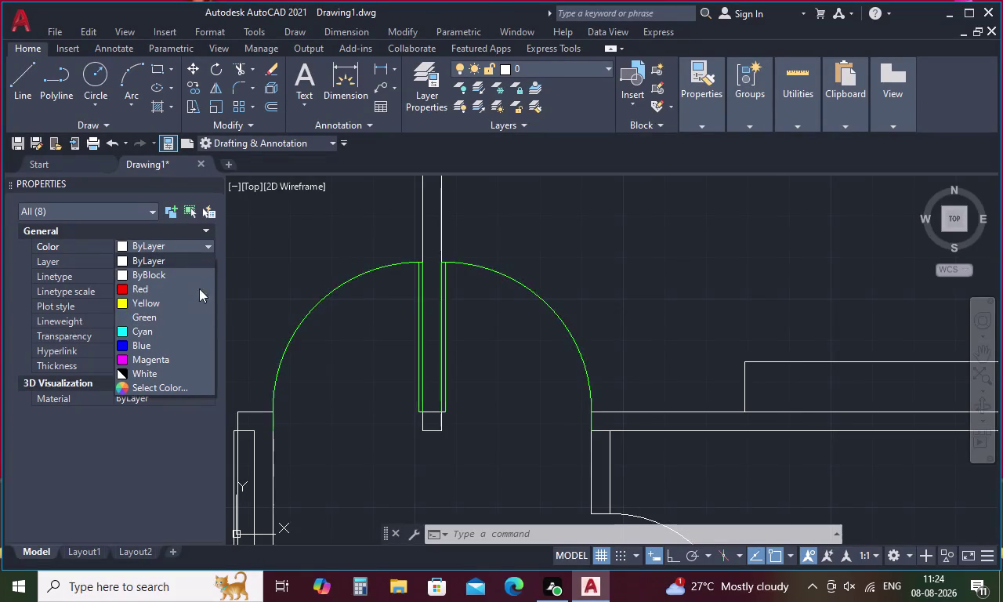
Move the double door's arc and leaves onto the WINDOWS layer via the Properties palette.
click(319, 237)
click(202, 261)
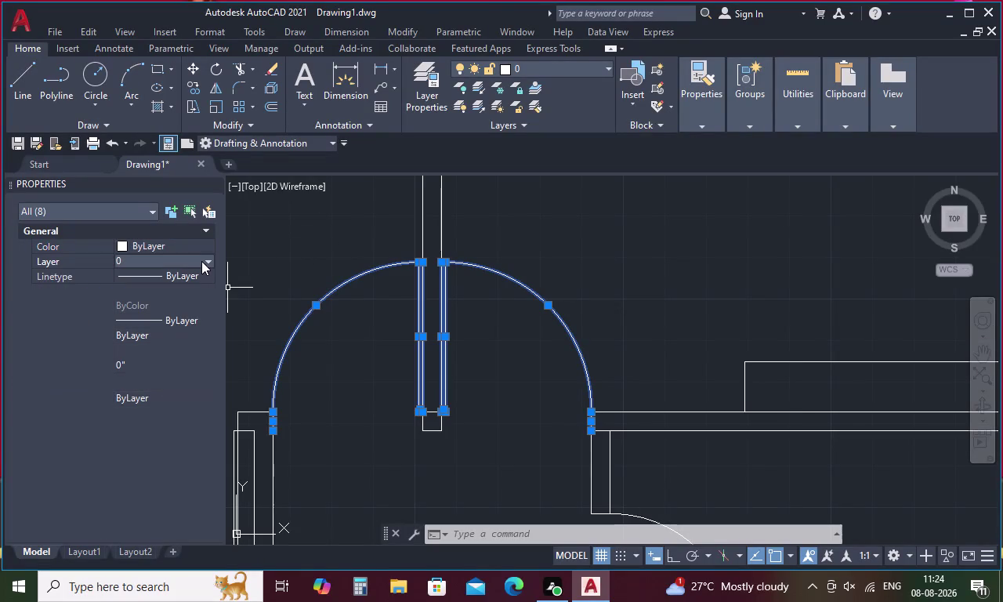
click(209, 260)
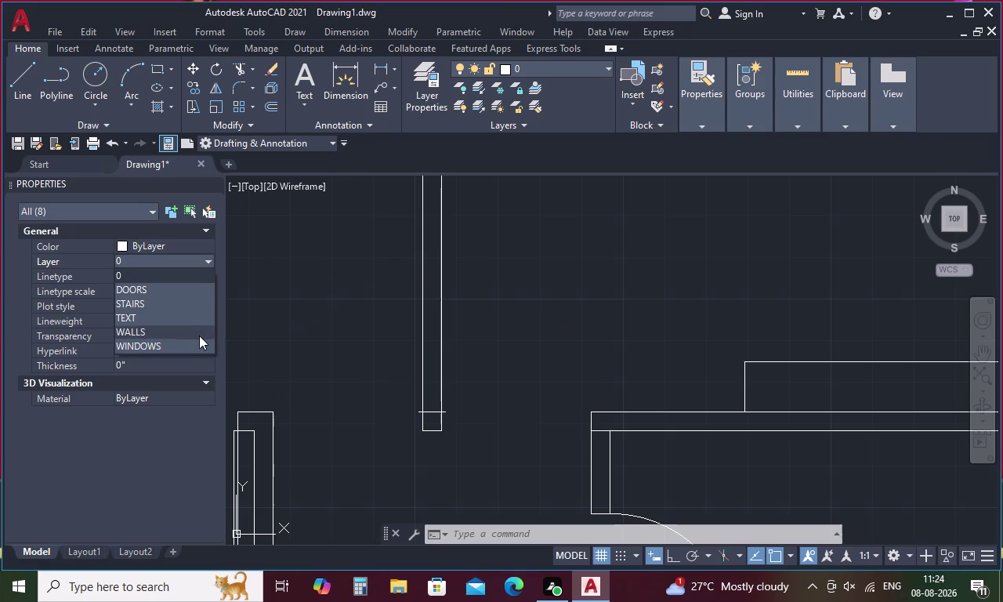
scroll(down, 3)
scroll(down, 3)
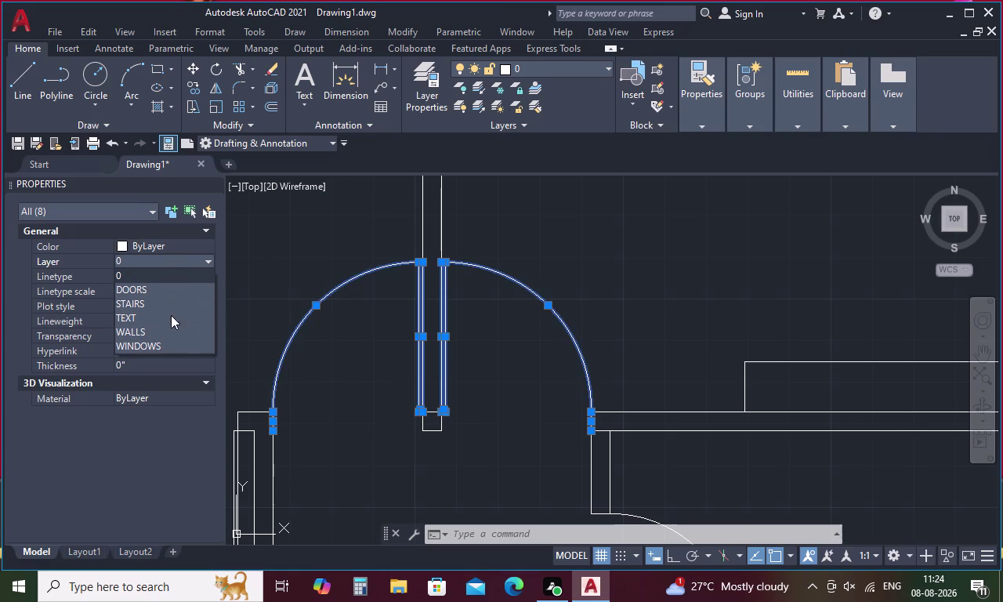
scroll(down, 3)
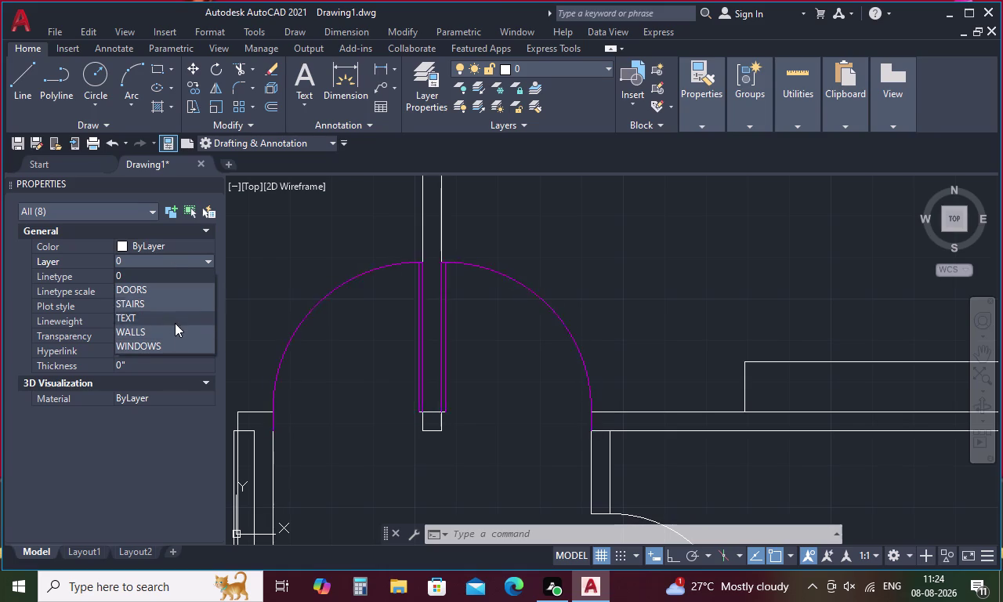
click(174, 342)
click(283, 264)
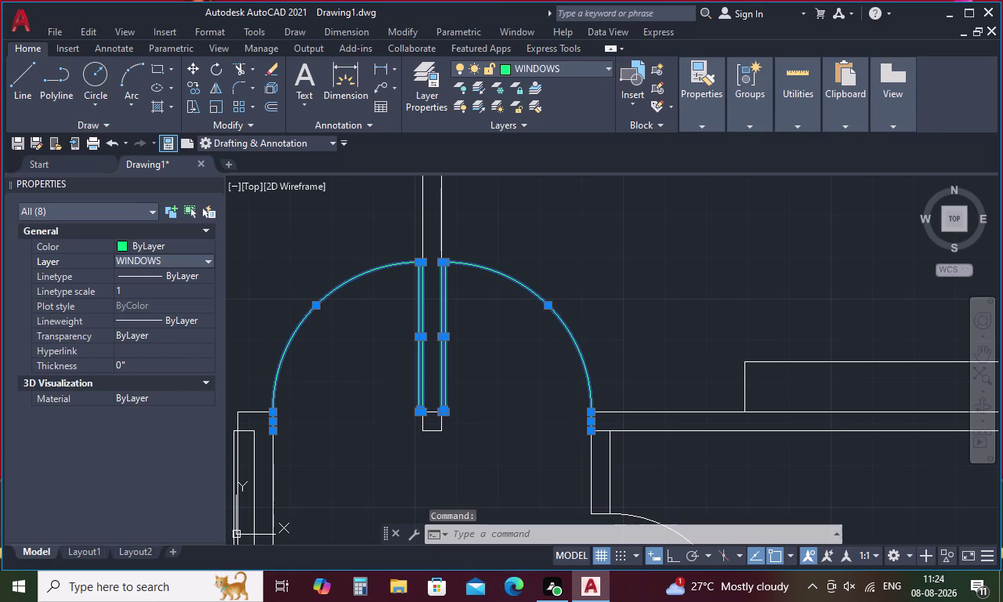
key(Escape)
key(Escape)
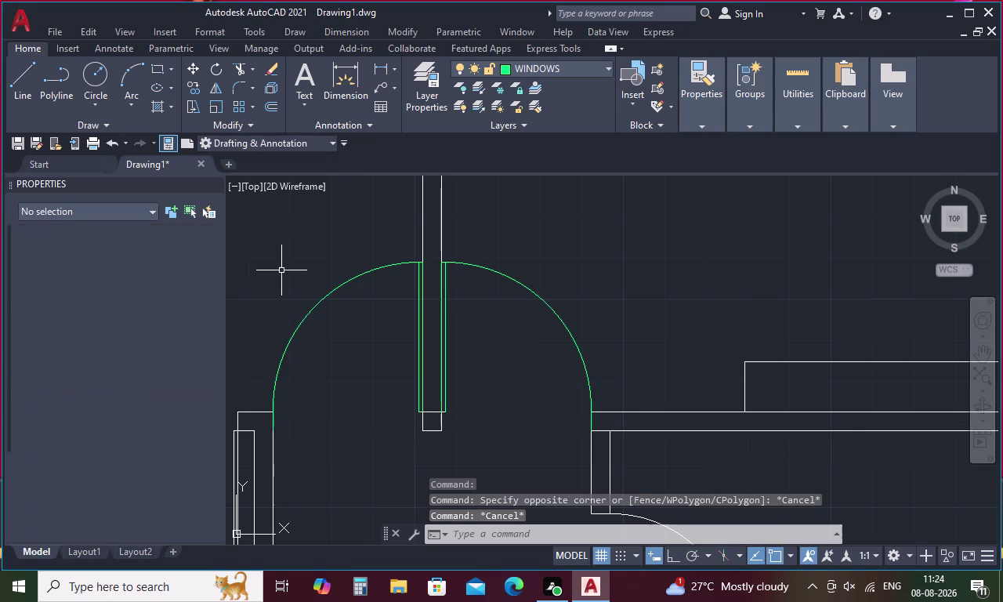
Match Properties from the green door onto the small door's arc, leaf and outline lines.
key(m)
text(A)
key(space)
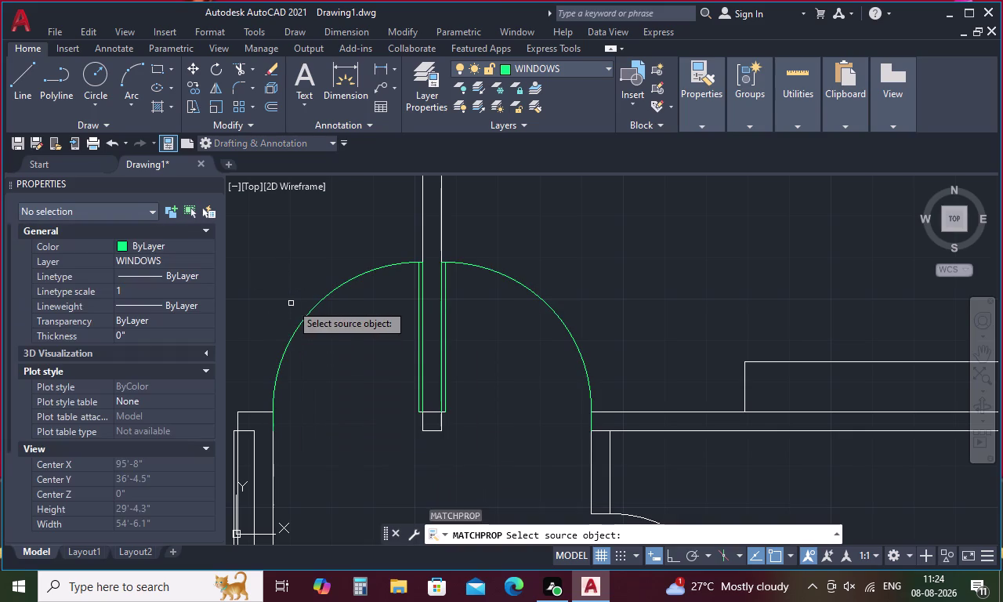
click(317, 306)
scroll(down, 3)
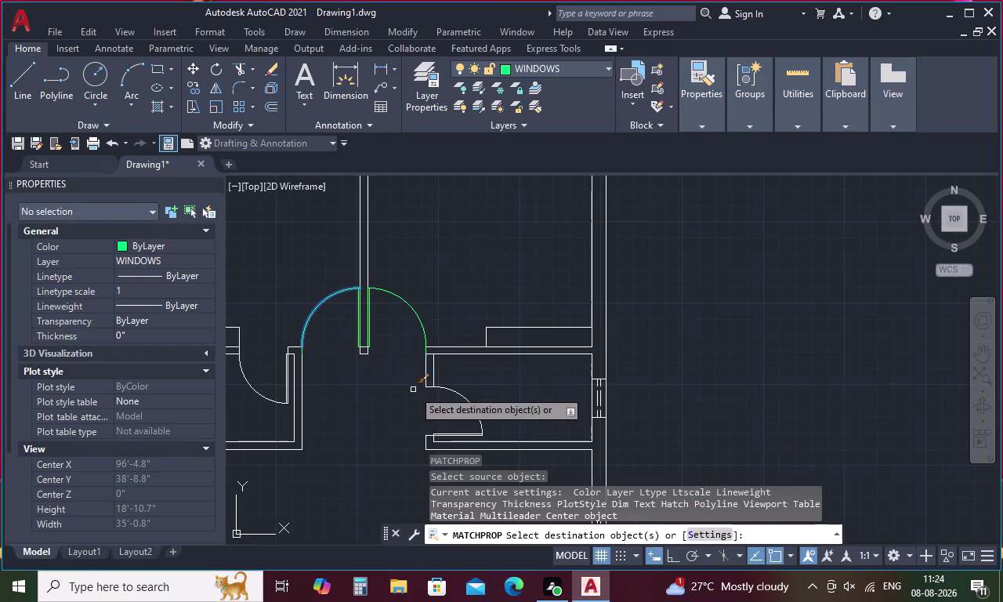
click(458, 394)
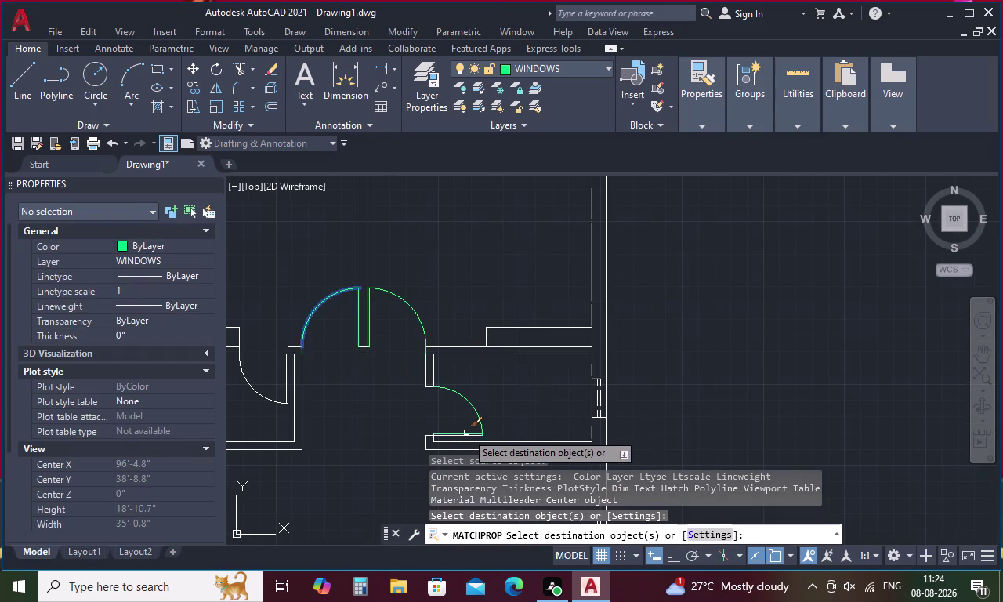
click(466, 432)
scroll(up, 3)
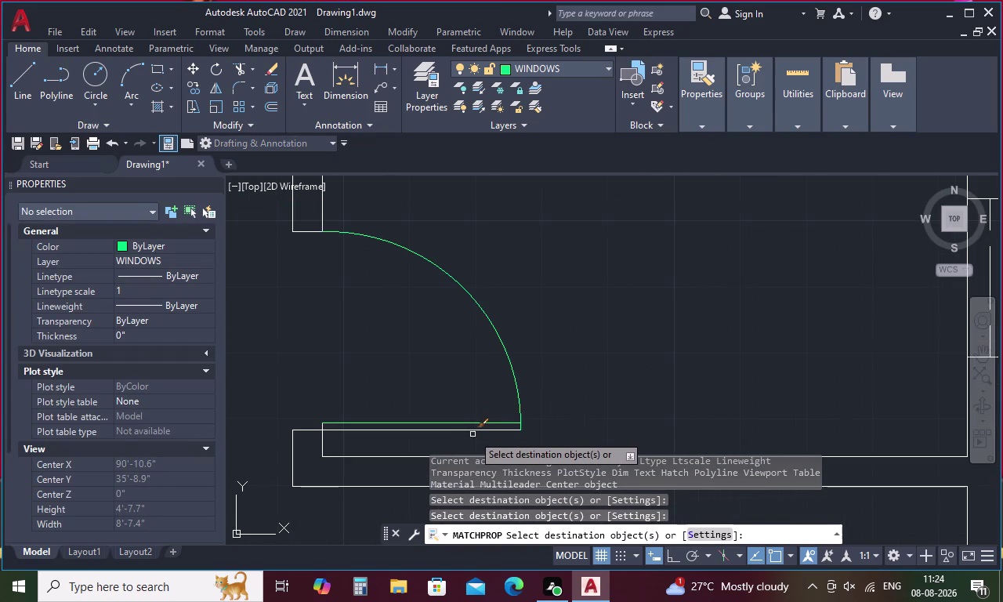
click(475, 429)
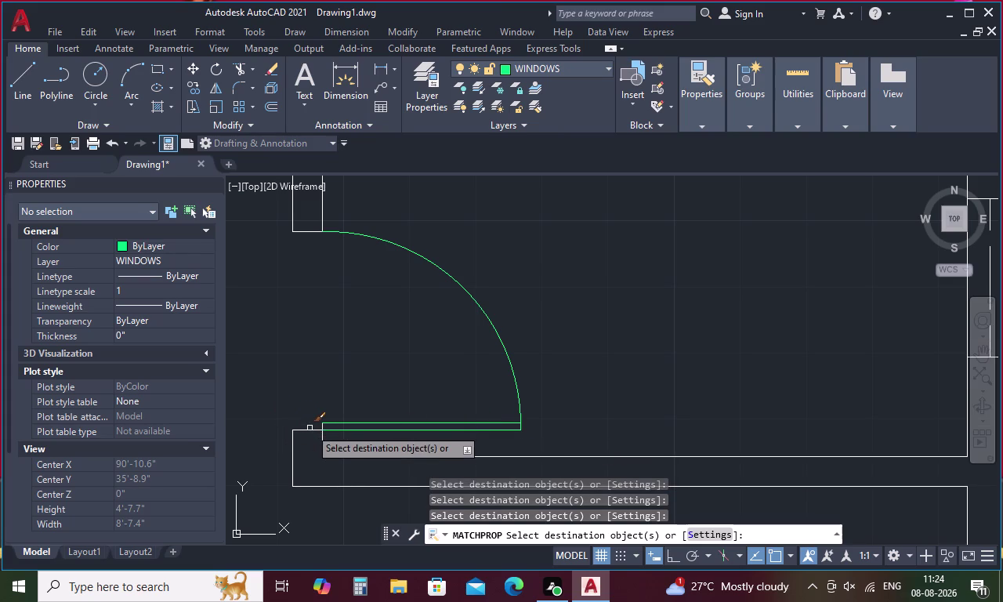
click(312, 429)
click(323, 427)
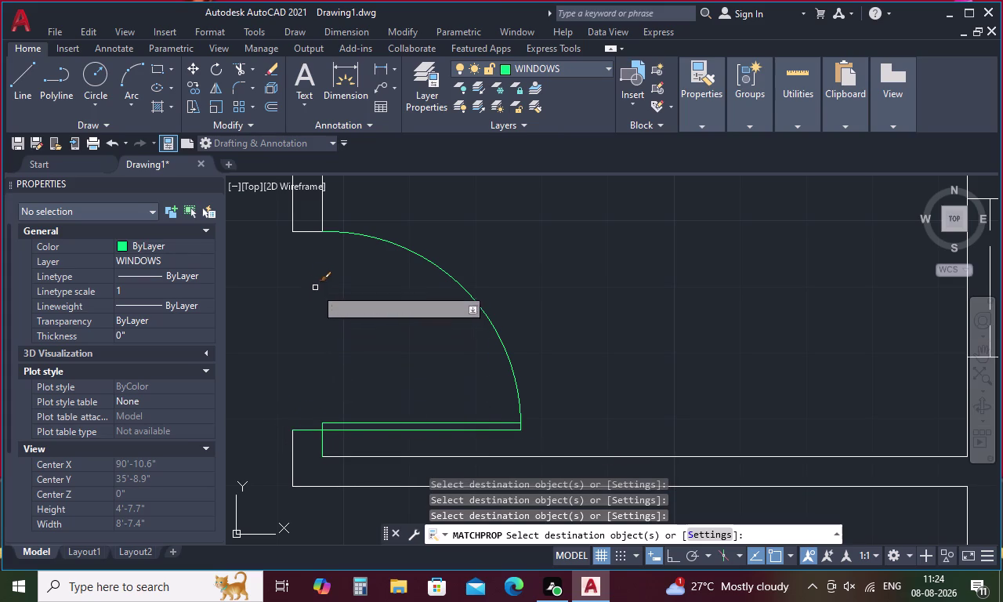
click(309, 231)
scroll(down, 3)
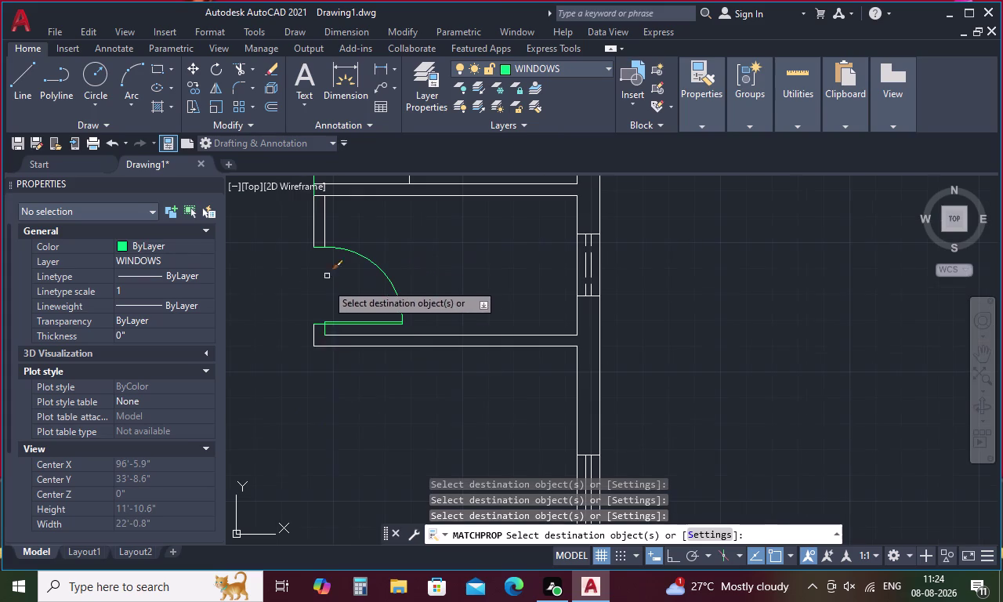
Give the lower door's leaf, arc and remaining line WINDOWS properties, undoing the last change.
middle_drag(326, 398, 338, 312)
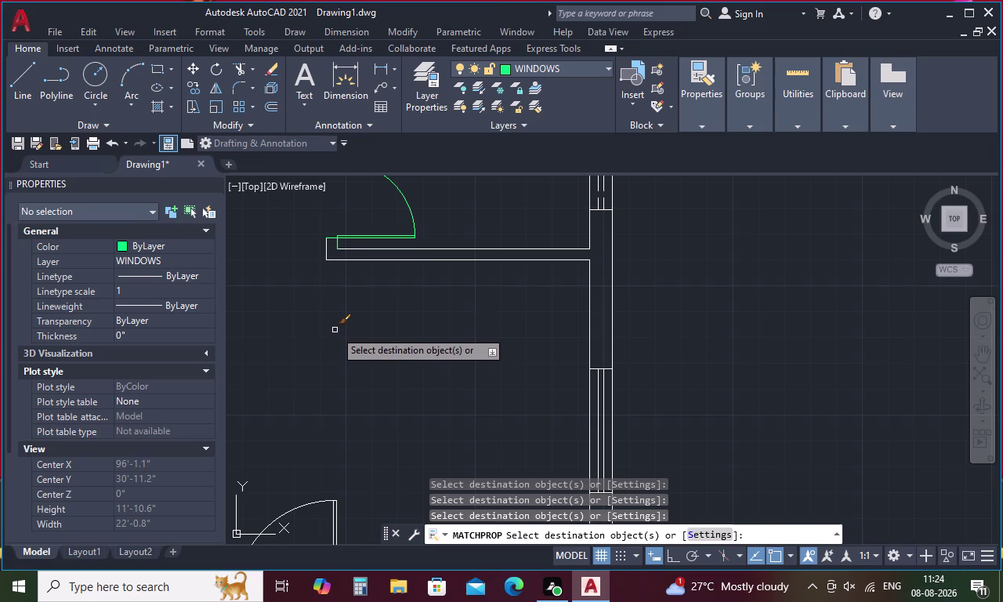
scroll(down, 3)
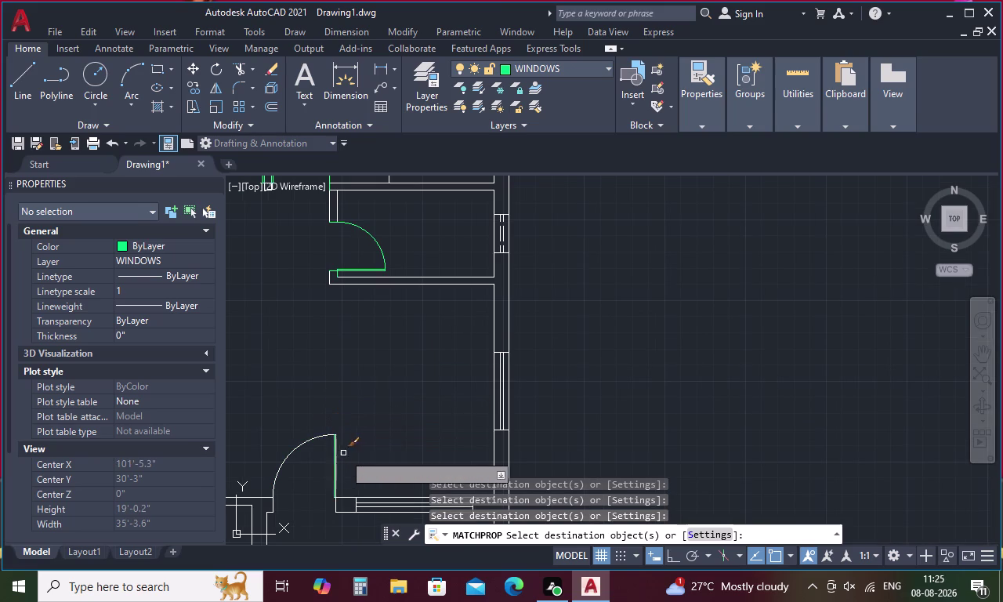
drag(347, 453, 273, 428)
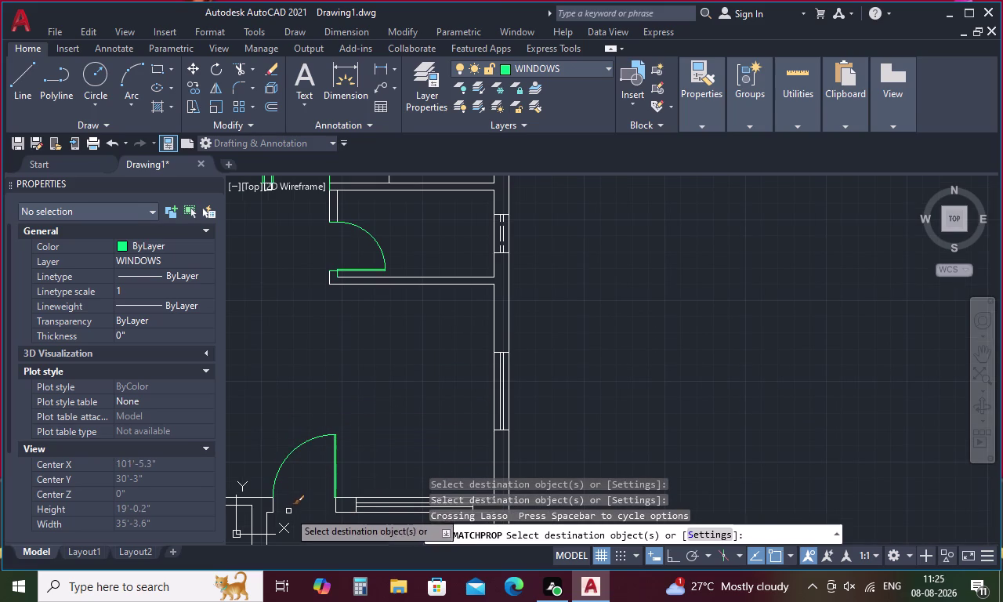
click(274, 504)
click(337, 507)
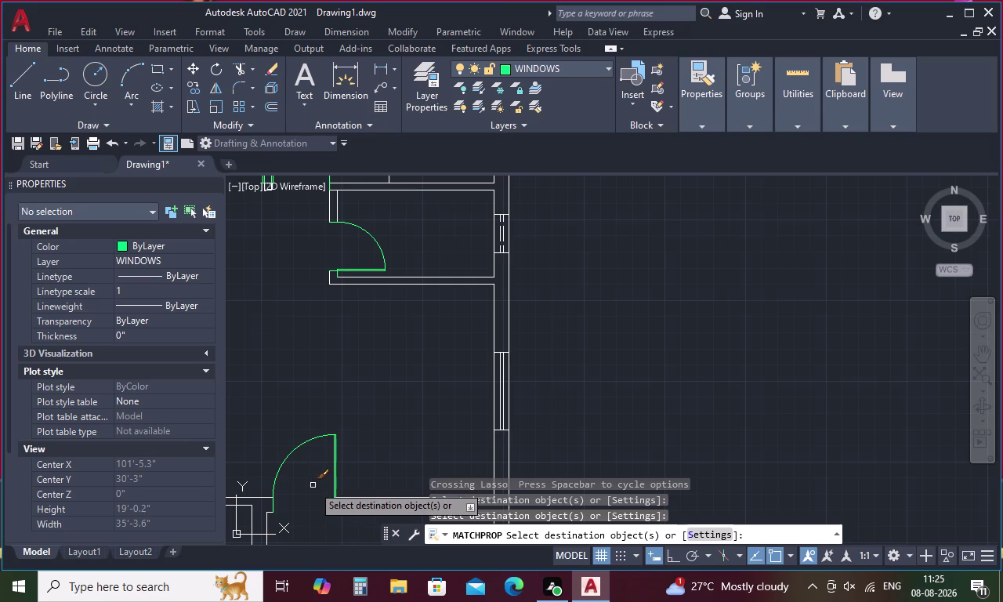
scroll(up, 3)
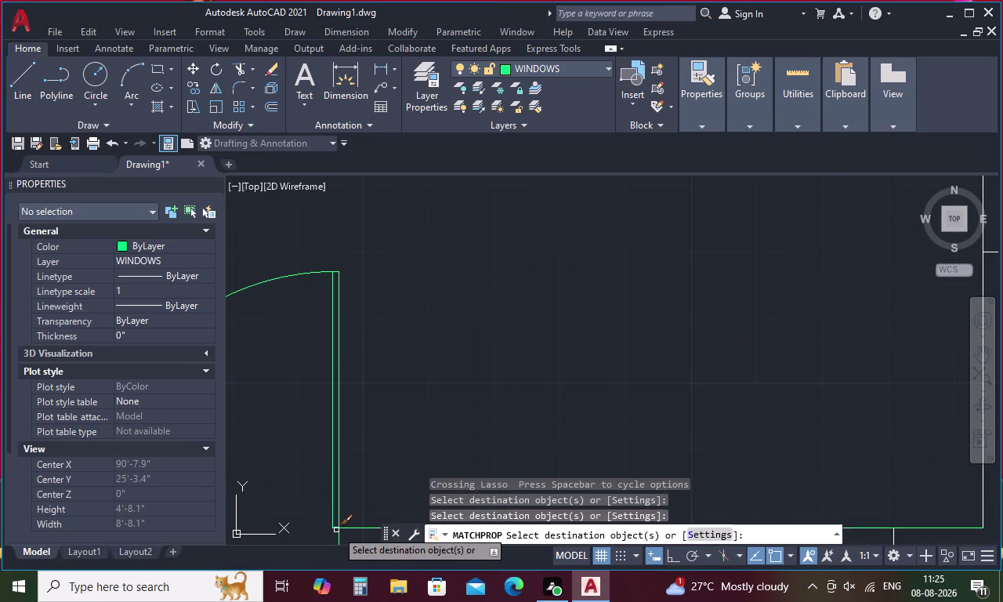
click(336, 529)
scroll(down, 3)
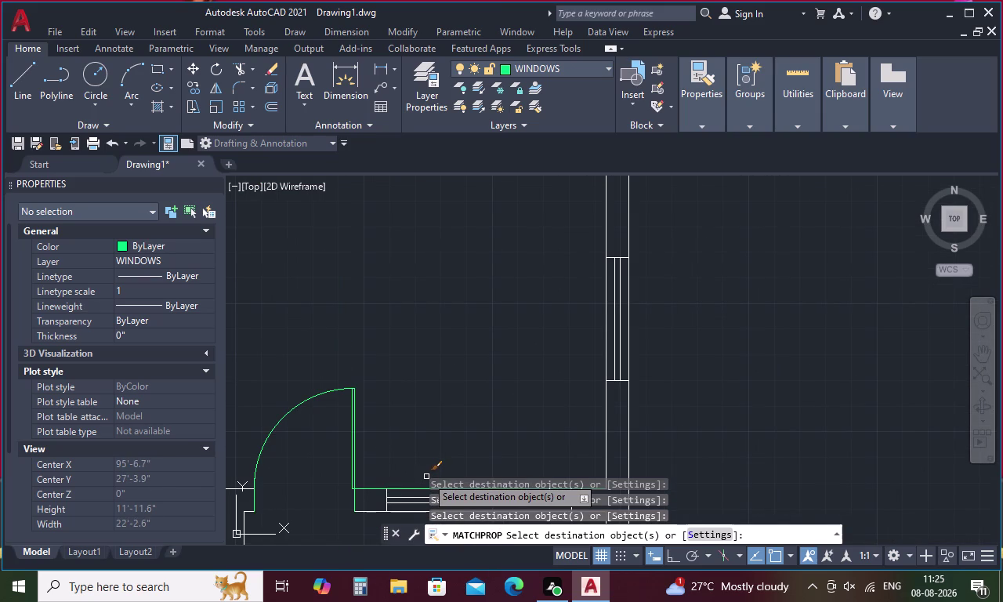
key(ctrl+z)
key(ctrl+z)
scroll(down, 3)
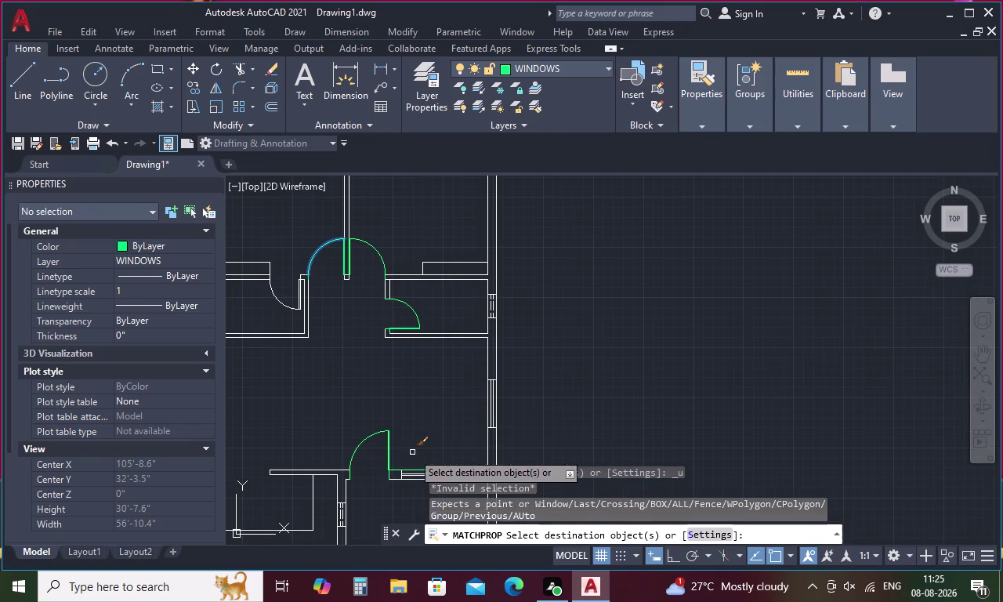
Find the left door and match its arc and leaf lines to WINDOWS.
middle_drag(423, 417, 512, 353)
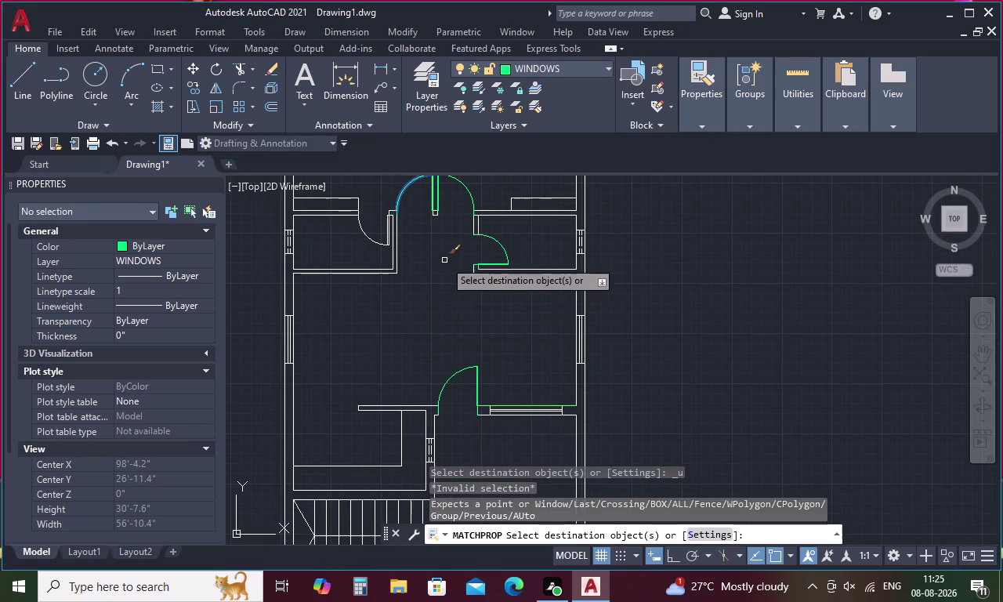
scroll(up, 3)
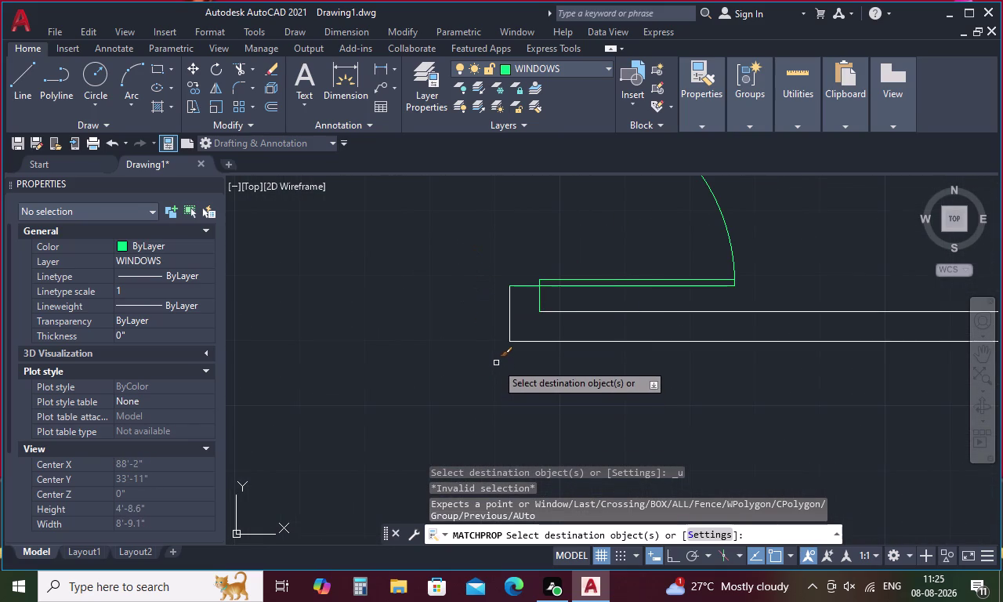
scroll(down, 3)
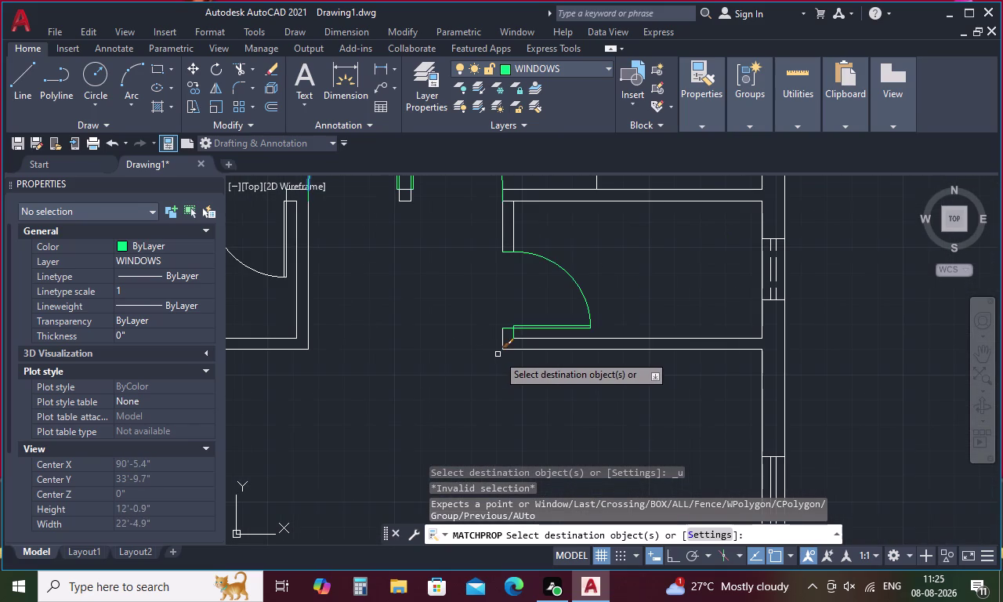
scroll(down, 3)
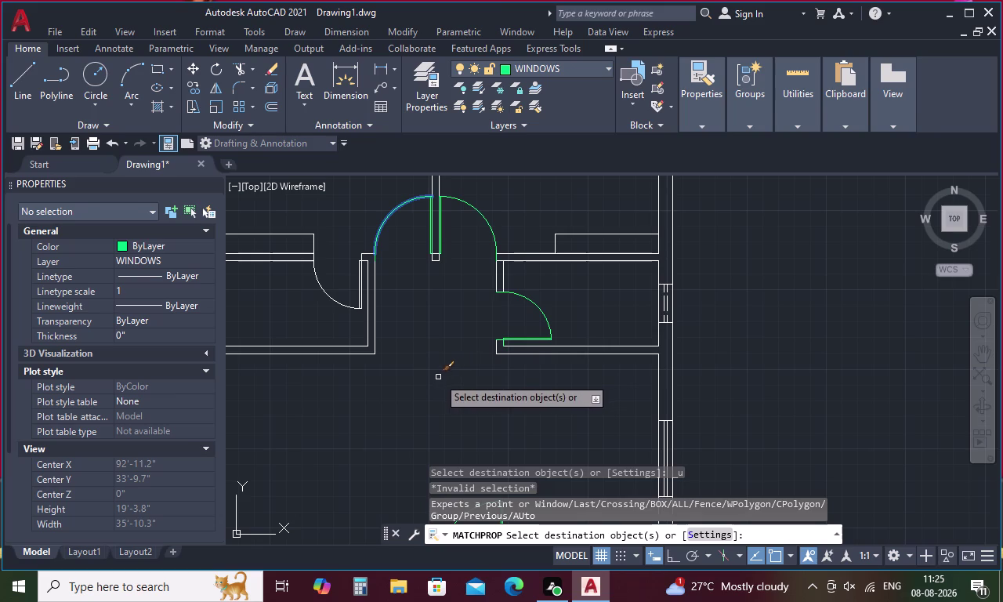
middle_drag(437, 377, 439, 296)
middle_drag(381, 458, 380, 310)
middle_drag(369, 360, 394, 441)
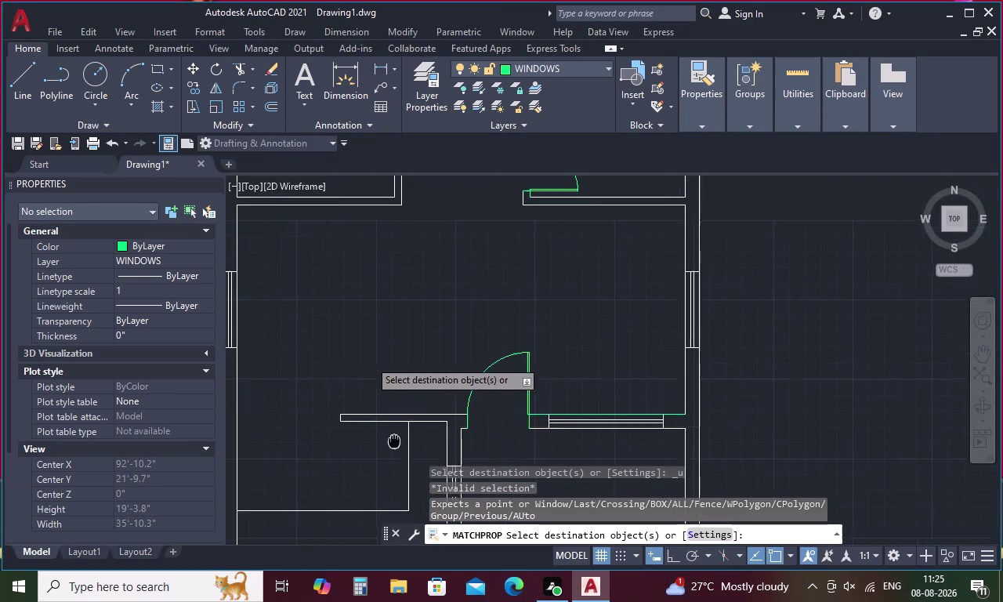
middle_drag(394, 442, 396, 447)
scroll(down, 3)
scroll(up, 3)
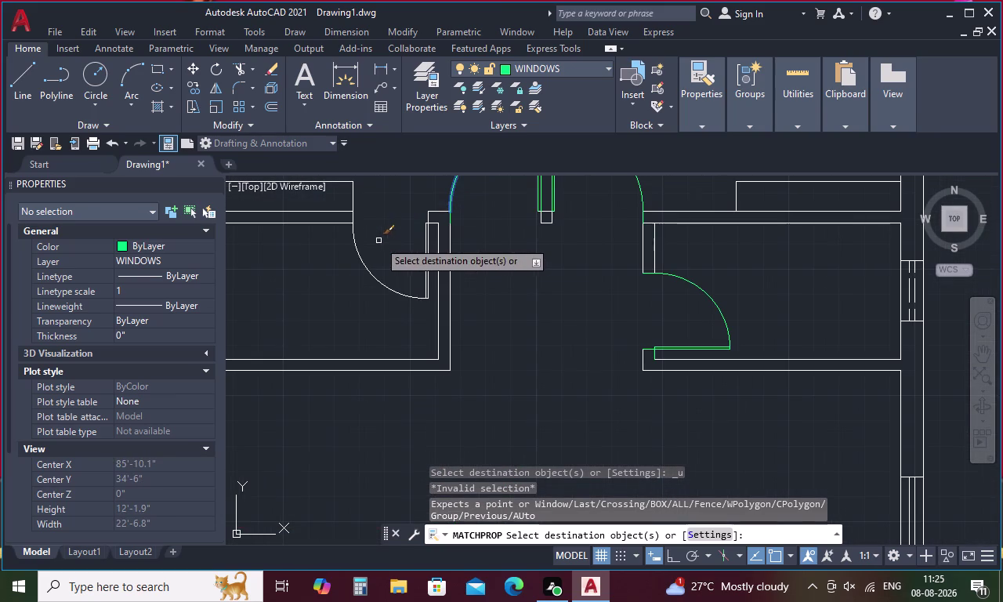
drag(392, 306, 384, 250)
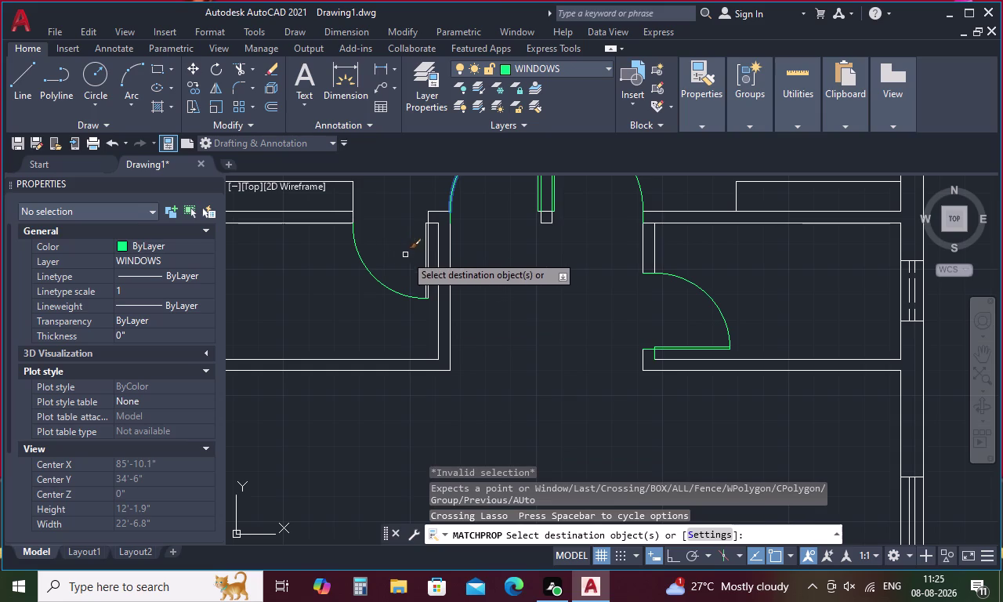
scroll(up, 3)
drag(454, 241, 437, 265)
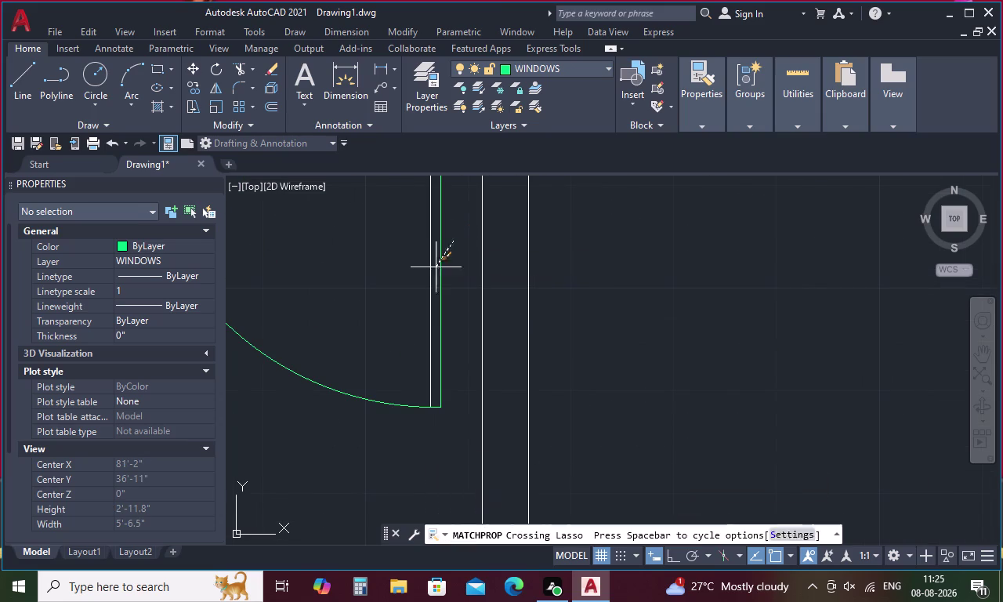
drag(437, 265, 420, 295)
Match the door frame line and one more object, then end Match Properties.
scroll(down, 3)
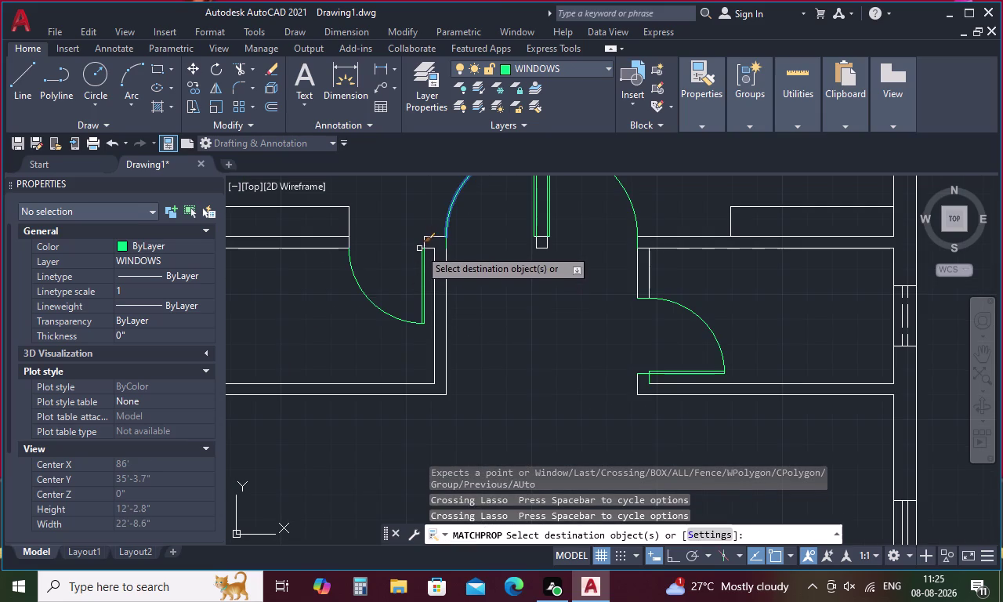
scroll(up, 3)
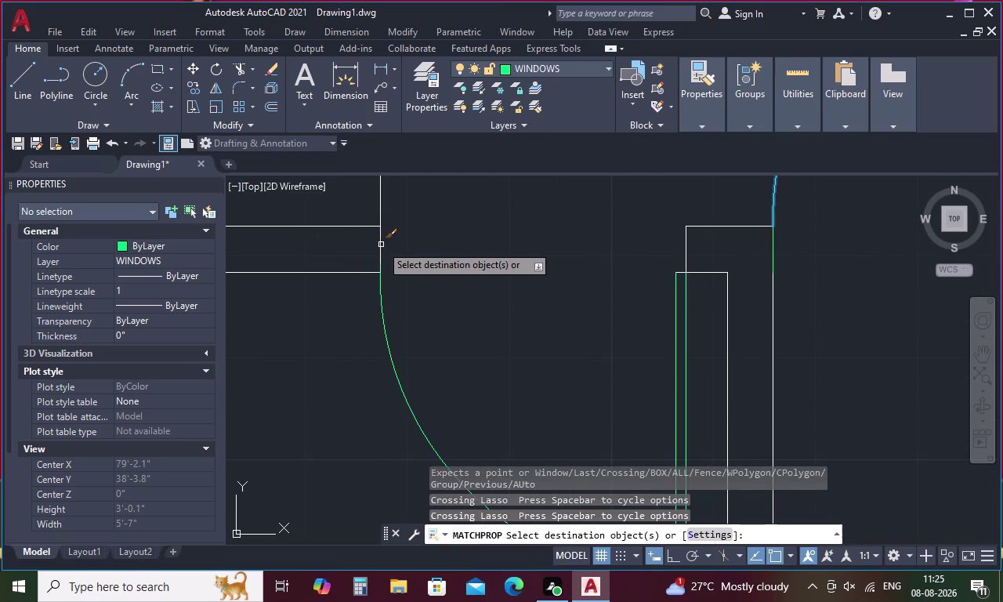
click(381, 244)
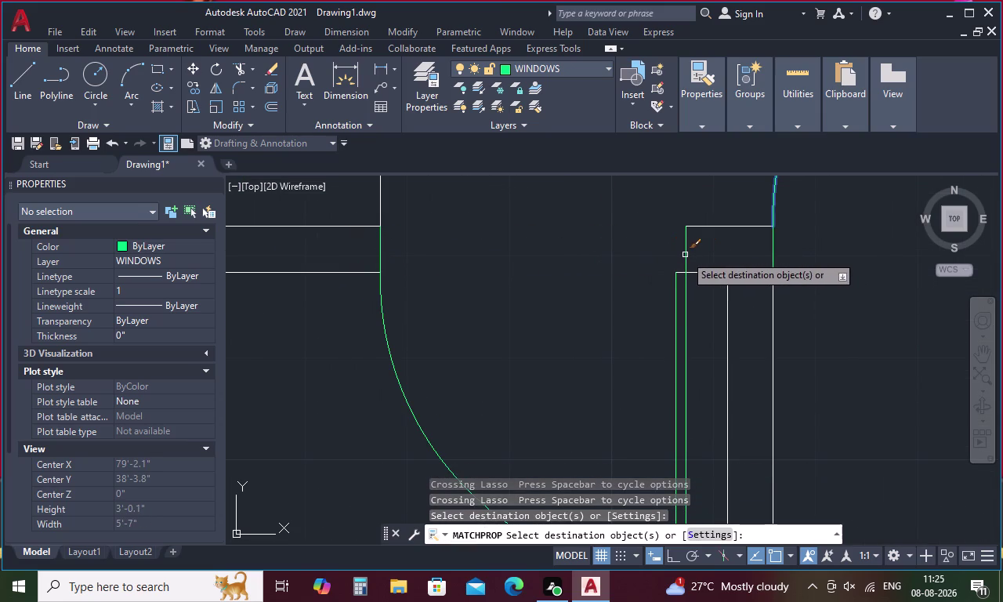
click(685, 255)
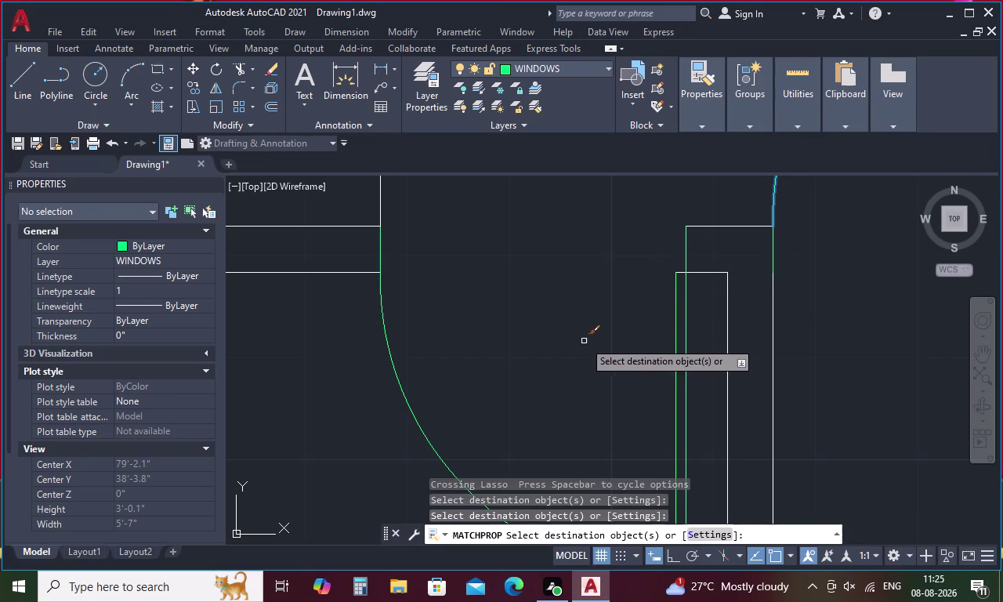
key(Escape)
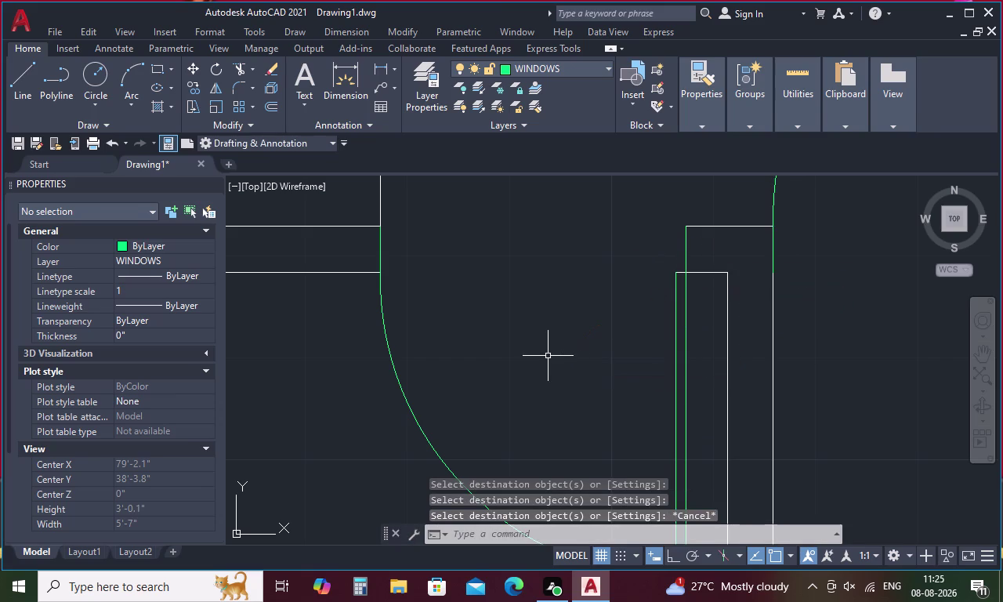
Rerun MA from a window line and apply WINDOWS properties to a door swing.
key(m)
key(a)
key(space)
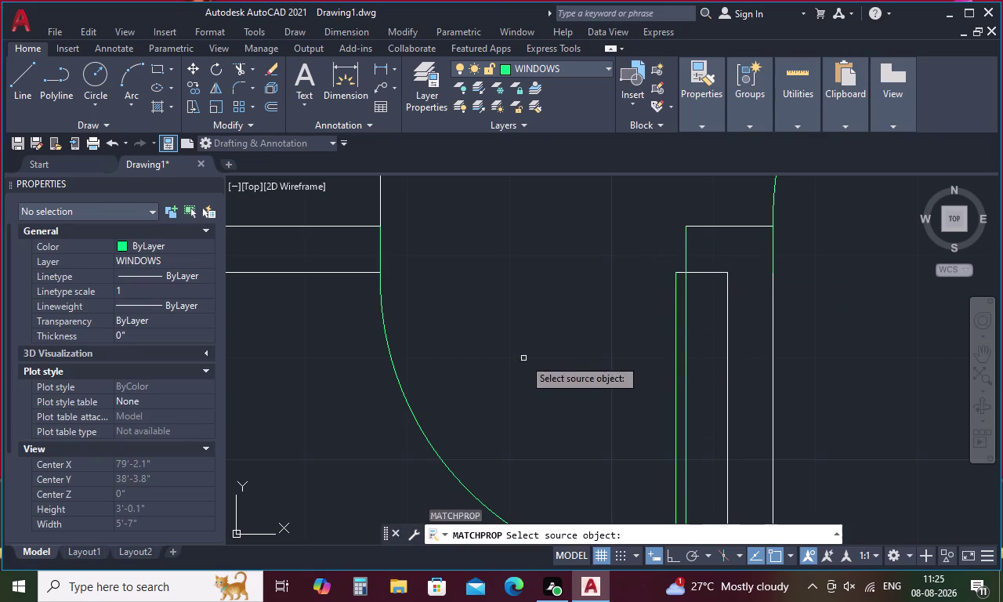
click(739, 226)
scroll(down, 3)
middle_drag(806, 278, 508, 387)
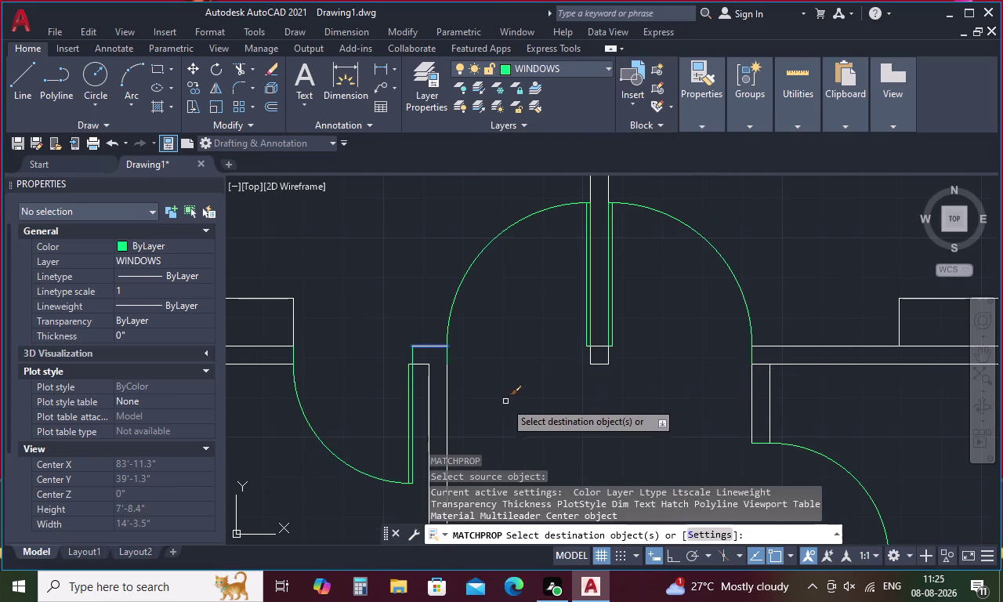
scroll(down, 3)
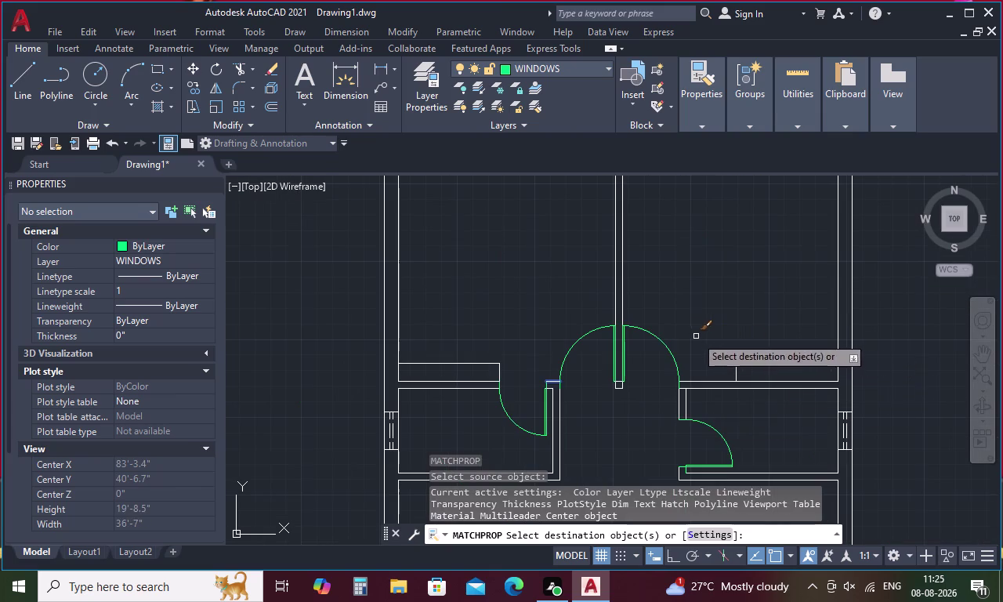
middle_drag(702, 305, 580, 503)
scroll(down, 3)
middle_drag(588, 427, 586, 414)
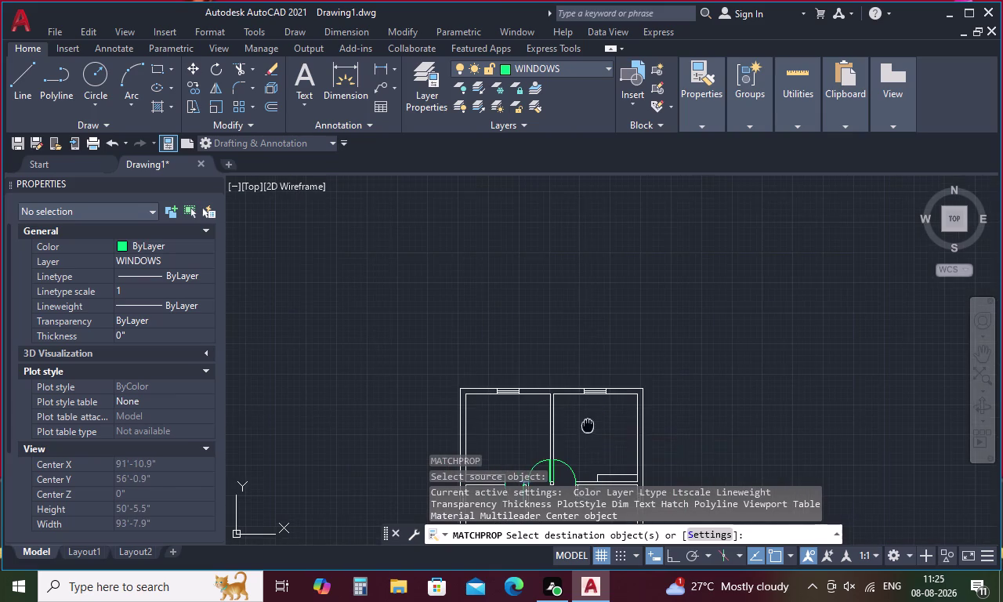
middle_drag(586, 414, 536, 290)
scroll(up, 3)
scroll(up, 3)
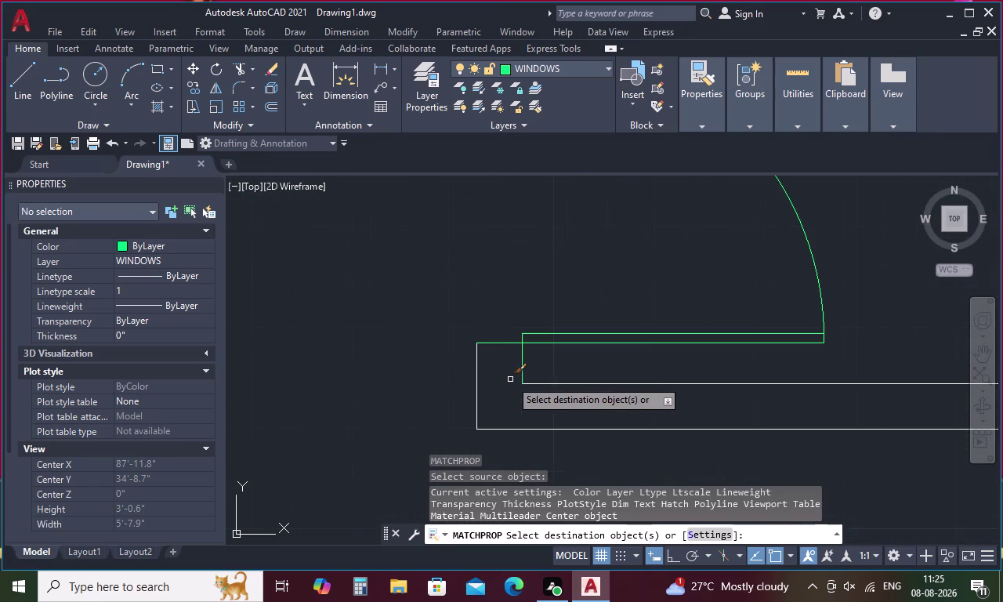
click(520, 367)
Apply the WINDOWS properties to the next door panel and end matching.
scroll(down, 3)
middle_drag(528, 427, 507, 270)
scroll(down, 3)
middle_drag(520, 387, 500, 258)
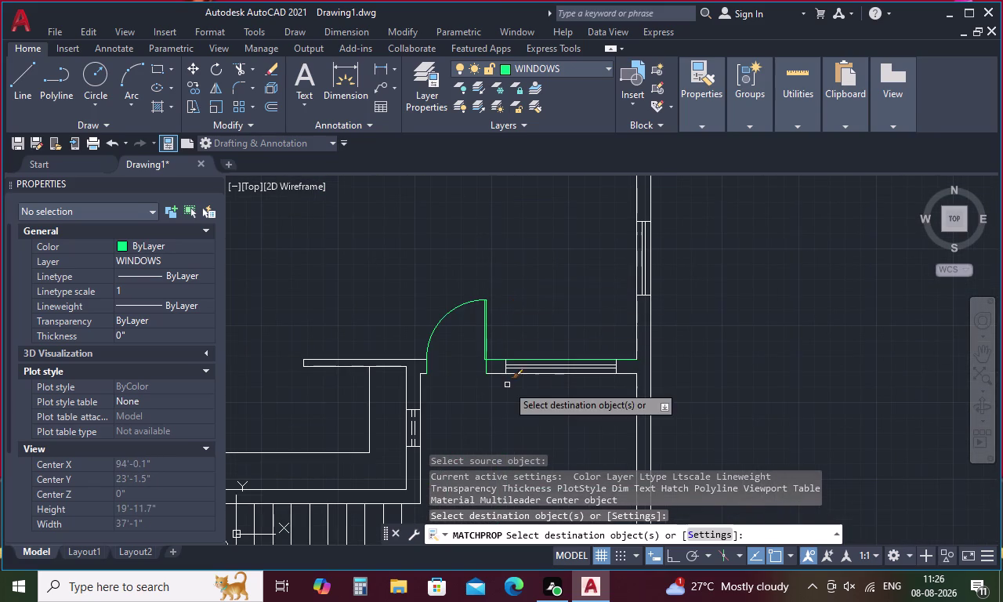
click(499, 358)
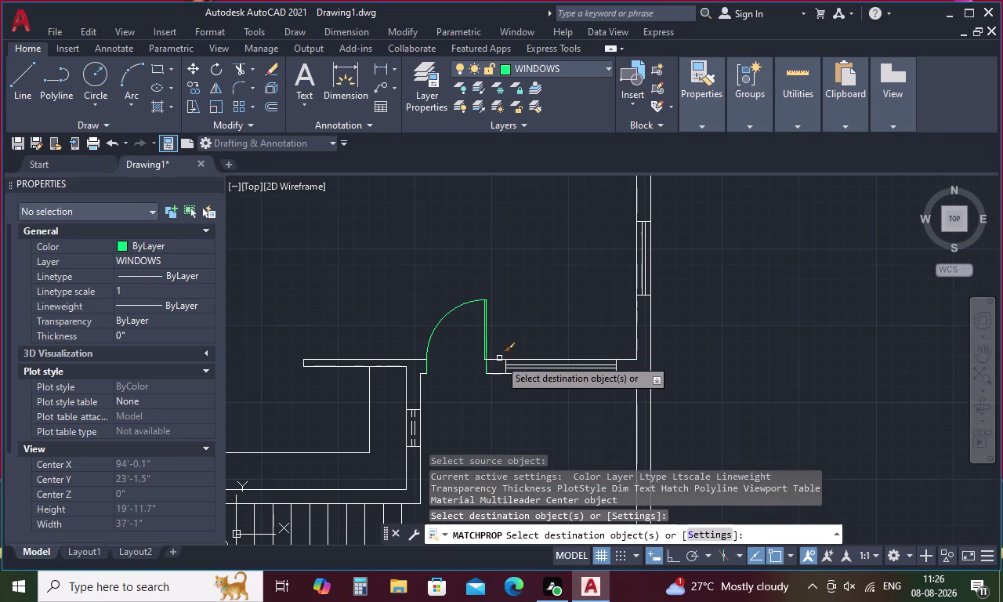
key(Escape)
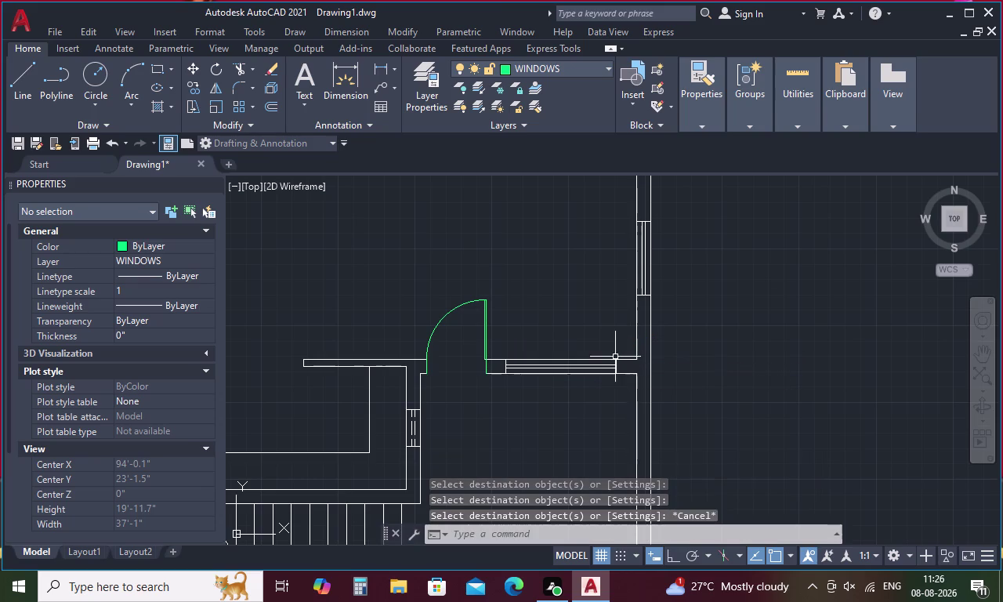
Use LAYOFF on a green object to turn off the current WINDOWS layer.
key(l)
key(a)
key(y)
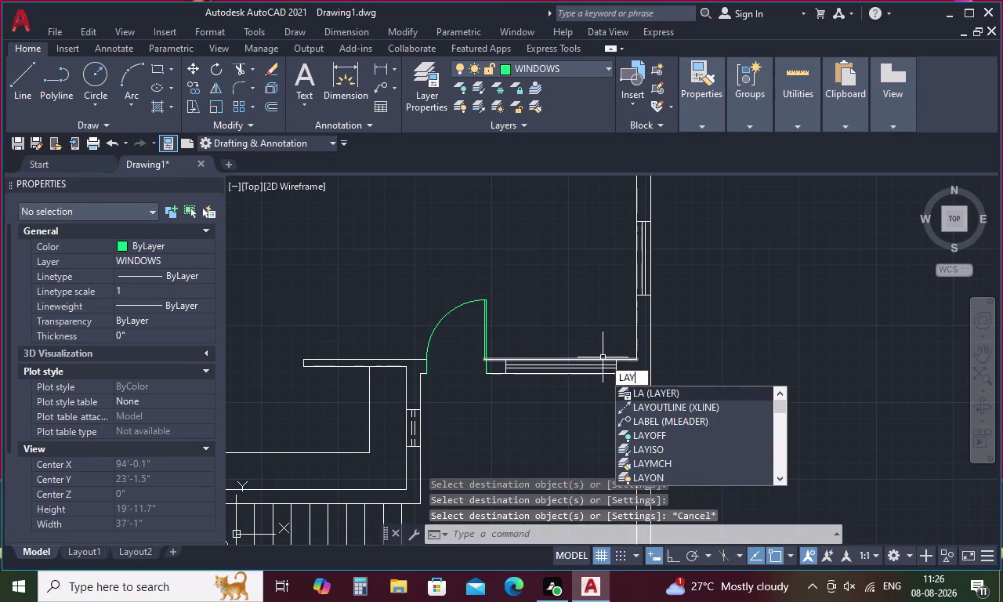
click(668, 422)
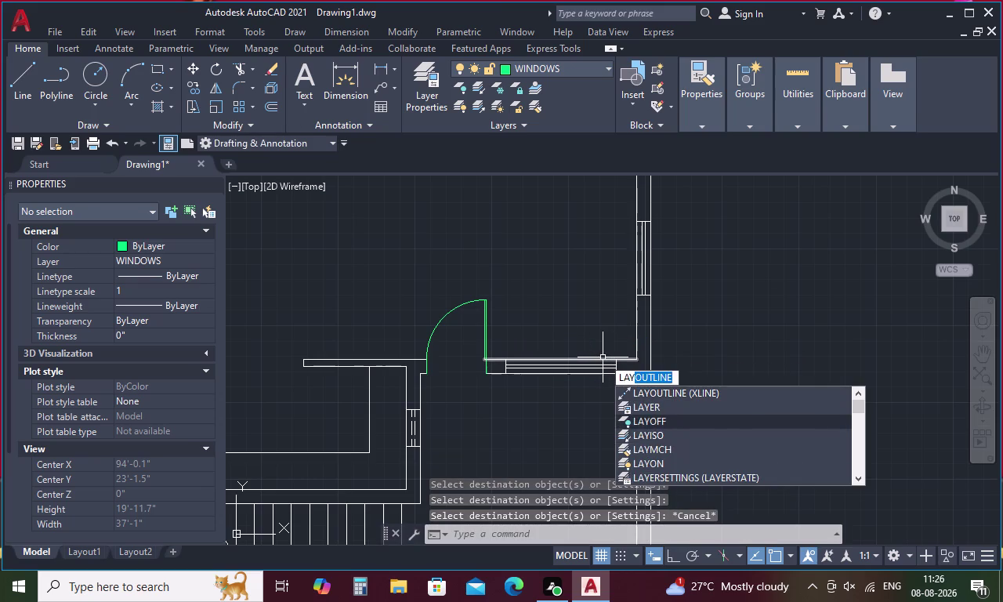
click(483, 343)
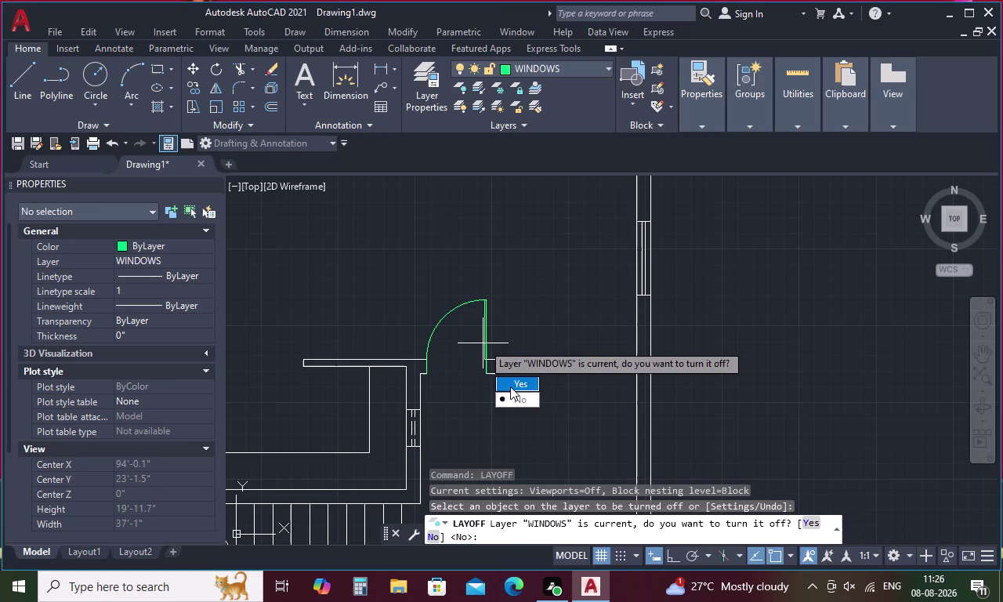
drag(510, 387, 482, 343)
scroll(down, 3)
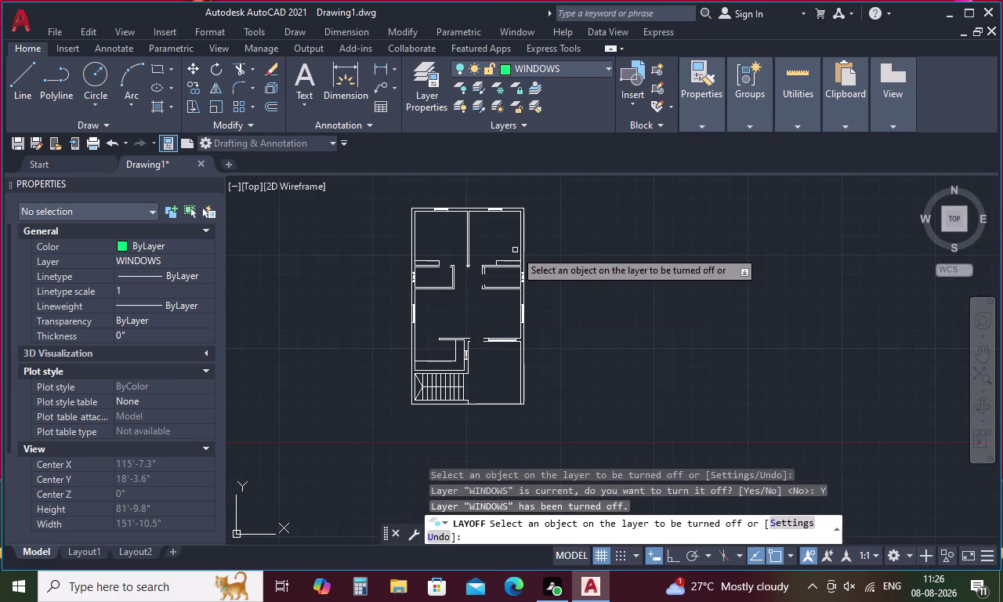
scroll(up, 3)
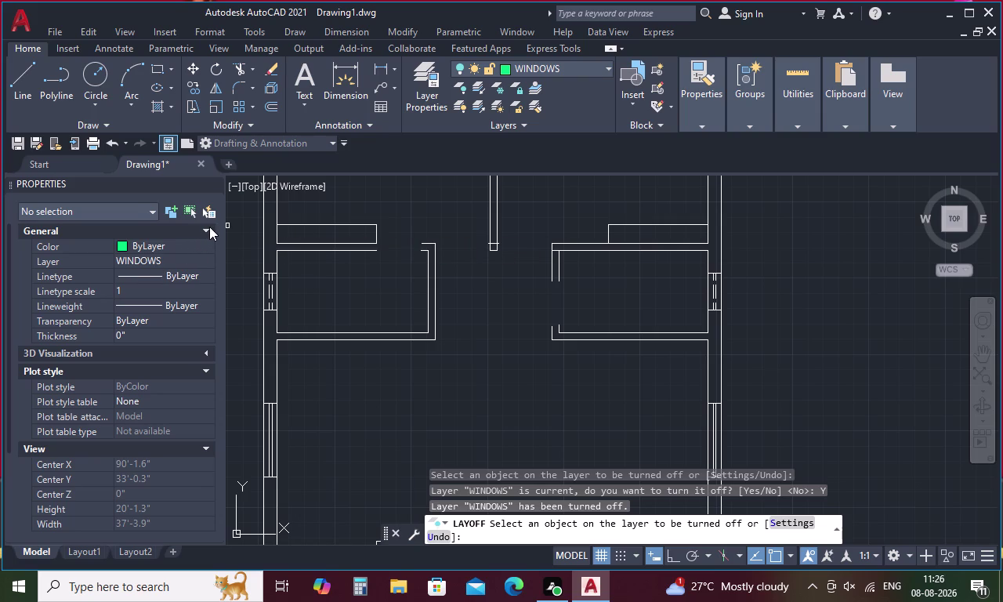
click(201, 276)
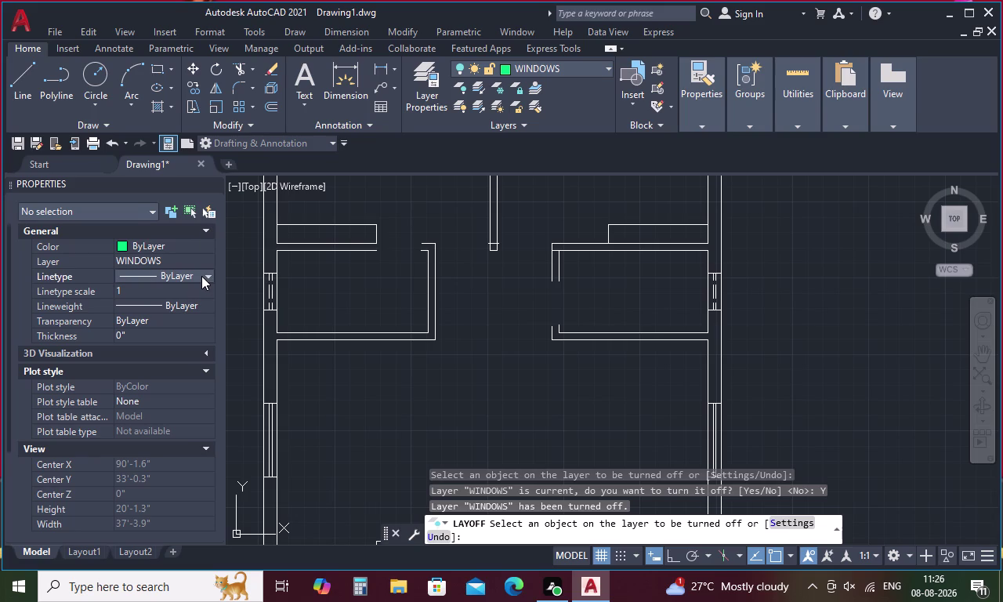
click(206, 273)
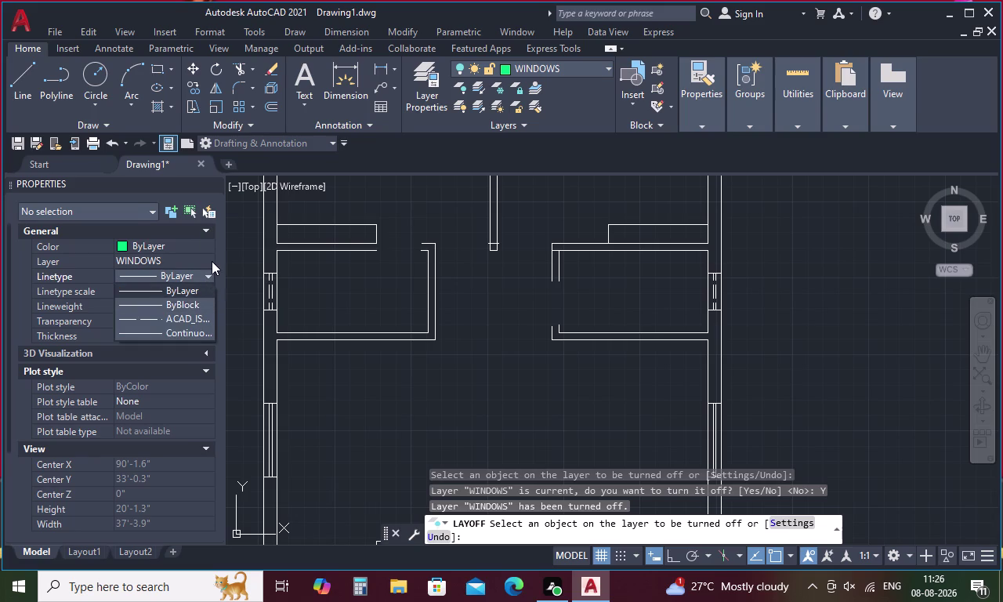
Make STAIRS the current layer from the Properties palette Layer list.
click(209, 260)
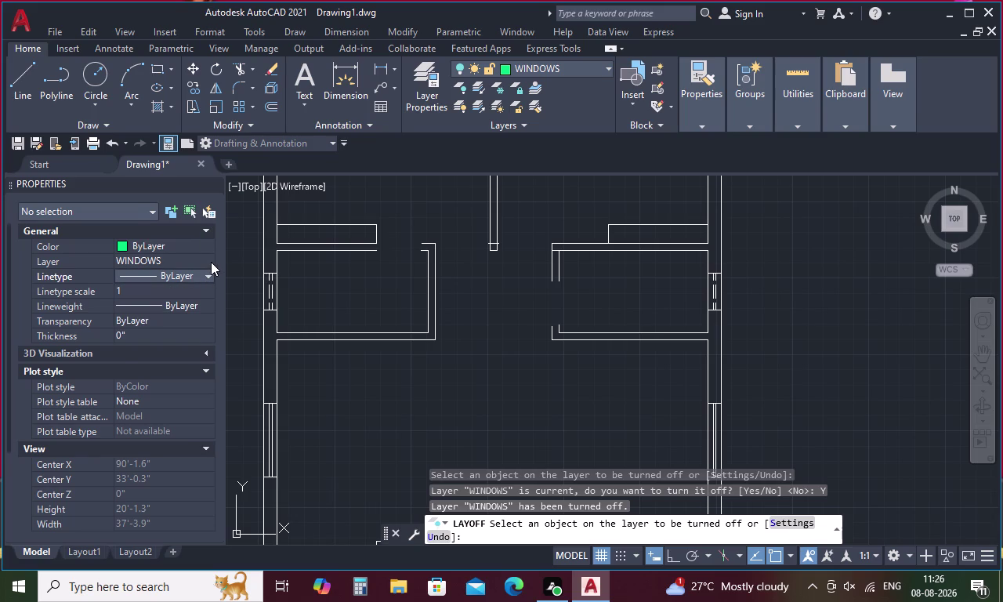
click(211, 257)
click(209, 261)
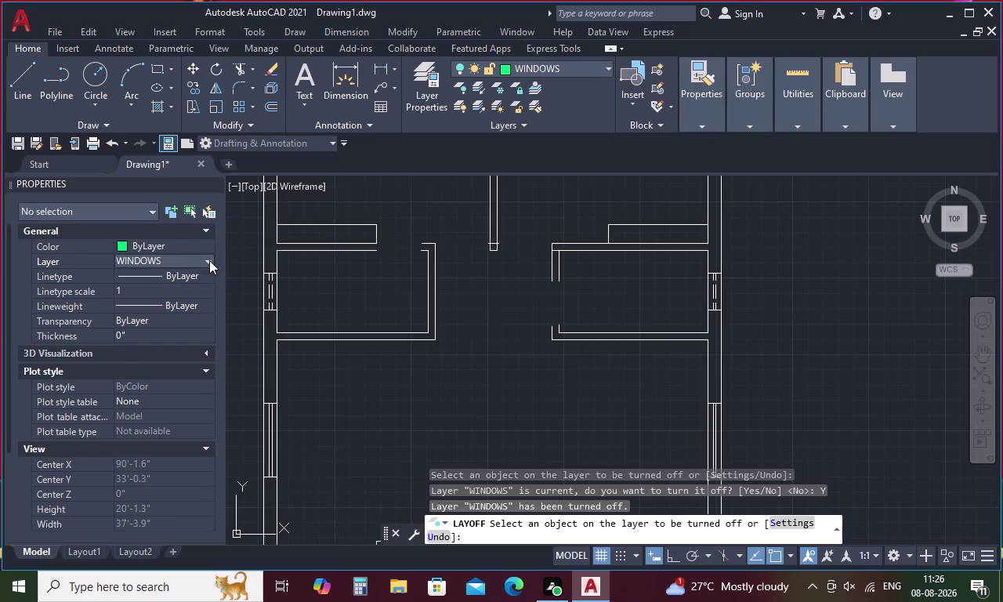
click(188, 303)
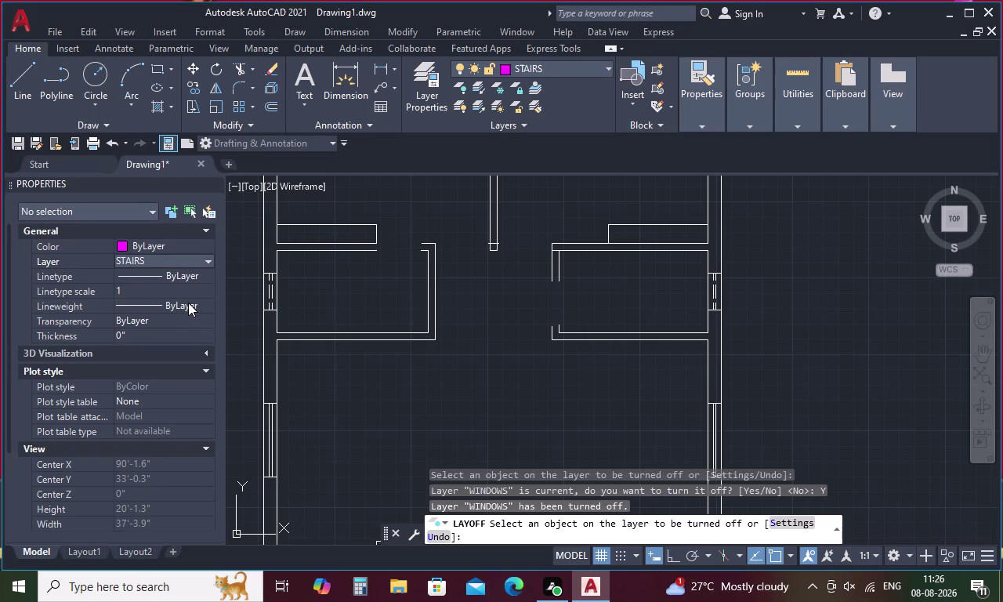
Turn off layer 0 by picking a stair line, then undo and cancel LAYOFF.
scroll(down, 3)
middle_drag(232, 412, 249, 326)
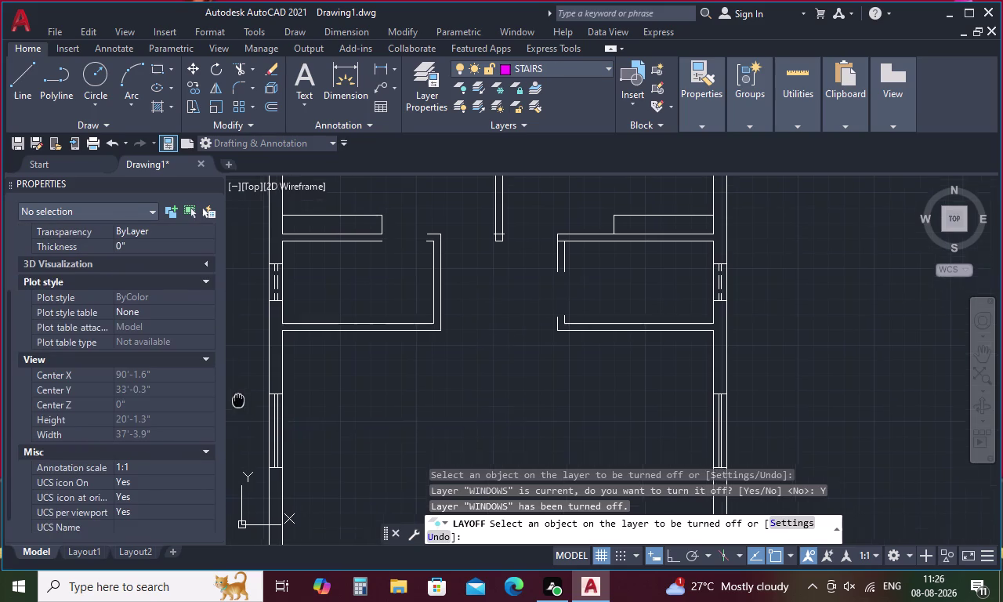
middle_drag(248, 326, 263, 228)
scroll(down, 3)
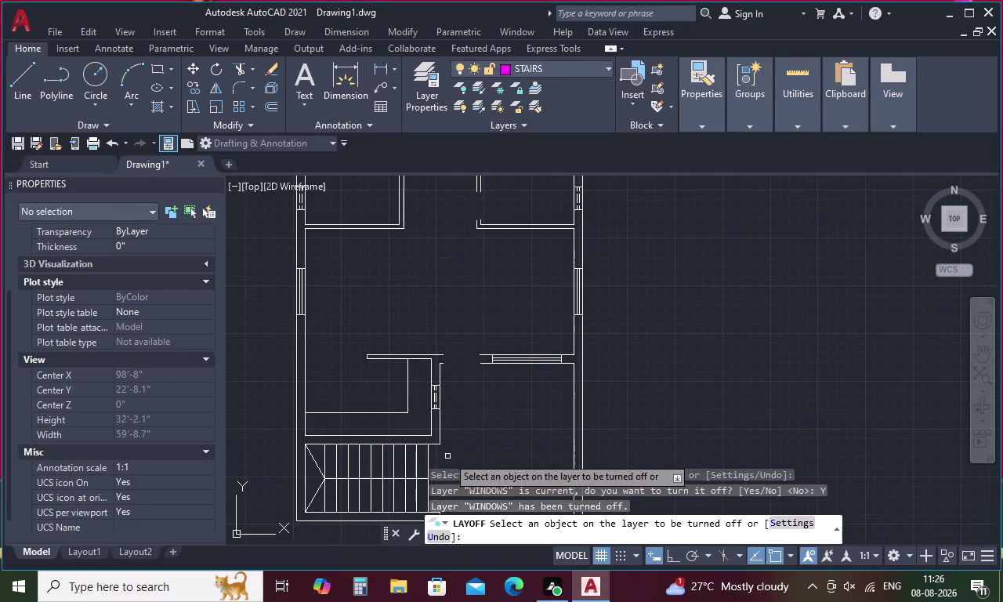
drag(449, 454, 389, 466)
middle_drag(390, 460, 366, 295)
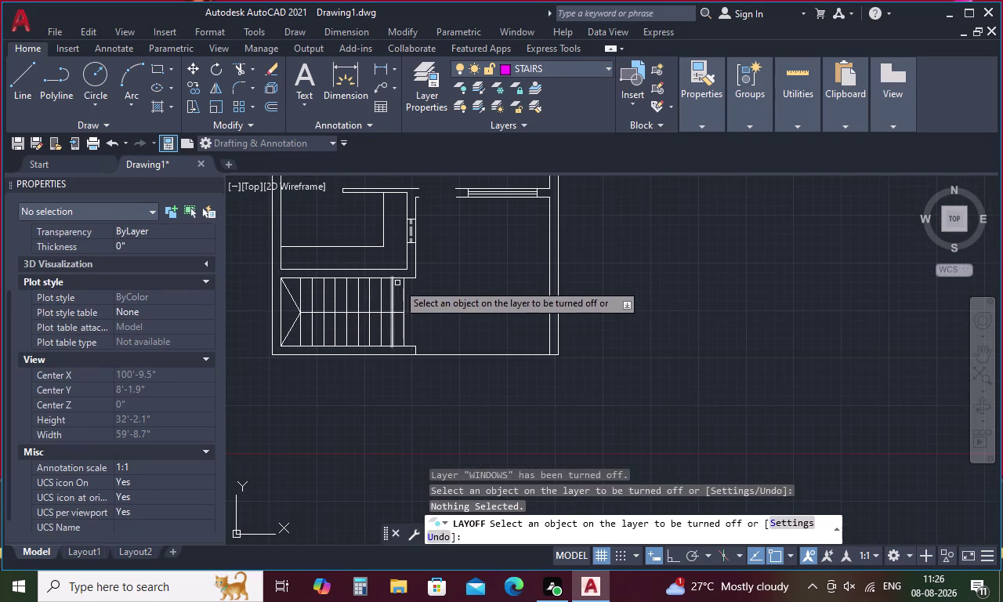
drag(406, 295, 369, 298)
click(367, 298)
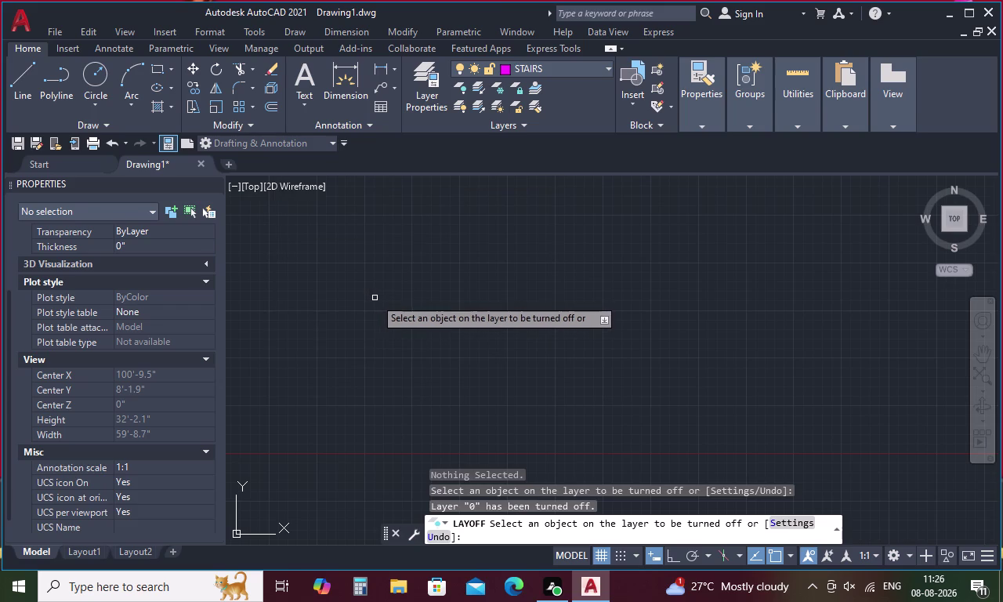
key(ctrl+z)
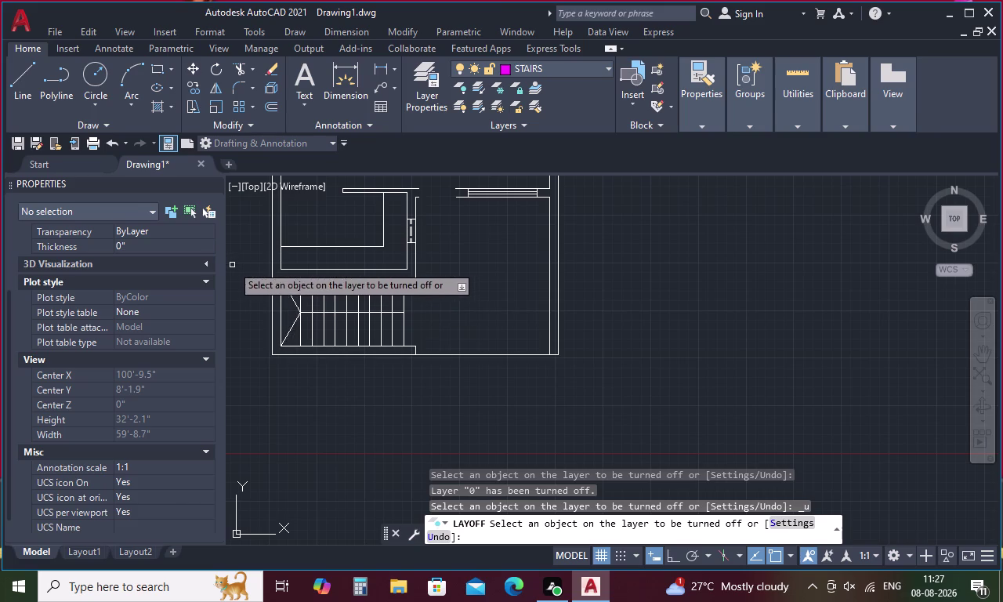
key(Escape)
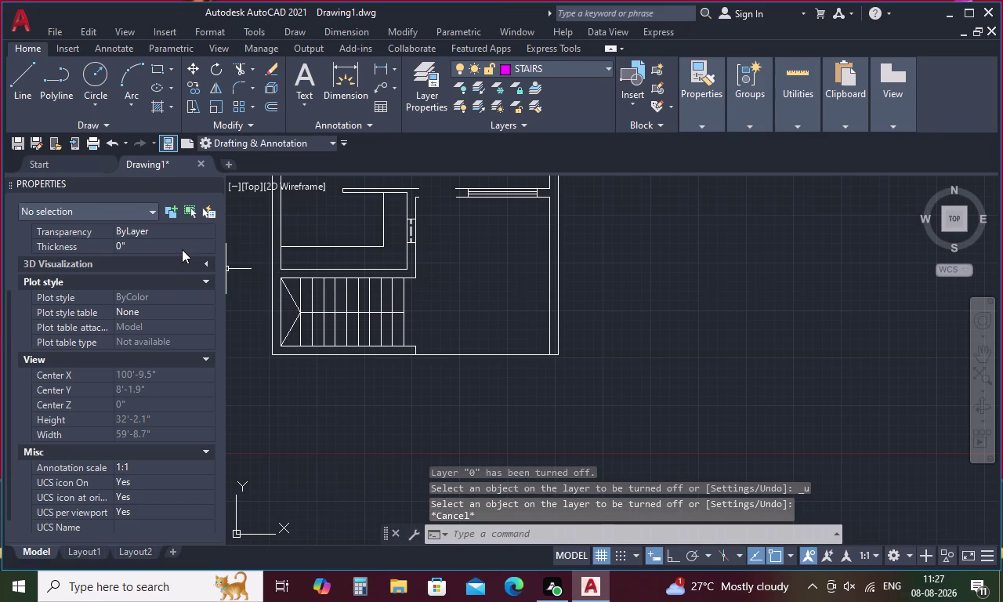
Pick an entry in the Layer list again and window-select the nine stair tread lines.
scroll(down, 3)
scroll(up, 3)
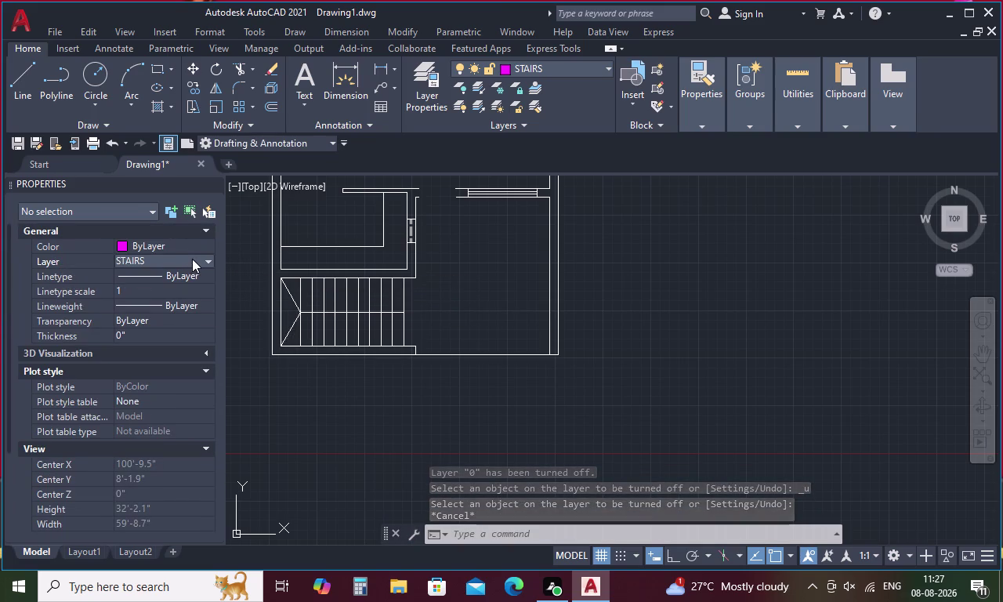
click(205, 259)
click(179, 307)
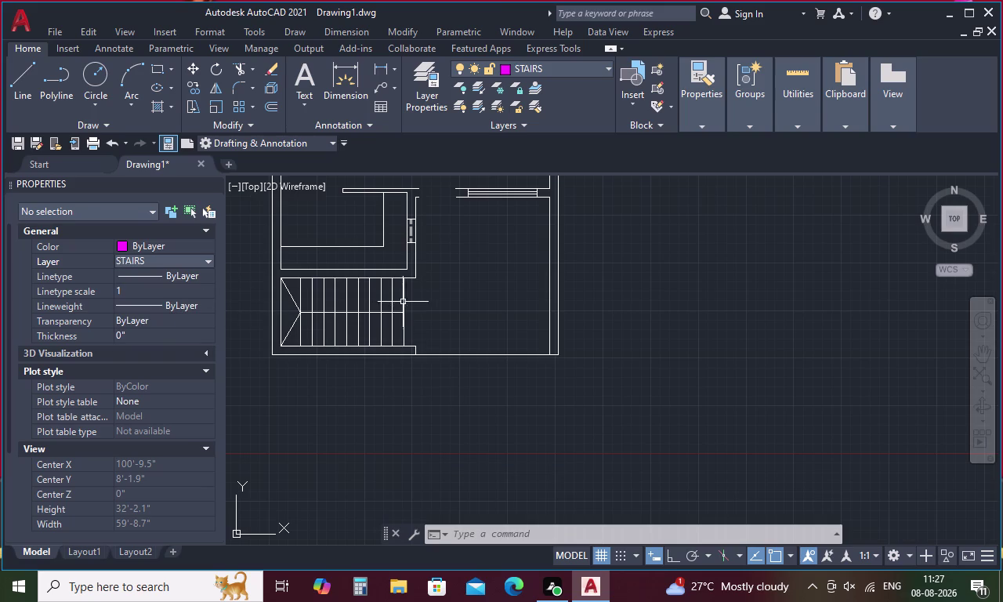
drag(417, 305, 313, 306)
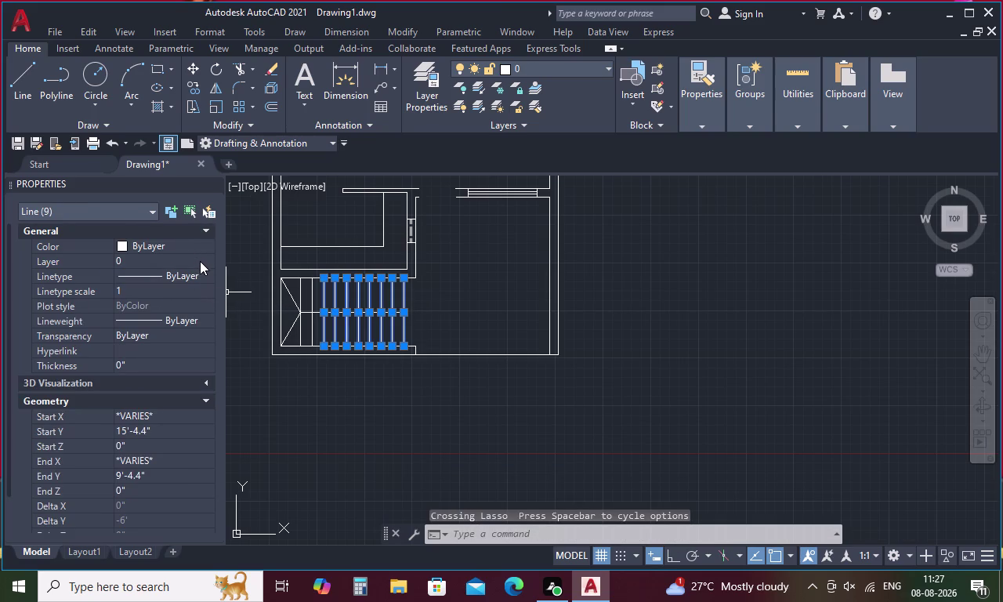
Move the nine selected tread lines onto the STAIRS layer.
click(200, 261)
click(207, 261)
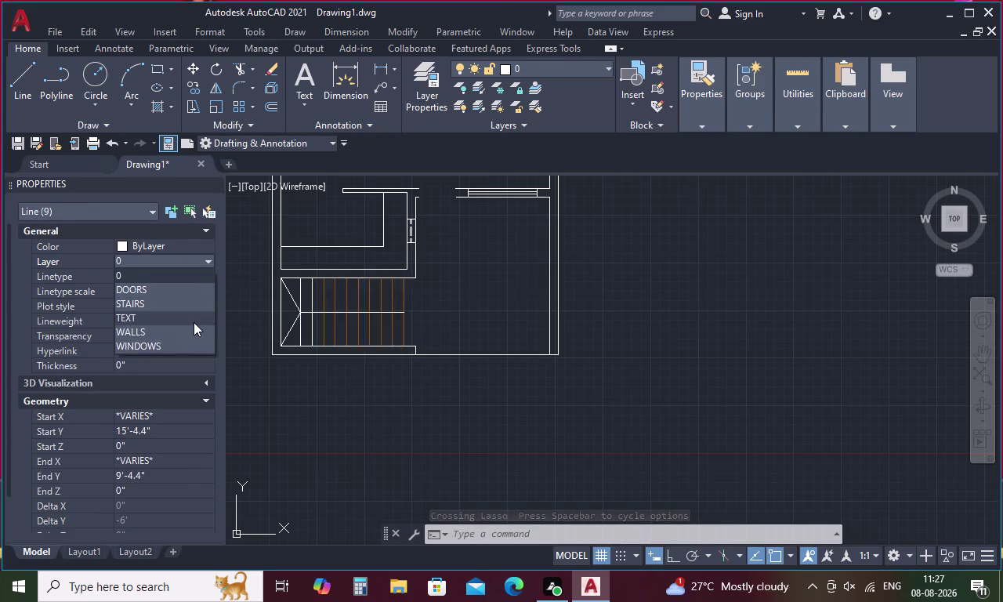
click(196, 300)
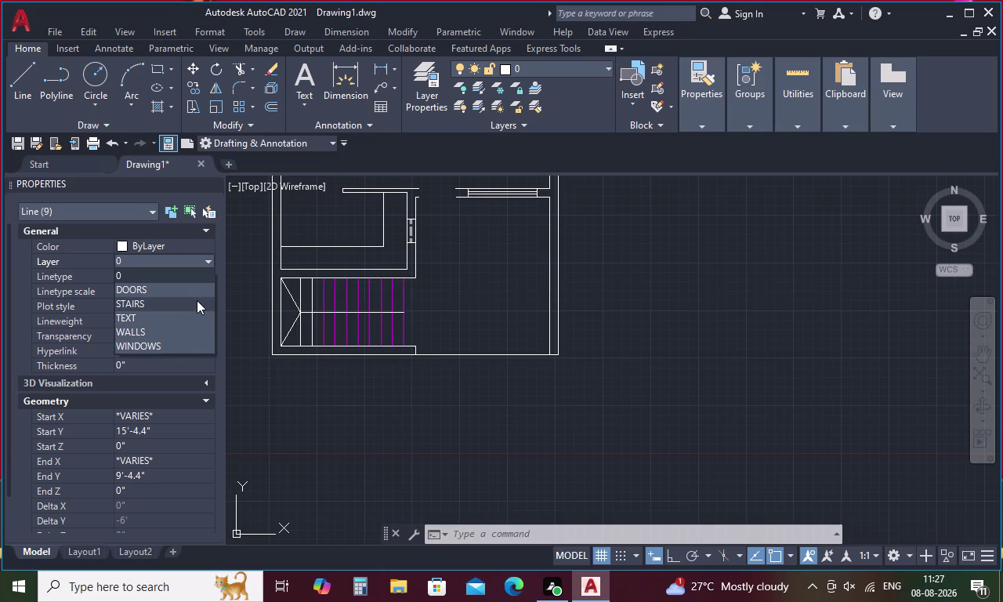
key(Escape)
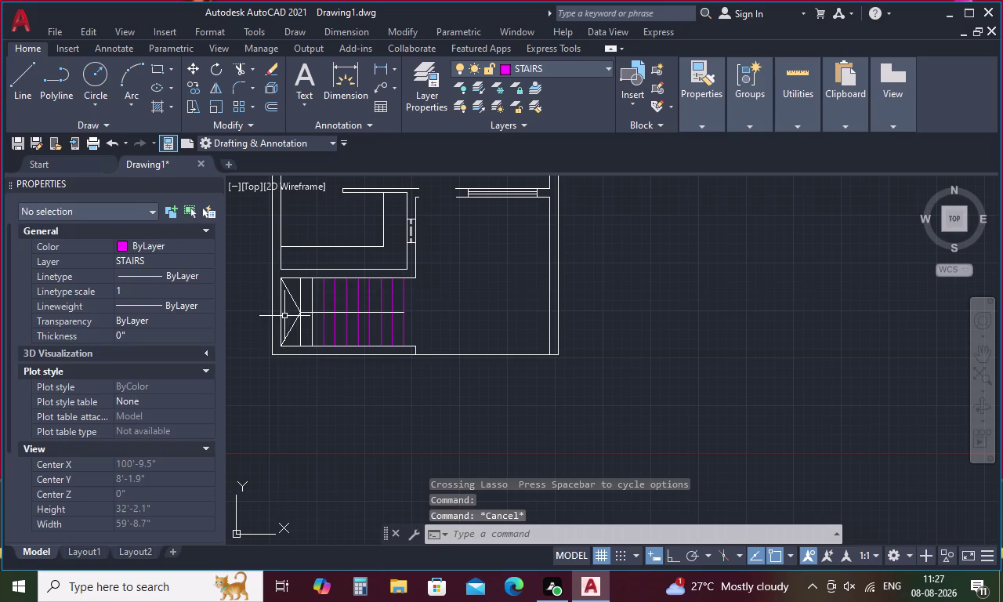
Match Properties from one stair line onto another, then cancel.
key(m)
key(a)
key(space)
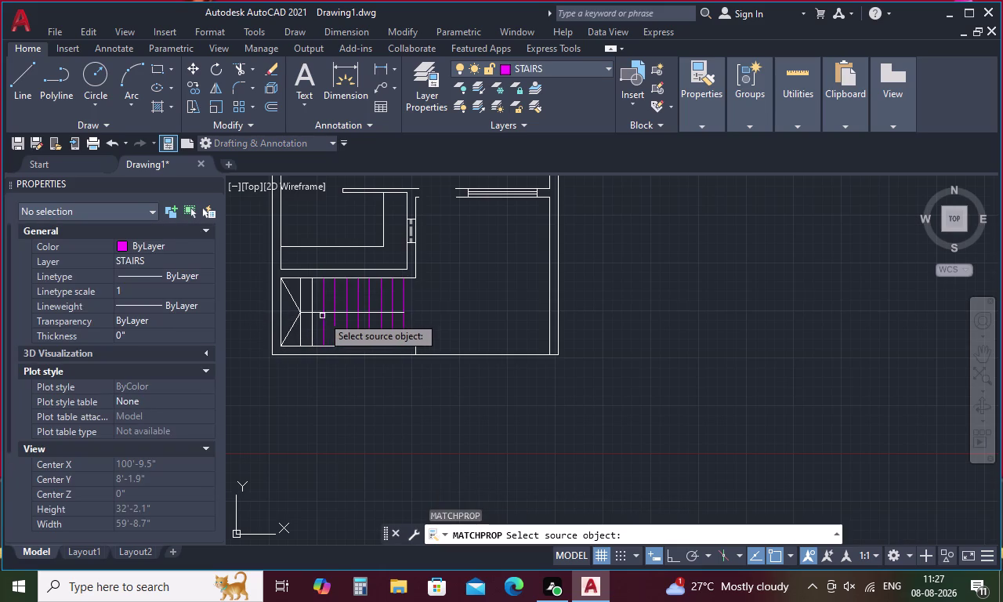
scroll(up, 3)
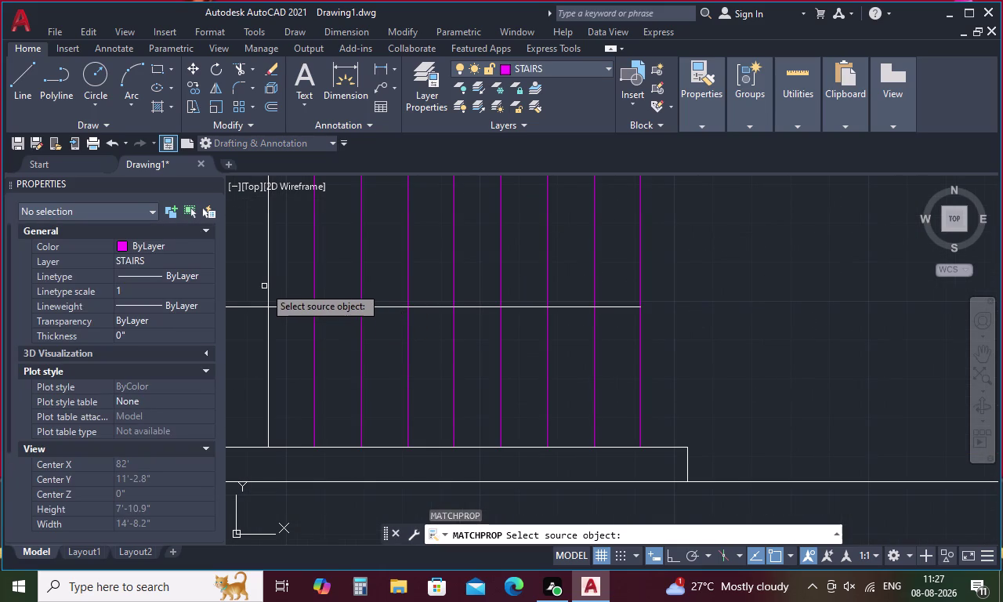
click(267, 275)
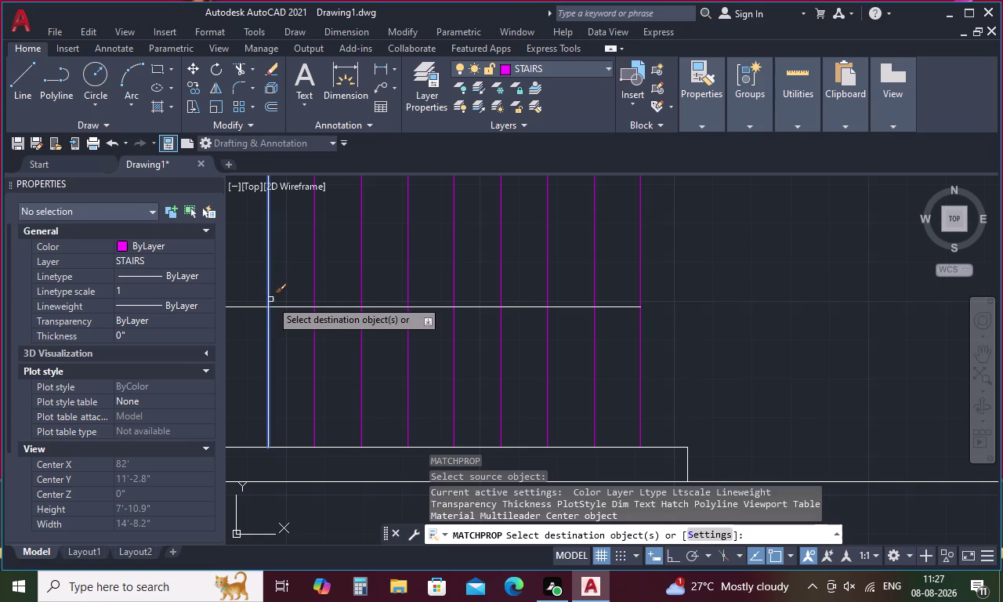
click(278, 306)
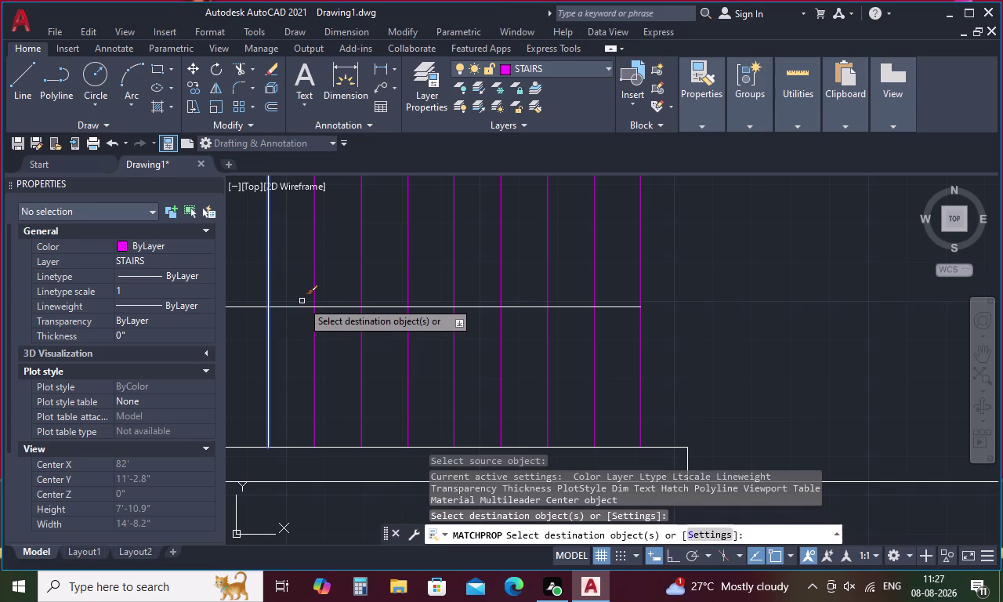
key(Escape)
Make the middle stair line and diagonal winder lines magenta like a tread.
key(m)
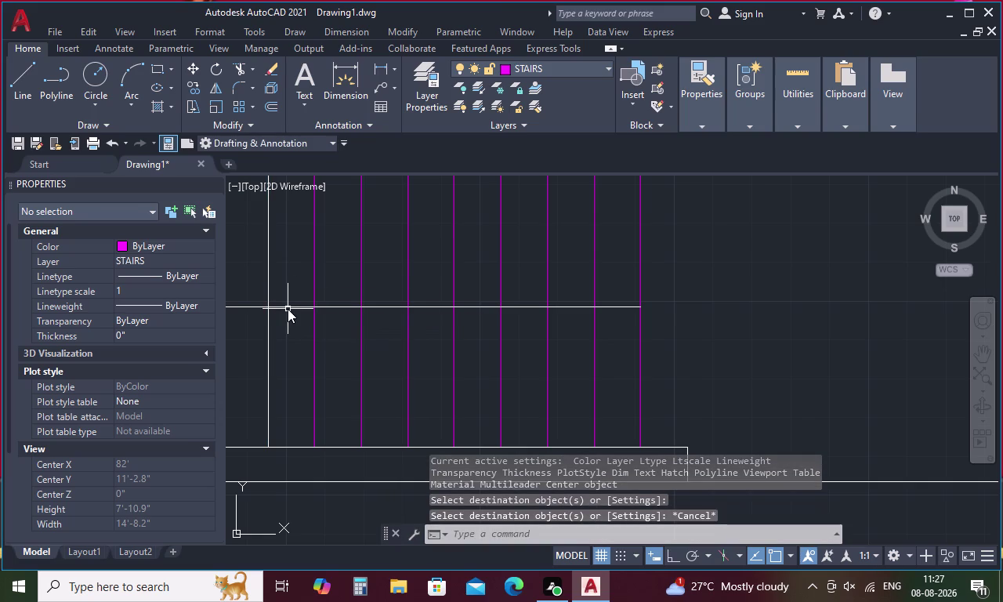
text(A)
key(space)
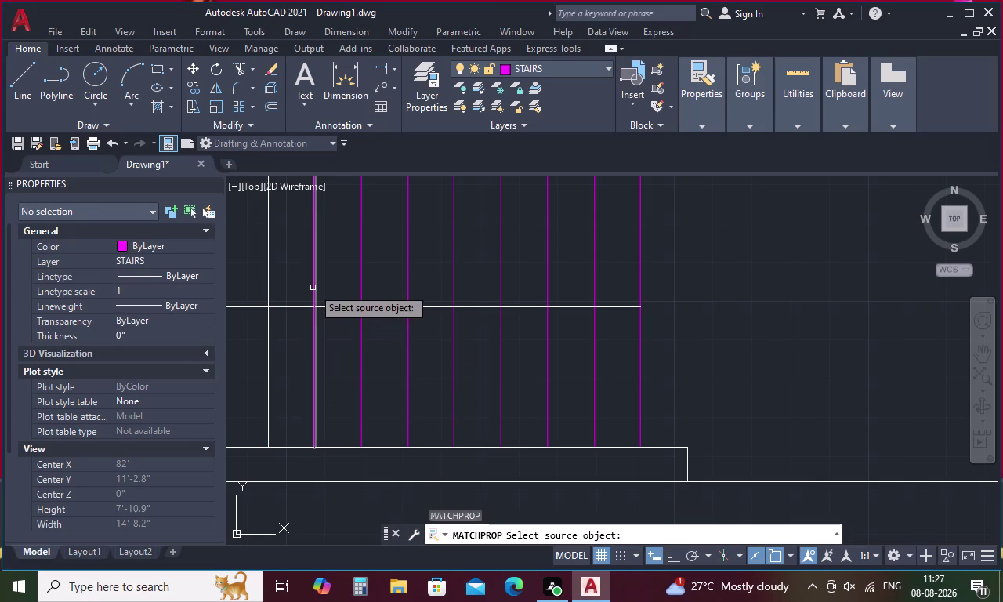
click(313, 286)
click(323, 307)
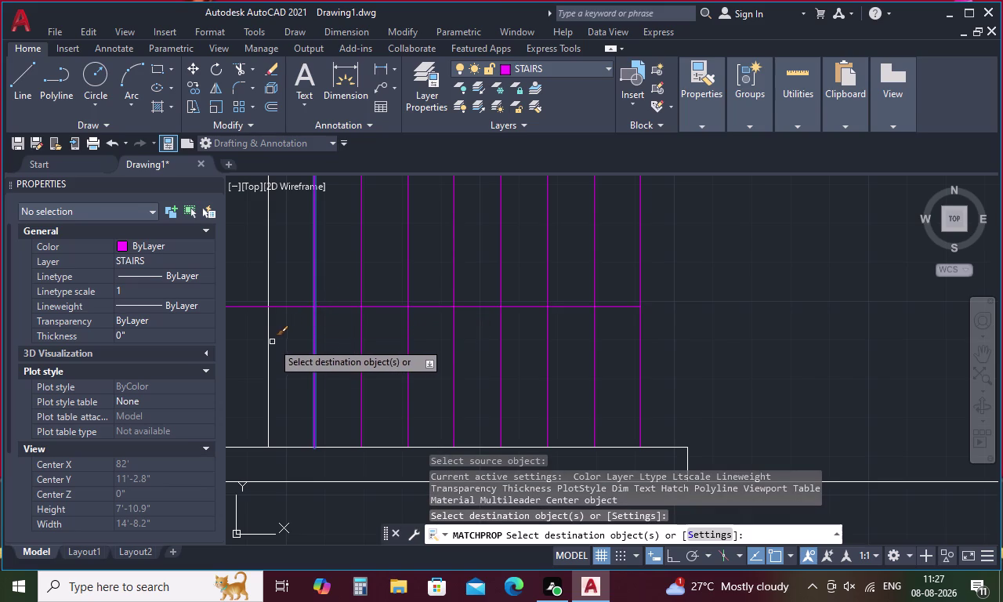
click(268, 347)
scroll(down, 3)
middle_drag(283, 329, 373, 329)
click(336, 343)
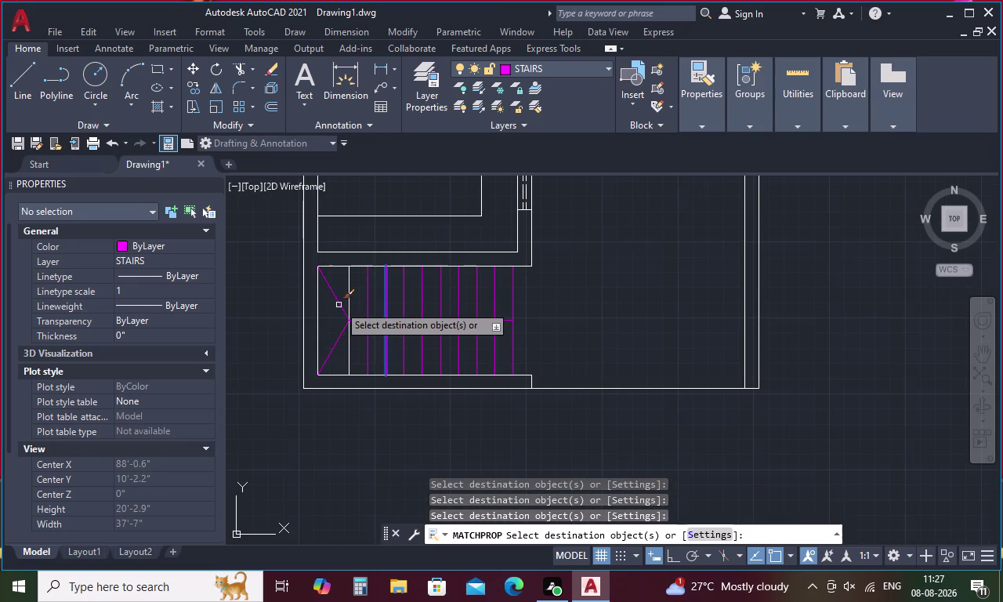
click(339, 305)
key(Escape)
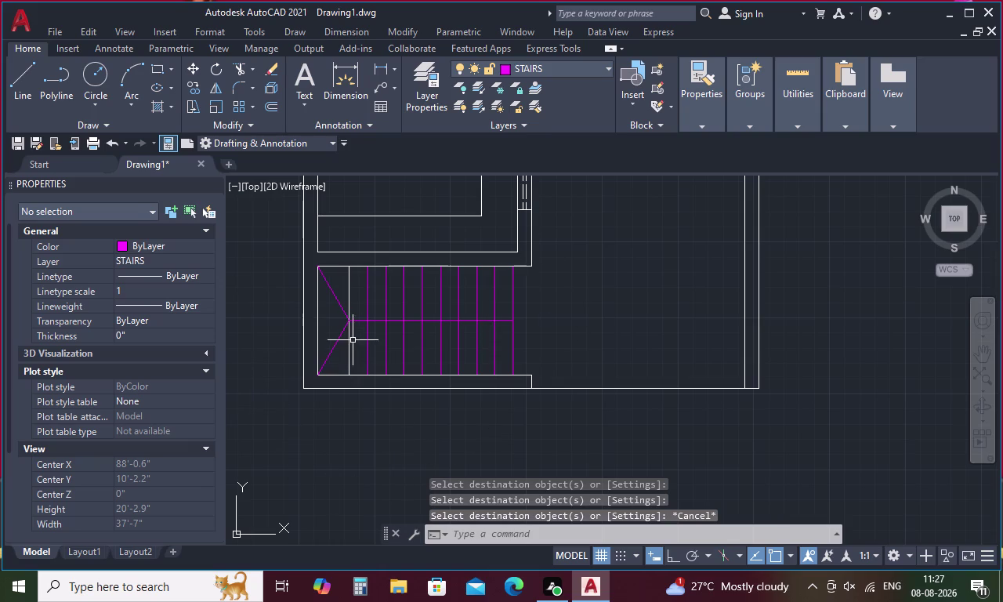
Copy the magenta tread properties onto one more stair line.
key(space)
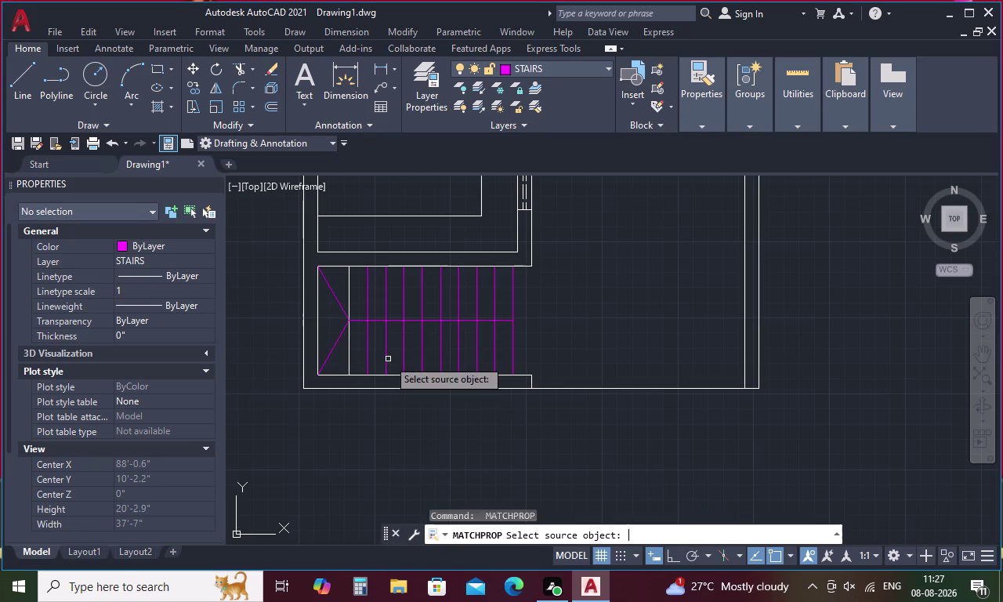
click(386, 354)
click(348, 369)
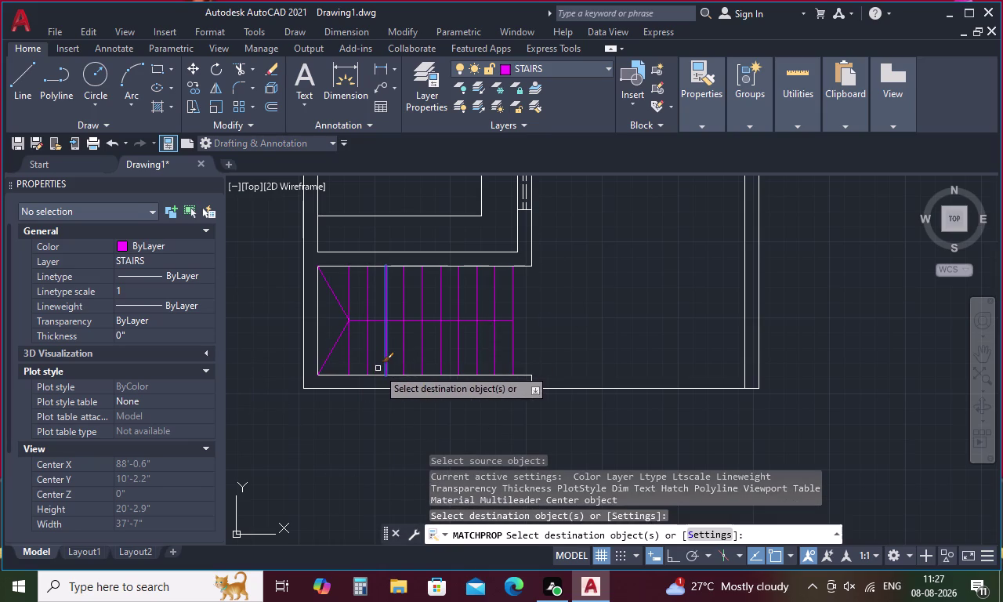
key(Escape)
scroll(down, 3)
Run LAYOFF on a stair line to turn off the current STAIRS layer.
key(l)
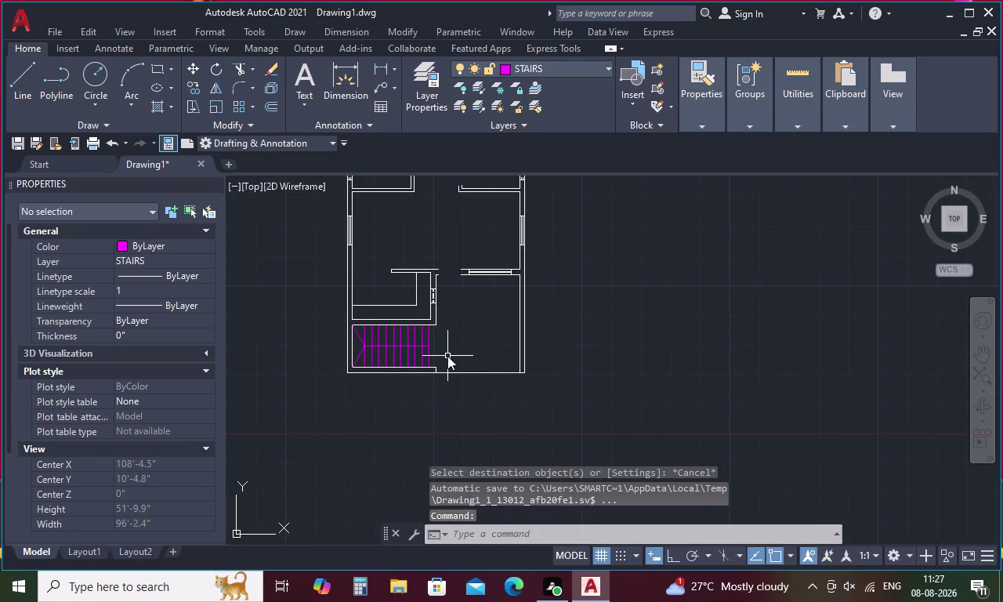
text(AY)
key(o)
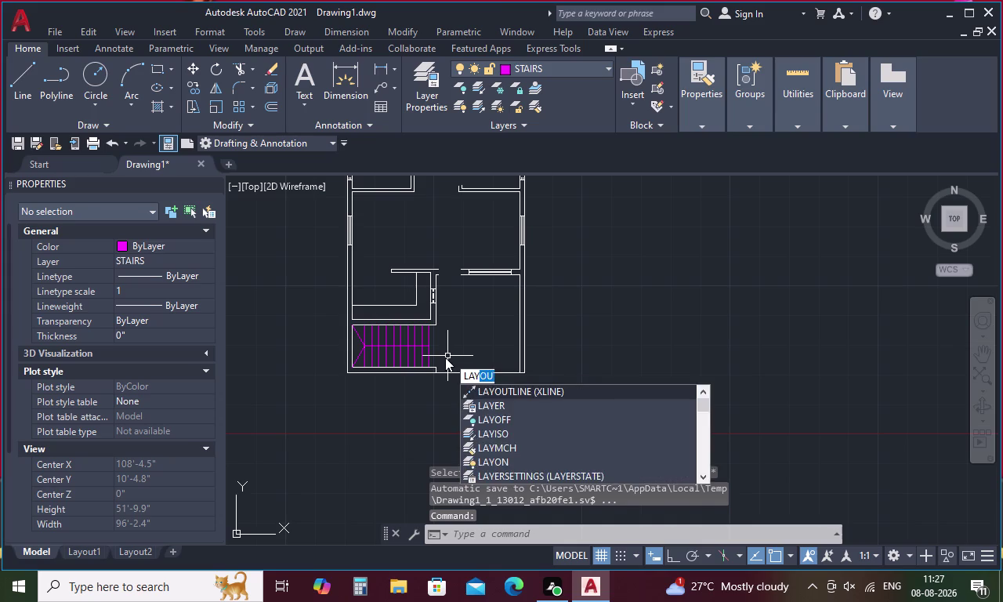
text(FF)
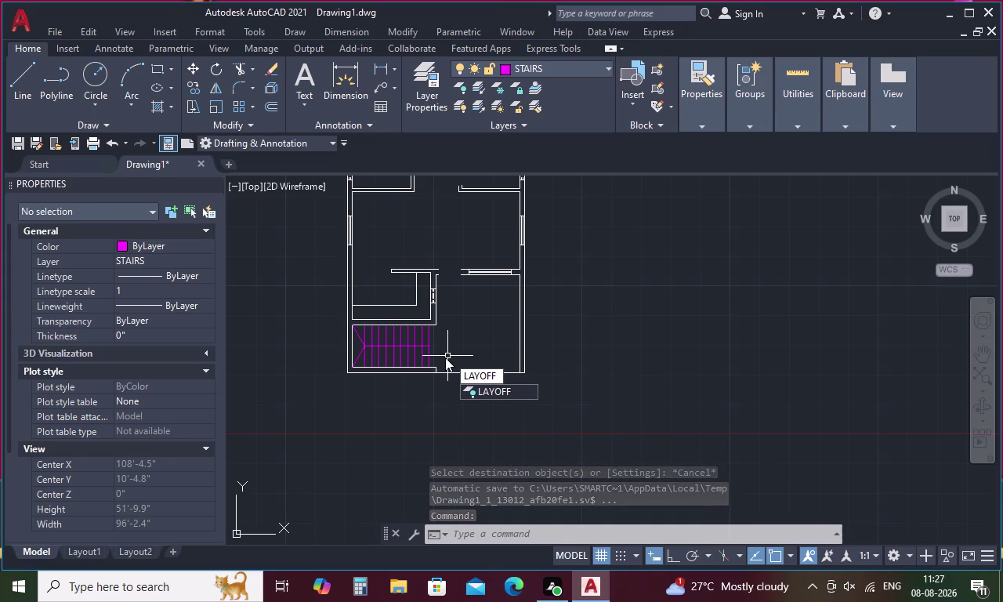
key(space)
click(422, 356)
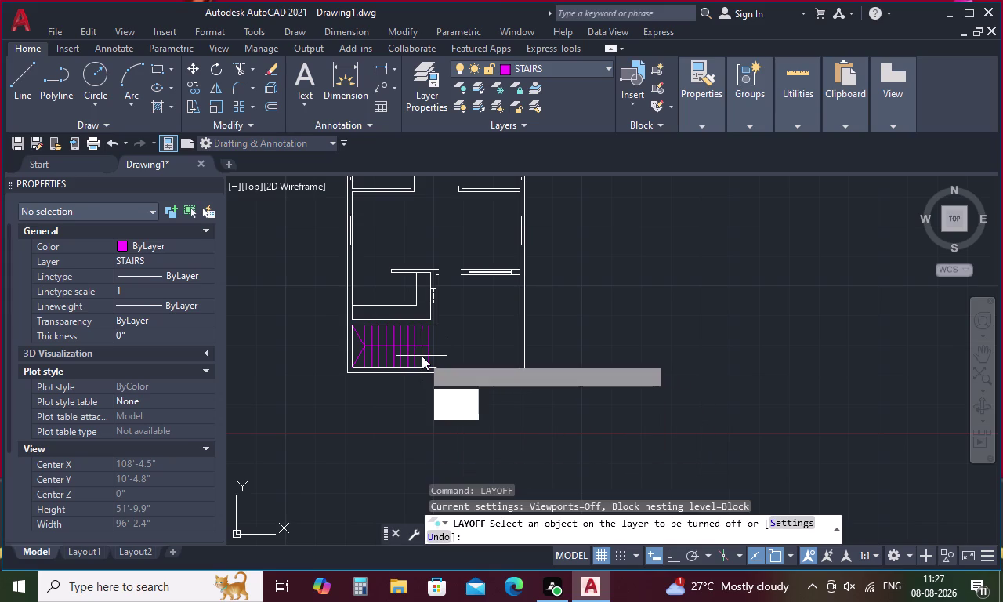
drag(451, 391, 421, 356)
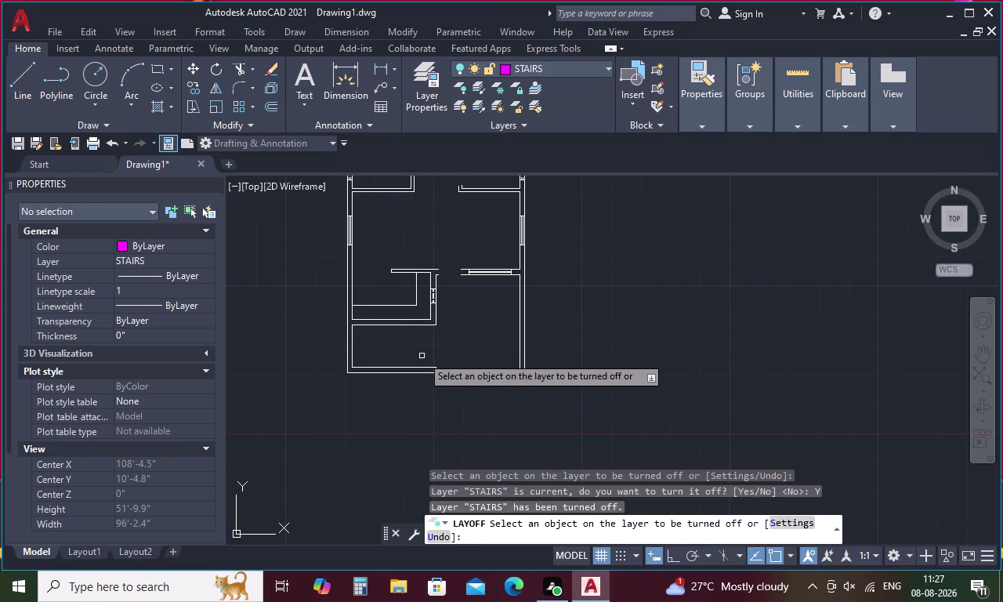
key(Escape)
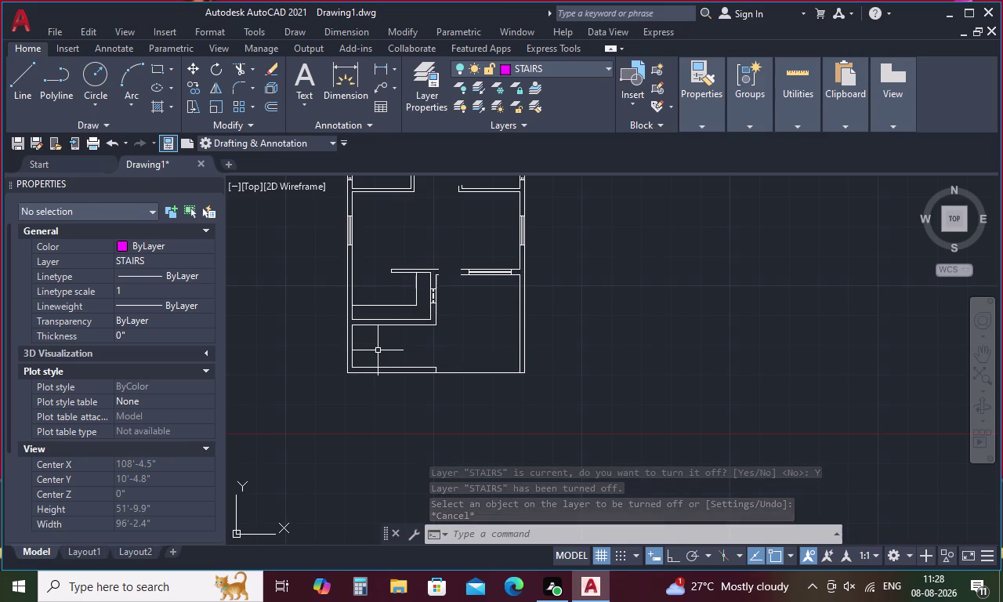
Open the Layer Properties Manager with LA.
key(l)
key(a)
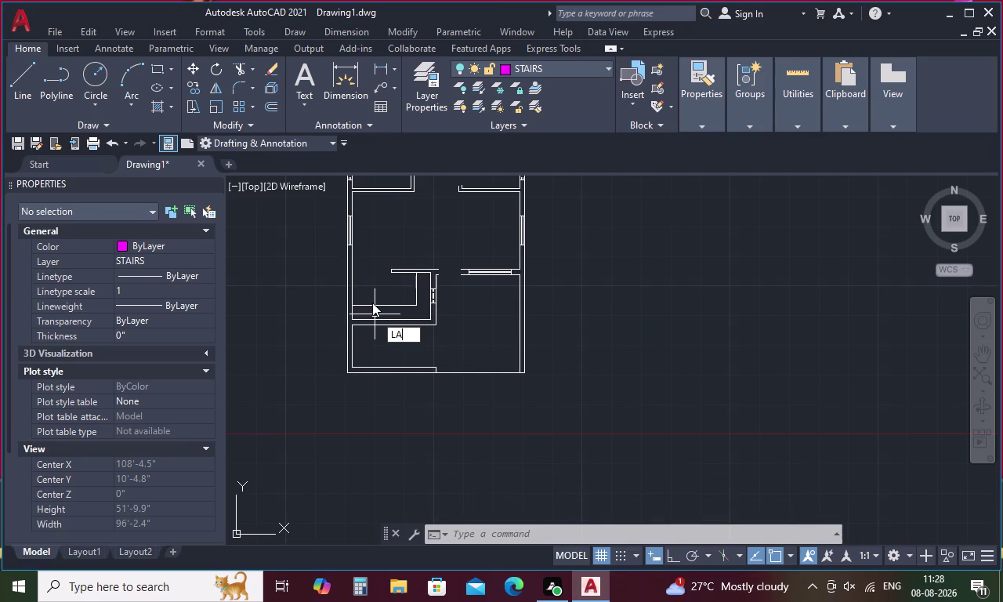
click(433, 350)
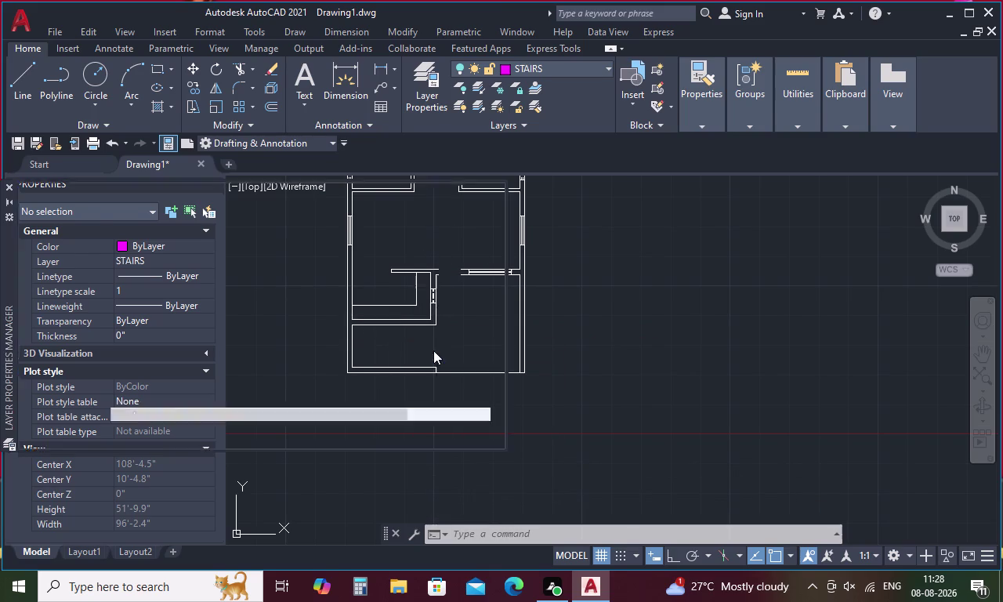
Make layer 0 the current layer instead of WINDOWS.
double_click(149, 315)
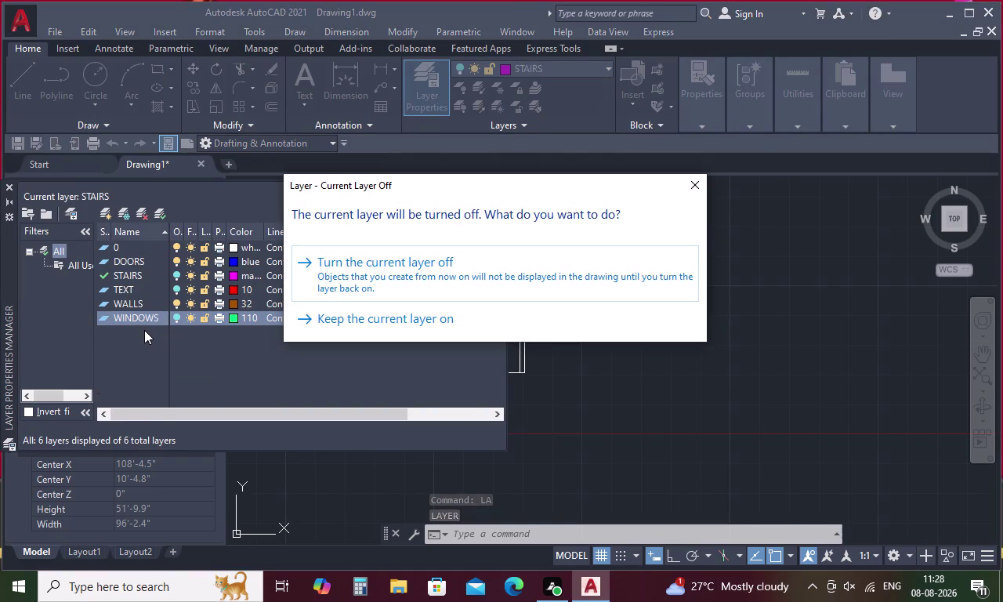
click(142, 318)
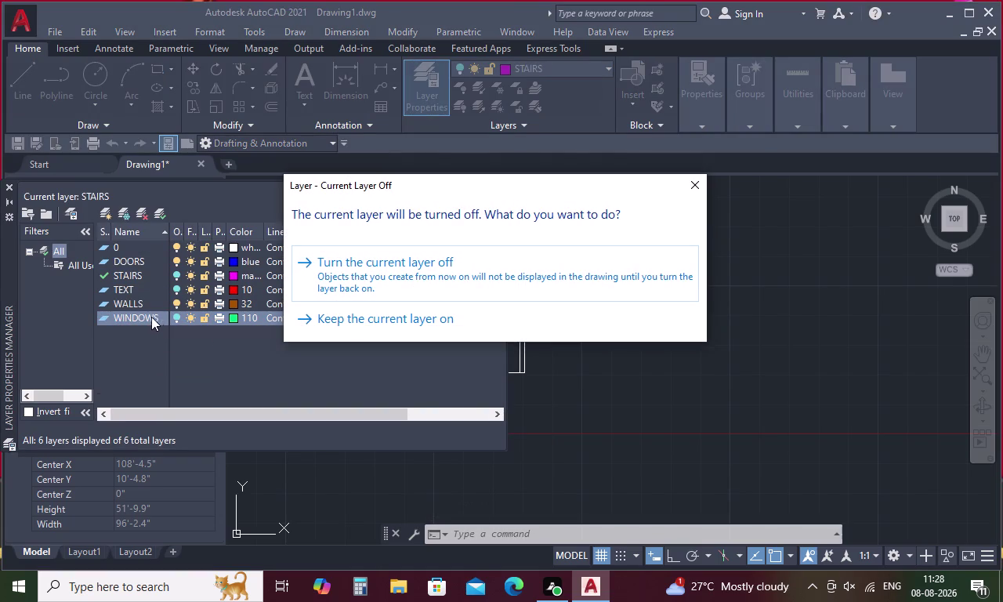
click(699, 188)
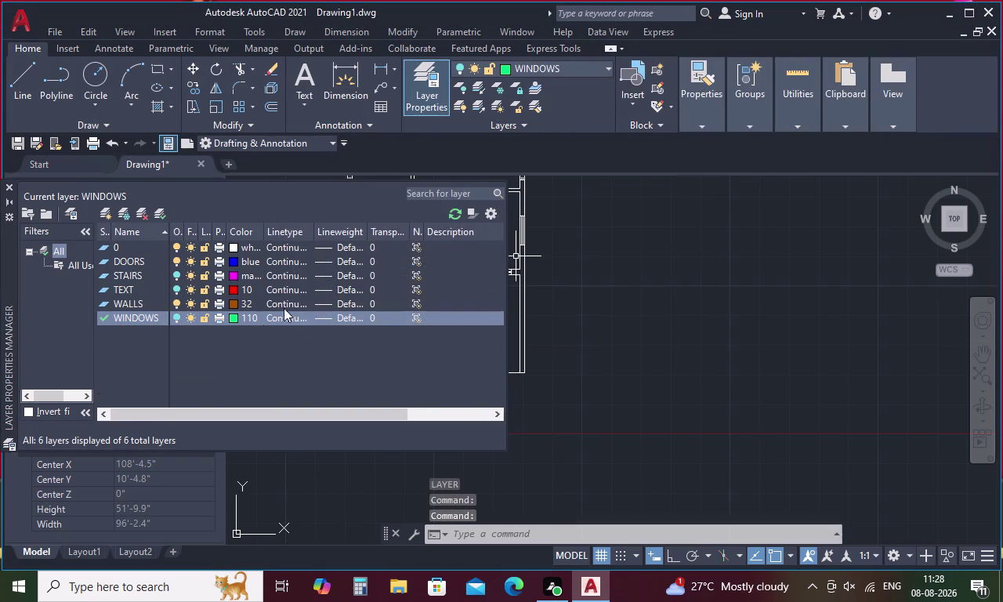
double_click(145, 319)
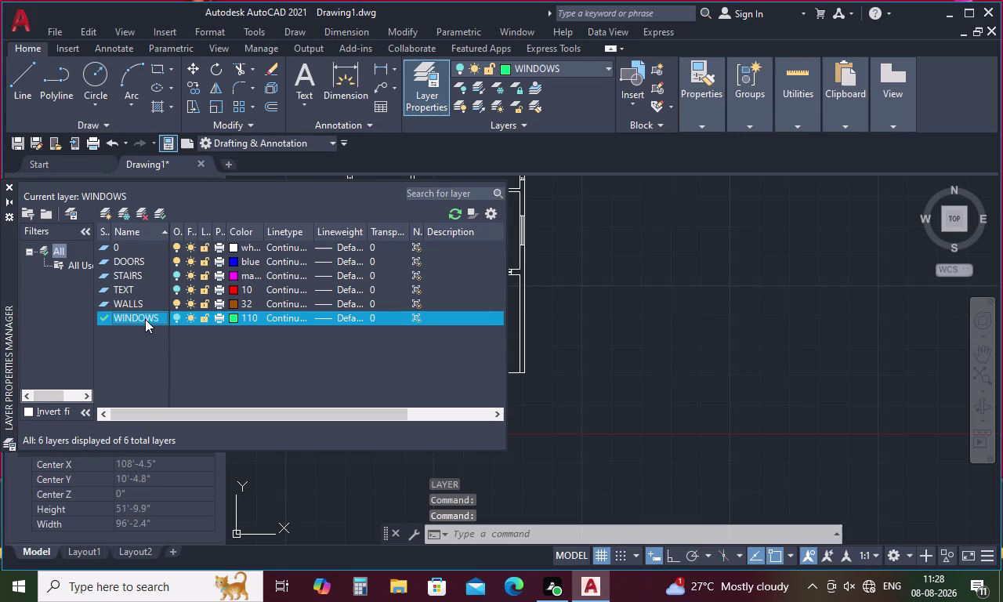
double_click(148, 315)
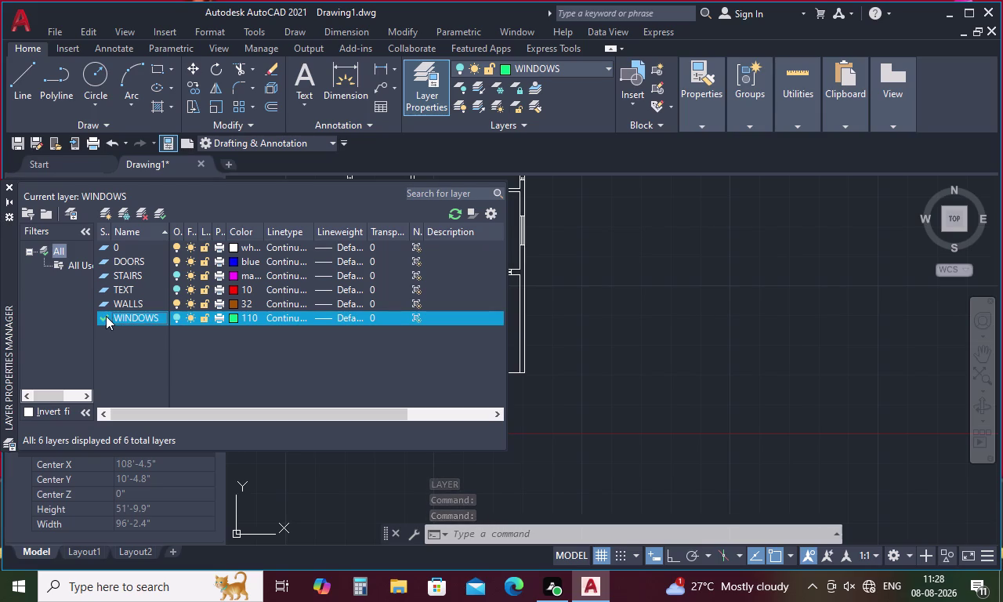
click(106, 315)
click(105, 316)
triple_click(105, 316)
double_click(105, 315)
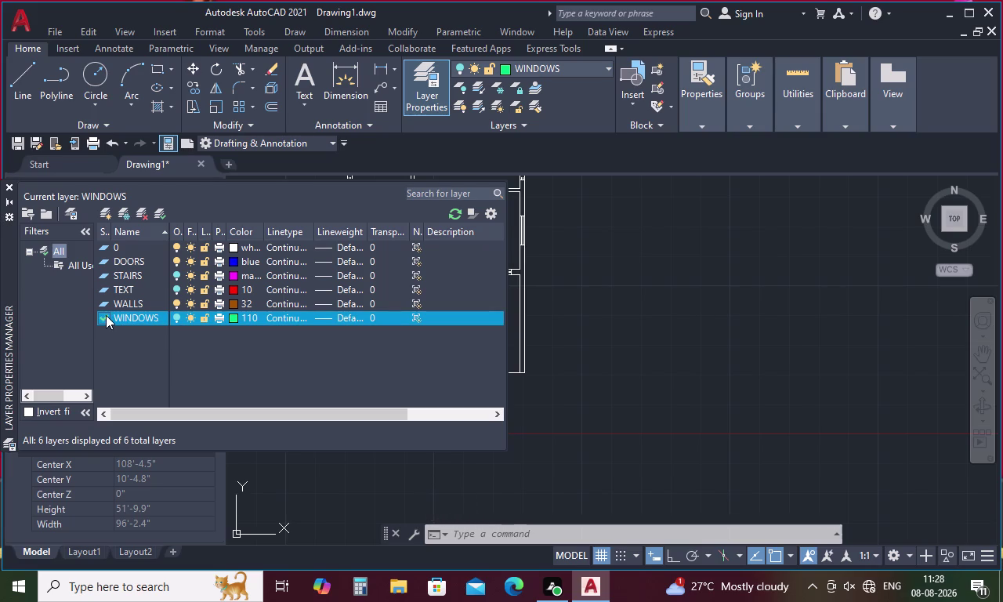
click(103, 248)
click(104, 248)
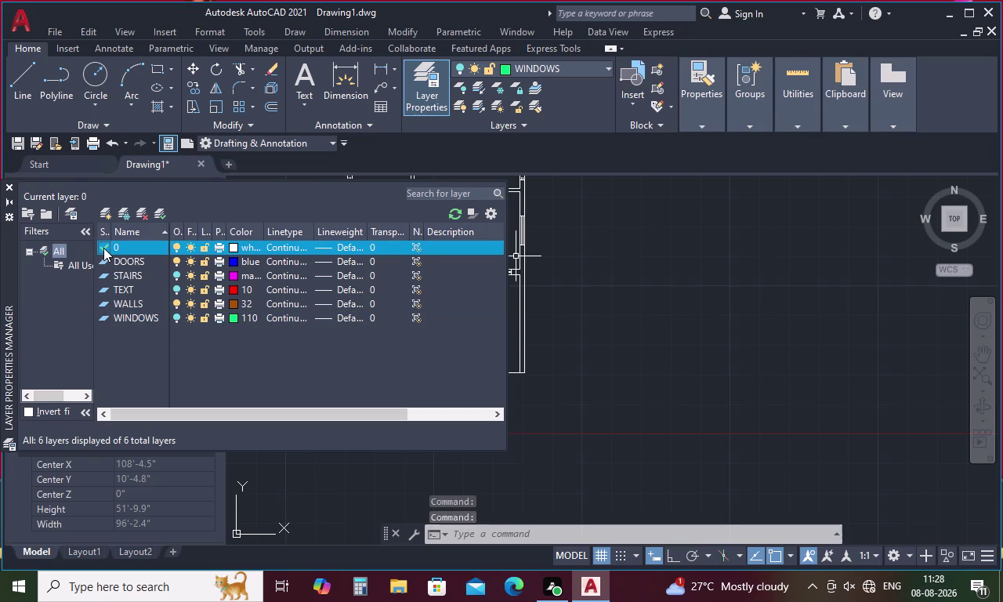
Create a new layer named KITCHEN based on WINDOWS, then begin another new layer.
click(150, 317)
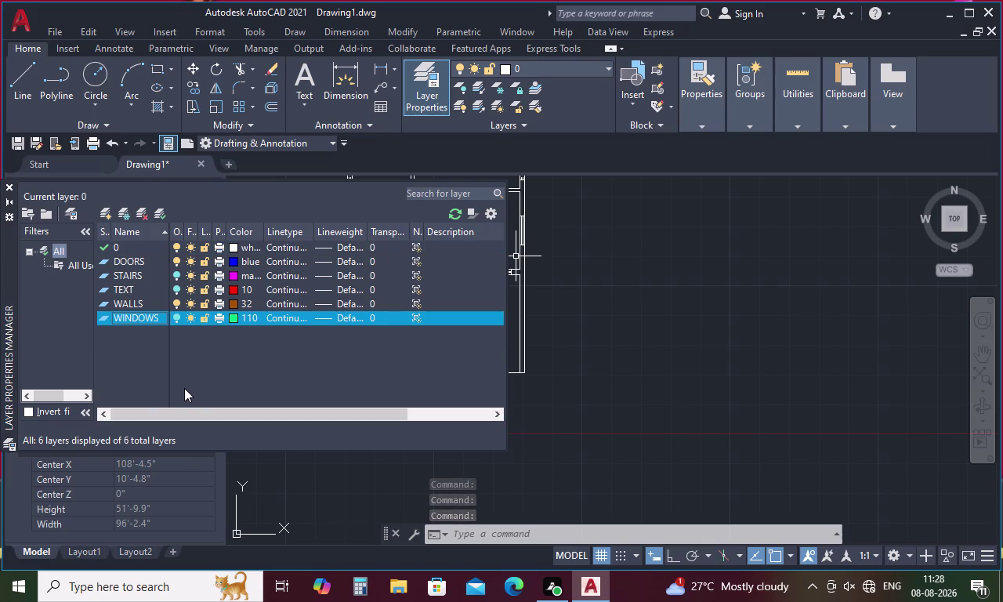
key(alt+n)
key(BackSpace)
key(BackSpace)
key(BackSpace)
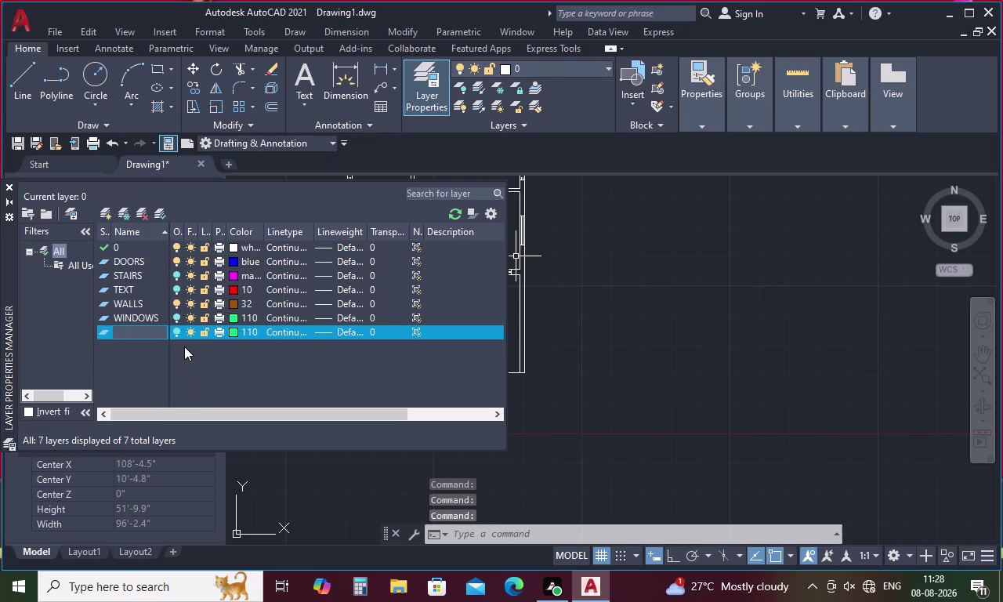
key(k)
key(i)
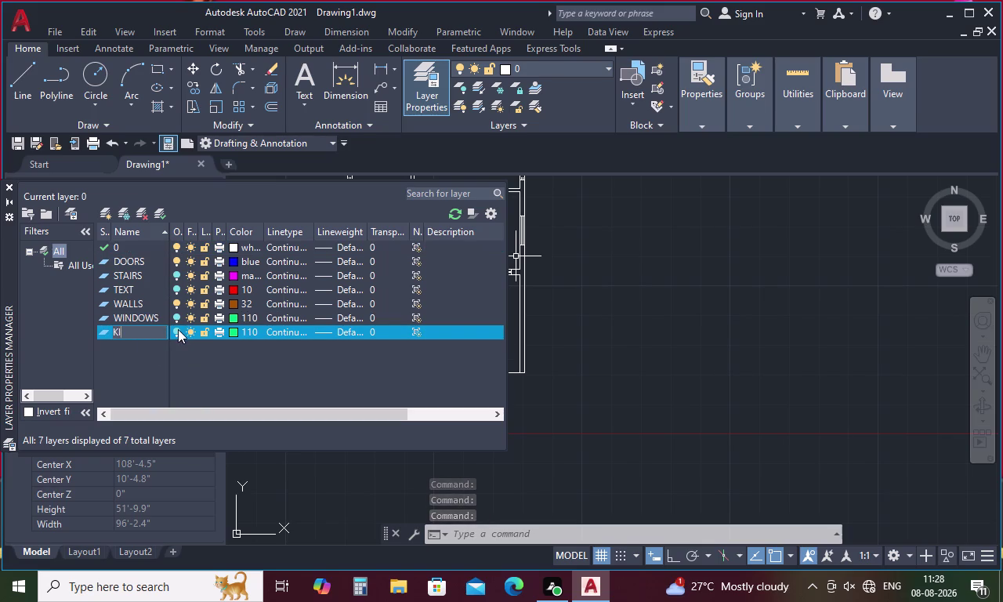
text(TCHEN)
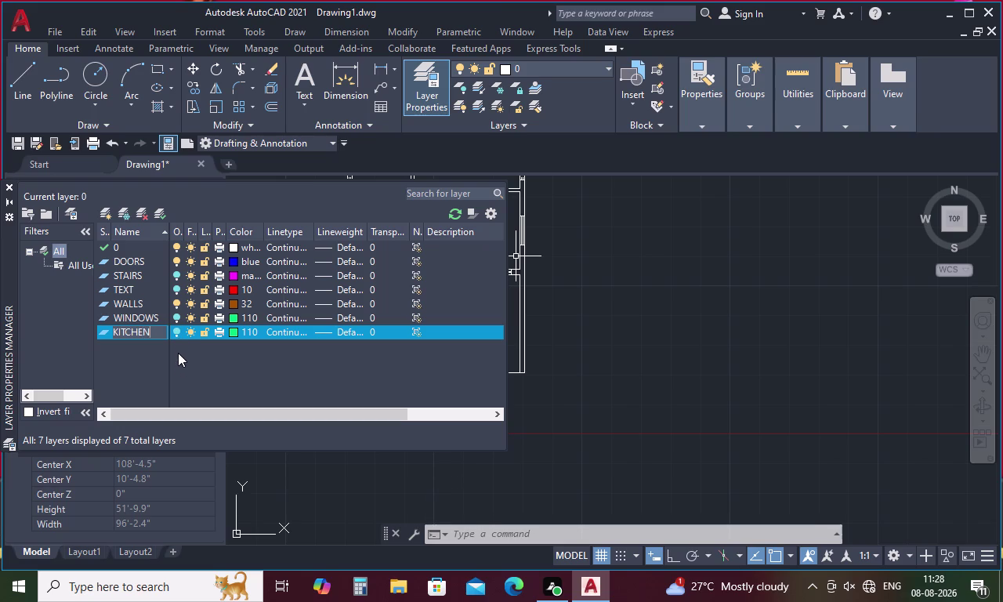
key(Return)
key(alt+n)
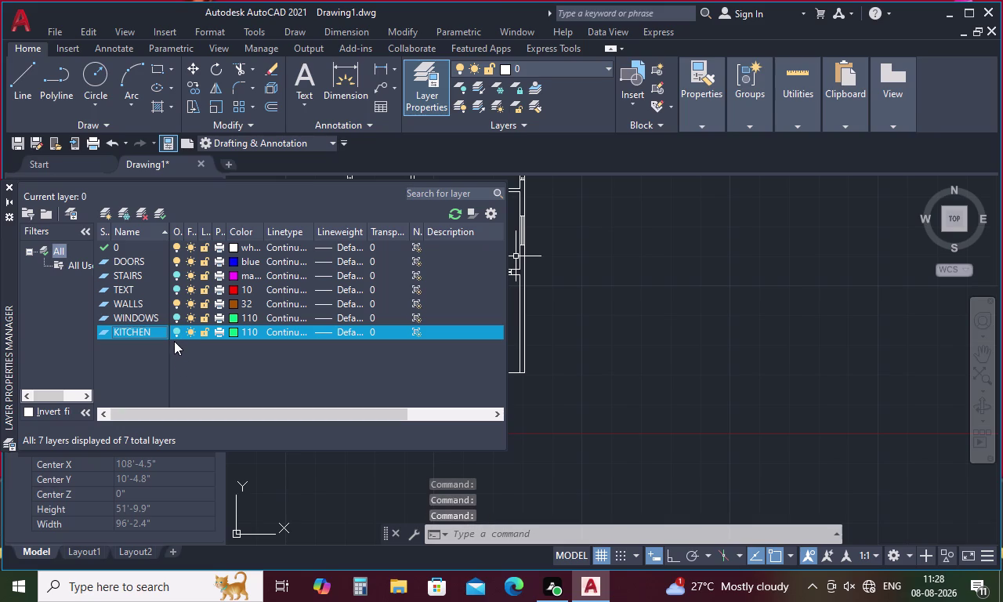
key(BackSpace)
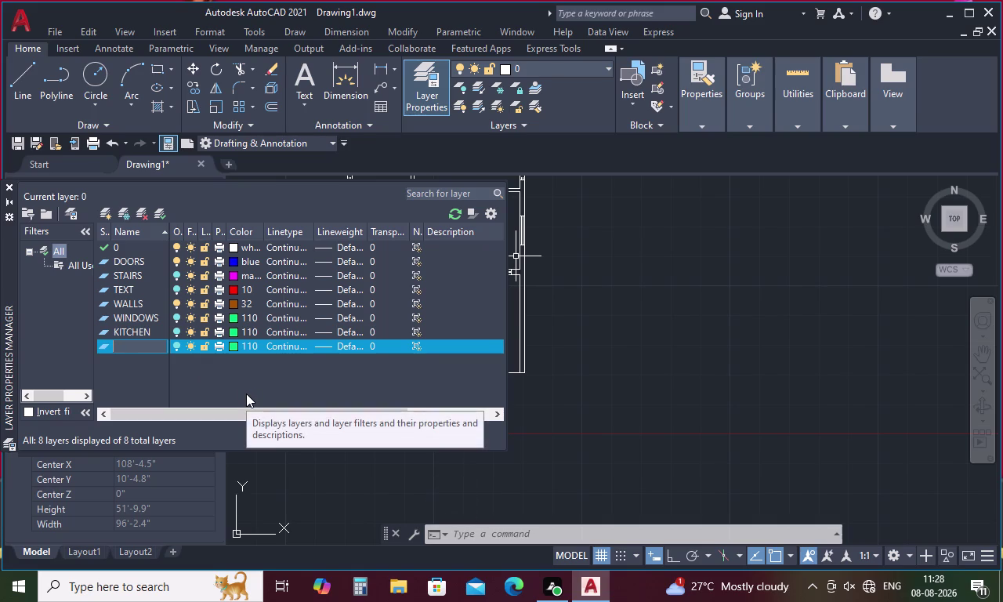
Name the new layer VENTILATOR.
text(VEN)
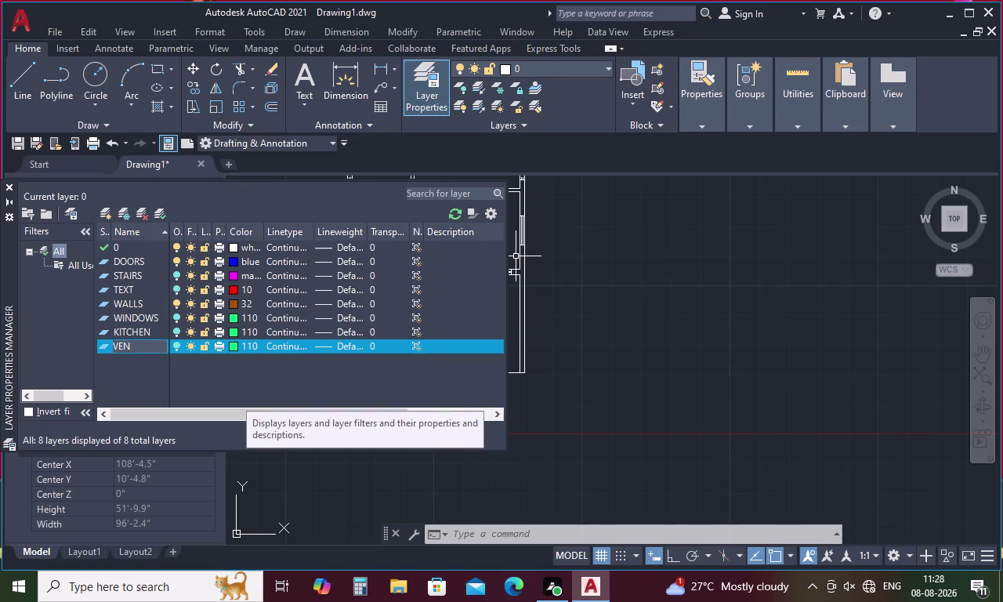
text(TIL)
key(a)
key(t)
key(o)
key(r)
Set the KITCHEN layer colour to yellow, colour 50.
click(233, 332)
click(233, 332)
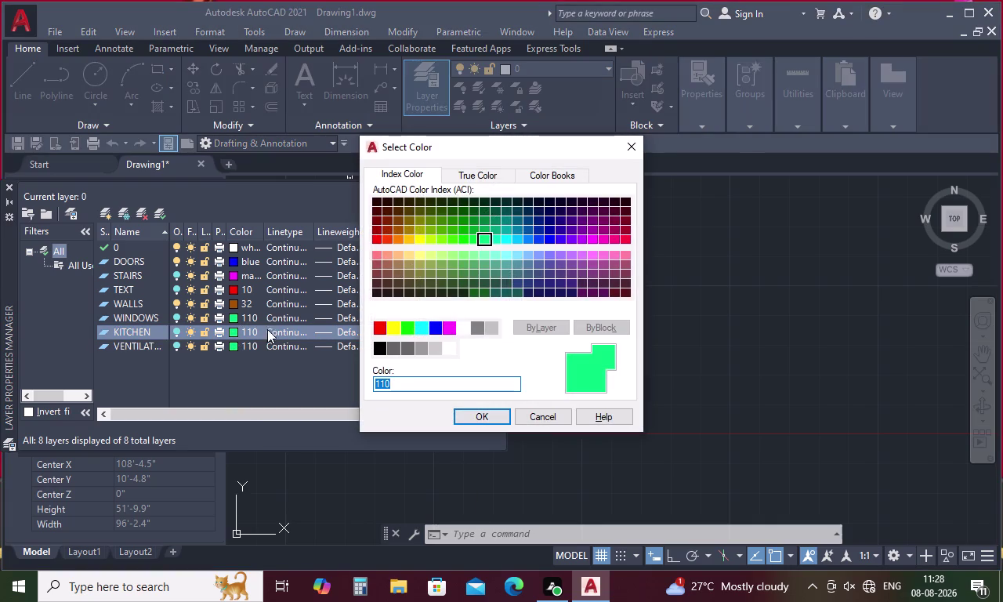
click(471, 291)
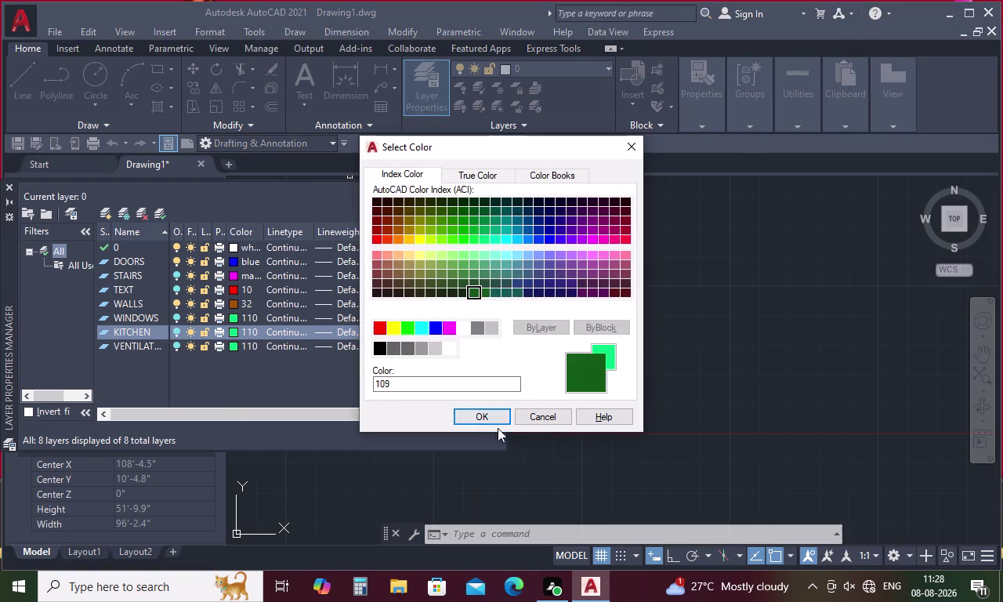
click(494, 414)
click(232, 329)
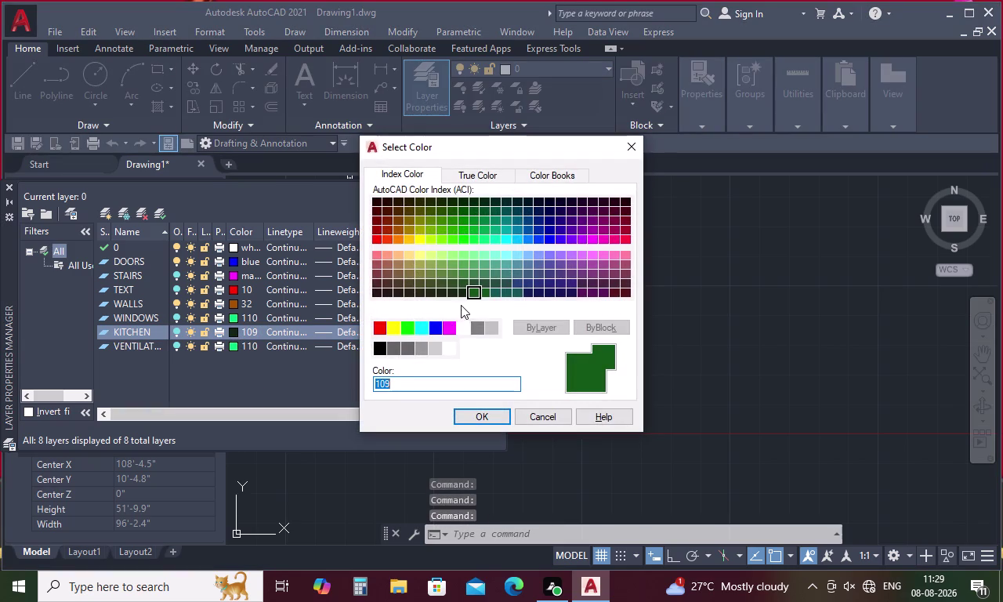
click(422, 241)
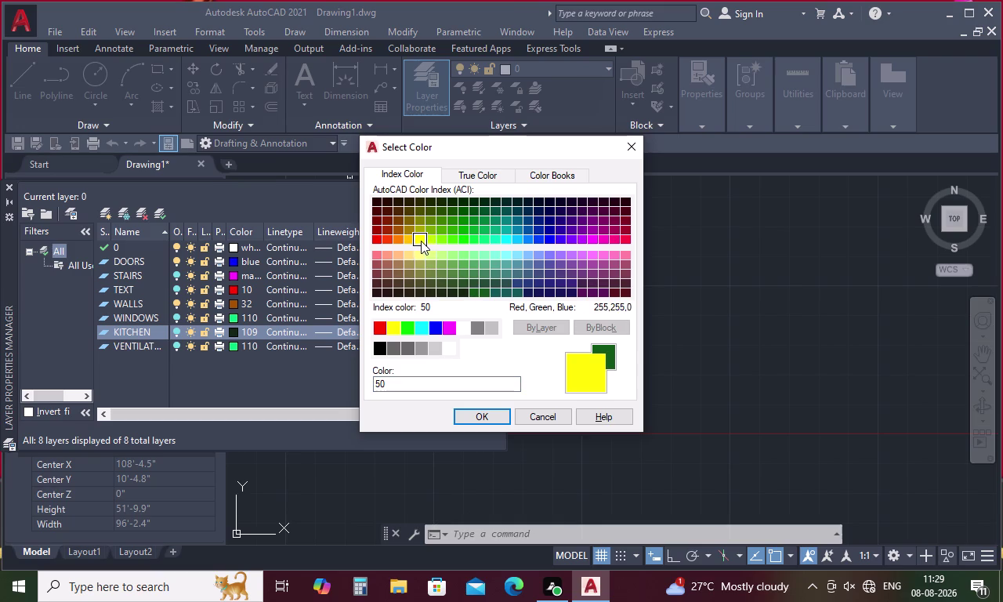
click(467, 409)
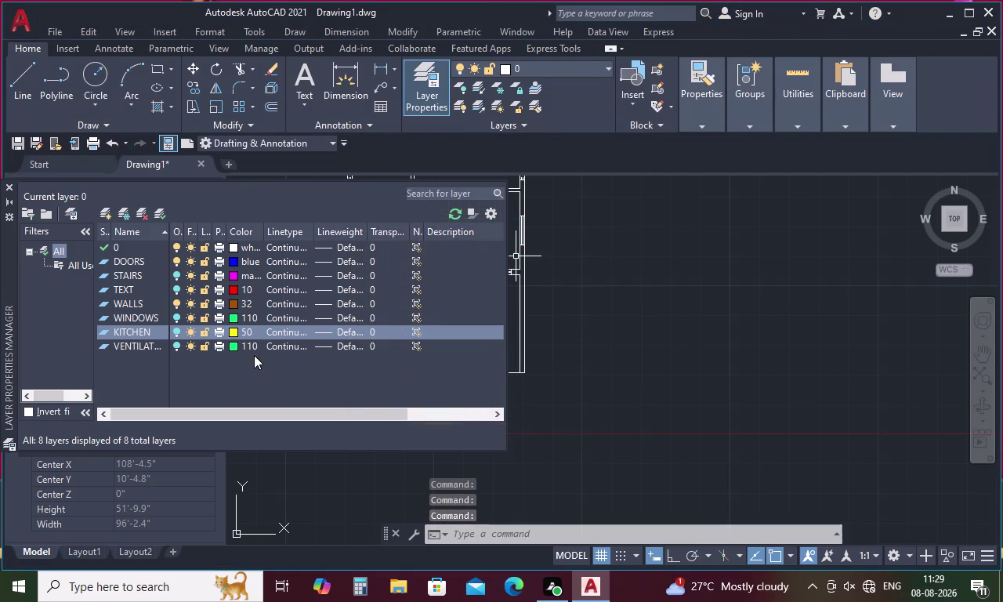
Set the VENTILATOR layer colour to 131 and close the layer list.
click(234, 344)
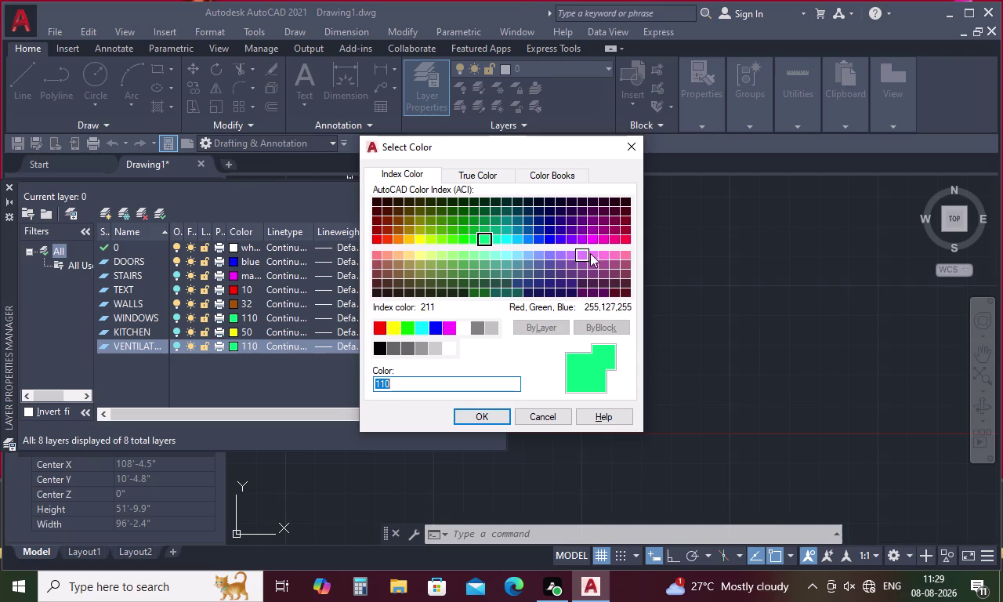
click(502, 255)
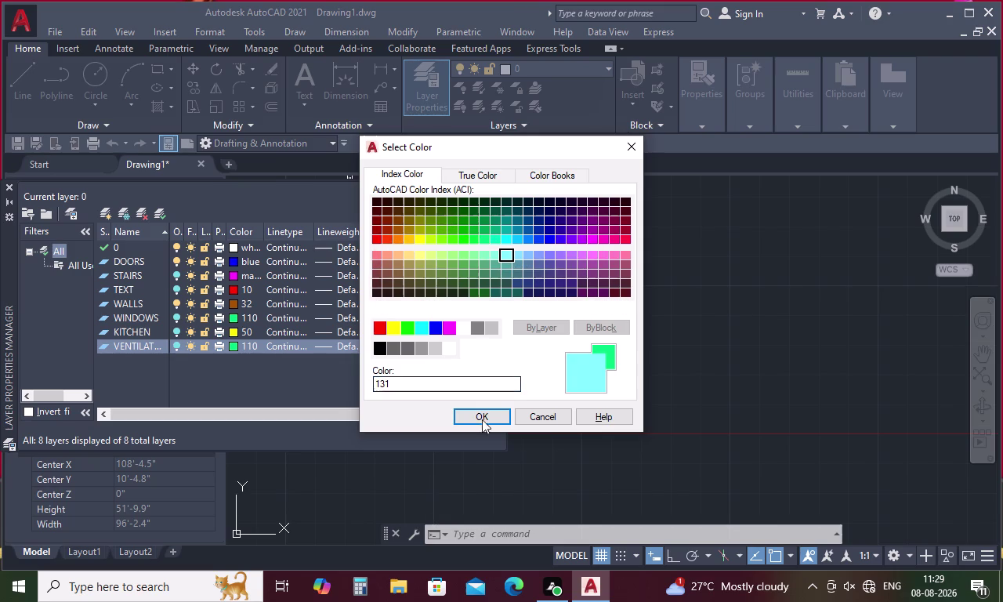
click(480, 414)
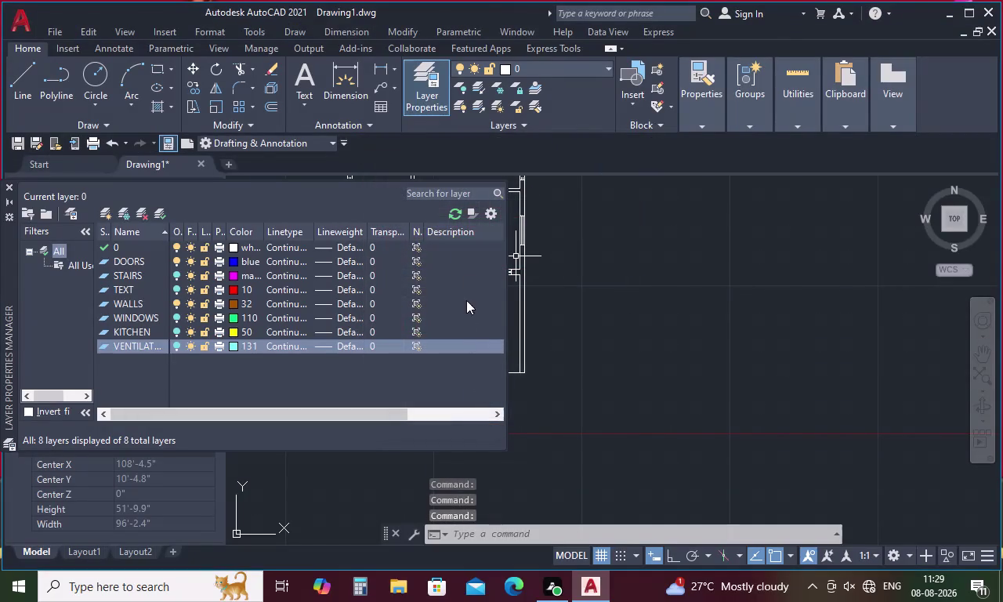
click(6, 187)
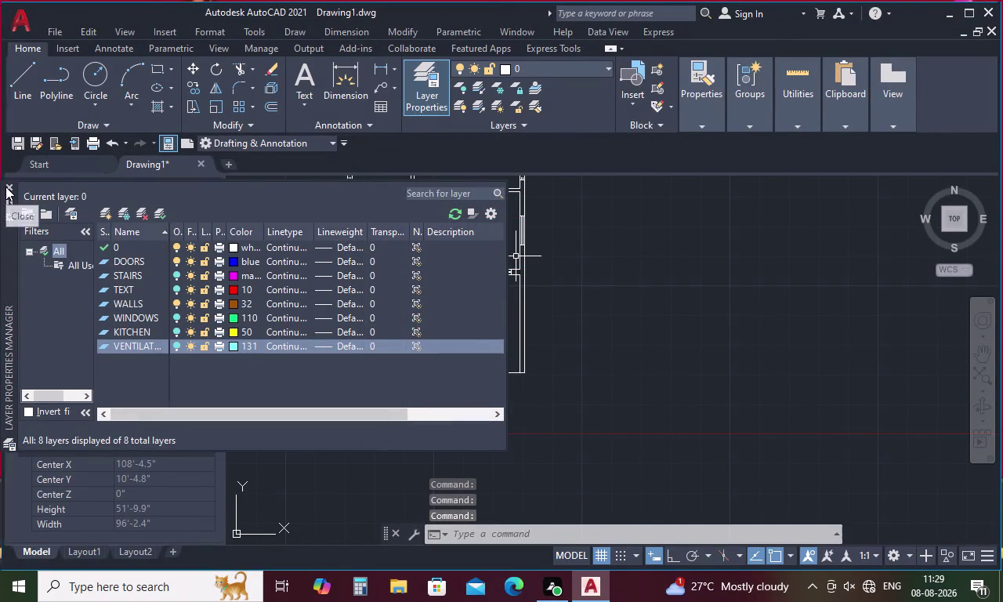
scroll(up, 3)
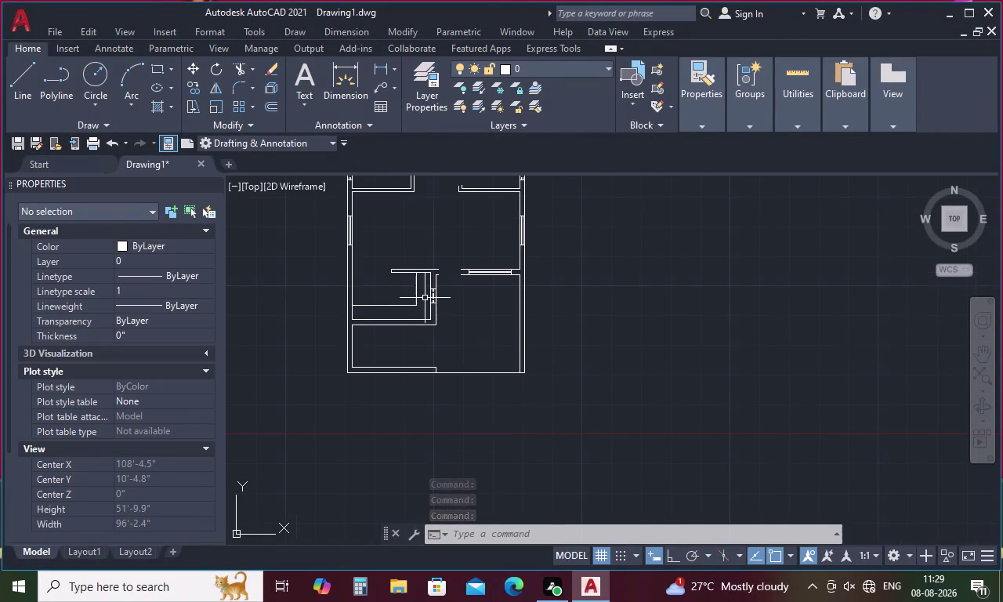
scroll(up, 3)
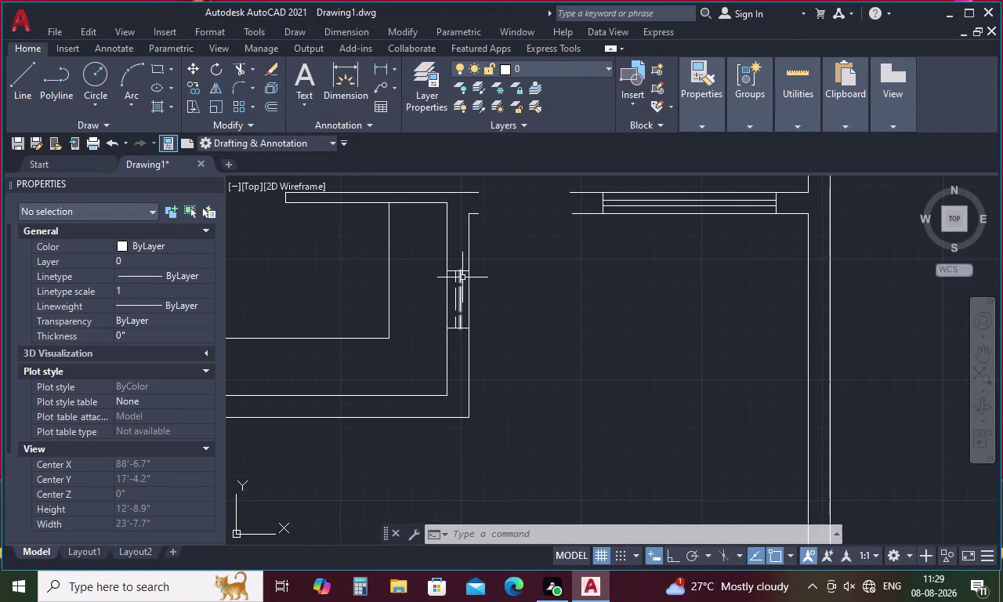
drag(463, 279, 454, 302)
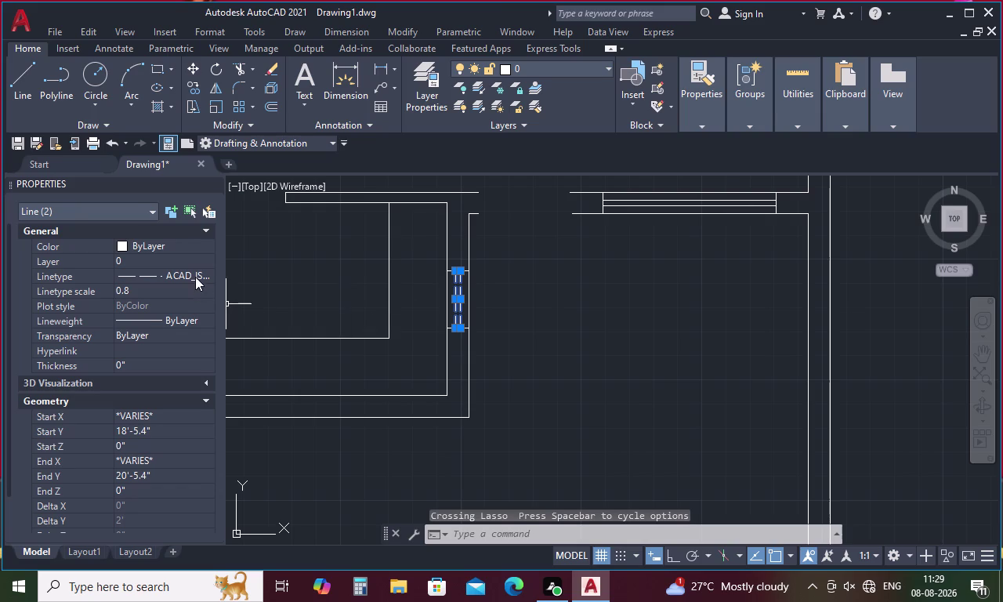
click(197, 261)
click(209, 259)
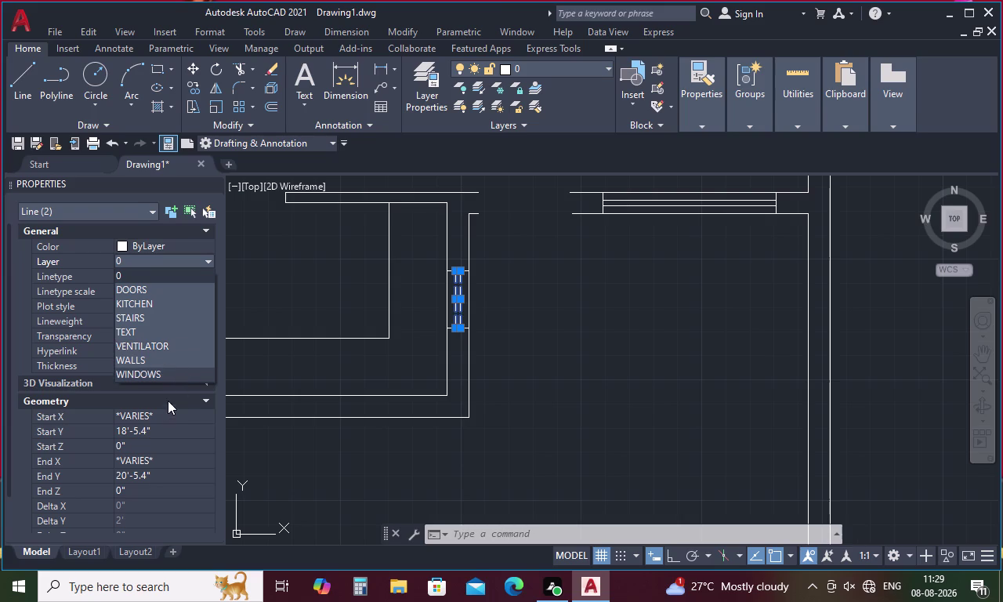
key(Escape)
key(l)
key(a)
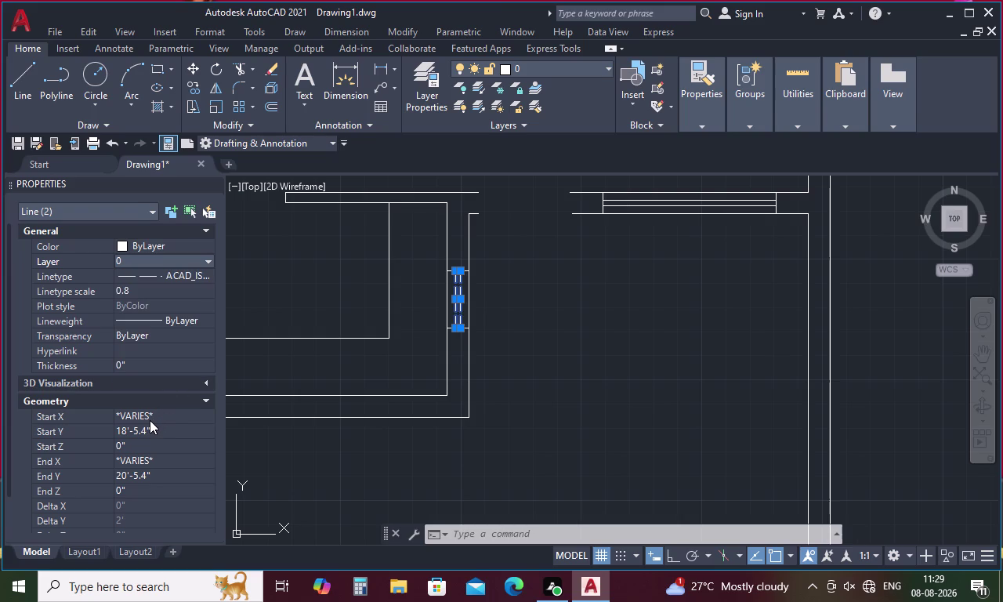
key(Escape)
key(Escape)
key(Escape)
key(Escape)
click(586, 399)
key(Escape)
key(Escape)
key(Escape)
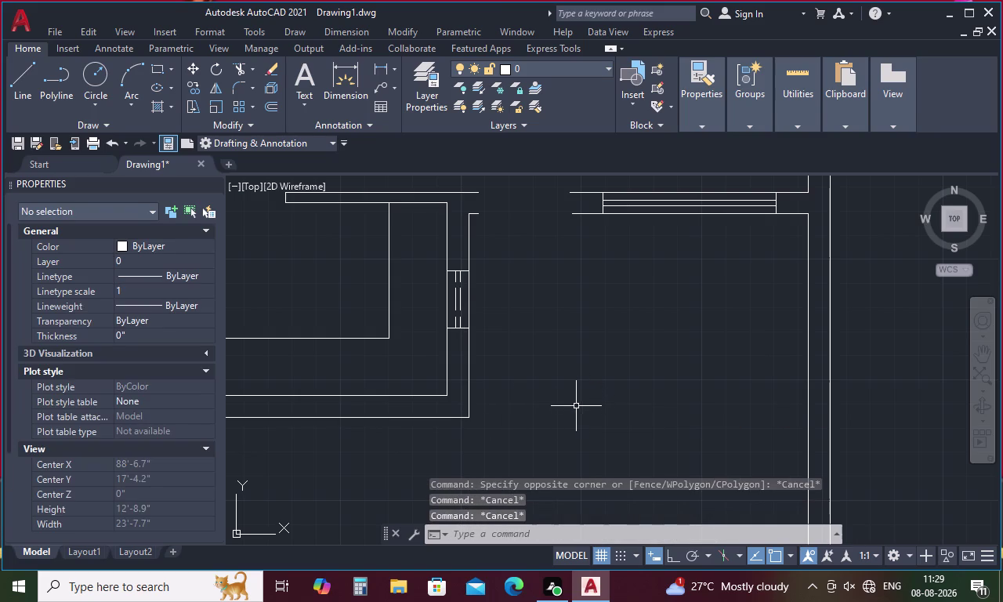
text(LA)
key(space)
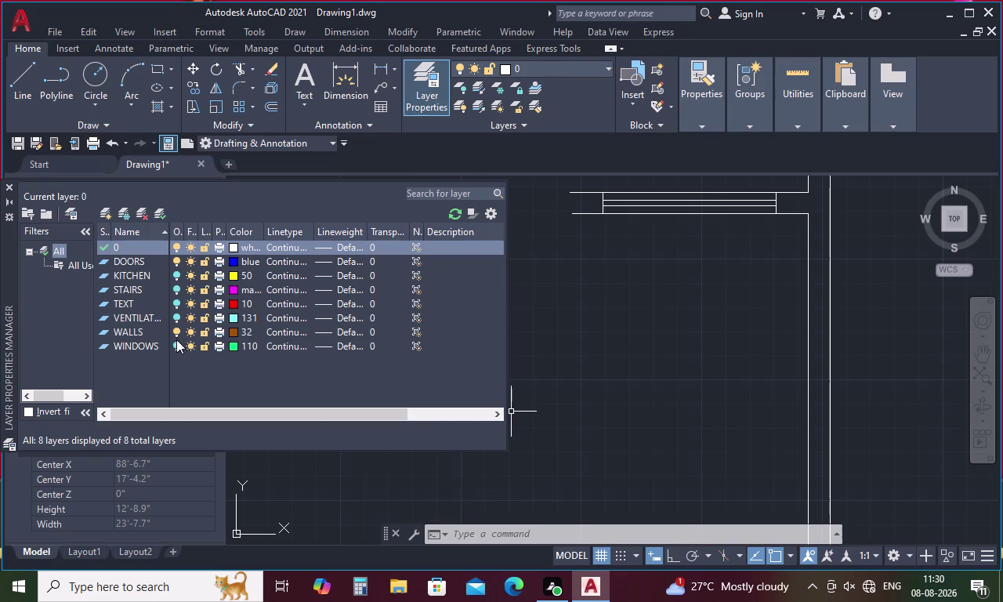
Check the WINDOWS, VENTILATOR and KITCHEN layers, then close Layer Properties Manager.
click(177, 345)
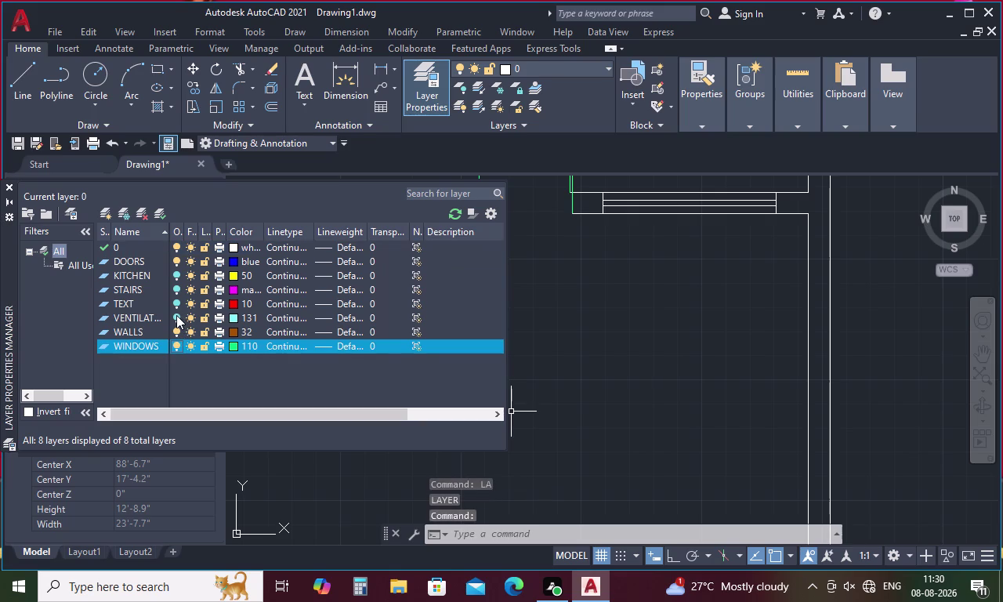
click(177, 315)
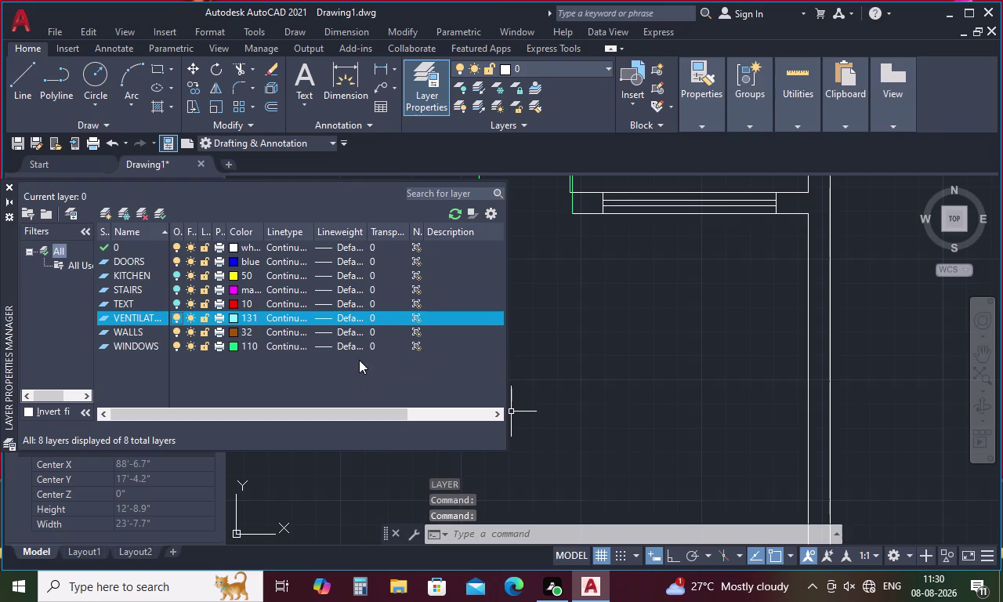
click(176, 344)
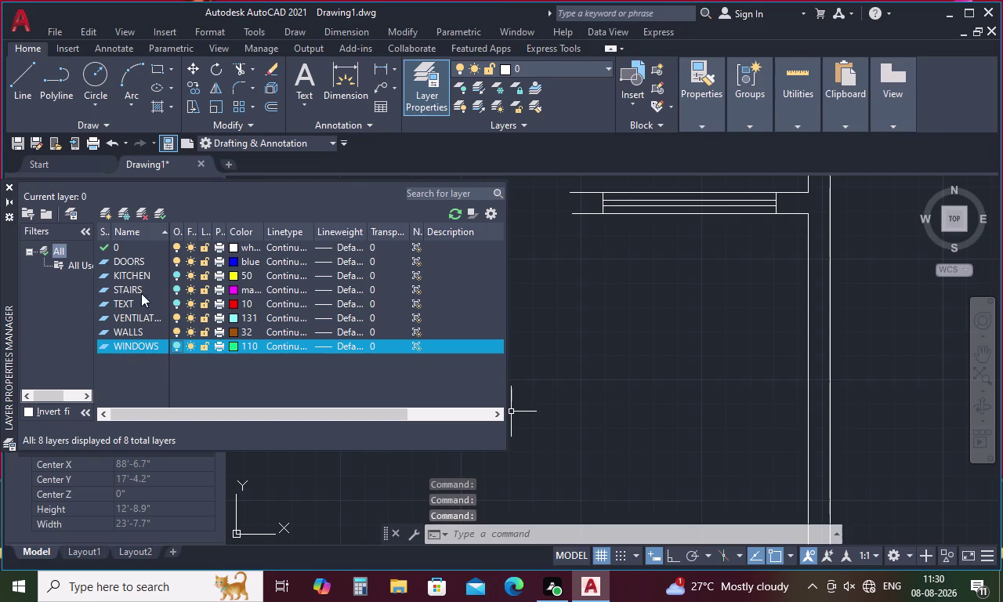
click(177, 271)
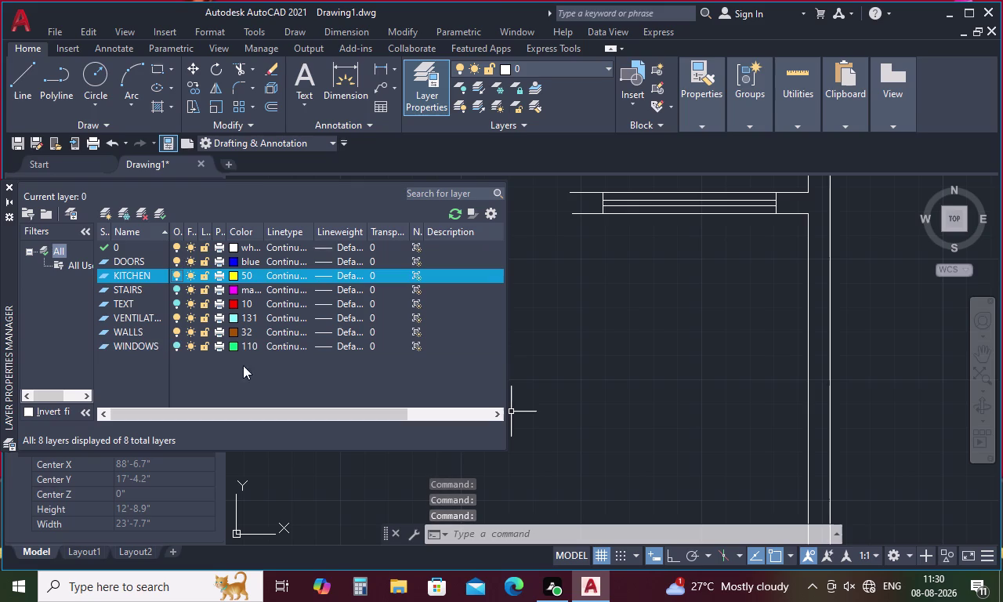
click(7, 184)
middle_drag(375, 365, 460, 352)
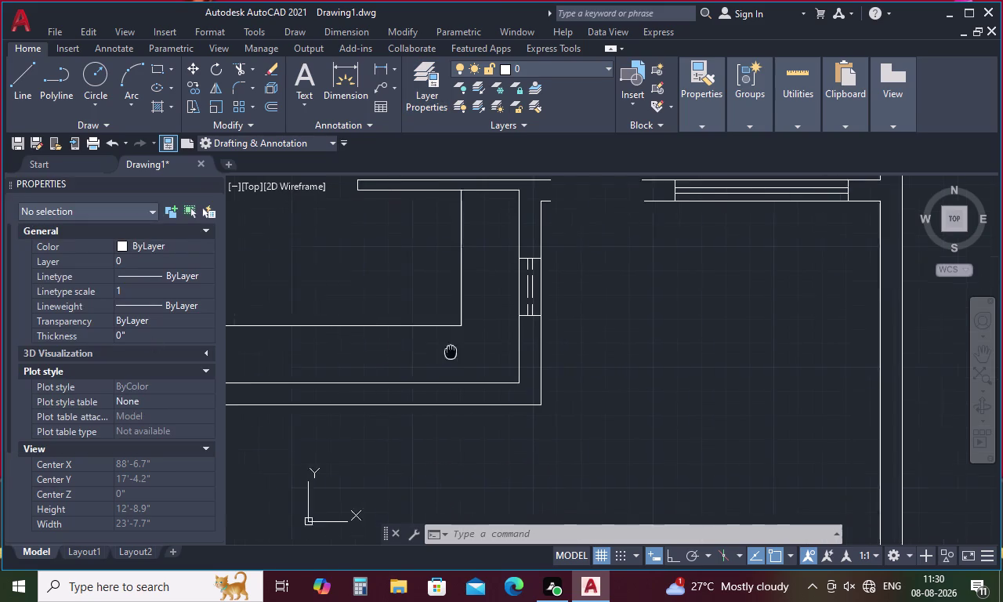
Select the two lines in the wall opening and set their Layer property to VENTILATOR.
middle_drag(460, 352, 474, 349)
scroll(down, 3)
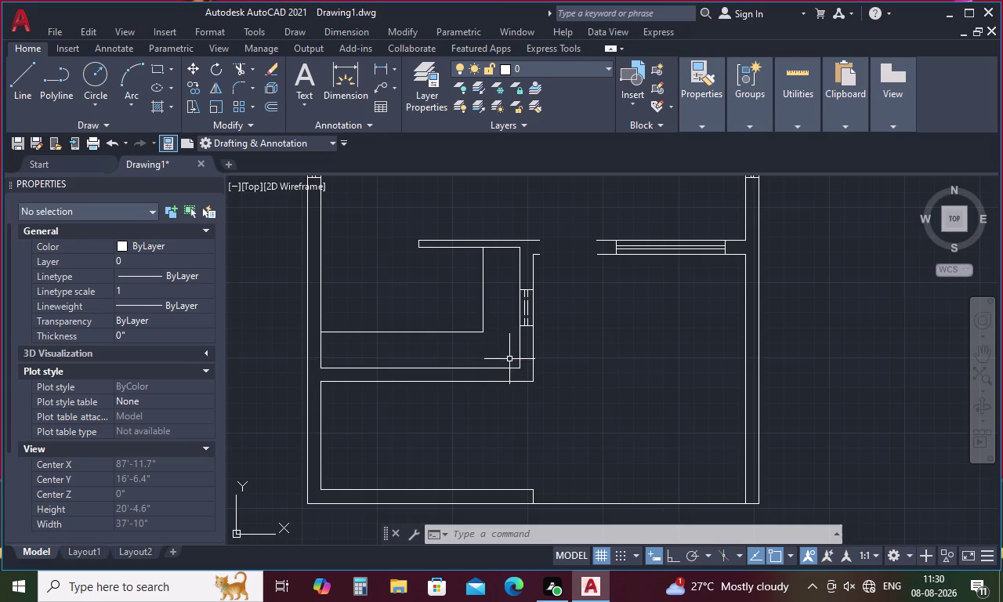
scroll(up, 3)
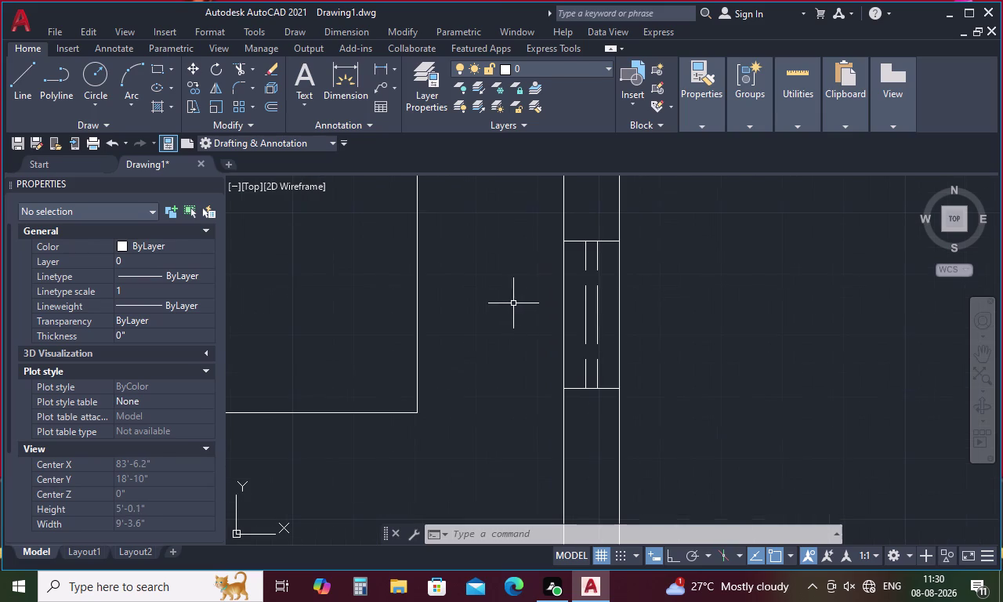
drag(609, 293, 583, 333)
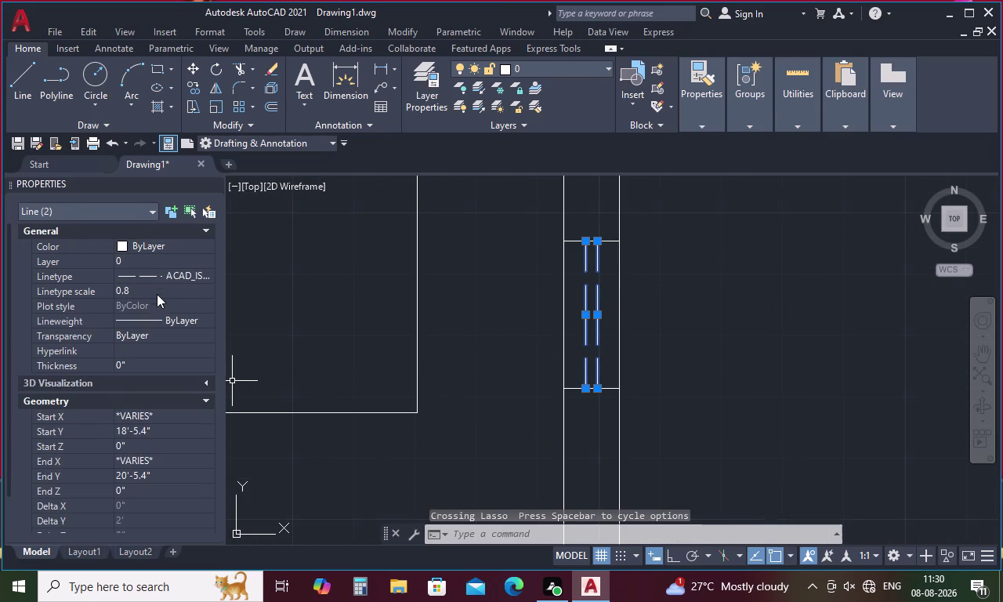
click(194, 261)
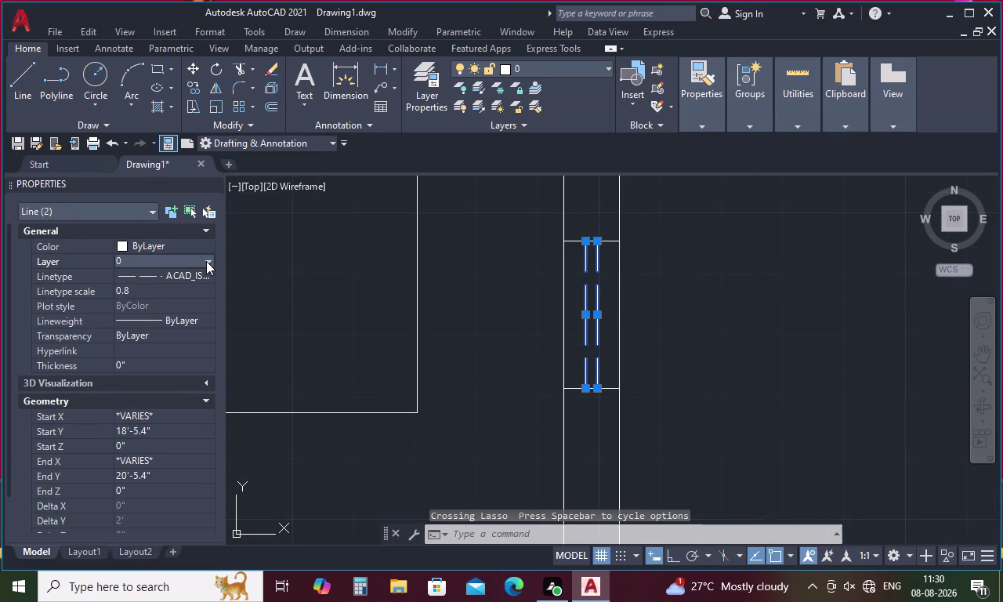
click(206, 261)
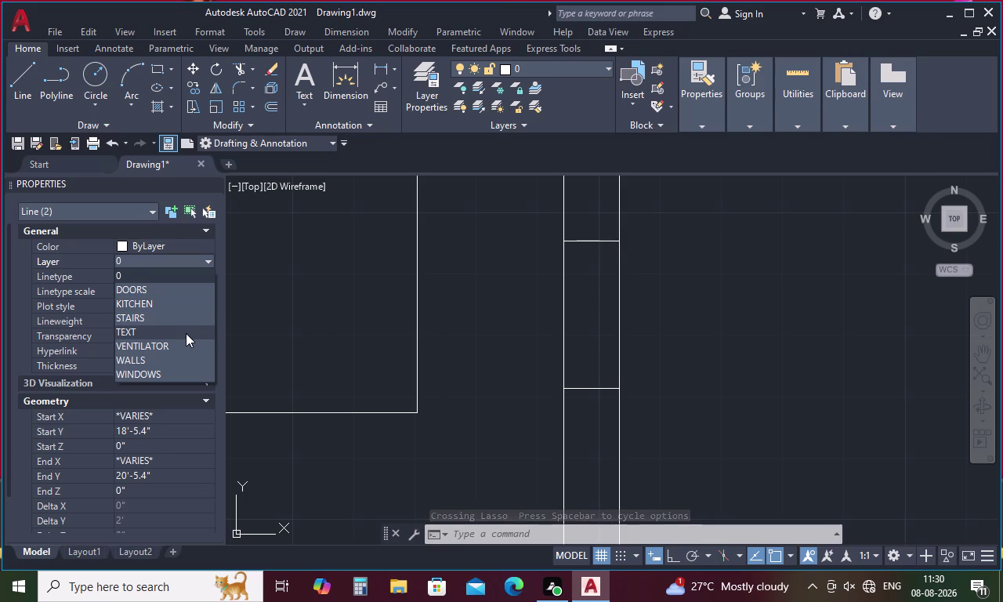
click(177, 349)
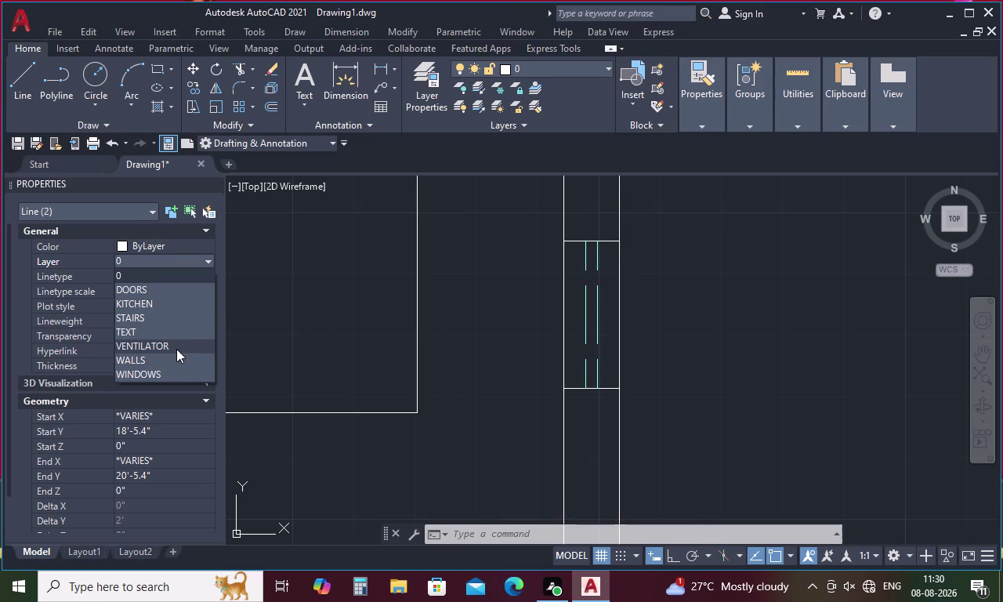
key(Escape)
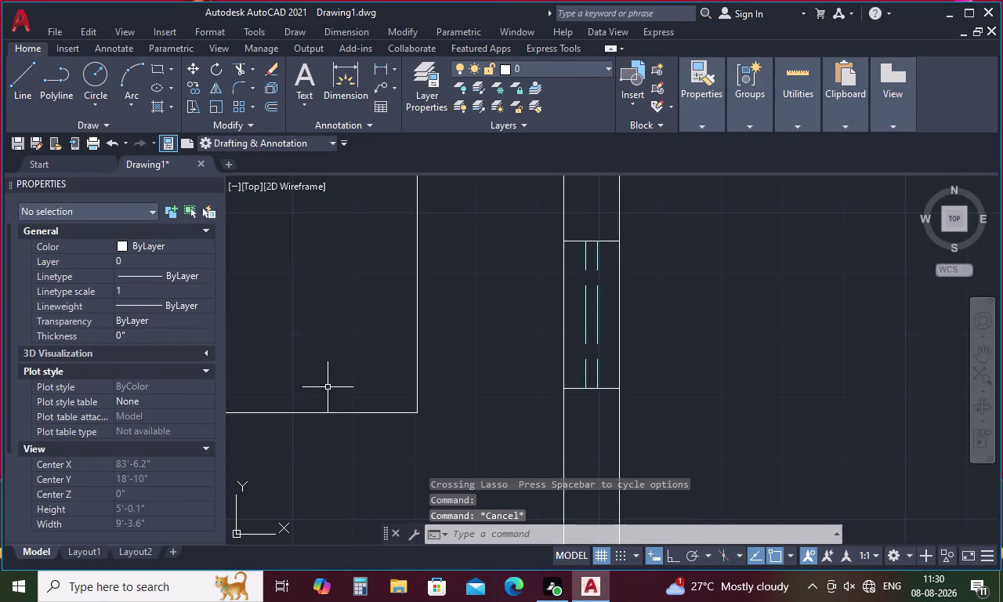
Run Match Properties (MA) from a ventilator line onto two nearby lines.
key(m)
text(A)
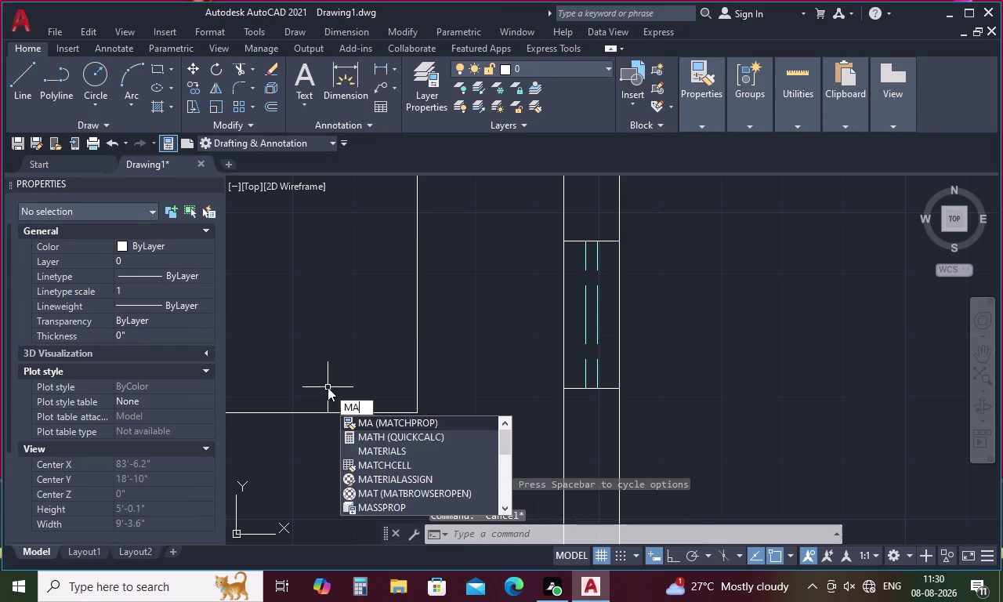
key(space)
click(586, 318)
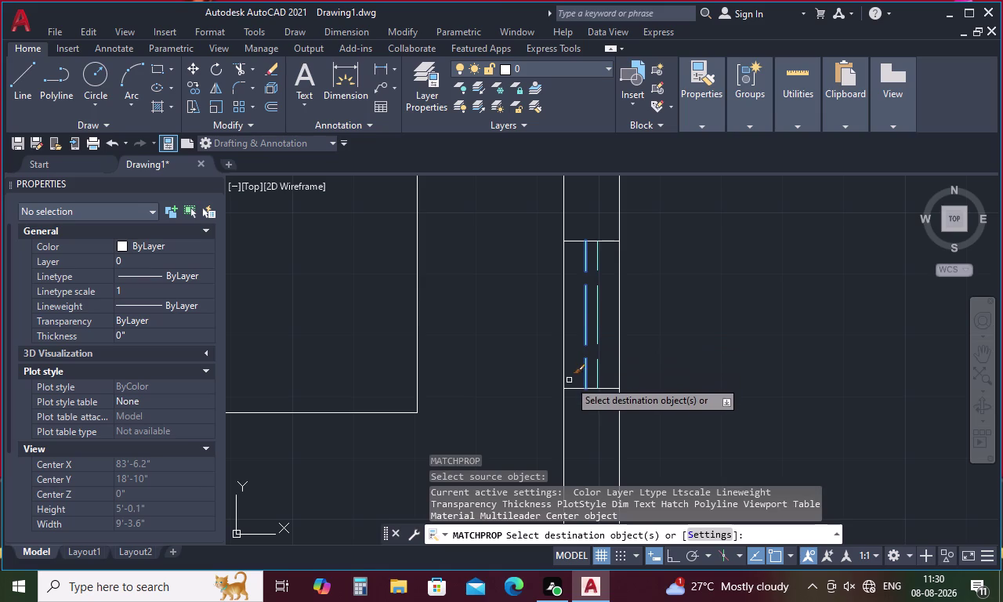
click(573, 386)
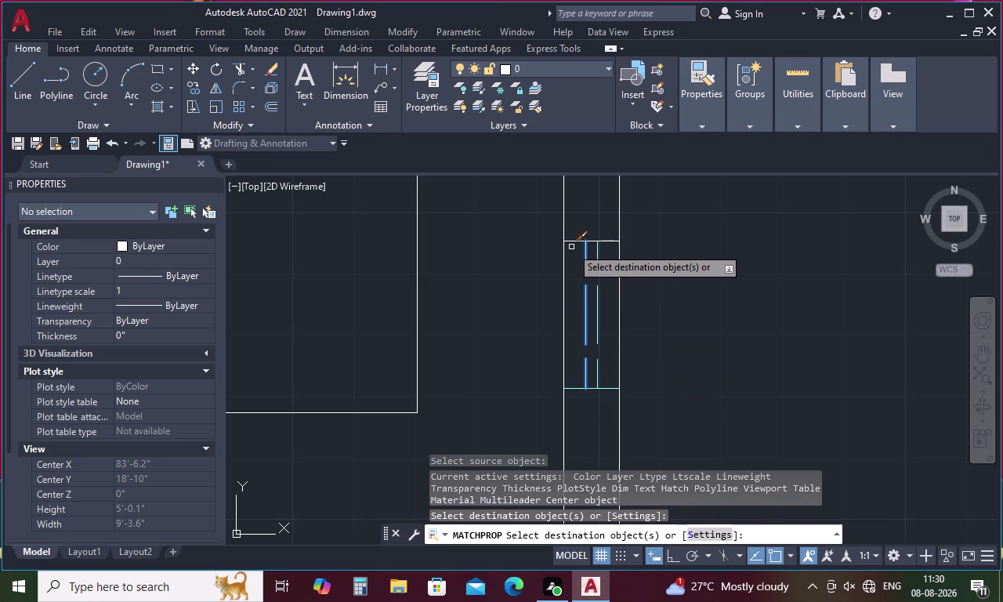
click(575, 243)
Match the ventilator properties onto the left wall window lines.
scroll(down, 3)
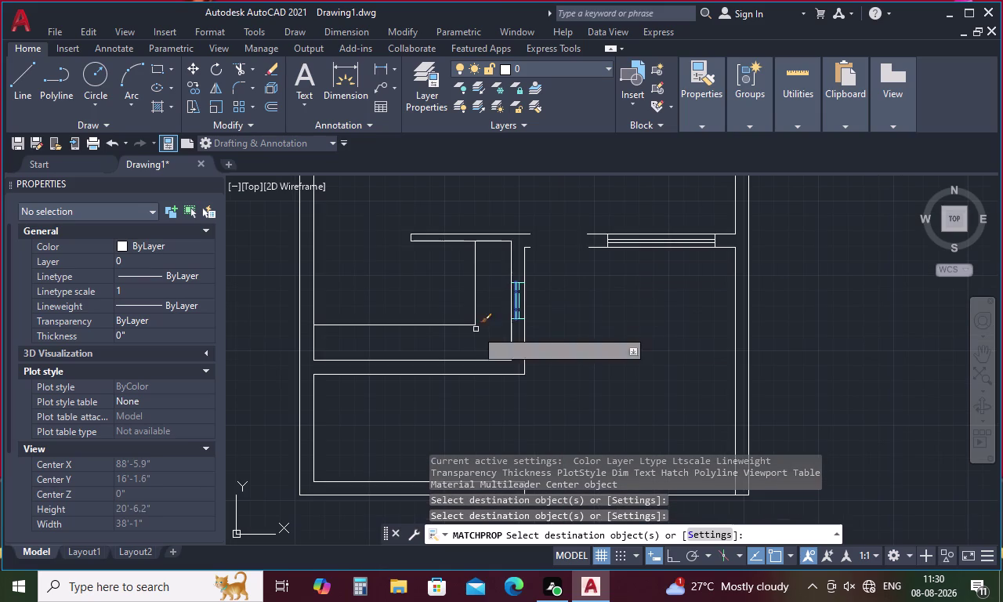
middle_drag(361, 286, 380, 394)
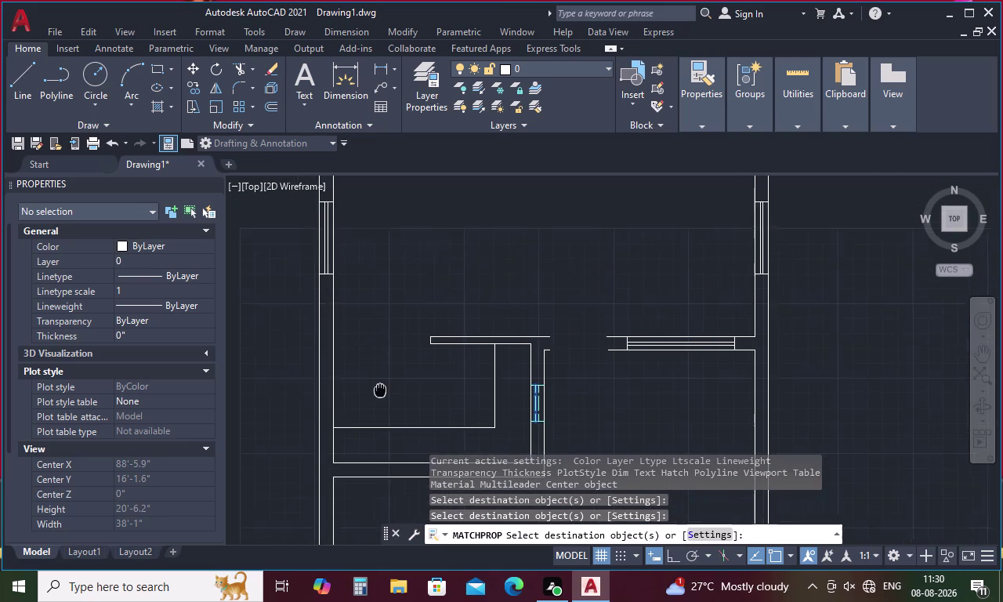
middle_drag(380, 394, 384, 413)
scroll(up, 3)
drag(416, 258, 414, 260)
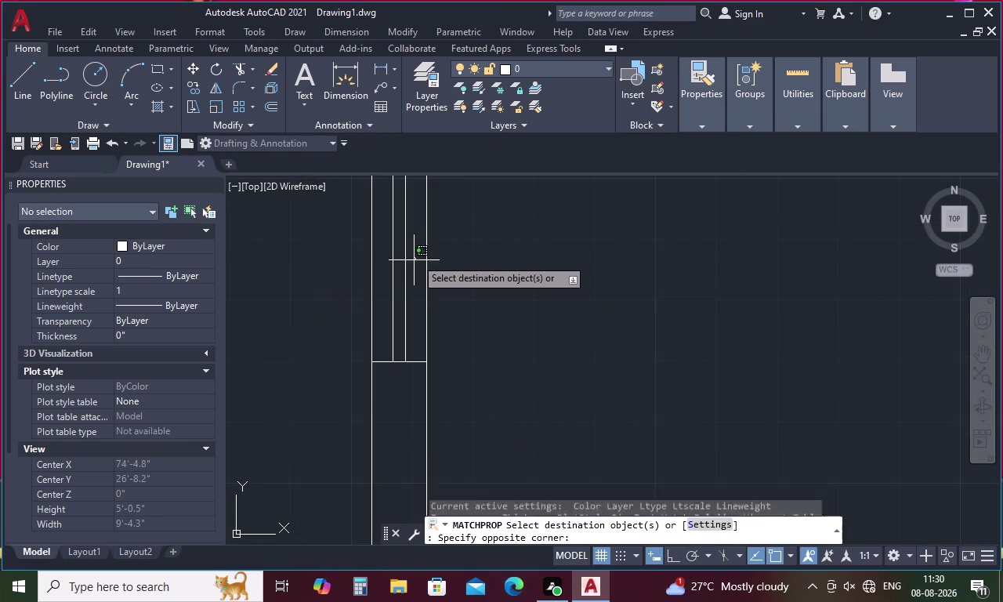
drag(414, 260, 391, 379)
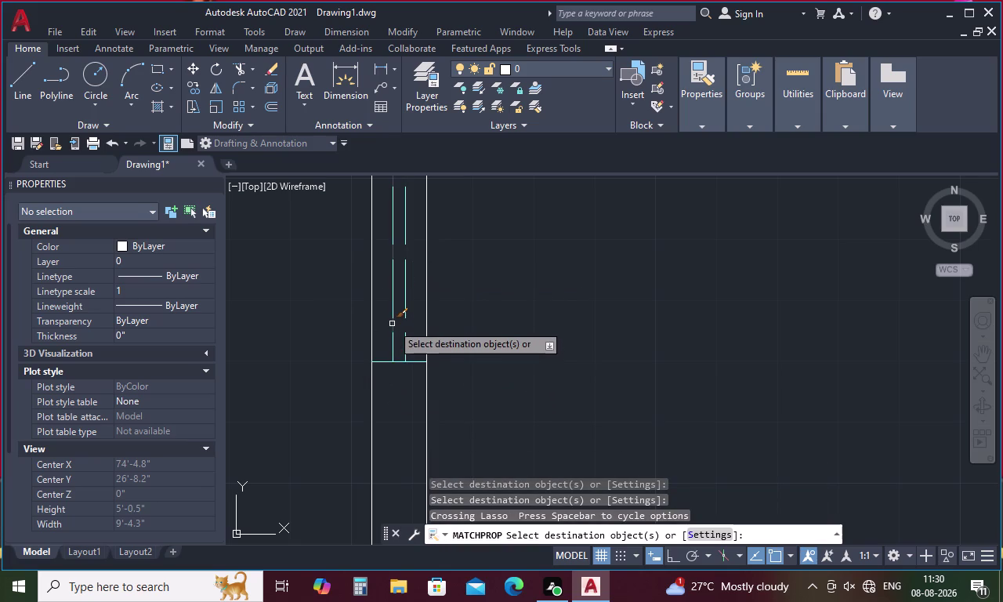
click(392, 319)
scroll(down, 3)
click(391, 207)
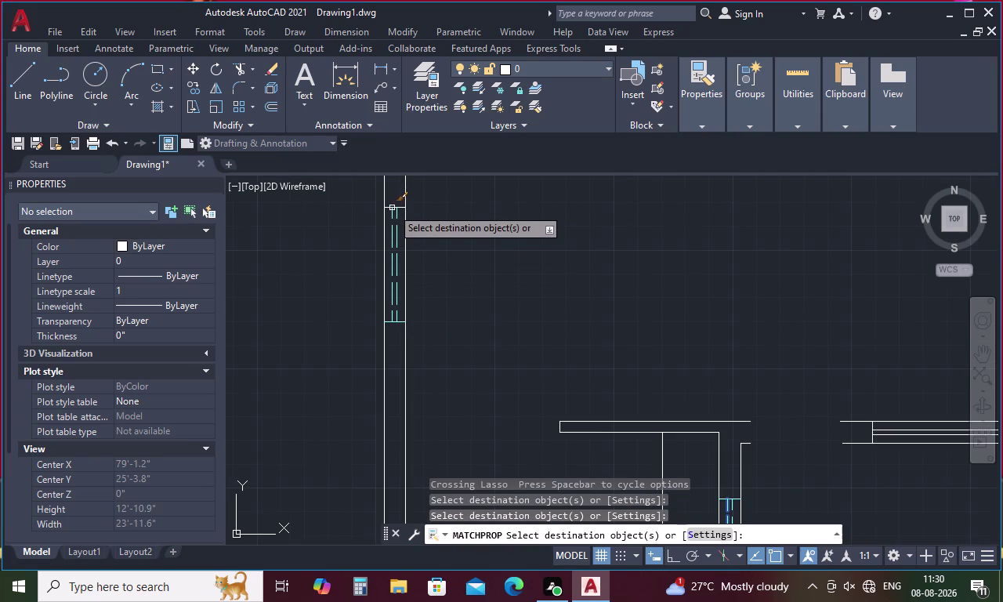
click(400, 207)
Match the properties onto another left-wall window, including its top line.
scroll(down, 3)
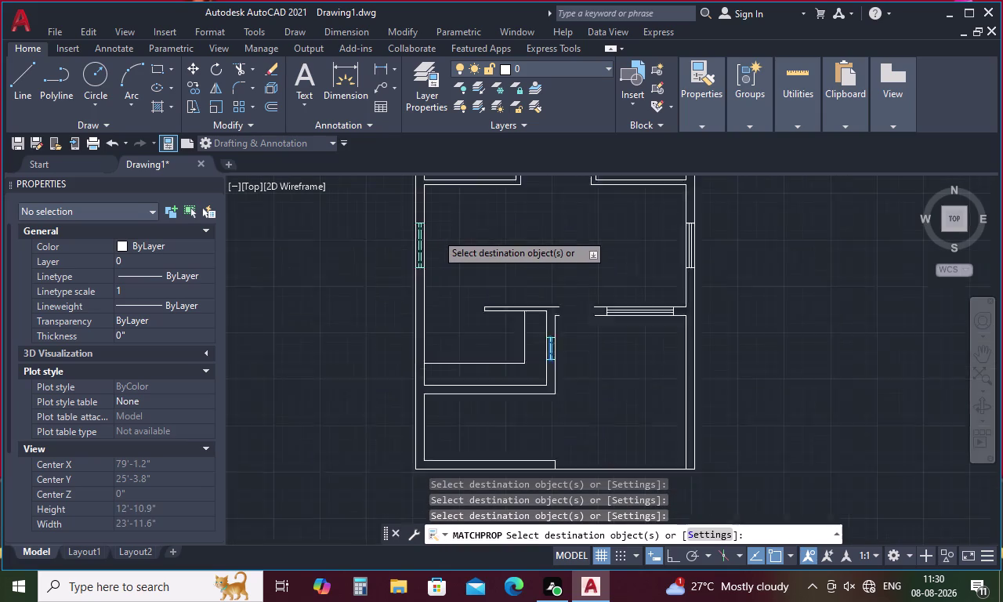
middle_drag(439, 232, 408, 389)
scroll(up, 3)
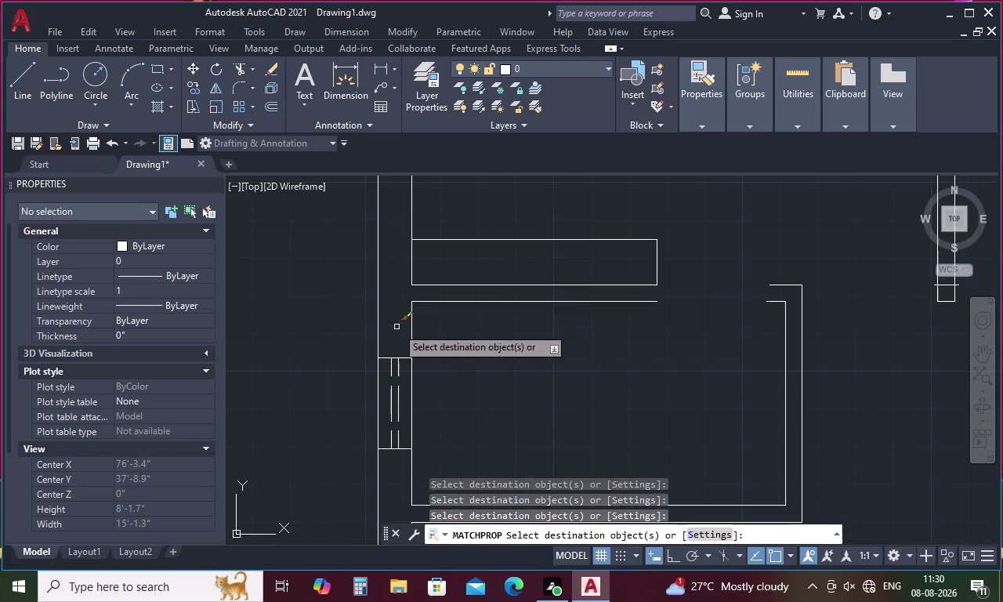
drag(402, 328, 389, 432)
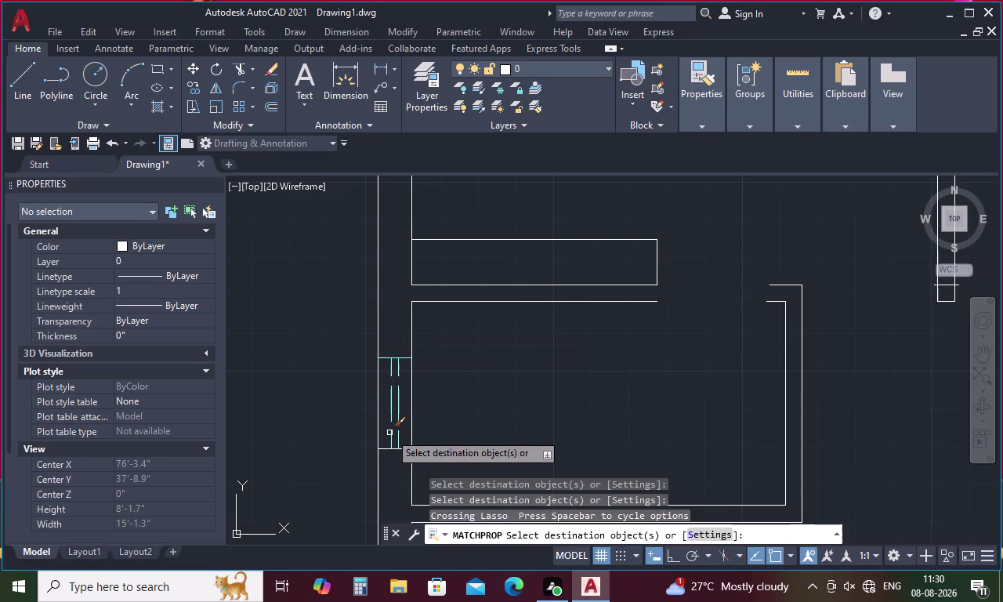
click(388, 449)
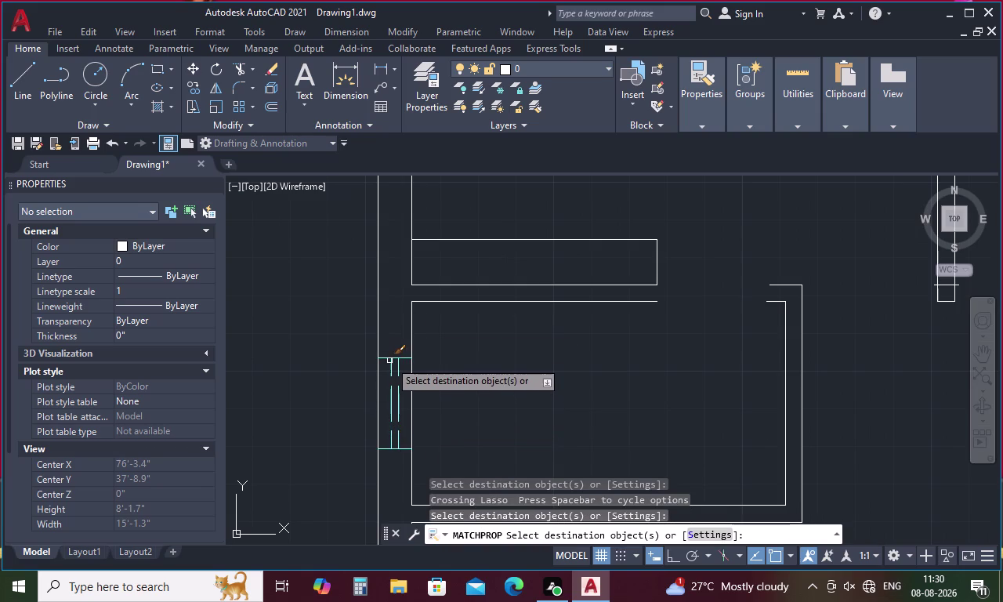
click(389, 358)
Match the properties onto the top wall window line and end the command.
scroll(up, 3)
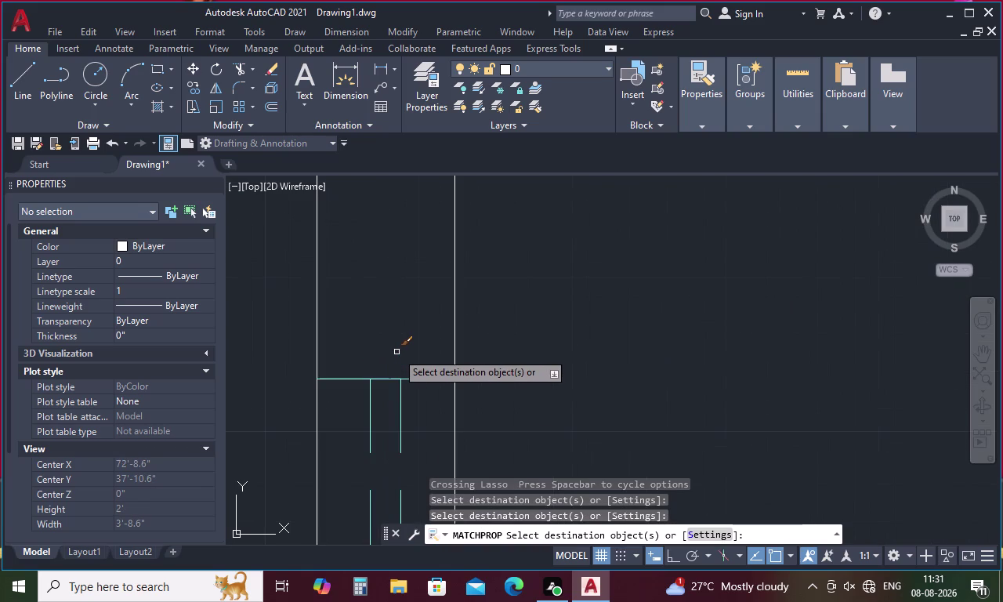
scroll(down, 3)
middle_drag(455, 344, 437, 459)
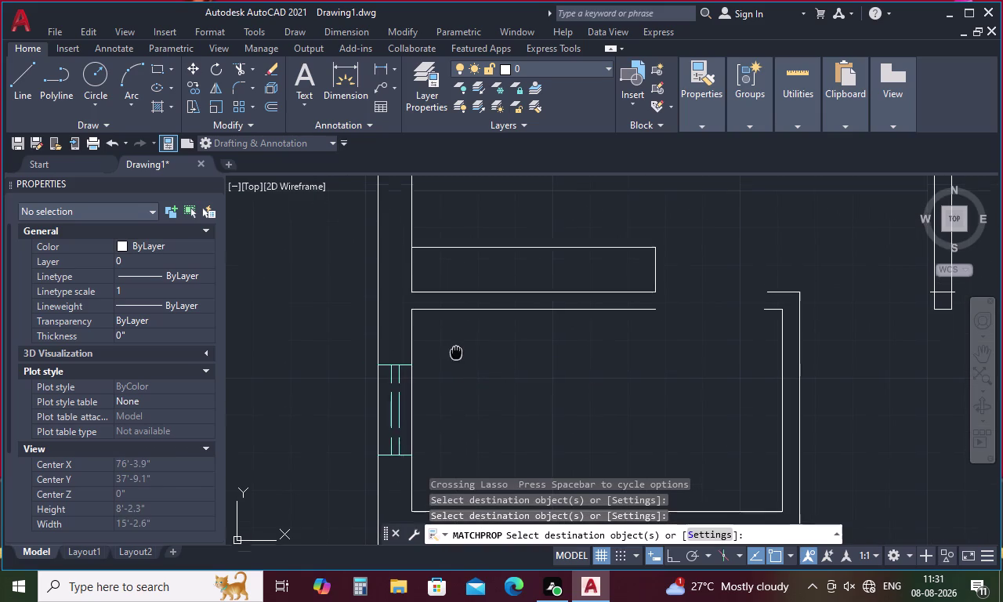
middle_drag(437, 458, 411, 542)
scroll(down, 3)
middle_drag(470, 293, 423, 461)
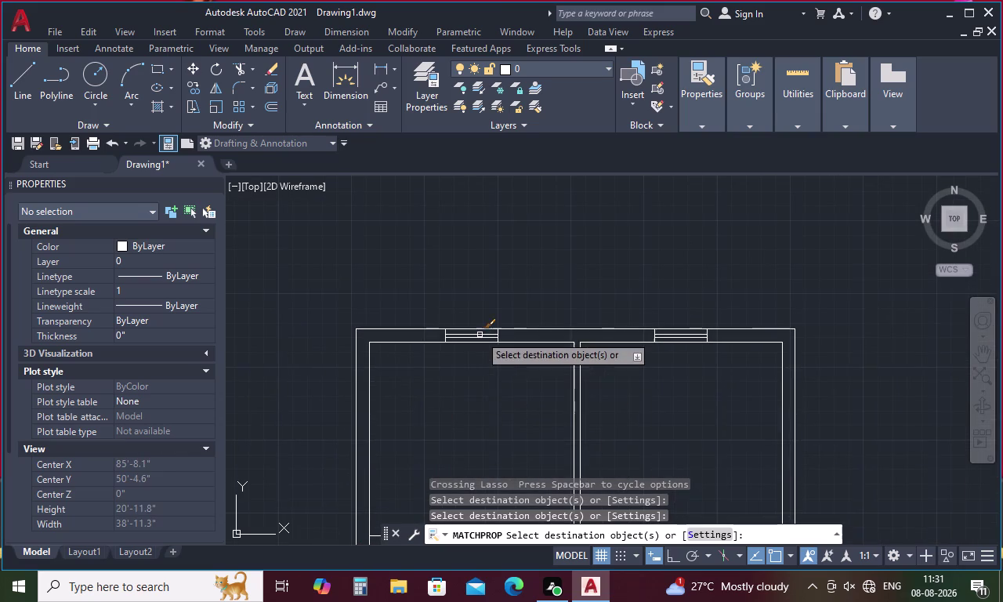
scroll(up, 3)
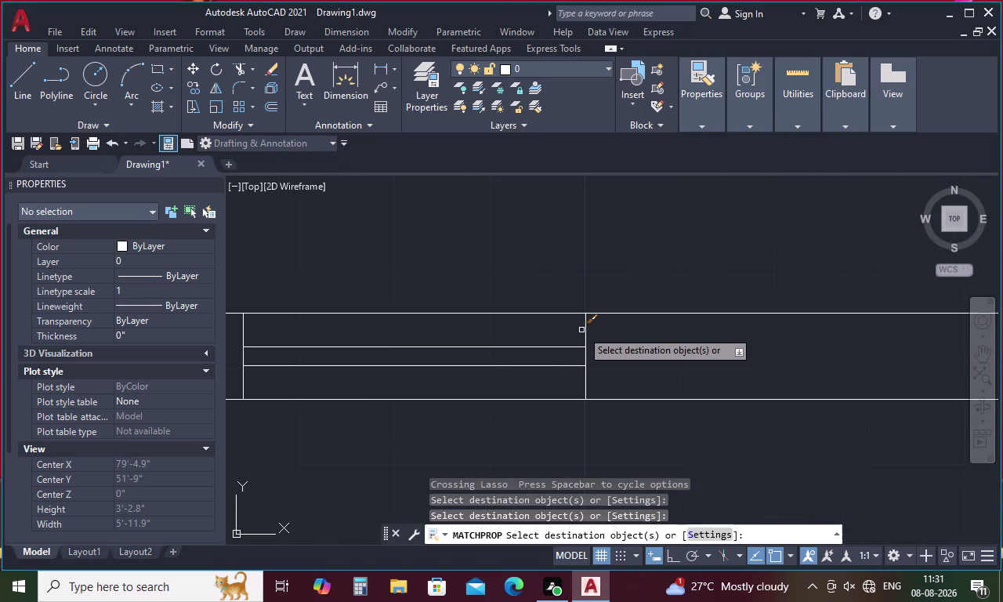
click(585, 327)
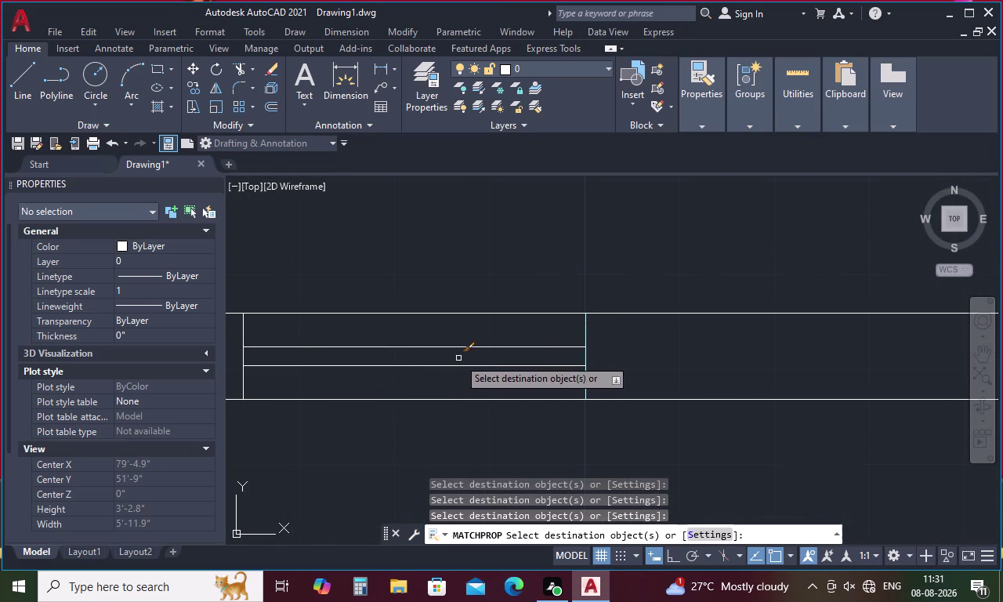
key(Escape)
key(Escape)
key(Escape)
key(Escape)
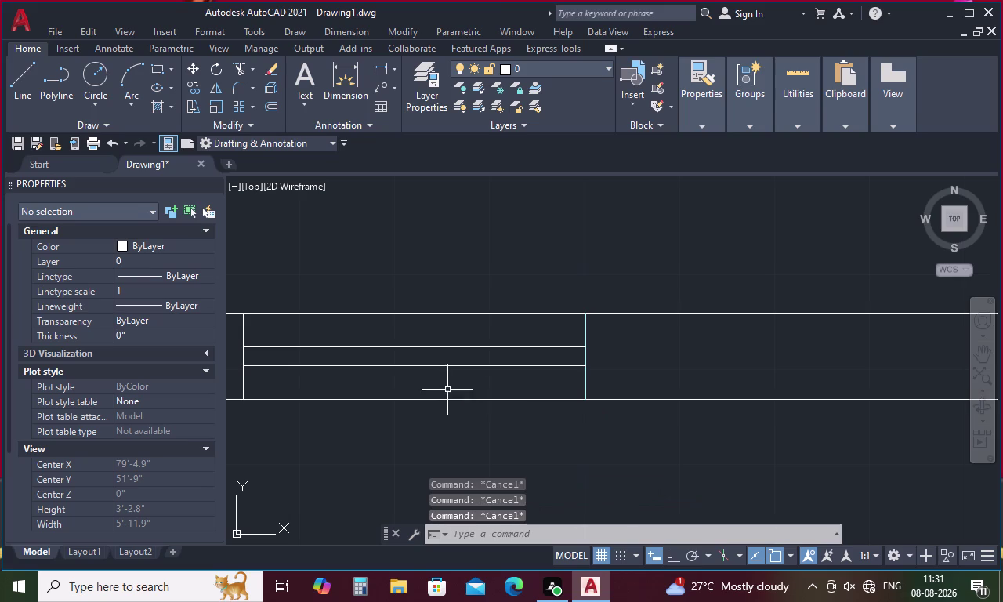
scroll(down, 3)
scroll(down, 3)
middle_drag(483, 419, 457, 257)
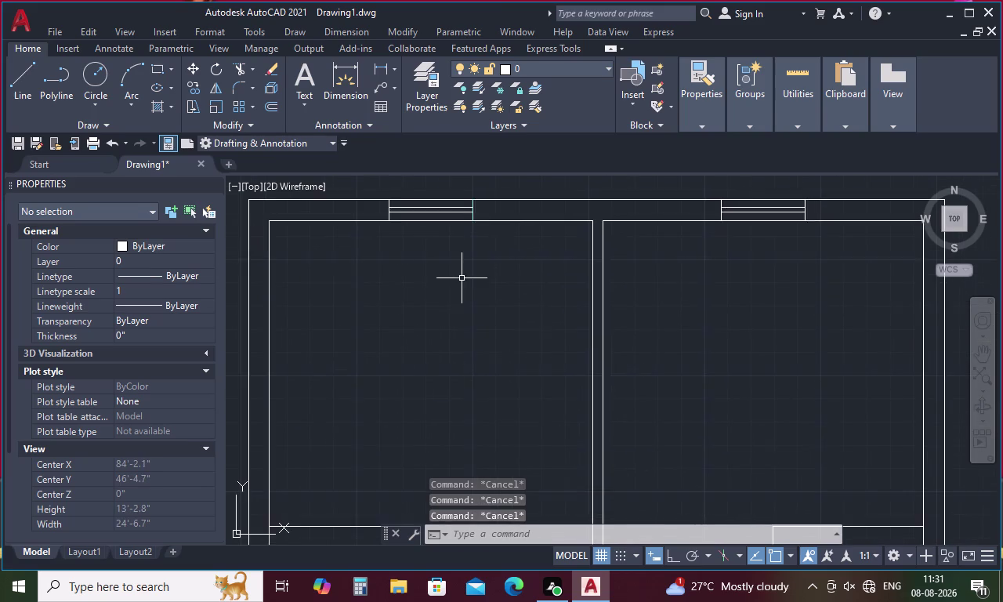
scroll(down, 3)
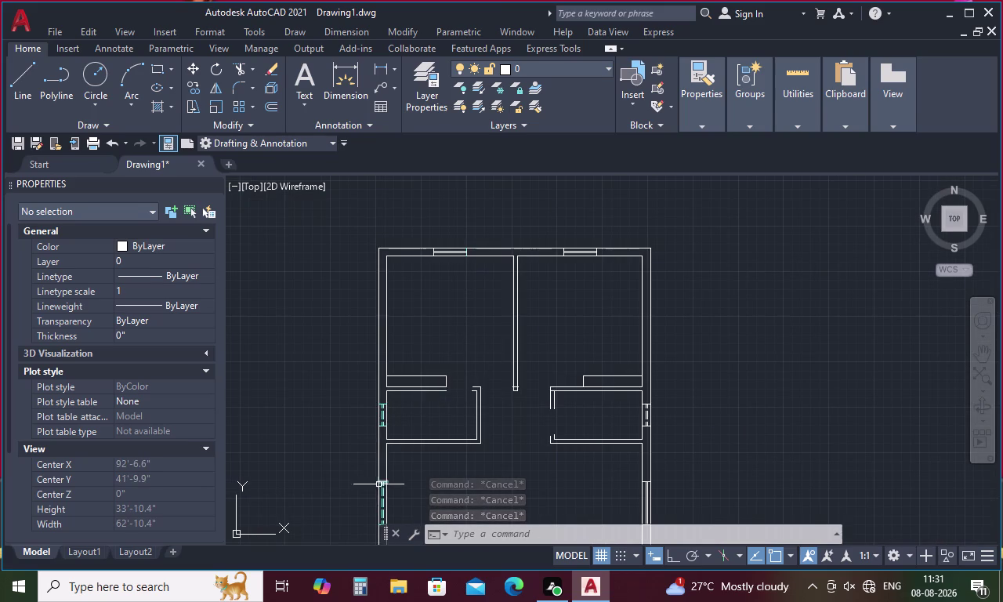
Undo the last five Match Properties, property and layer changes.
middle_drag(422, 463, 404, 286)
middle_drag(449, 313, 452, 358)
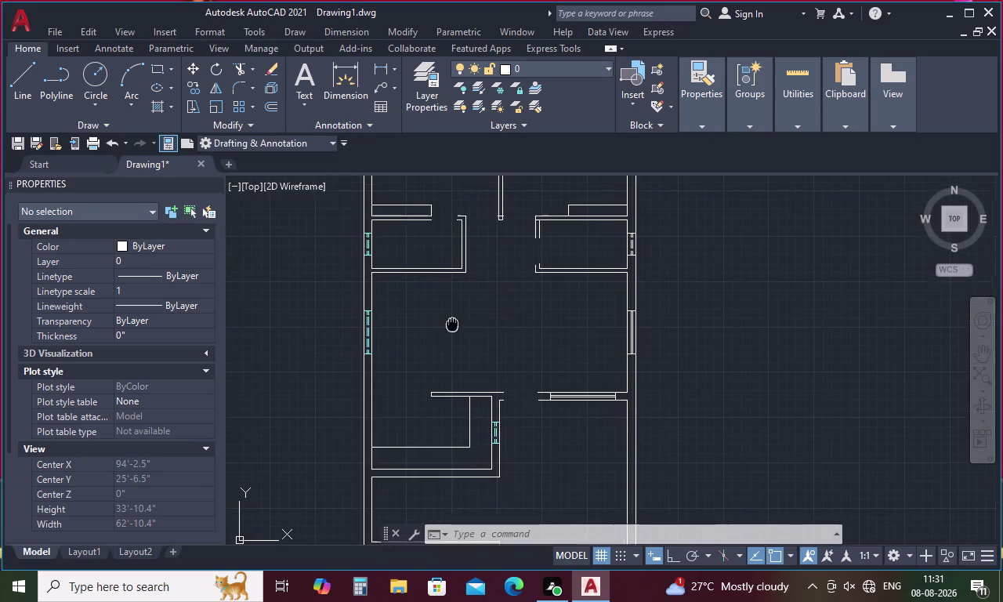
middle_drag(452, 358, 453, 584)
scroll(up, 3)
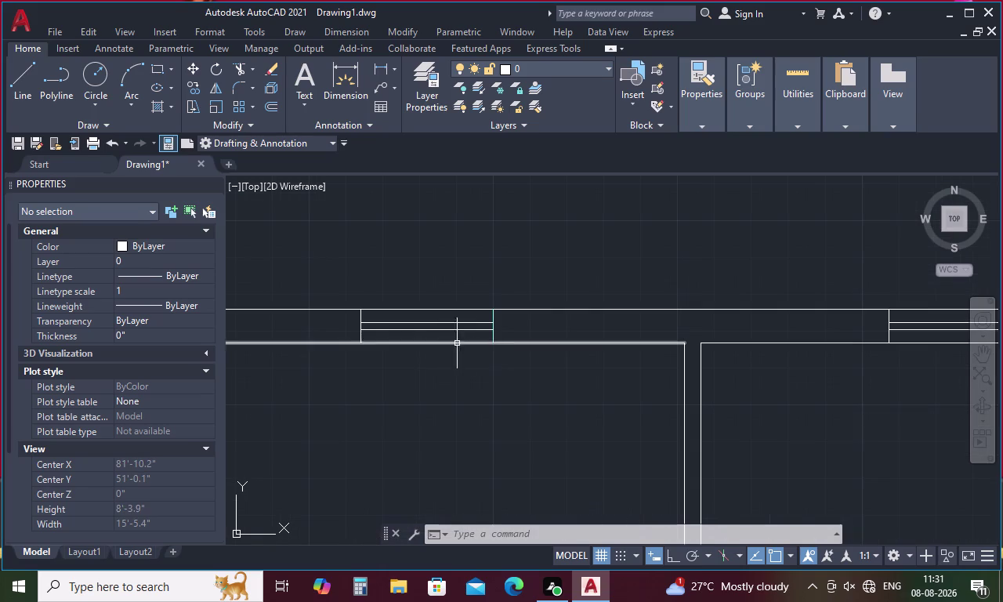
scroll(up, 3)
middle_click(515, 330)
scroll(down, 3)
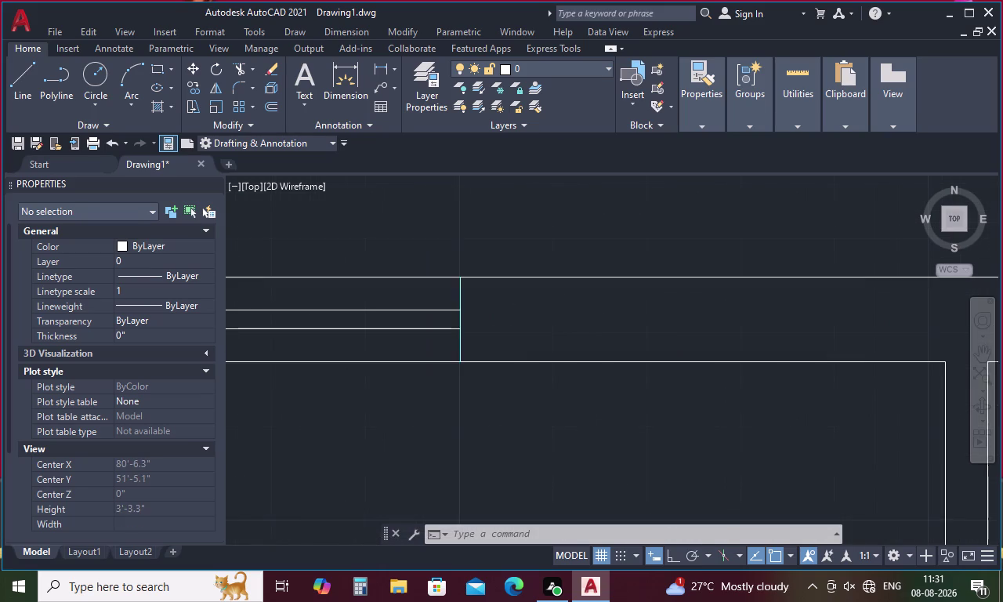
scroll(down, 3)
scroll(down, 3)
middle_drag(515, 419, 491, 346)
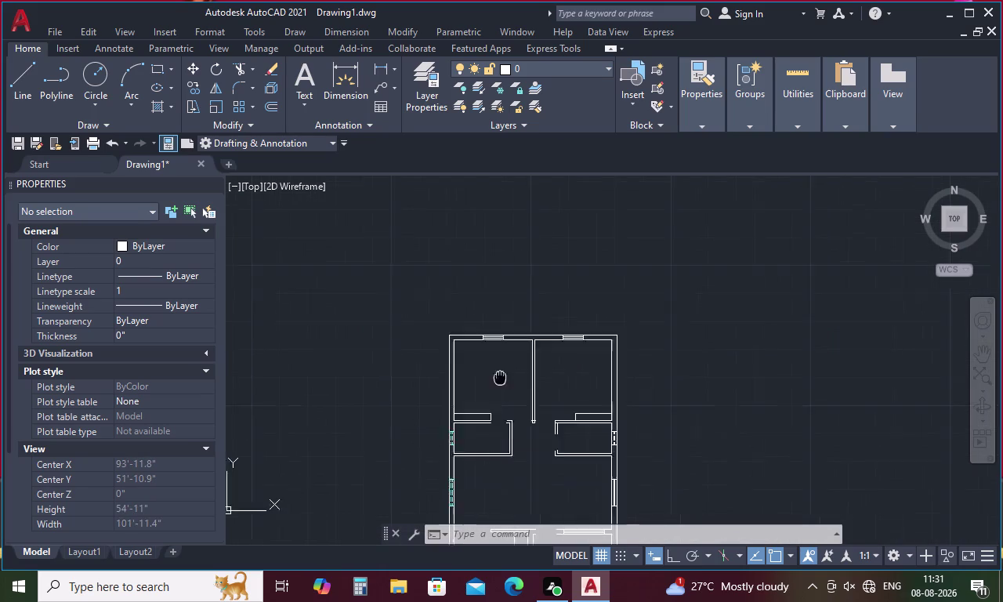
middle_drag(490, 345, 467, 272)
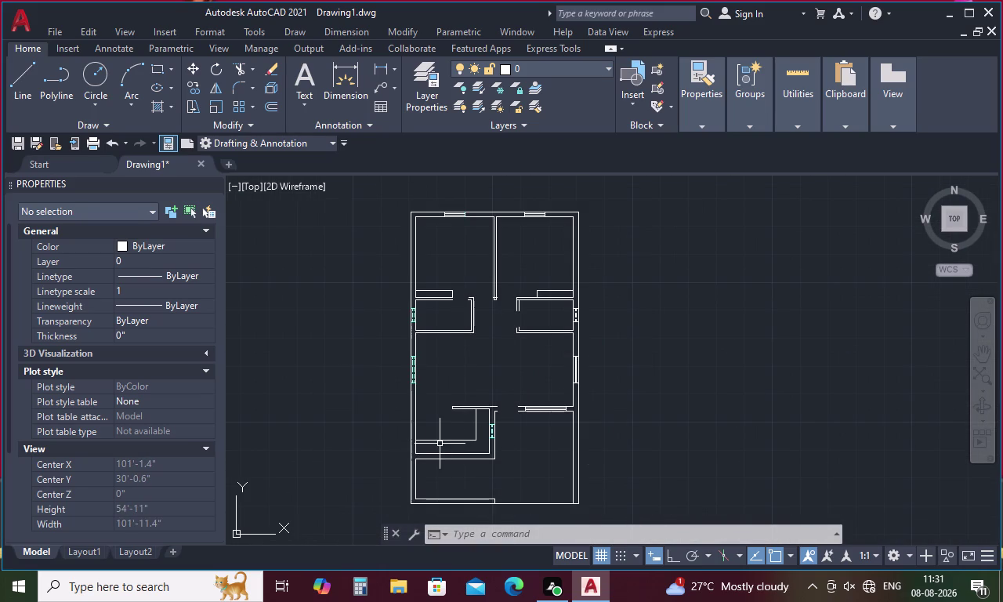
key(ctrl+z)
key(ctrl+z)
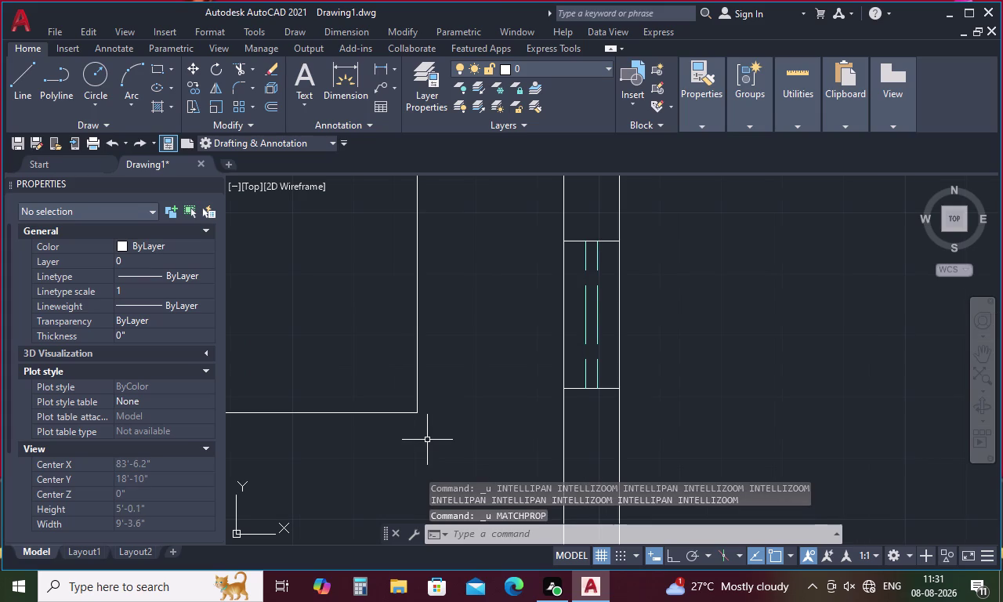
key(ctrl+z)
key(ctrl+z)
key(ctrl+z)
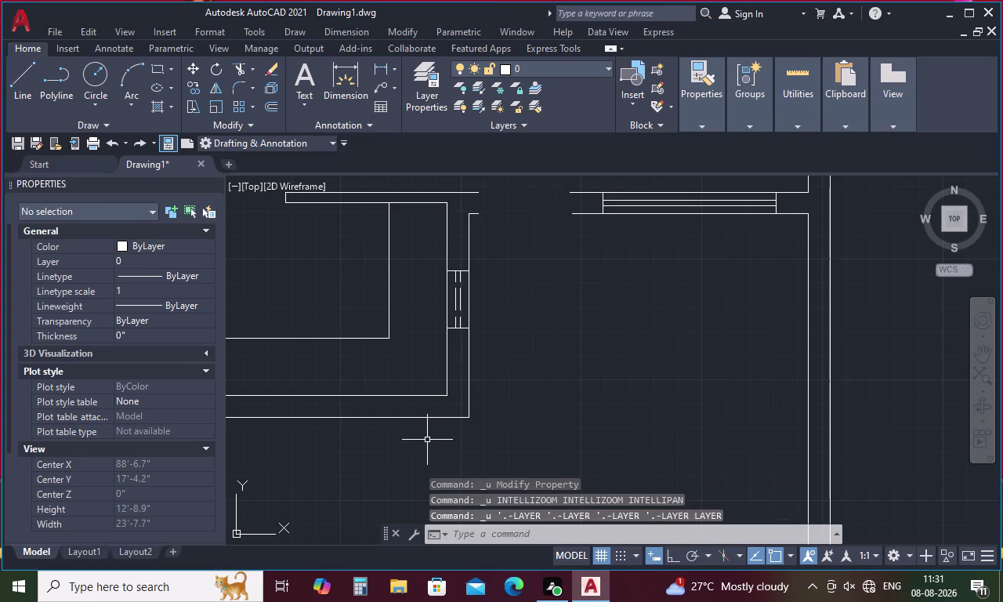
Lasso-select the left wall window's lines.
scroll(down, 3)
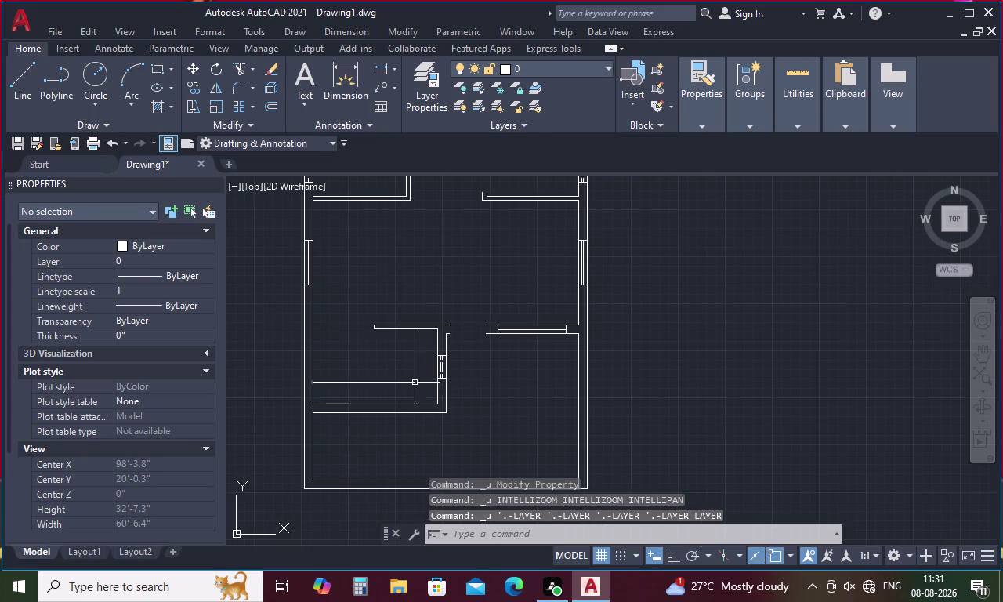
scroll(up, 3)
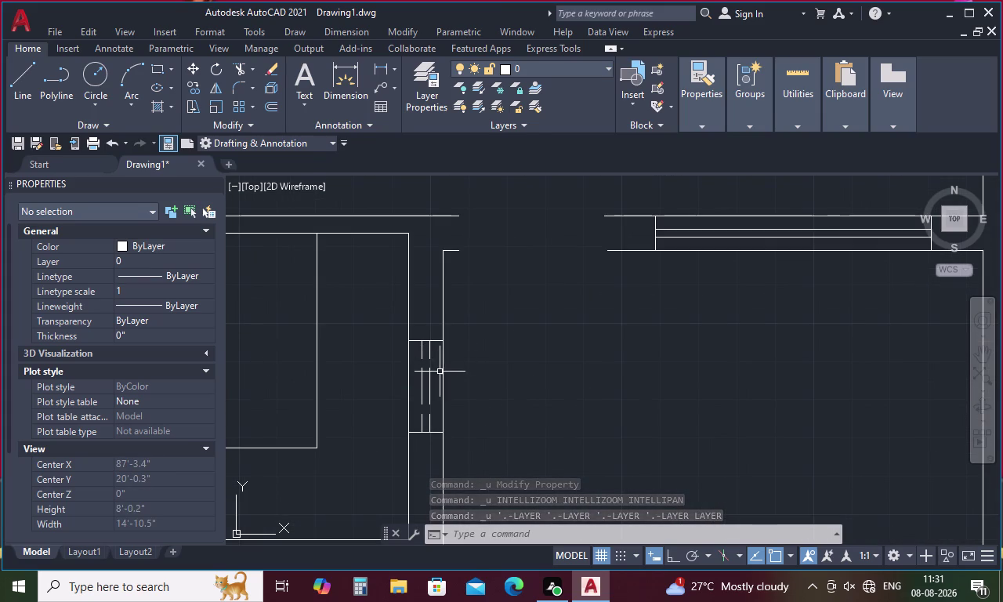
drag(440, 371, 415, 406)
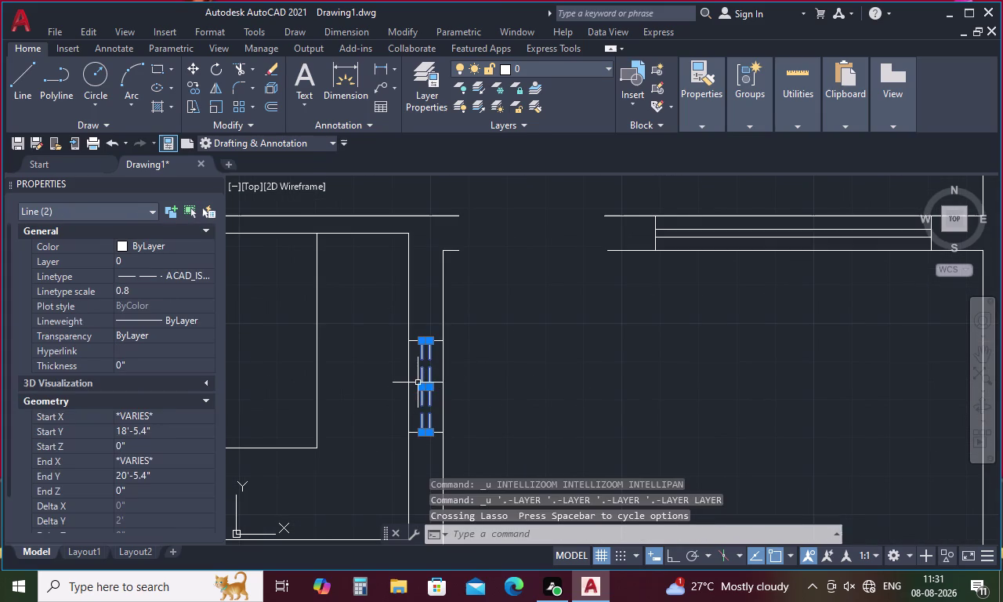
Add the window's end line and another window line to the selection.
scroll(up, 3)
click(441, 345)
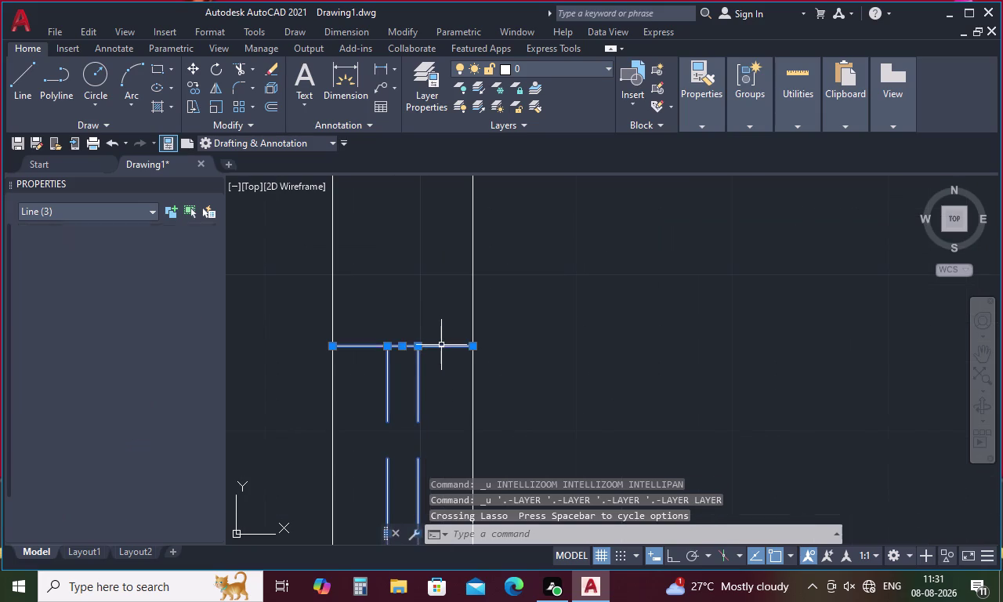
scroll(down, 3)
scroll(up, 3)
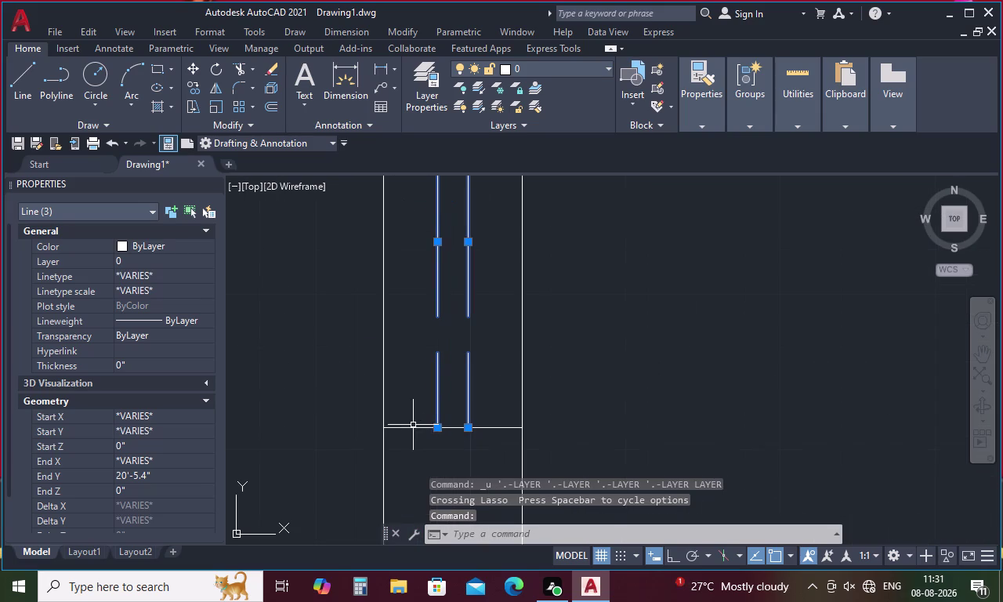
click(415, 428)
scroll(down, 3)
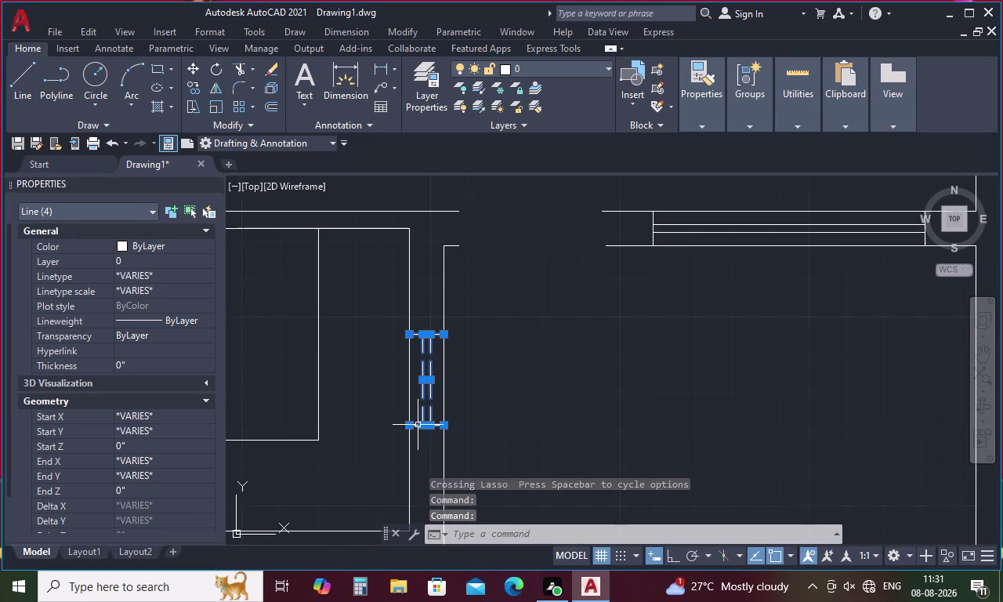
scroll(down, 3)
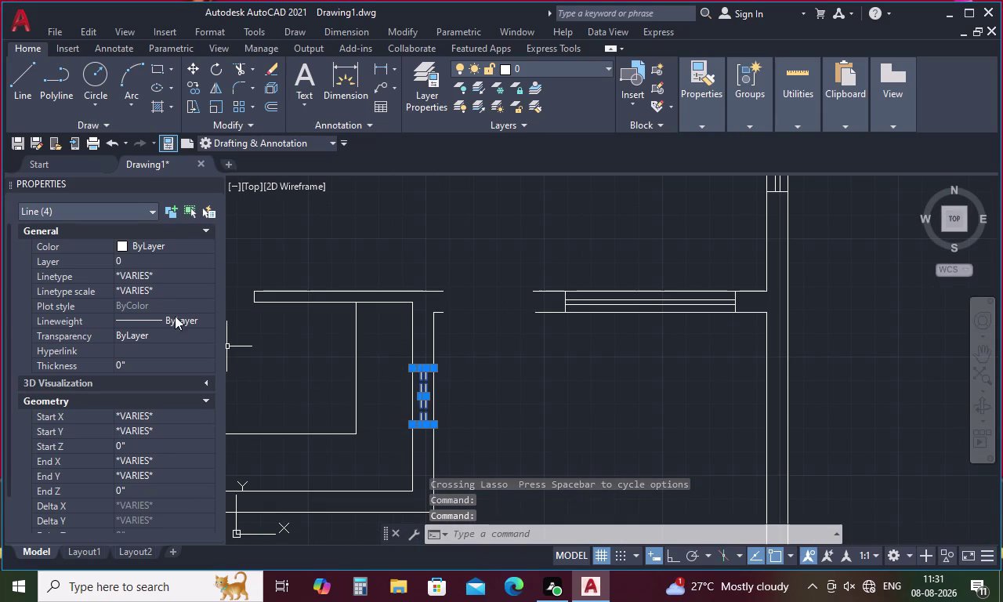
Assign the four window lines to the WINDOWS layer and dismiss the hidden-objects warning.
click(195, 255)
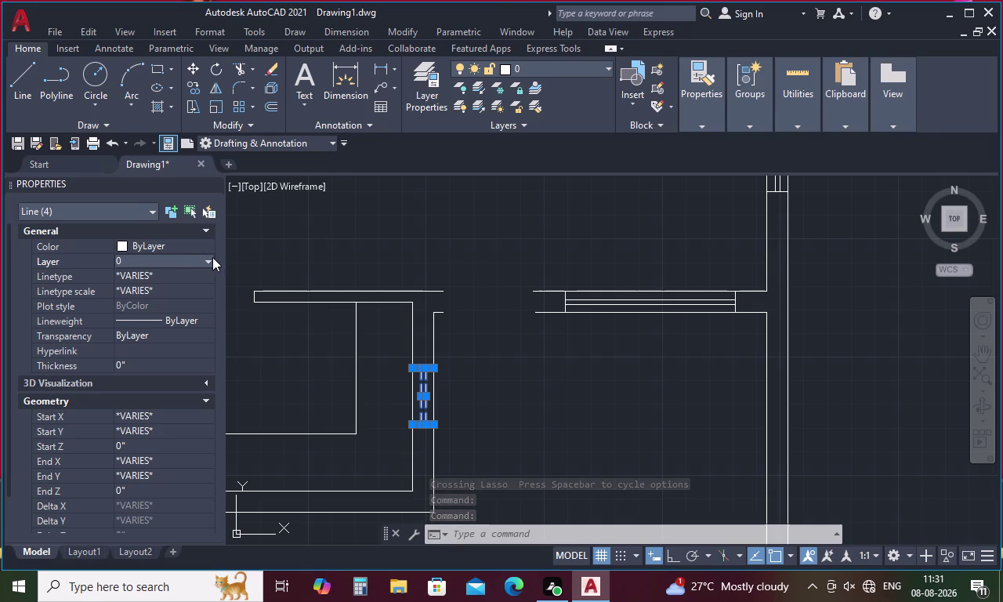
click(211, 259)
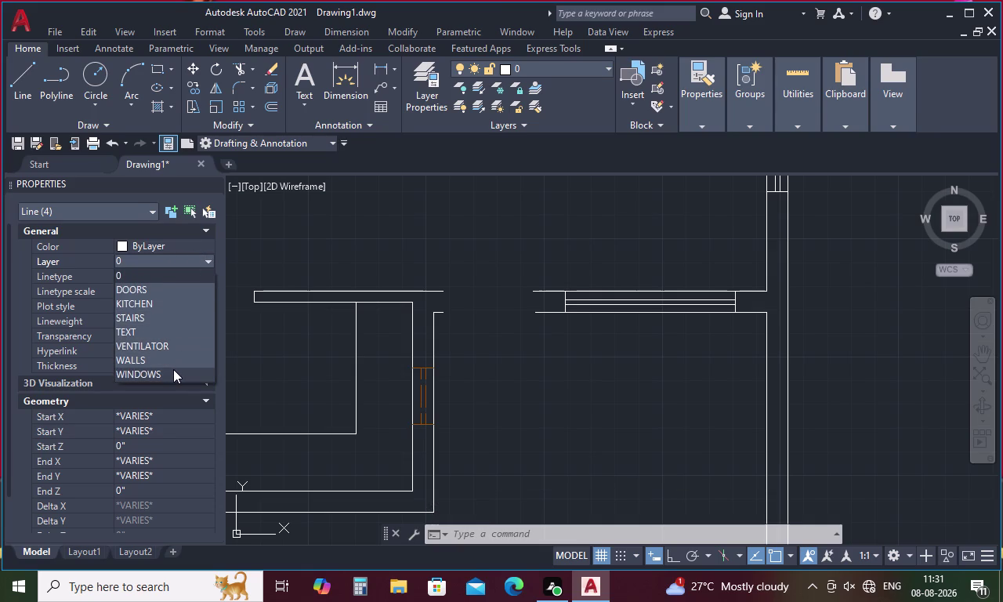
click(172, 345)
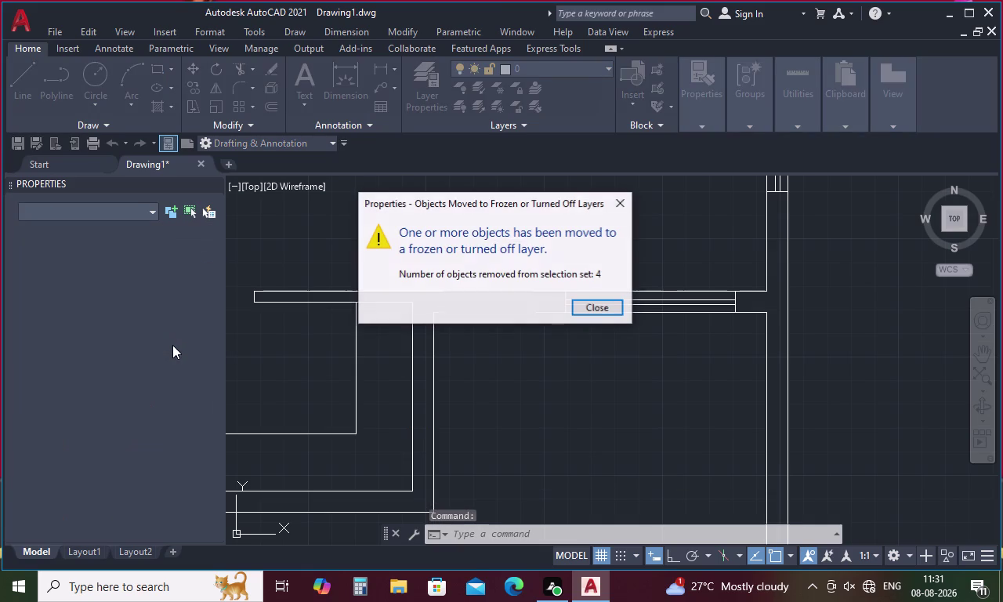
click(599, 309)
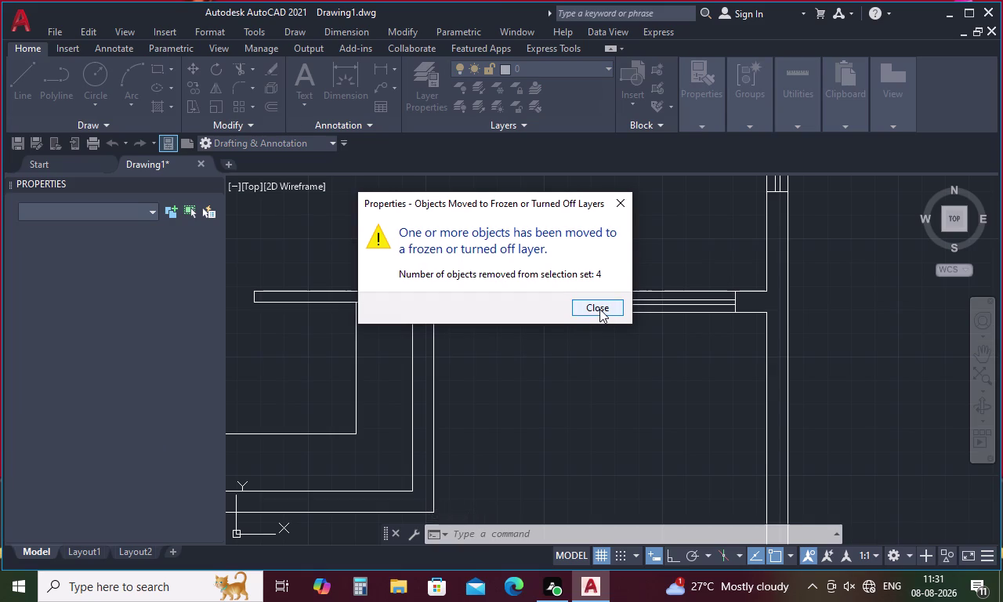
Turn the WINDOWS layer back on in the layer manager (LA), then close it.
key(l)
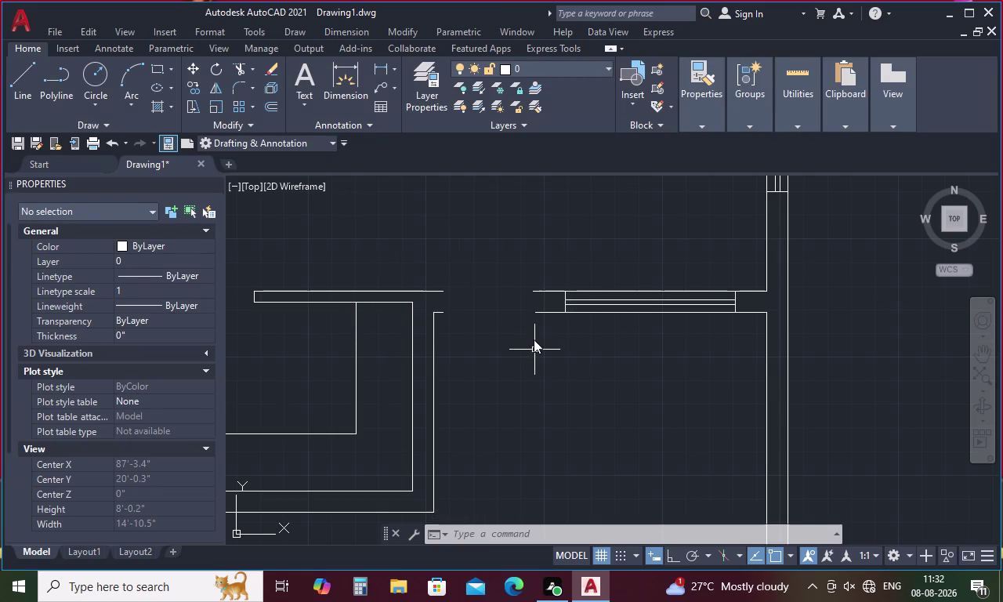
key(a)
key(space)
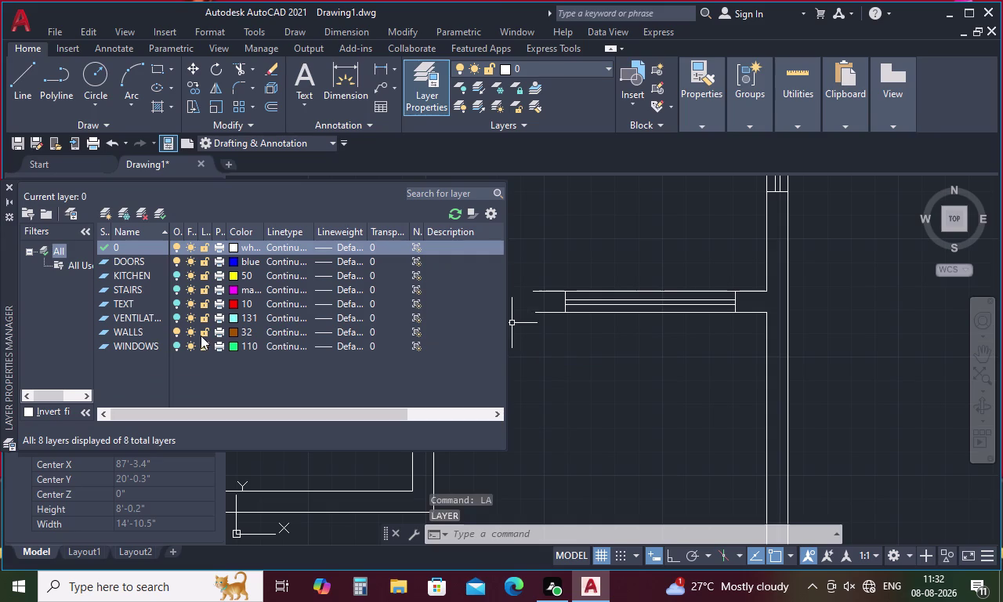
click(174, 344)
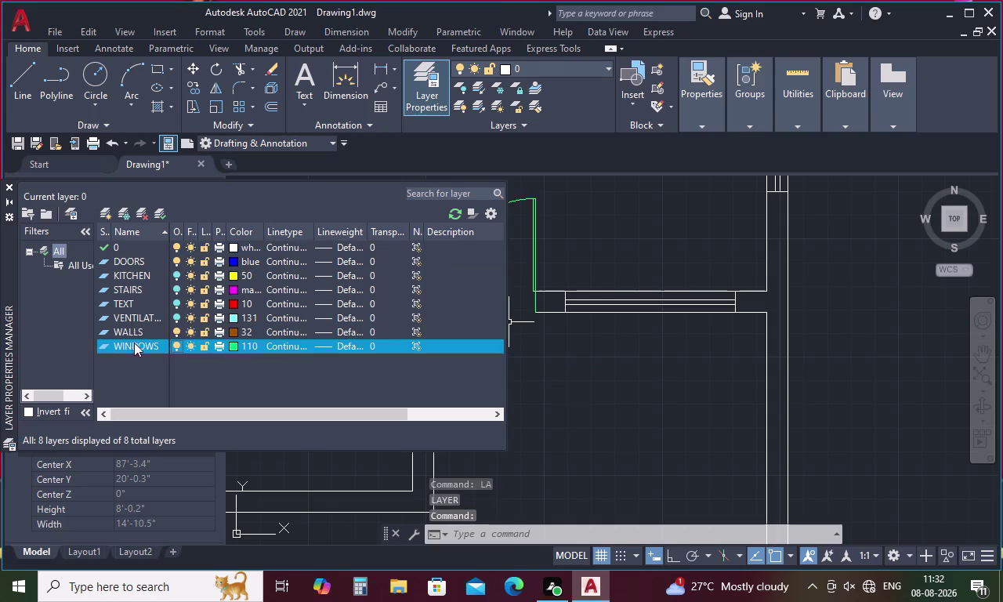
click(178, 316)
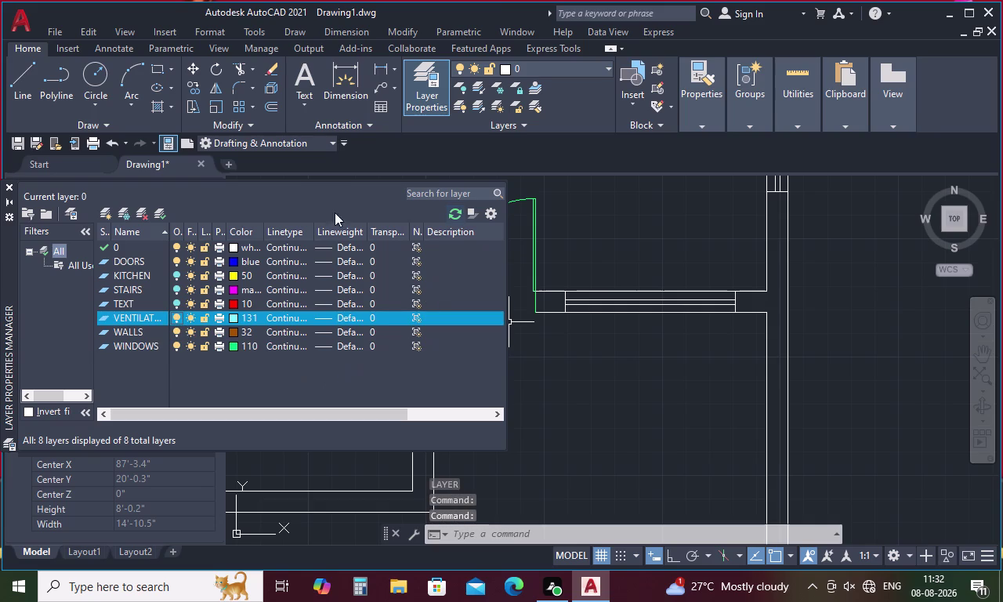
click(4, 187)
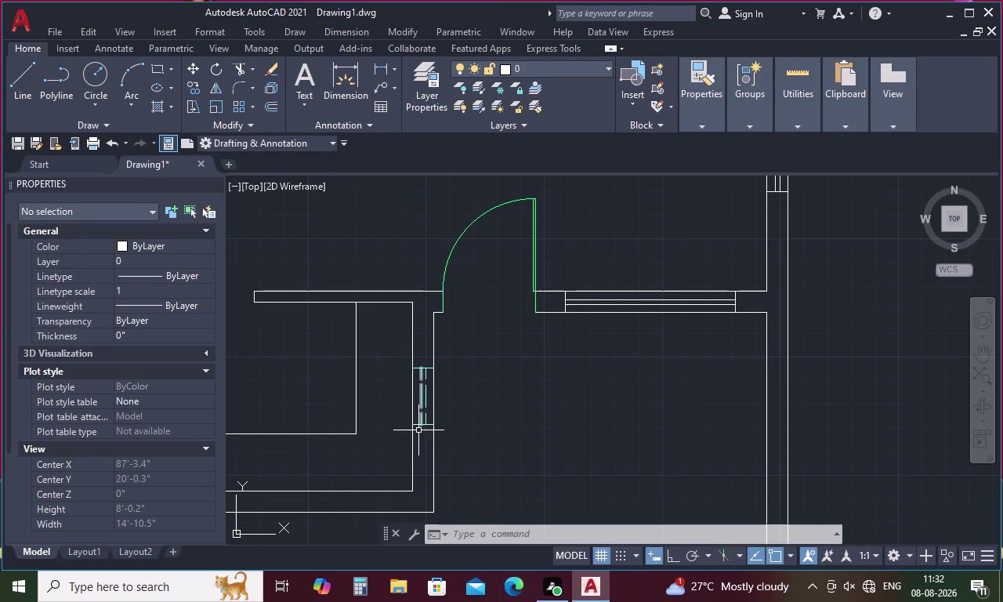
Use MATCHPROP to copy the cyan window's properties onto the left wall window lines.
key(m)
key(a)
key(space)
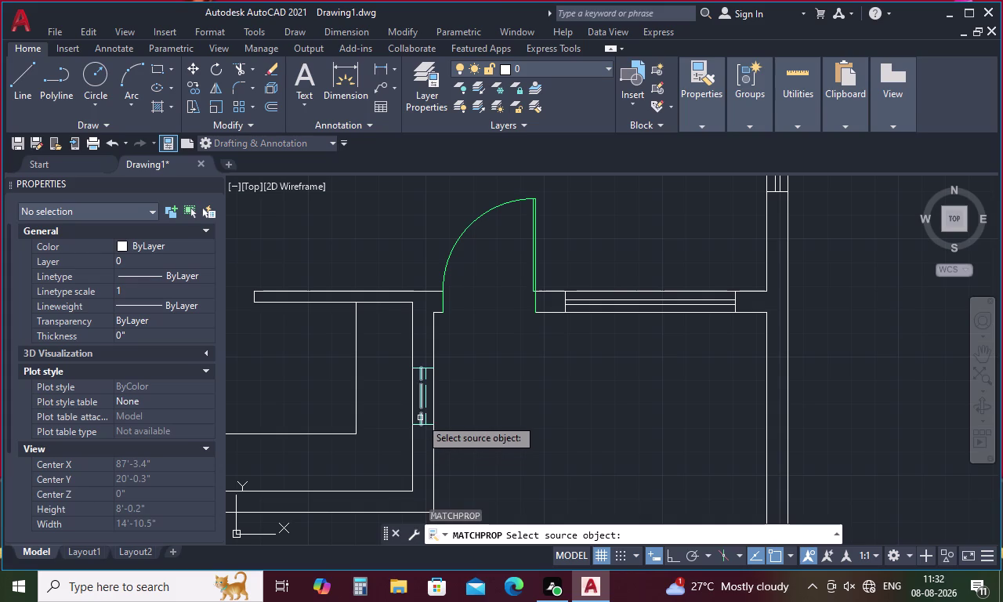
click(420, 417)
scroll(down, 3)
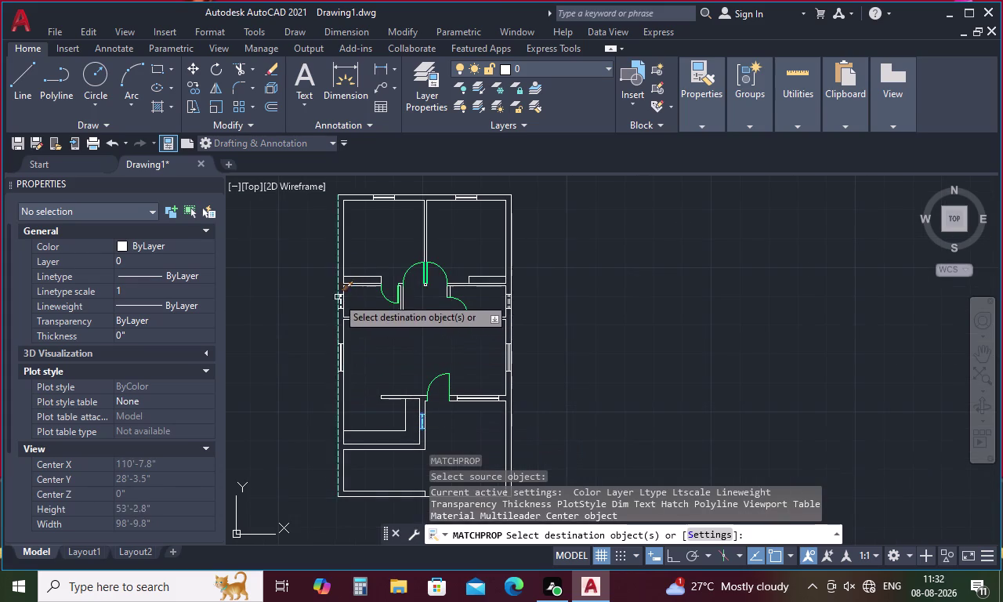
scroll(up, 3)
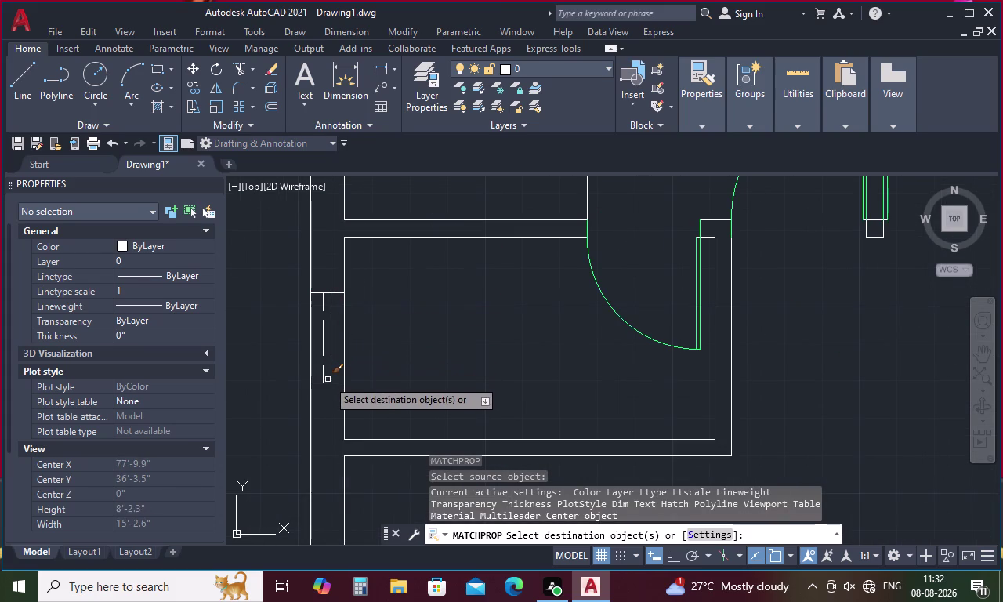
click(326, 384)
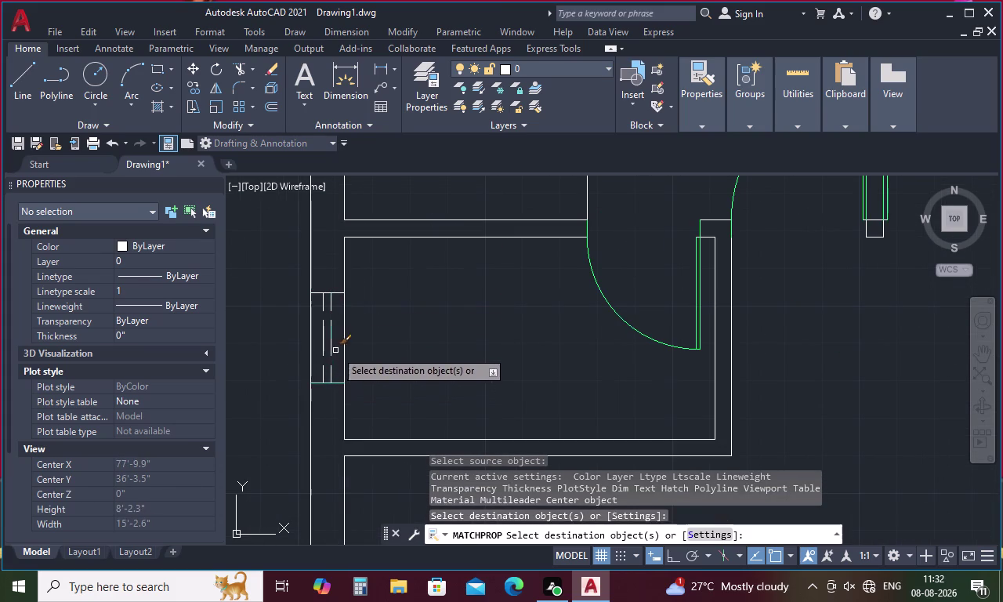
drag(337, 340, 320, 354)
click(320, 294)
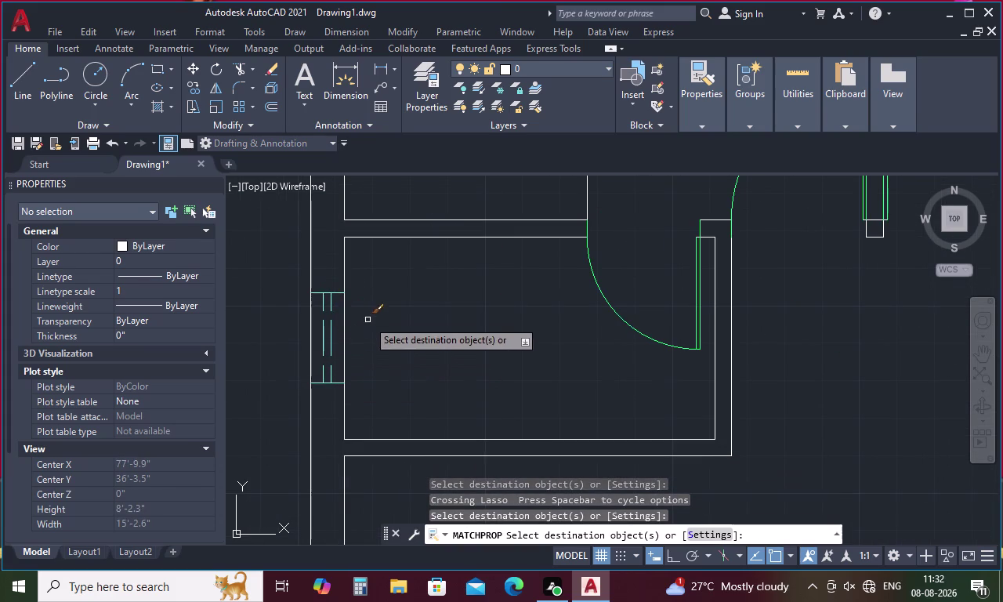
Apply the same properties to the right wall window and the remaining window line.
scroll(down, 3)
scroll(up, 3)
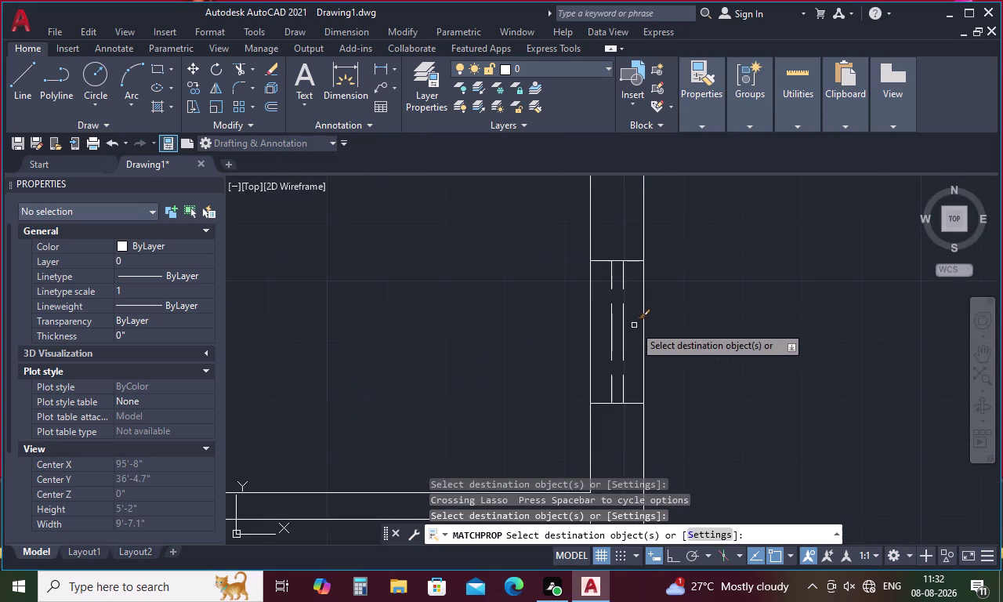
drag(634, 326, 605, 374)
click(601, 402)
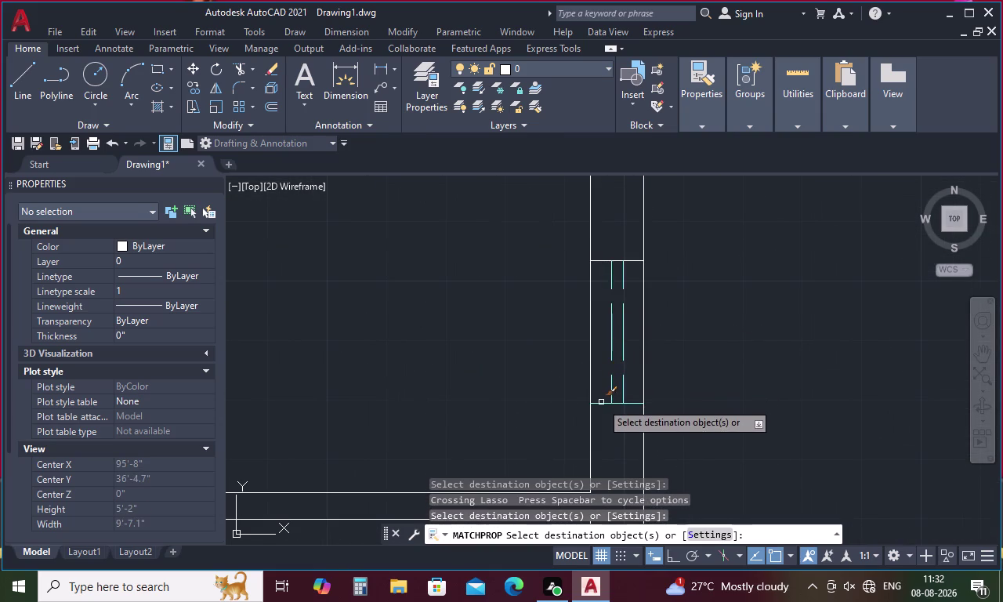
click(597, 261)
scroll(down, 3)
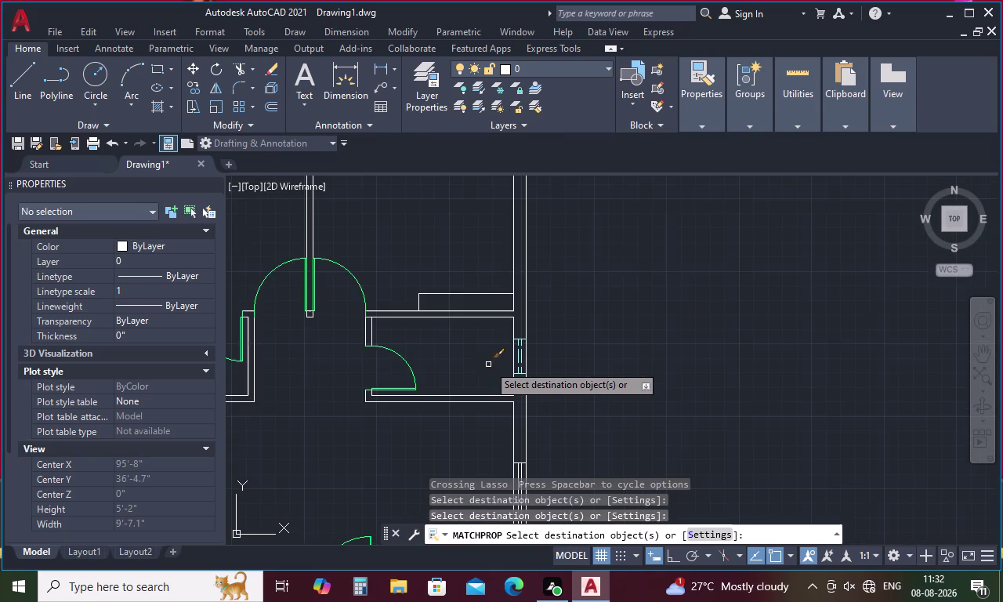
scroll(down, 3)
middle_drag(559, 444, 552, 320)
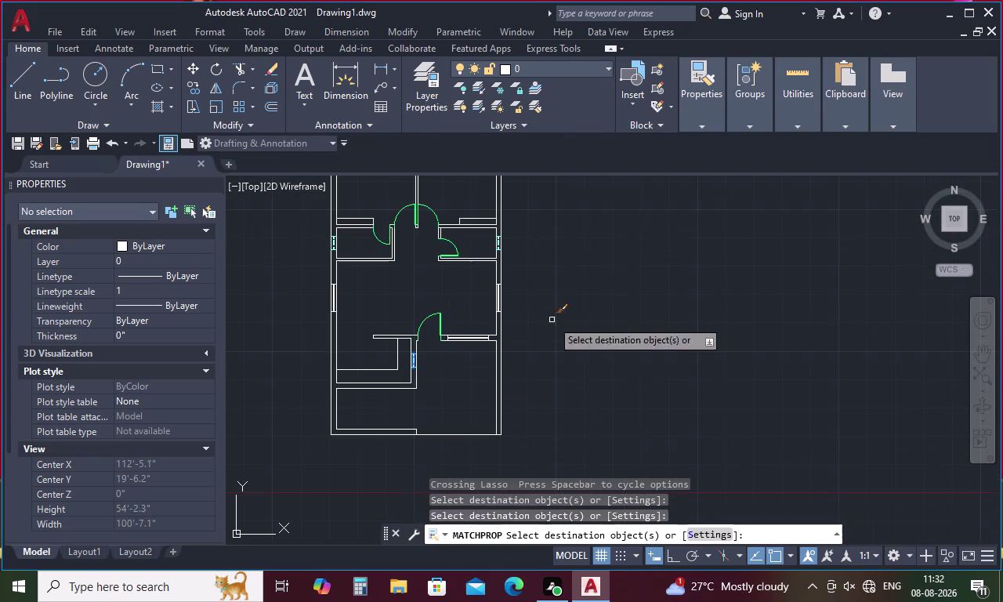
key(Escape)
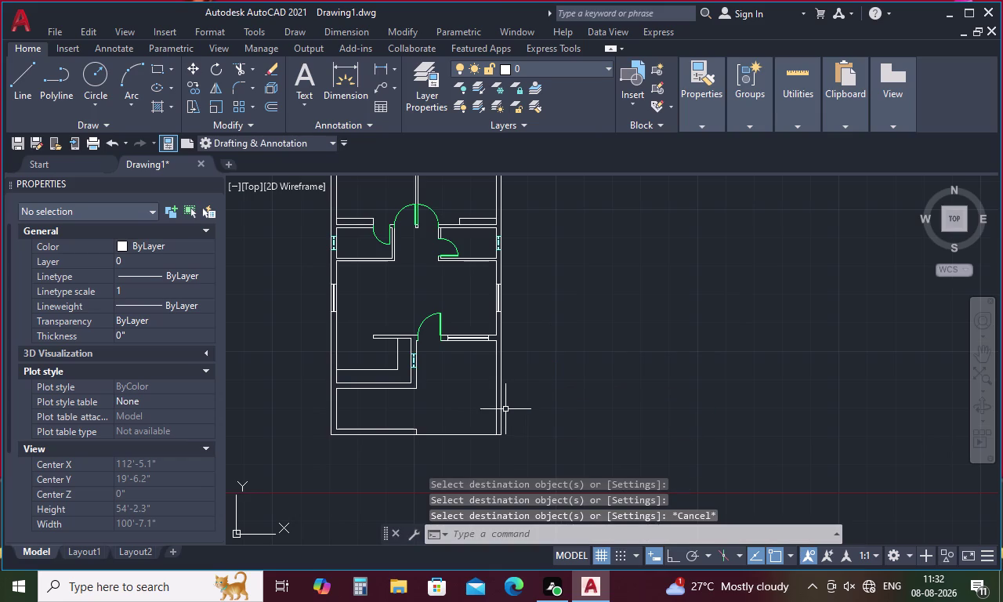
Switch off the WINDOWS and VENTILATOR layers with LAYOFF by picking a window and a ventilator.
key(l)
key(a)
text(YO)
key(f)
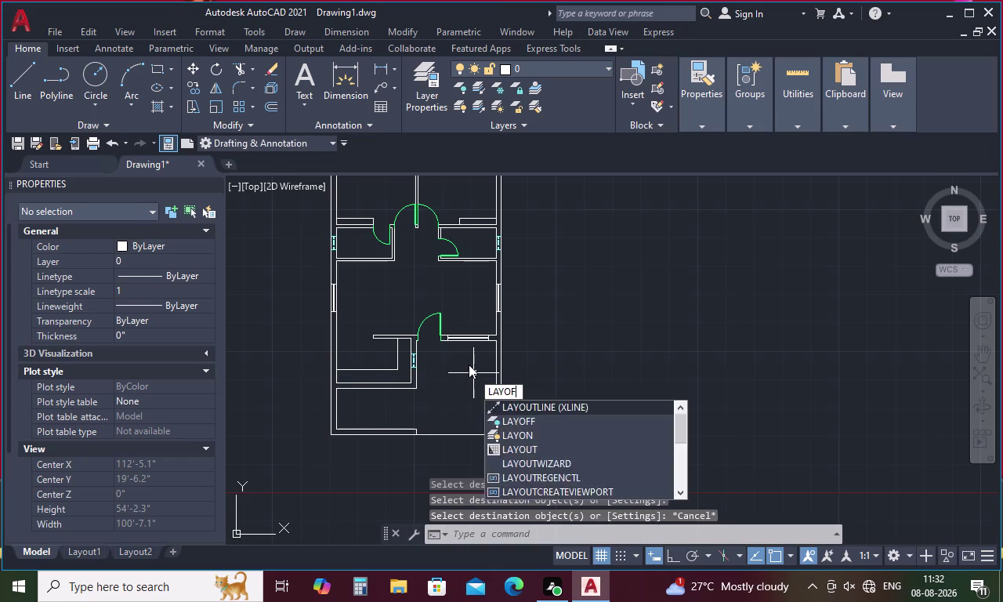
key(f)
key(space)
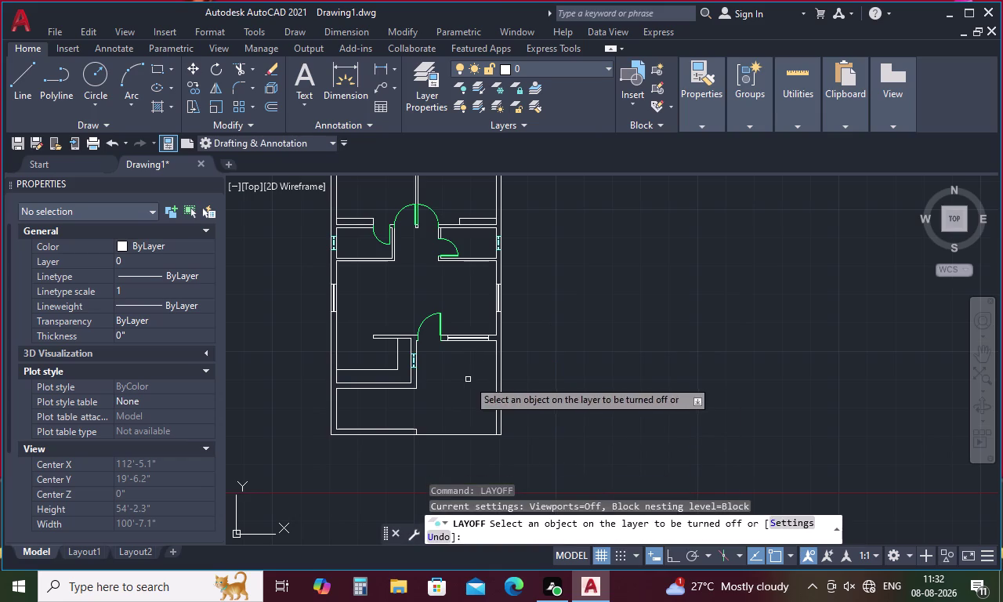
click(430, 314)
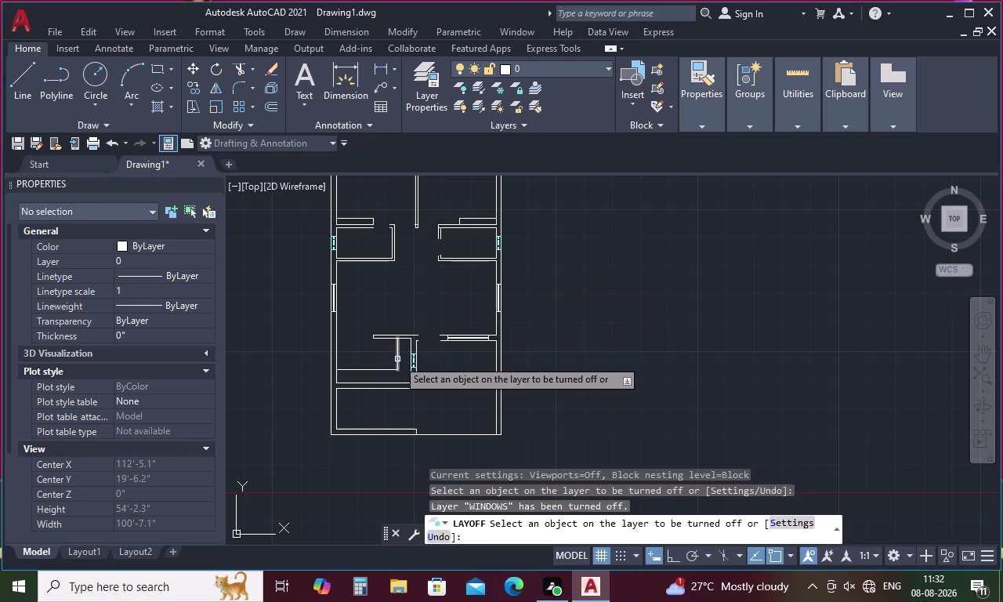
scroll(up, 3)
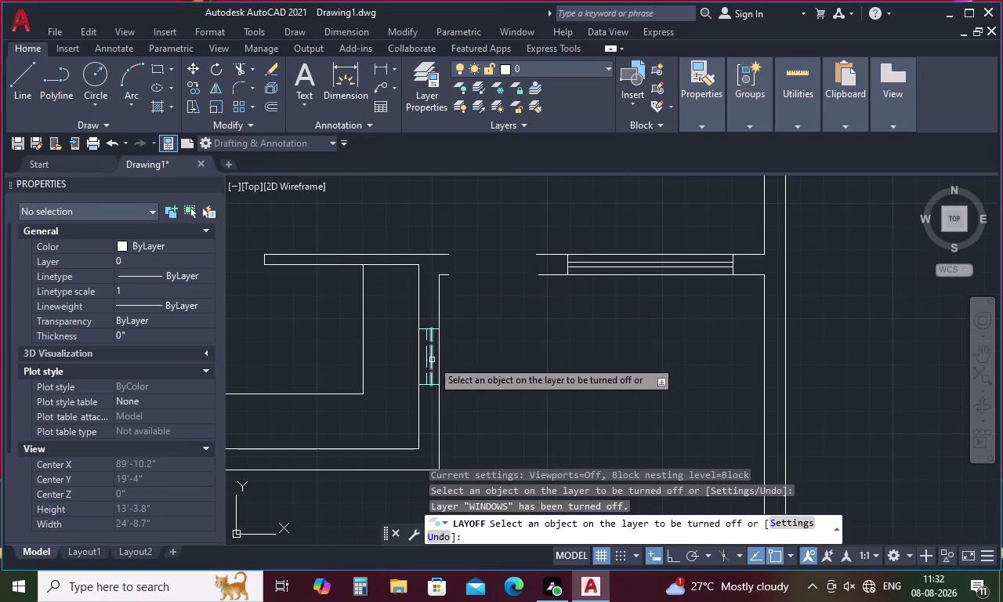
click(431, 359)
Pan around the floor plan to confirm windows and ventilators are hidden.
scroll(down, 3)
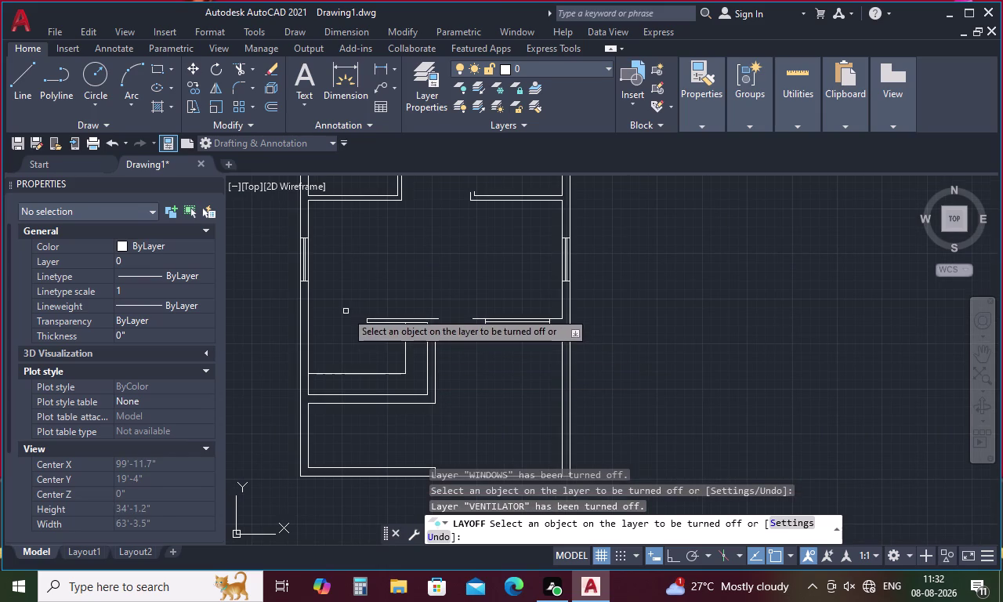
scroll(down, 3)
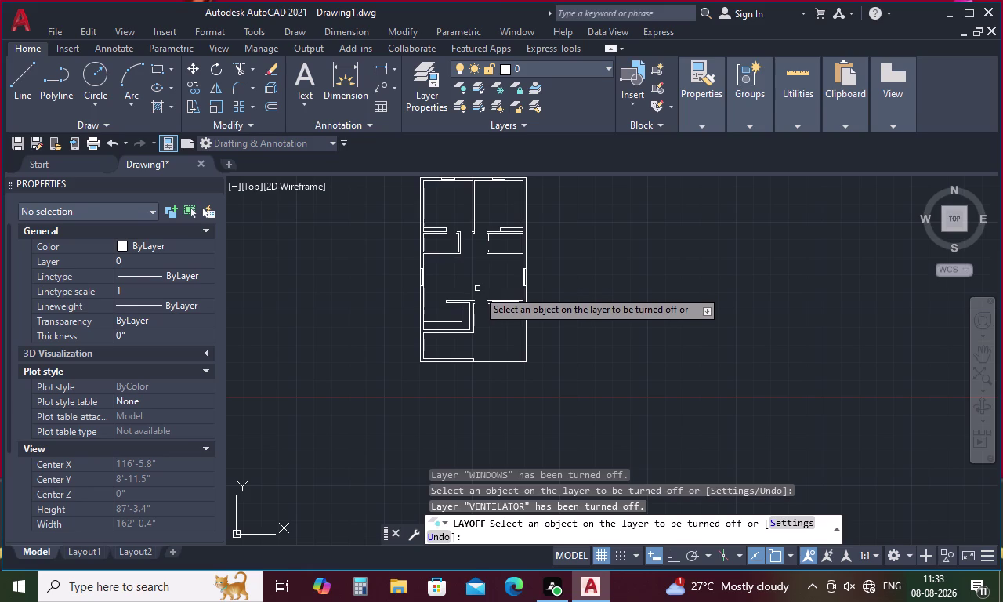
scroll(up, 3)
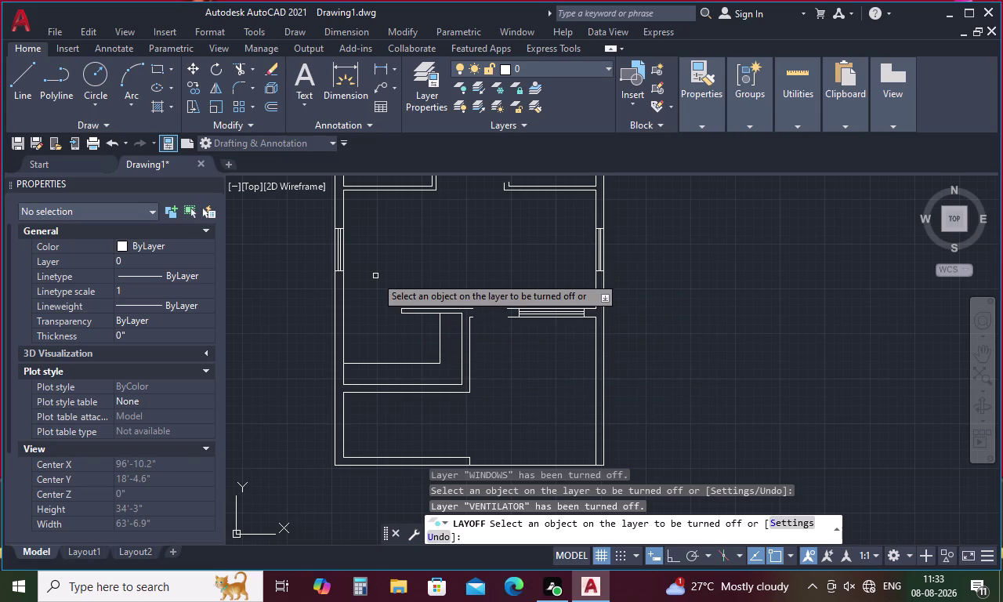
scroll(down, 3)
middle_drag(377, 275, 382, 319)
middle_drag(393, 296, 394, 318)
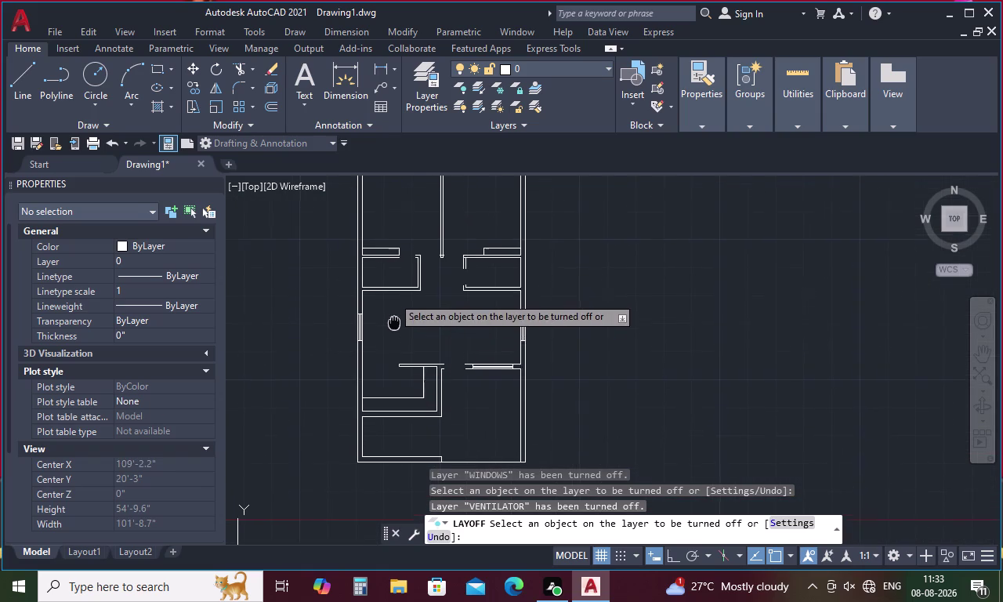
middle_drag(395, 318, 390, 379)
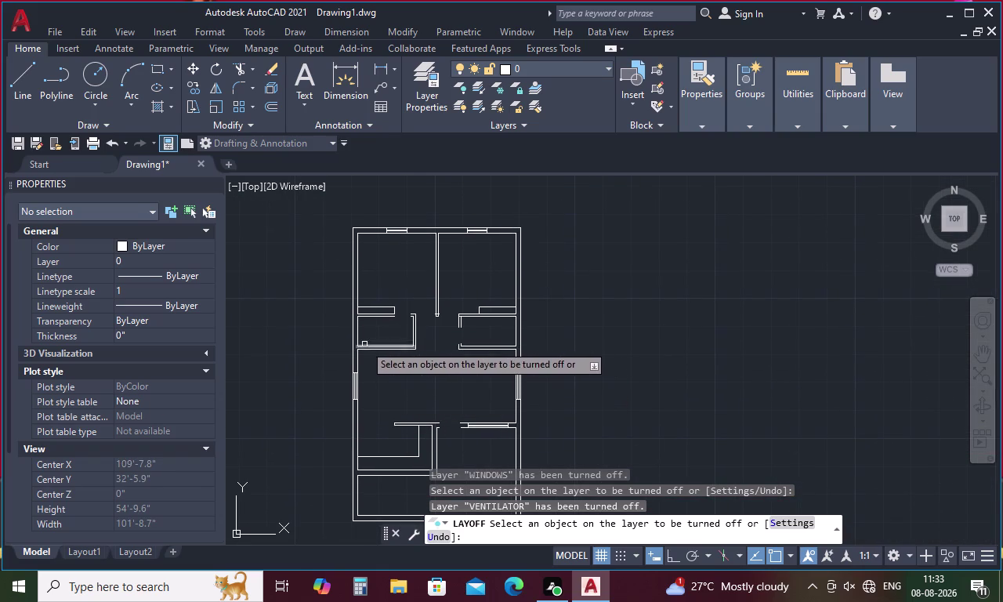
scroll(up, 3)
scroll(down, 3)
middle_drag(418, 376, 402, 348)
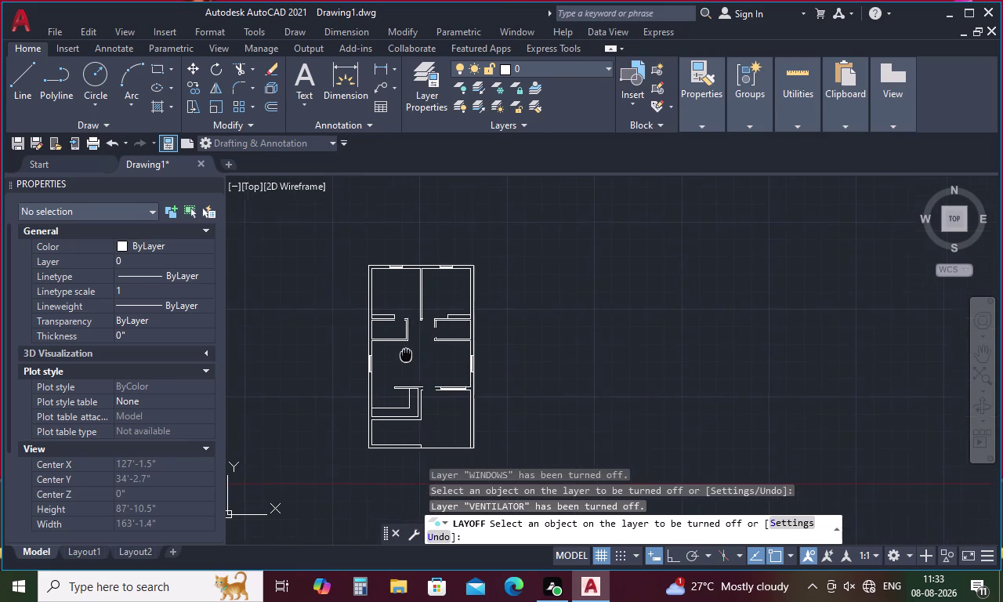
middle_drag(403, 348, 395, 333)
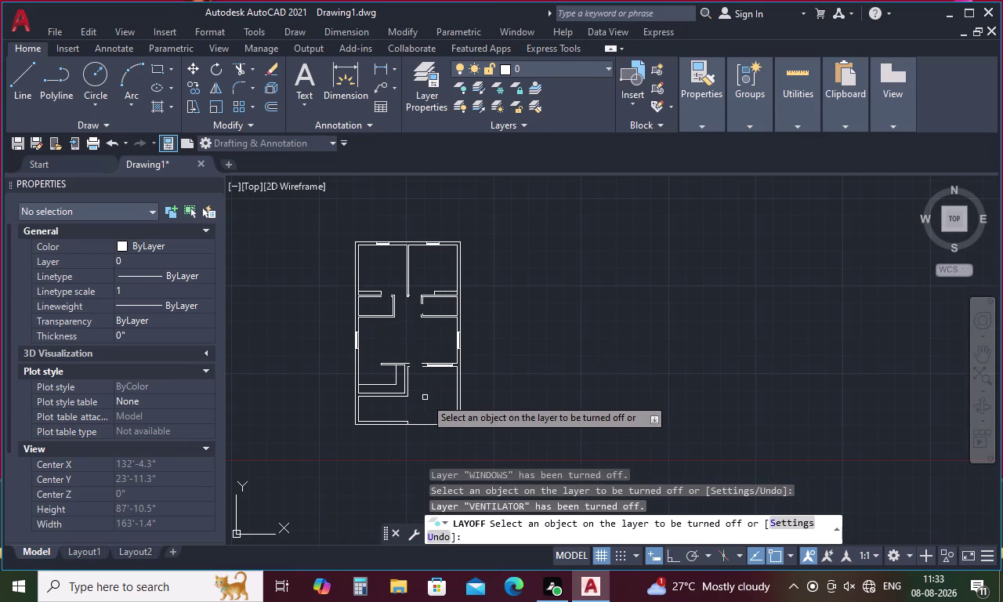
scroll(up, 3)
middle_drag(414, 386, 418, 395)
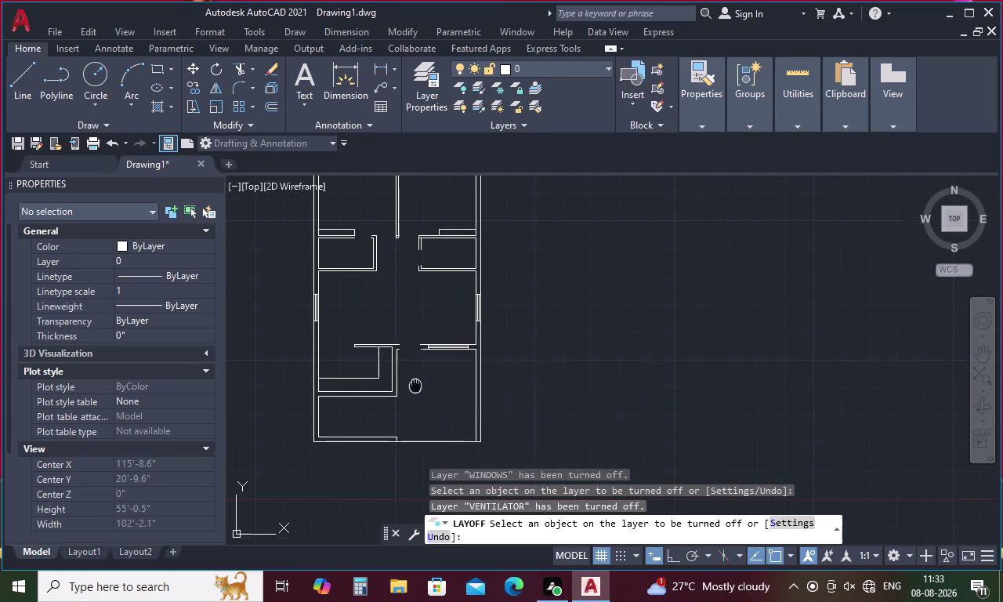
middle_drag(417, 394, 421, 413)
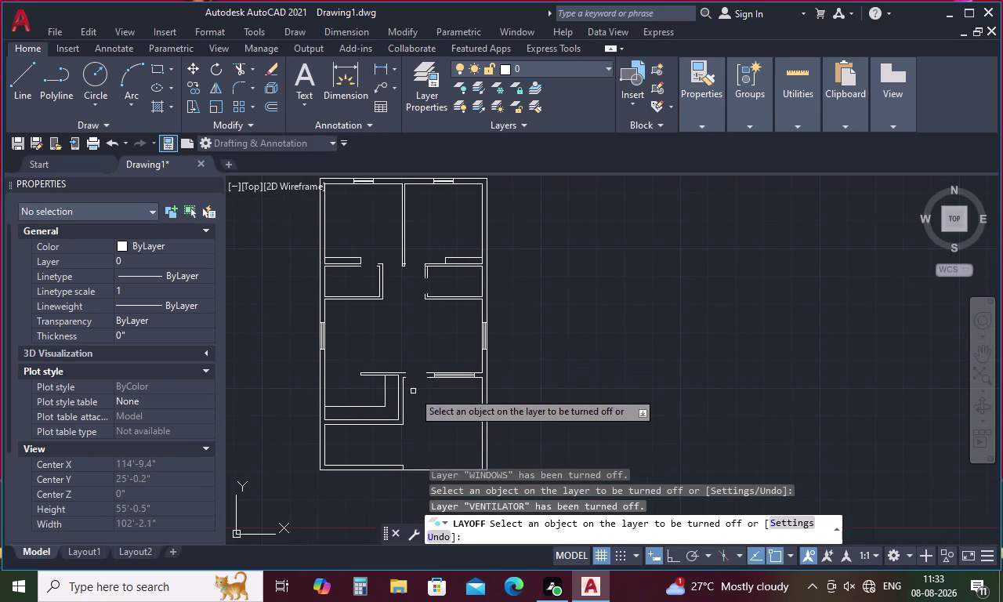
key(Escape)
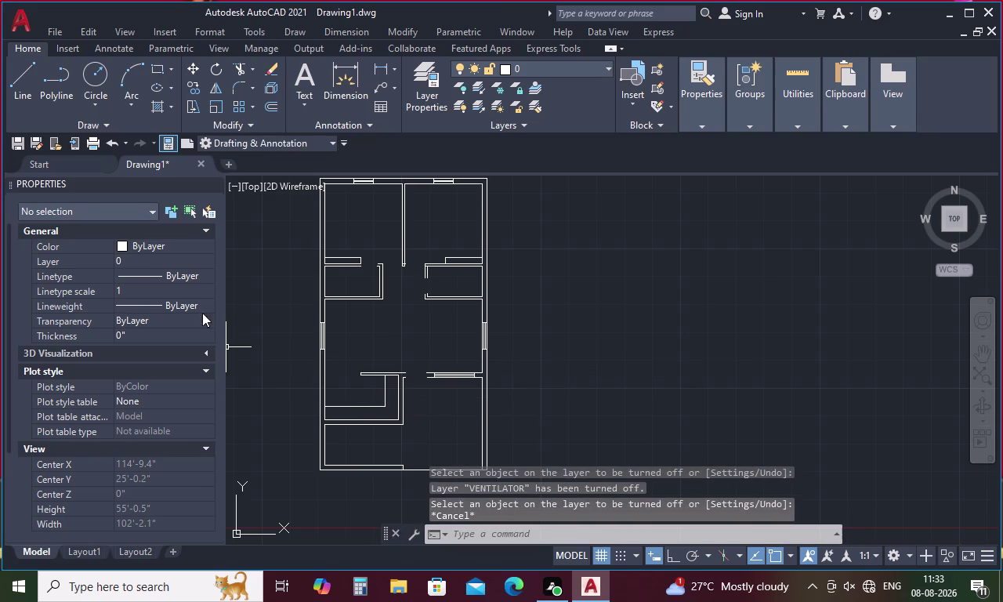
click(198, 260)
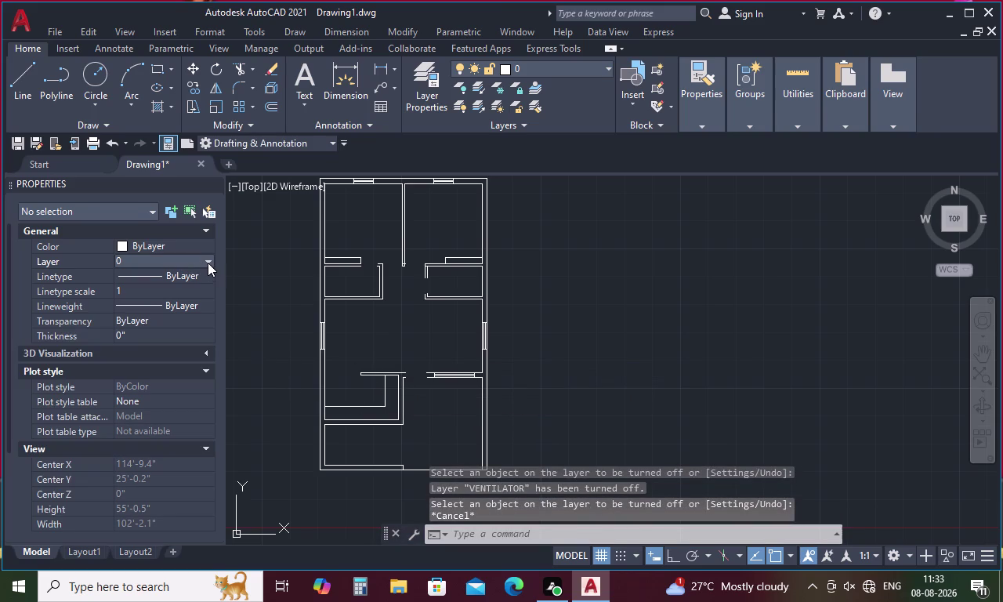
Move the two lower-left room opening lines onto the VENTILATOR layer, closing the hidden-layer warning.
click(207, 262)
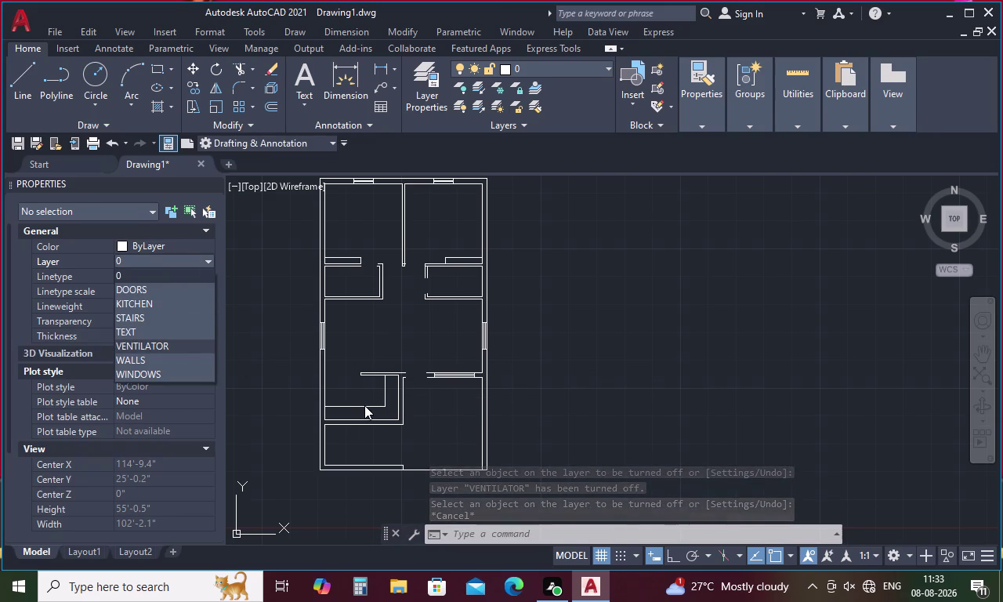
key(Escape)
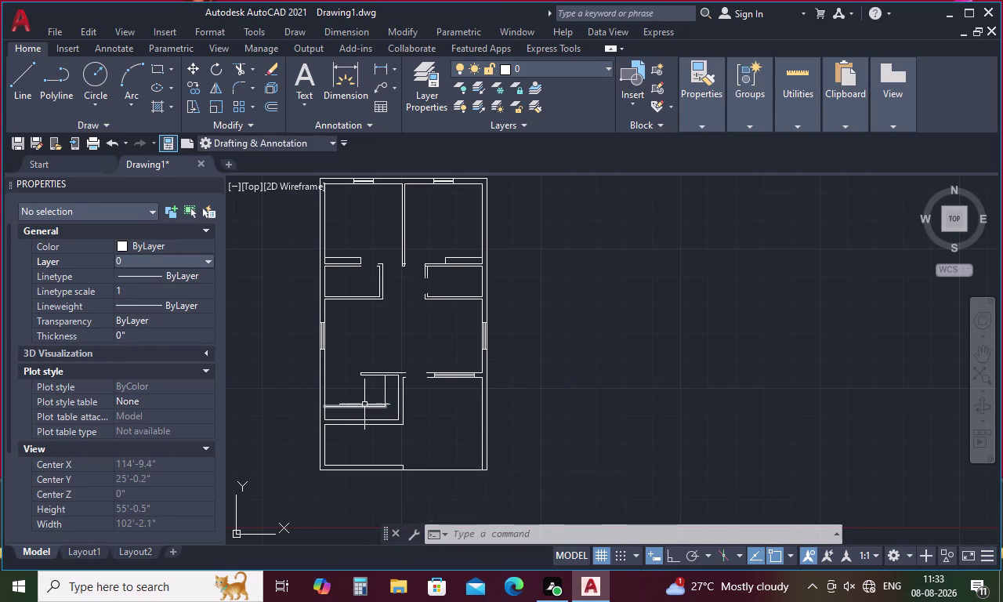
click(365, 406)
click(385, 387)
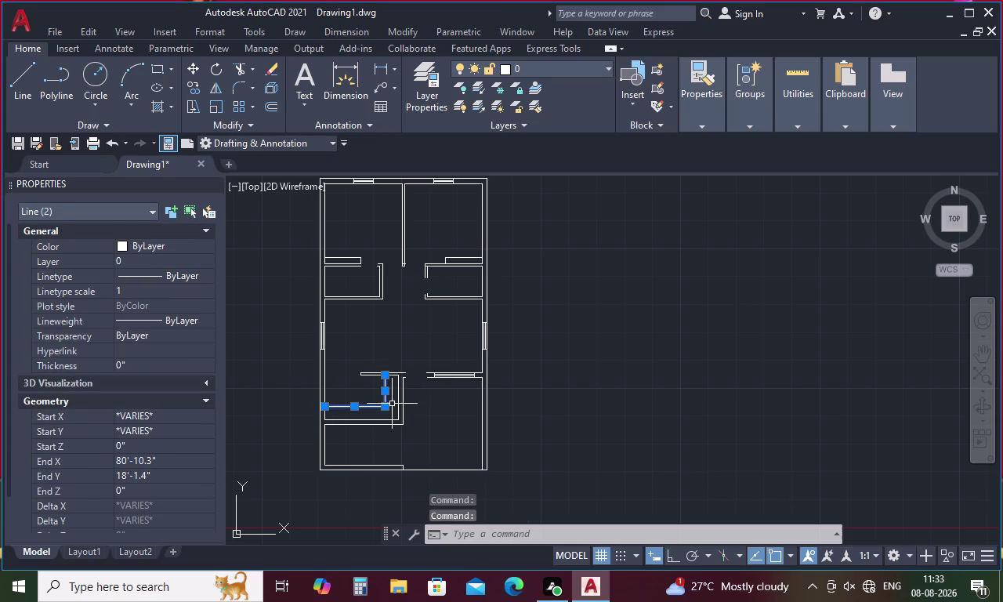
click(203, 261)
click(205, 260)
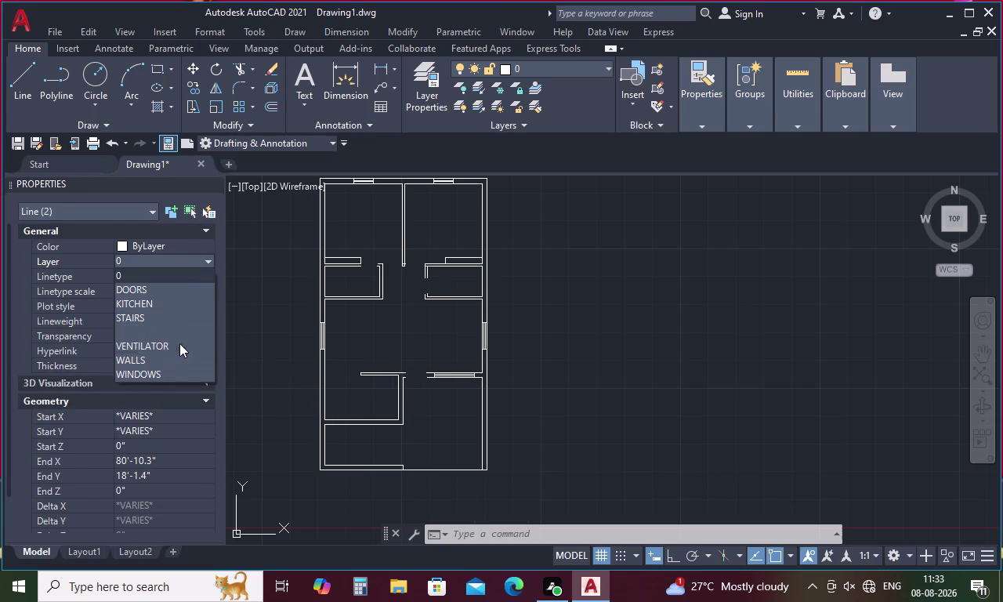
click(187, 307)
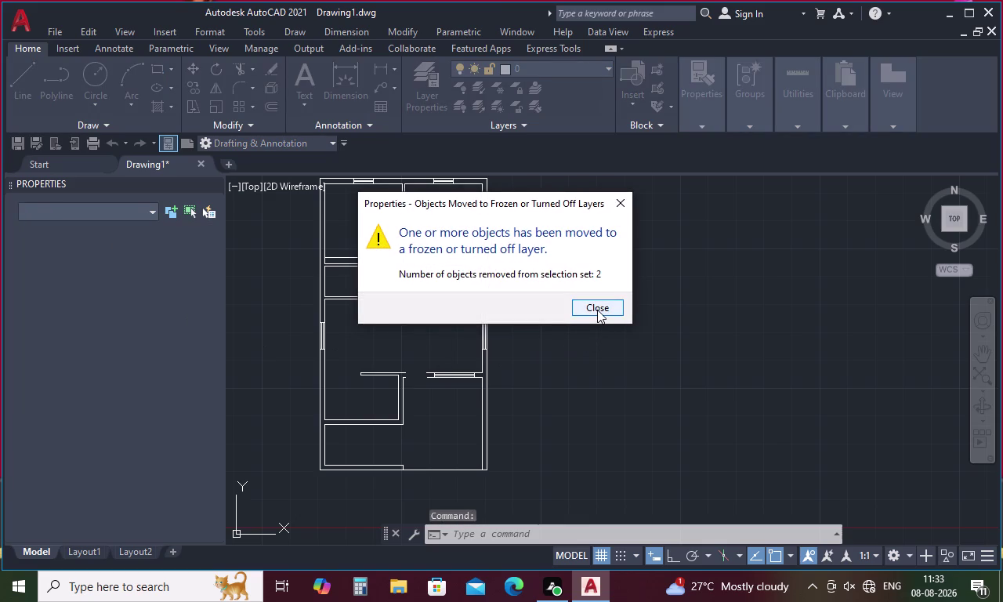
click(597, 309)
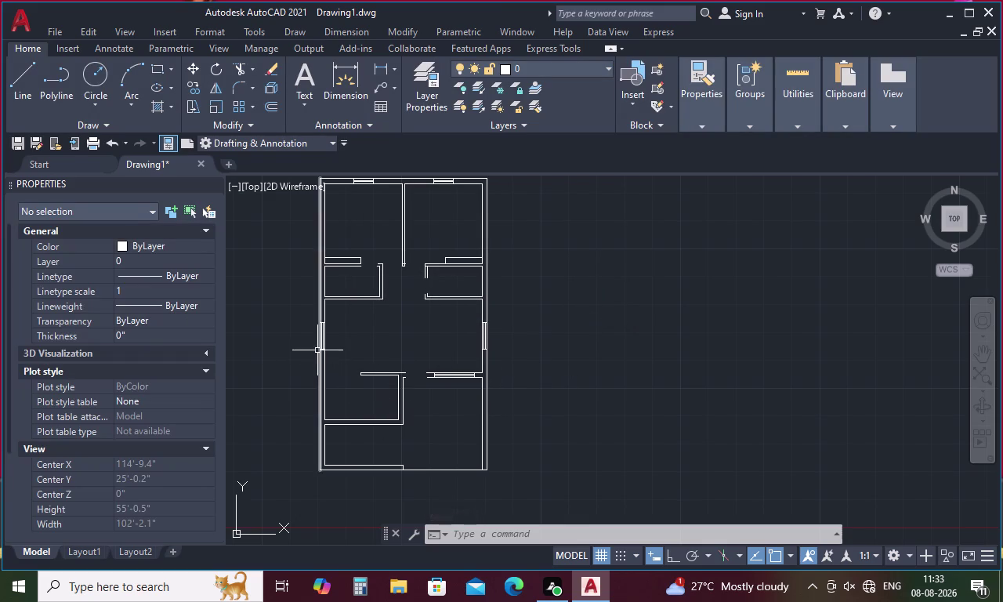
Move the four left-wall opening lines onto the VENTILATOR layer, closing the warning.
scroll(up, 3)
scroll(up, 3)
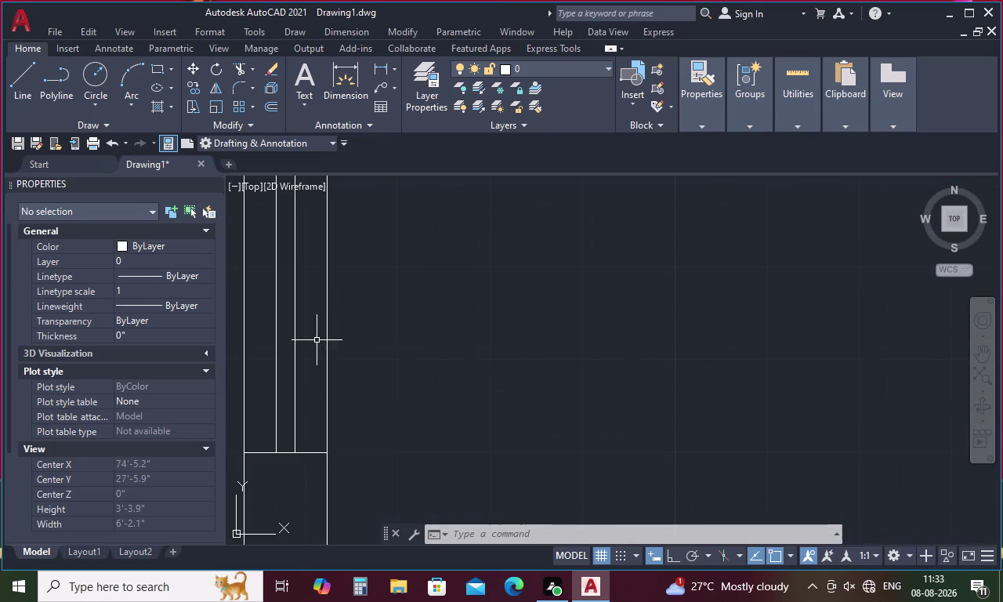
drag(315, 339, 269, 371)
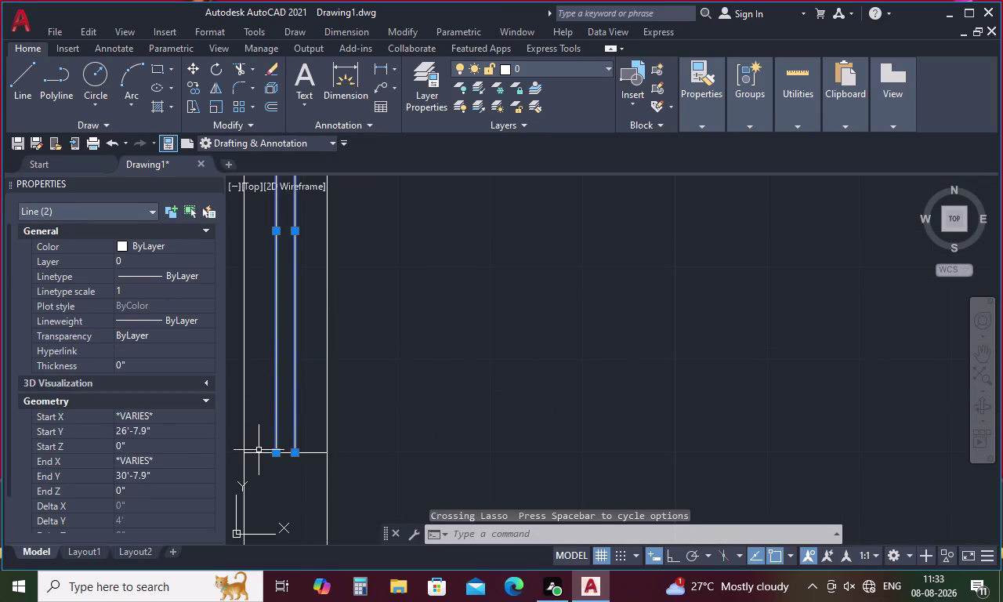
click(258, 454)
scroll(down, 3)
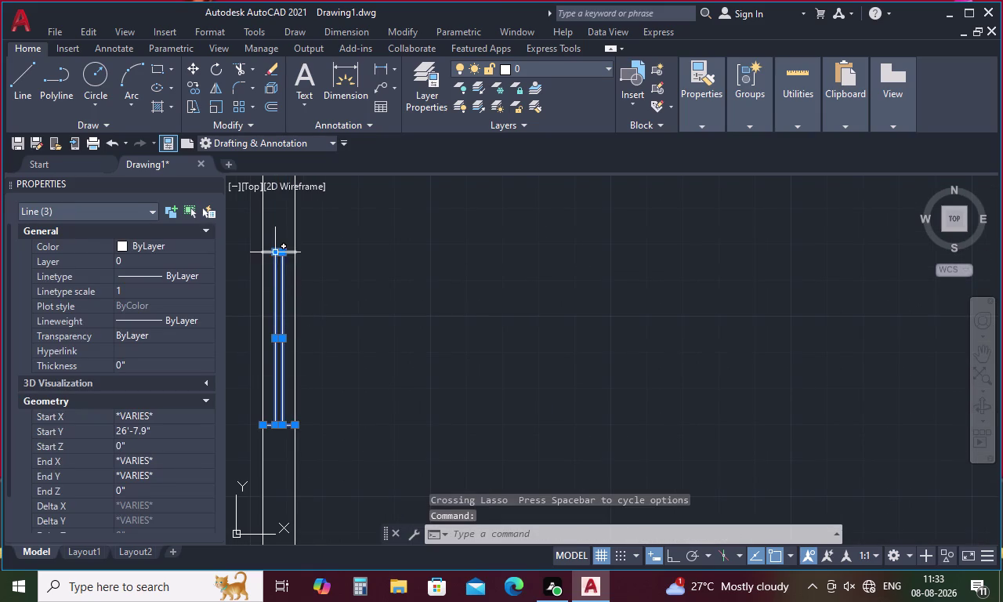
scroll(up, 3)
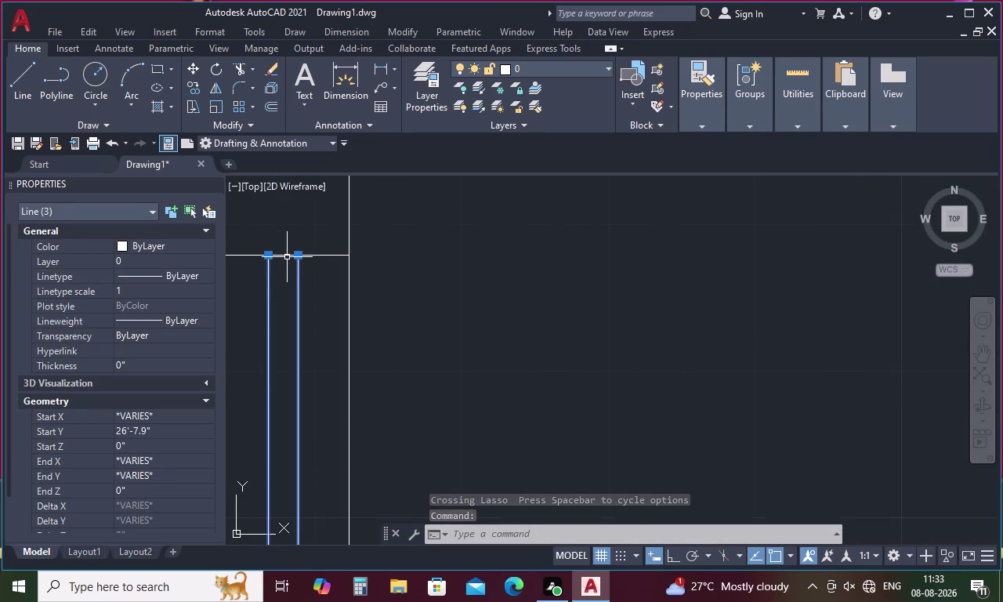
click(289, 255)
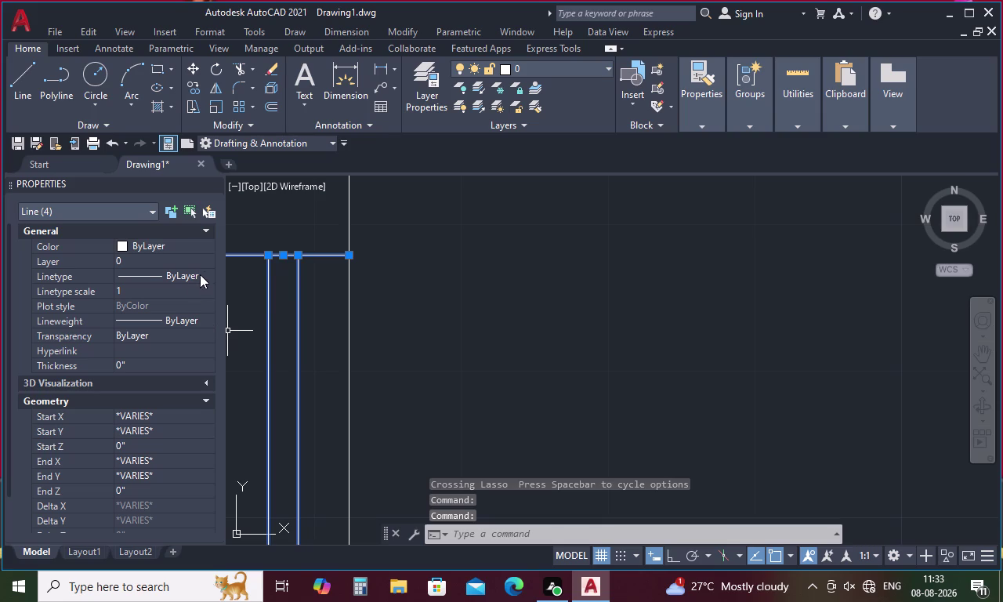
click(202, 257)
click(209, 261)
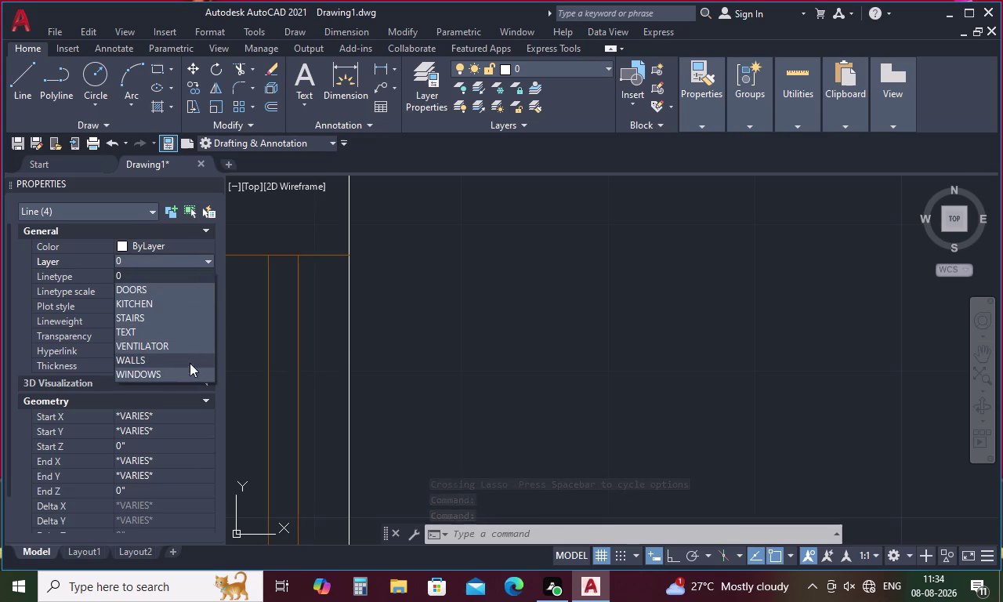
click(190, 372)
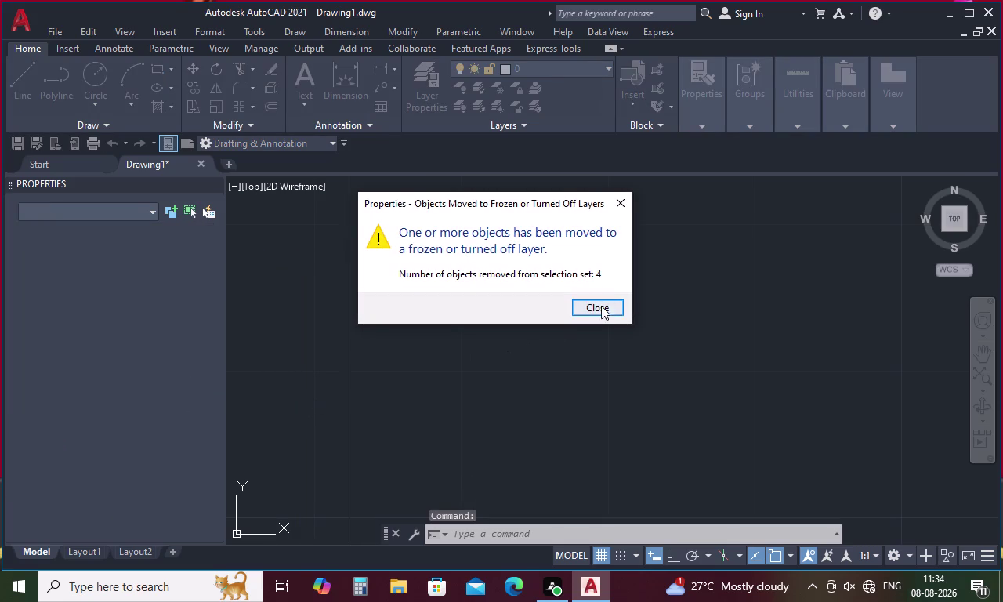
click(601, 306)
scroll(down, 3)
scroll(down, 3)
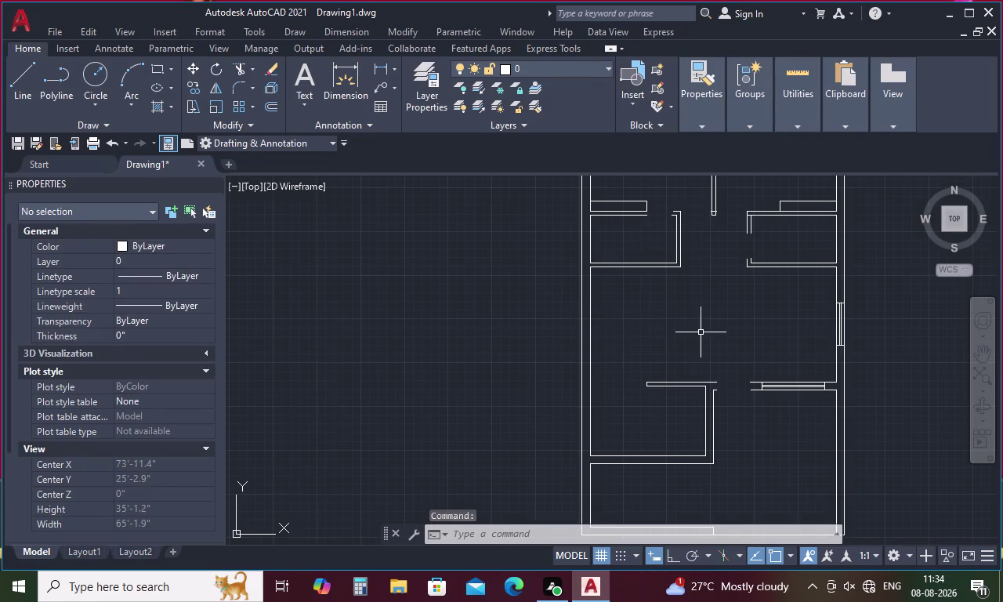
Select the first group of opening lines, including horizontal, end and vertical wall lines.
middle_drag(759, 340, 514, 373)
scroll(up, 3)
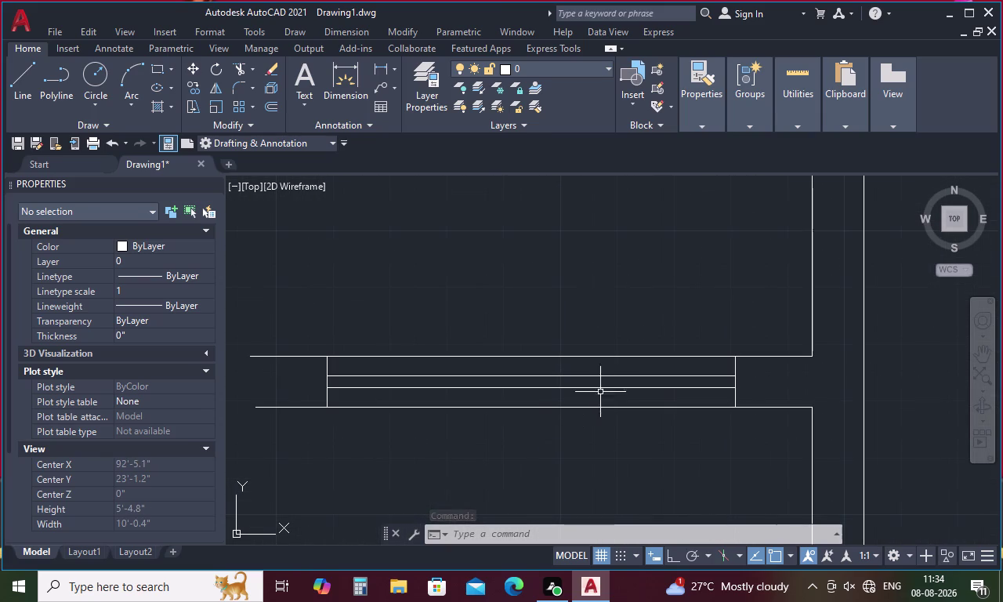
drag(620, 368, 598, 399)
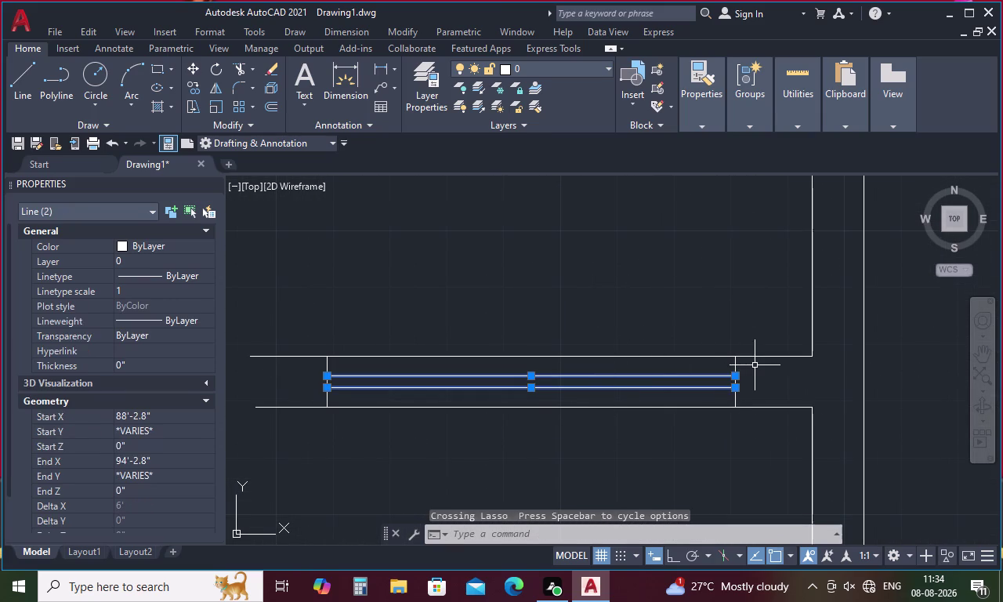
drag(755, 365, 715, 370)
drag(336, 397, 331, 397)
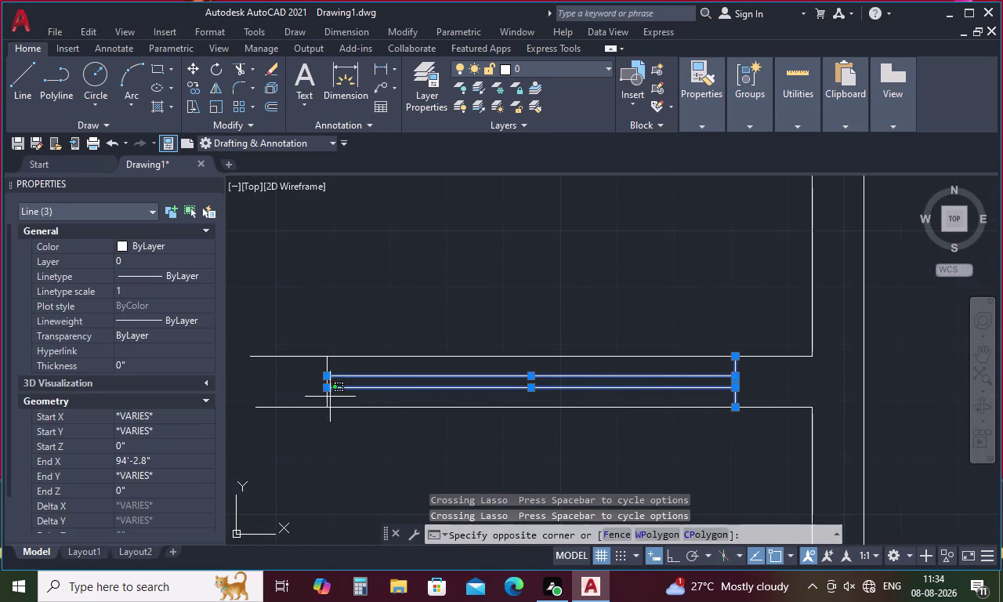
drag(332, 397, 312, 395)
scroll(down, 3)
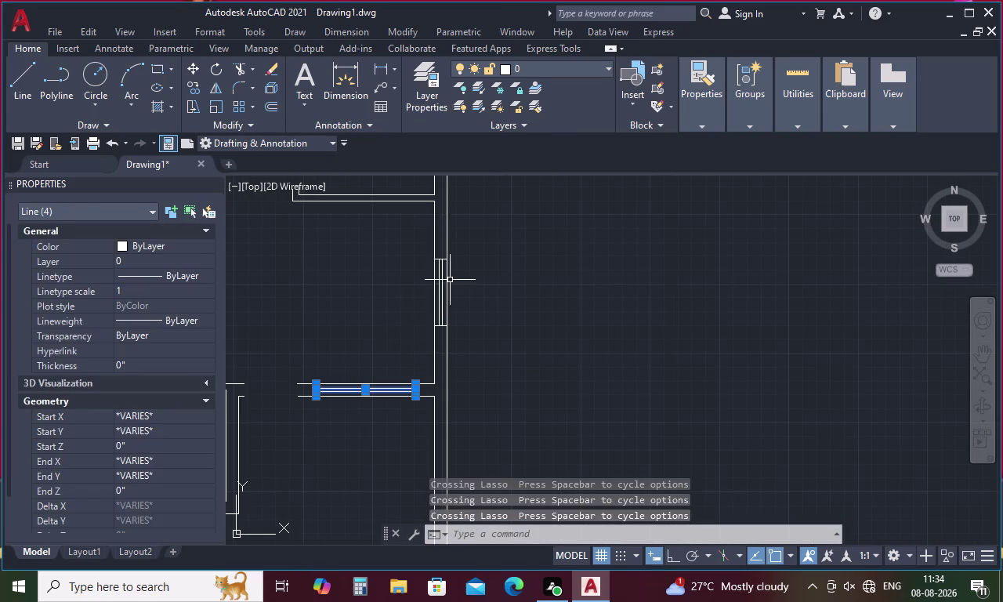
scroll(up, 3)
drag(408, 296, 367, 353)
scroll(down, 3)
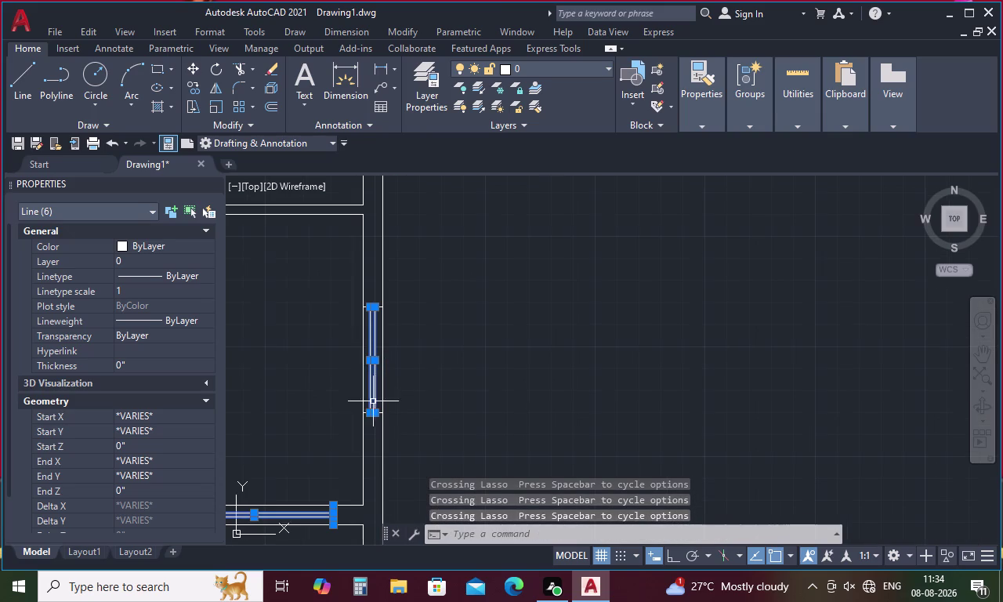
scroll(up, 3)
drag(395, 402, 396, 484)
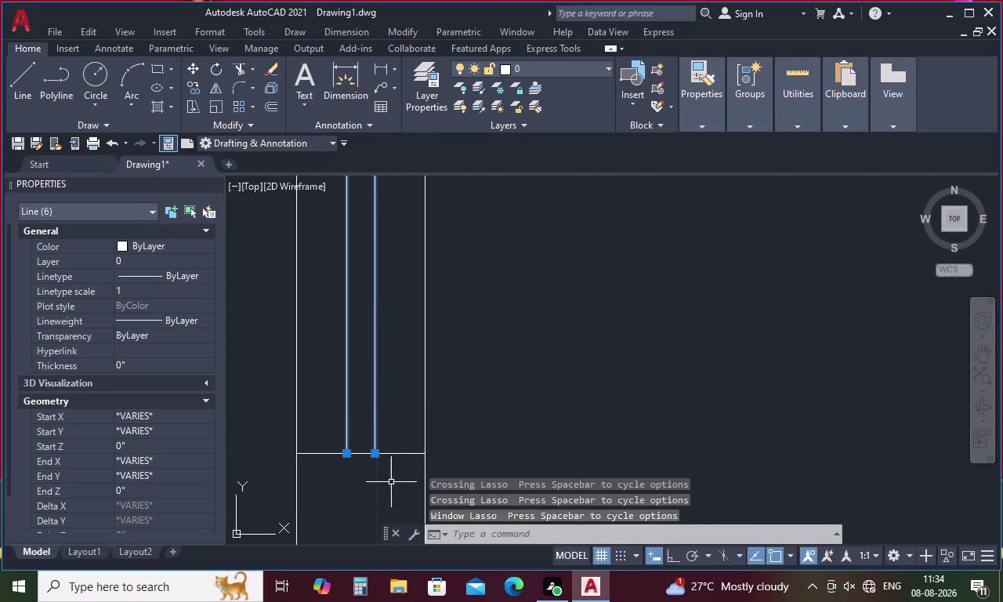
drag(416, 418, 387, 492)
scroll(down, 3)
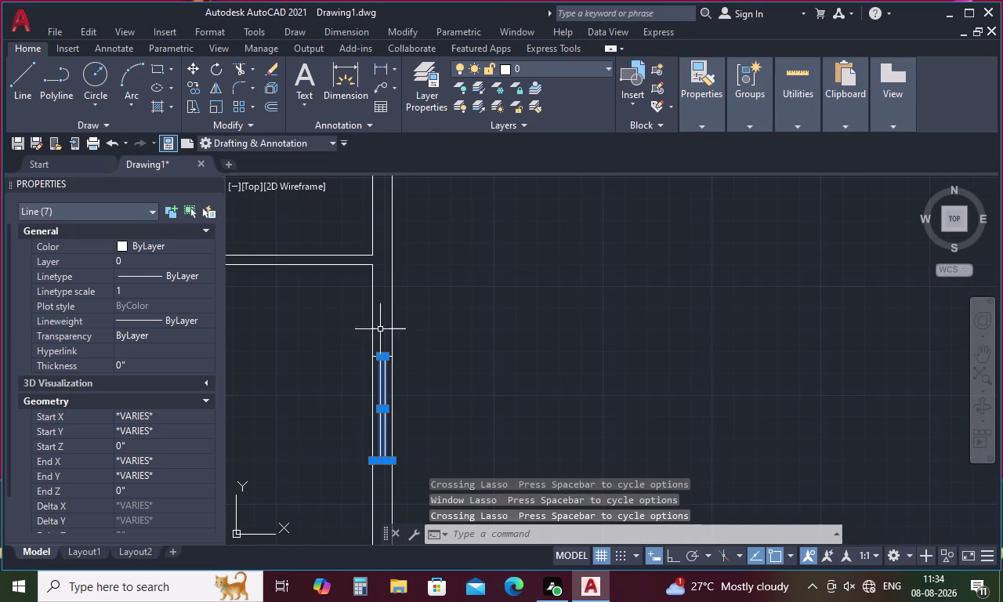
scroll(up, 3)
drag(371, 342, 361, 410)
click(366, 389)
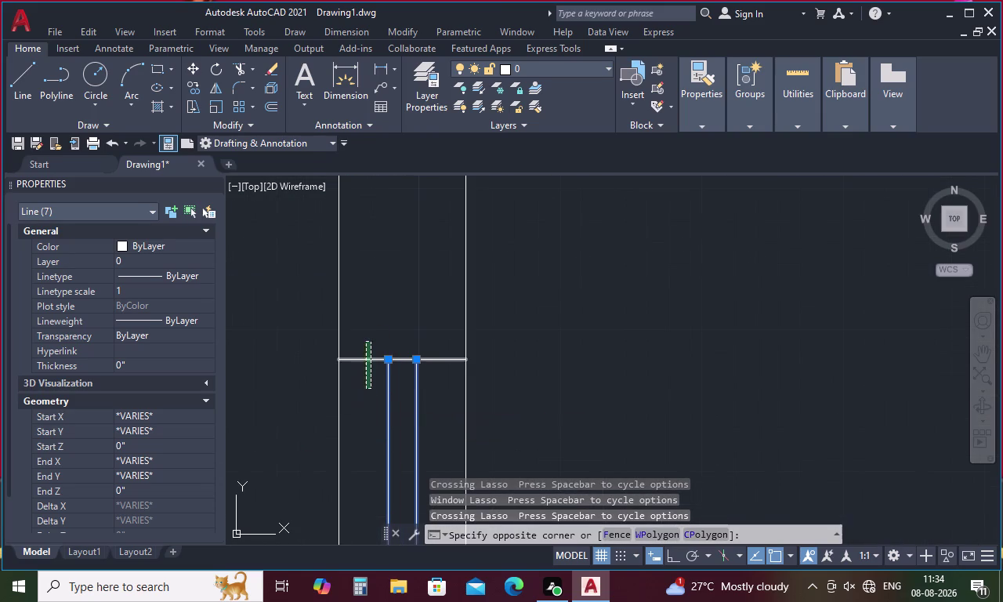
Add the remaining opening lines and put all sixteen on the VENTILATOR layer, closing the warning.
scroll(down, 3)
scroll(down, 3)
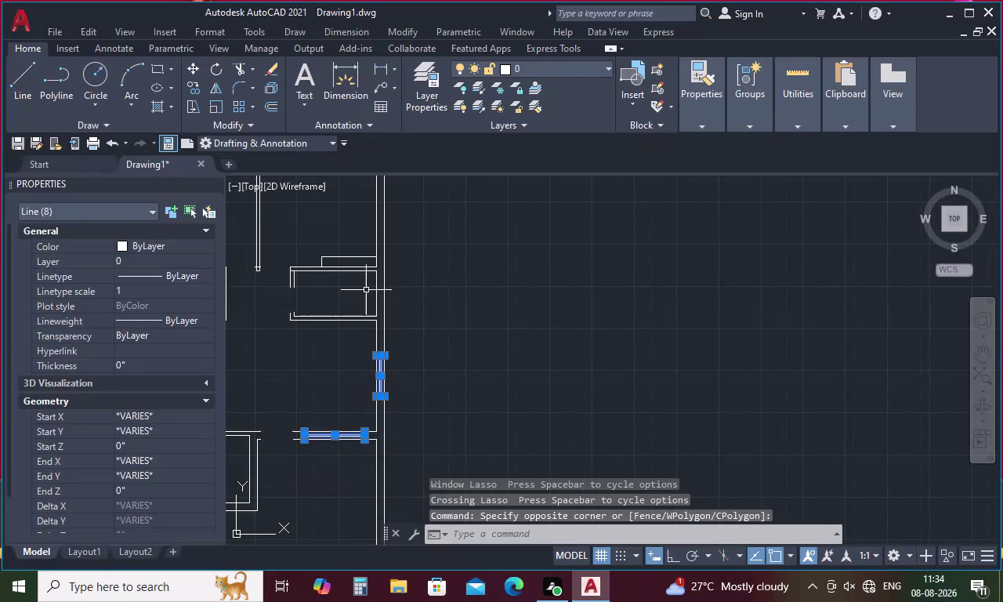
middle_drag(366, 290, 458, 529)
scroll(up, 3)
drag(449, 390, 431, 424)
click(338, 424)
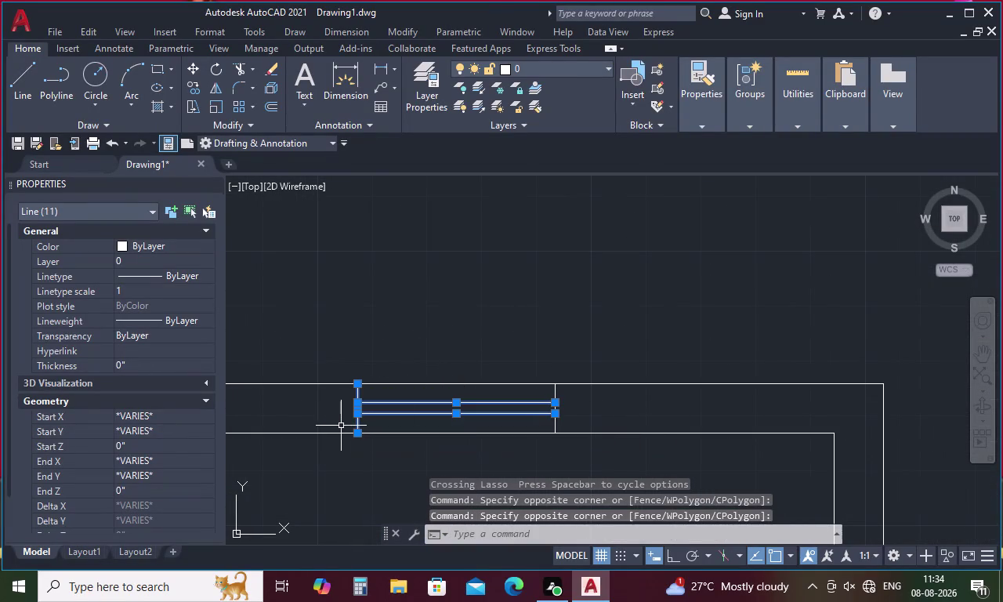
click(556, 421)
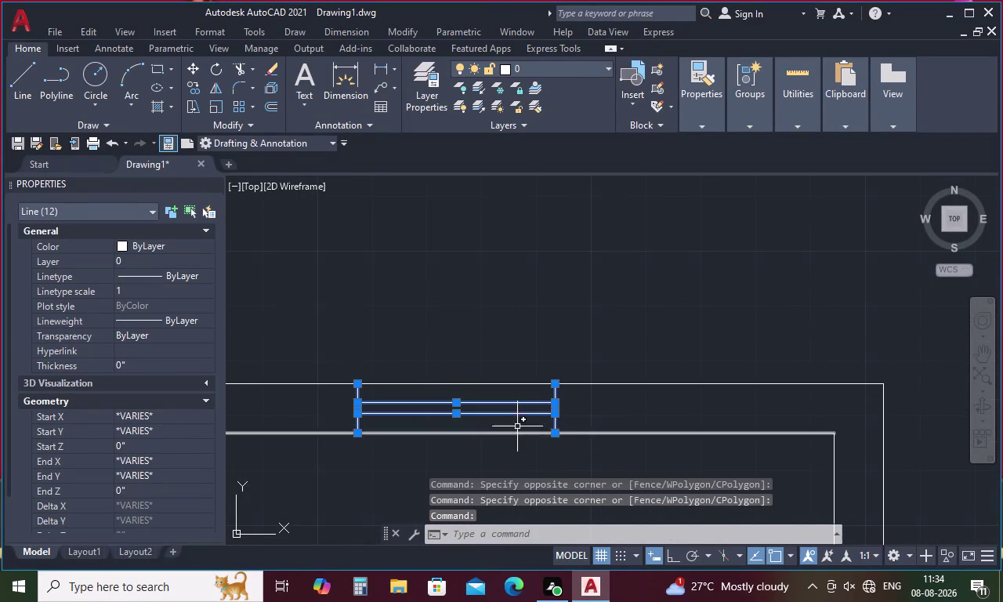
scroll(down, 3)
scroll(up, 3)
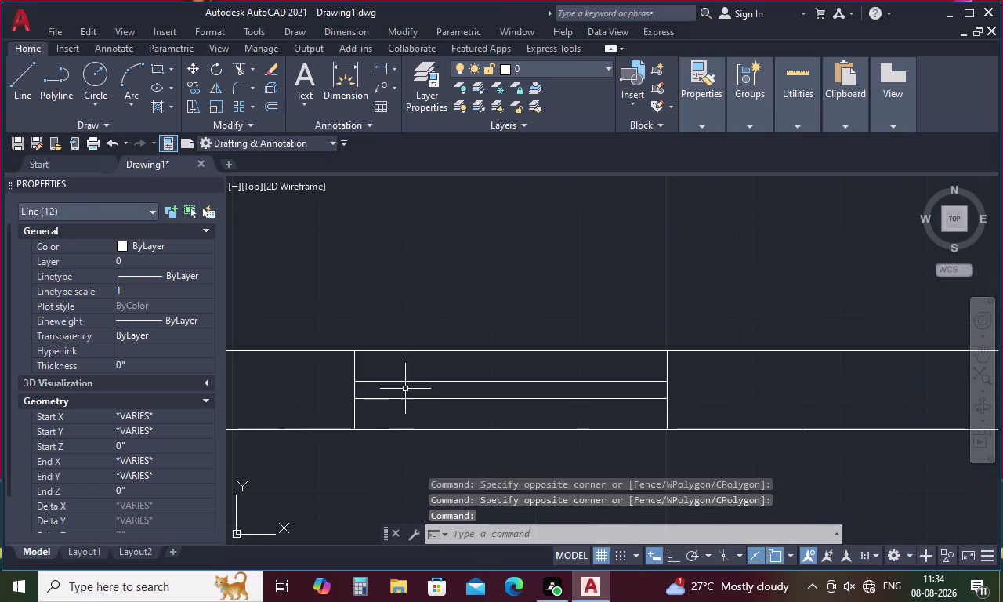
drag(433, 371, 413, 405)
click(402, 413)
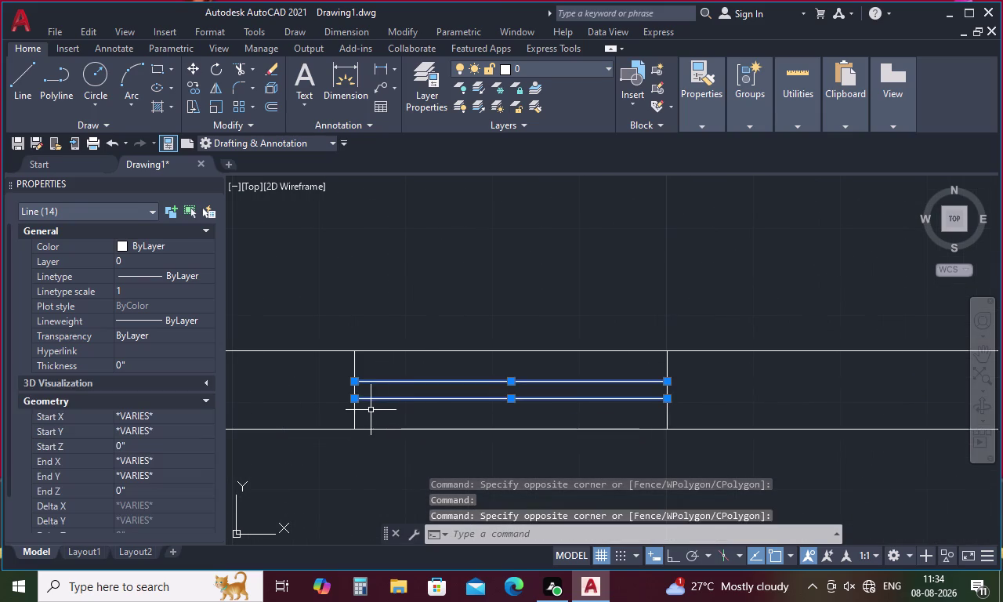
click(354, 409)
click(667, 406)
scroll(down, 3)
scroll(down, 3)
middle_drag(642, 439, 572, 355)
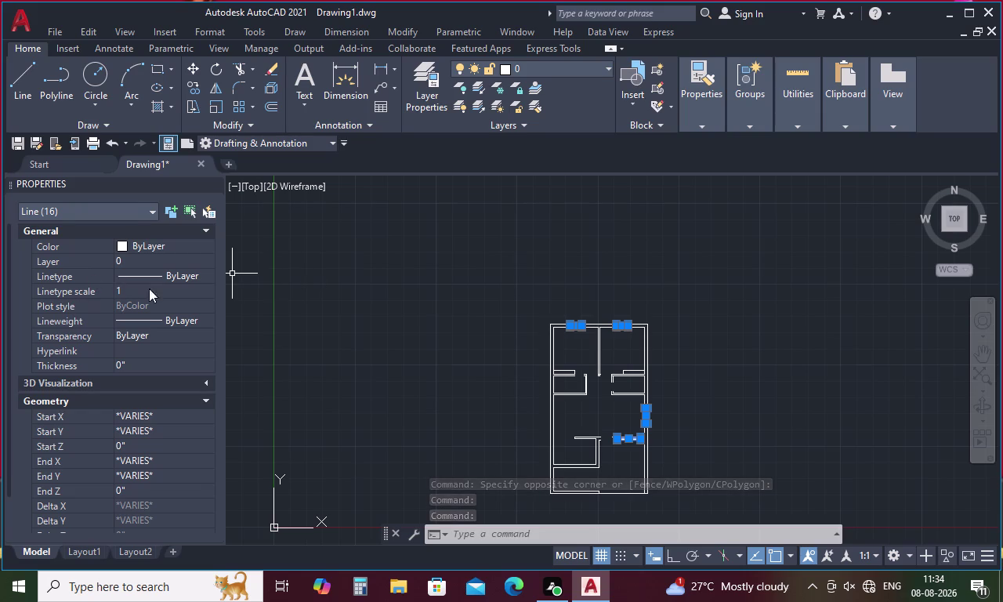
double_click(207, 262)
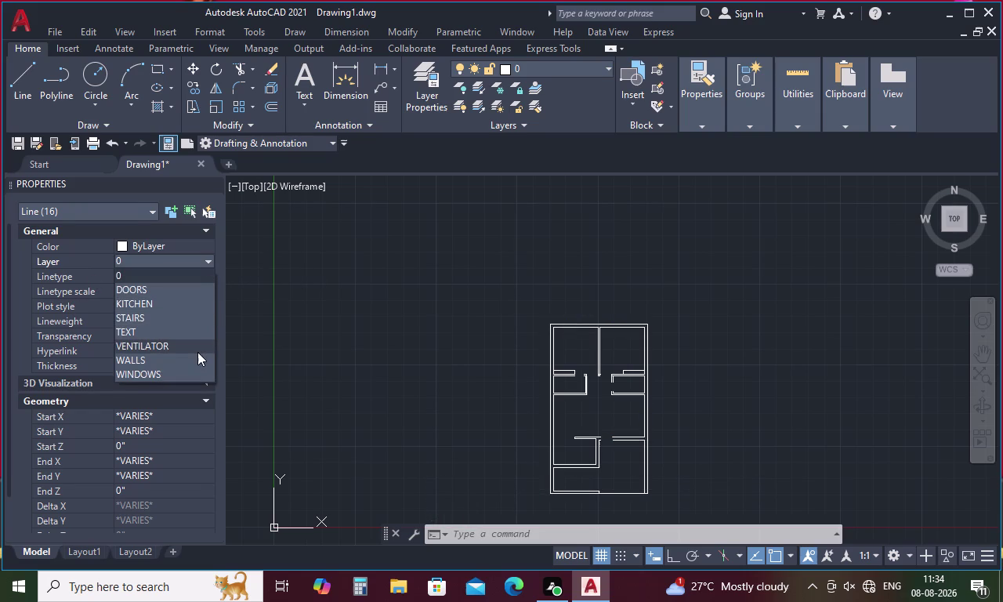
click(201, 377)
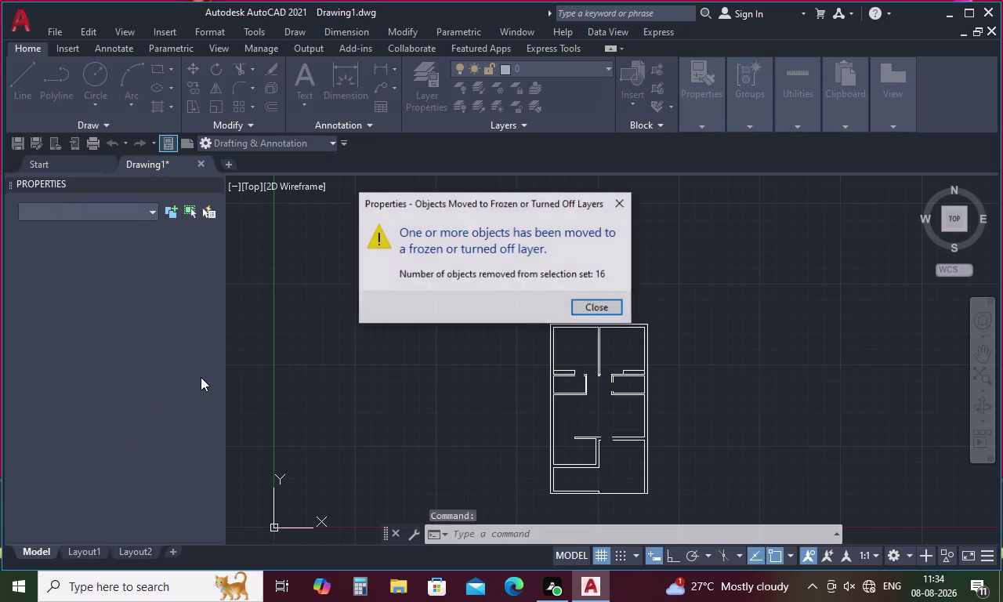
click(593, 308)
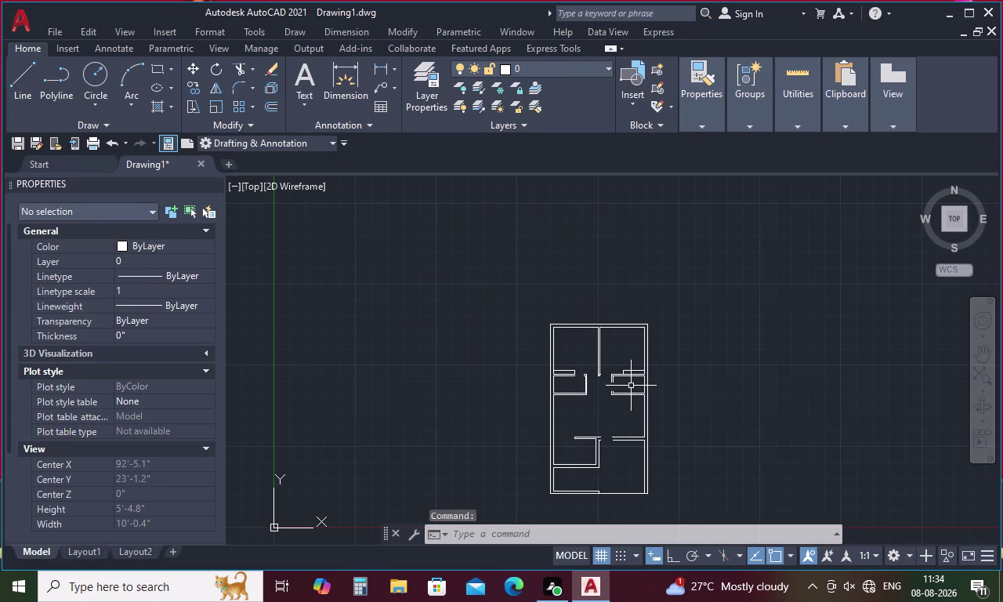
Select the wall lines of the left, inner and right rooms.
middle_drag(624, 382, 470, 337)
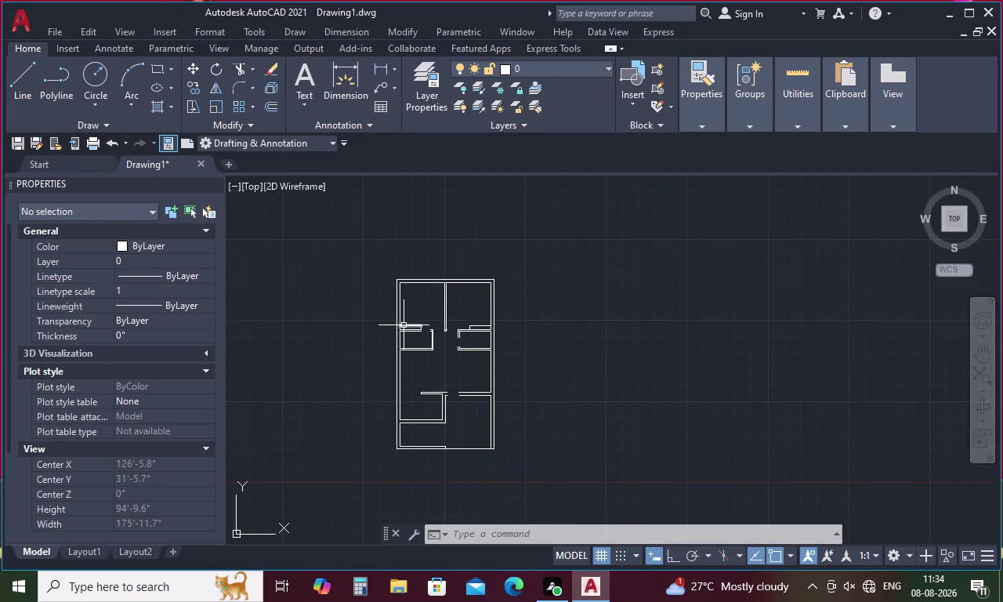
scroll(up, 3)
drag(412, 278, 325, 289)
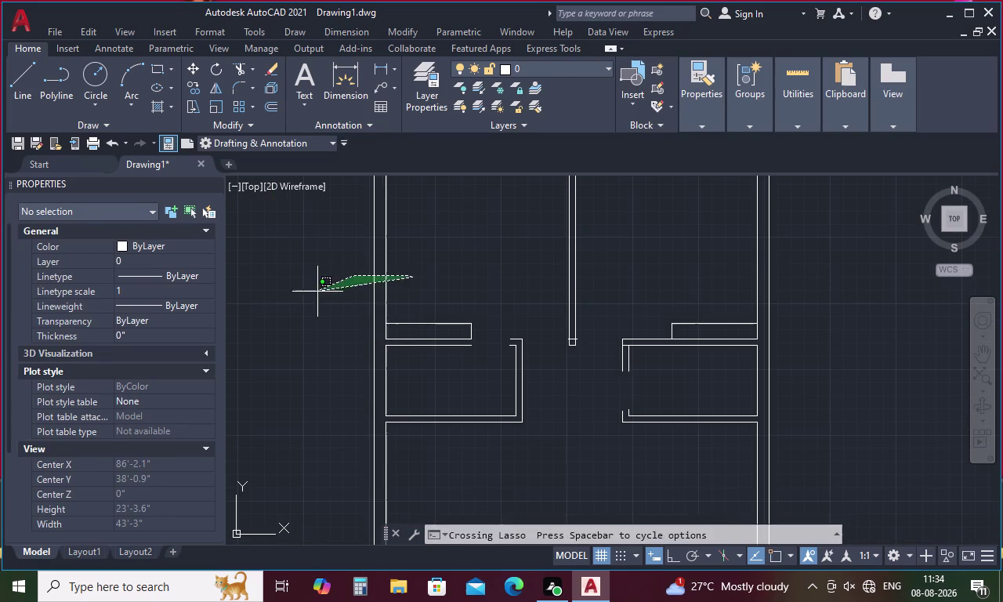
drag(325, 288, 303, 301)
drag(651, 262, 508, 280)
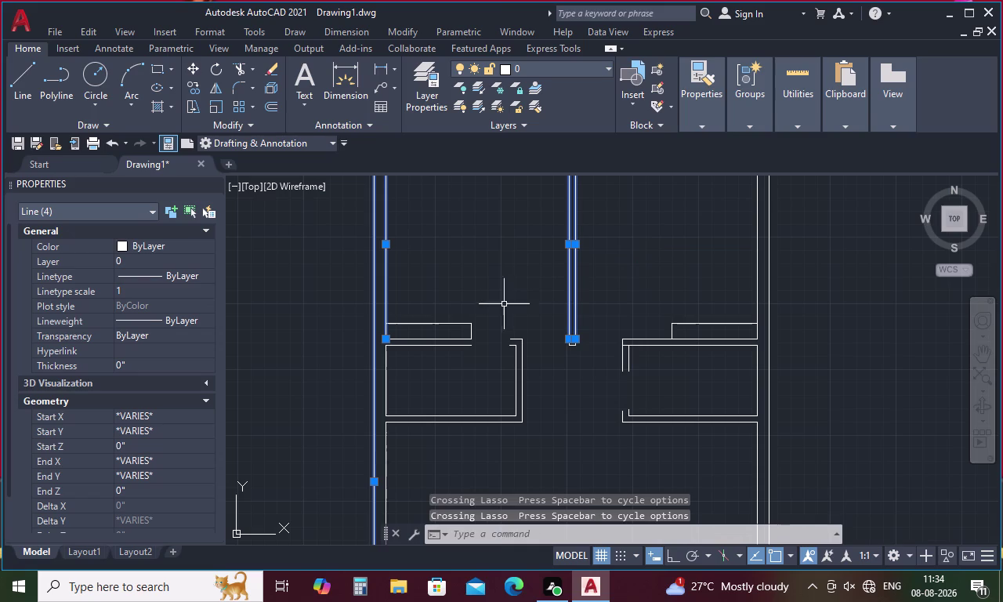
drag(557, 354, 404, 352)
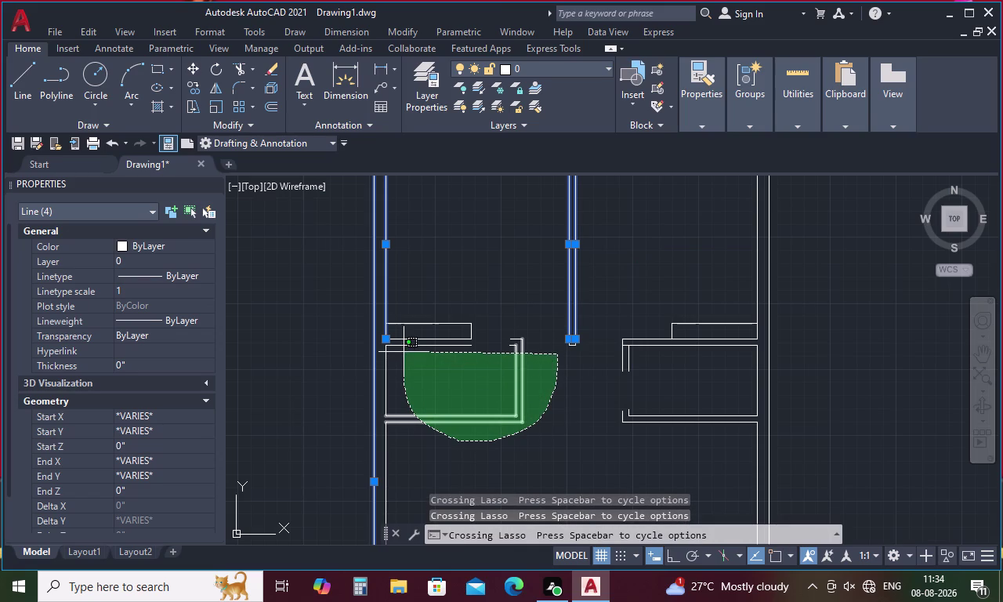
drag(403, 352, 411, 334)
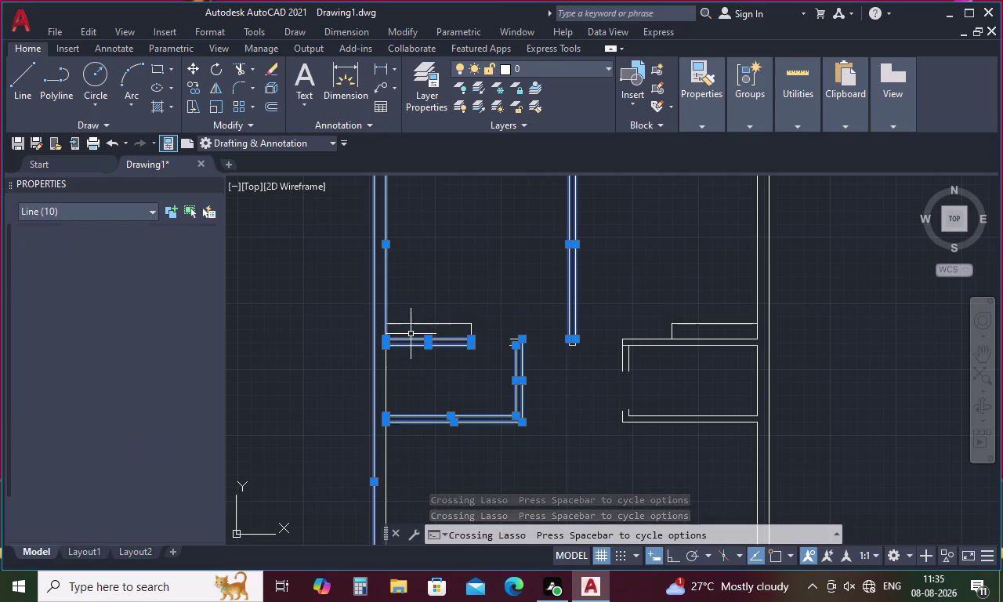
drag(510, 374, 508, 319)
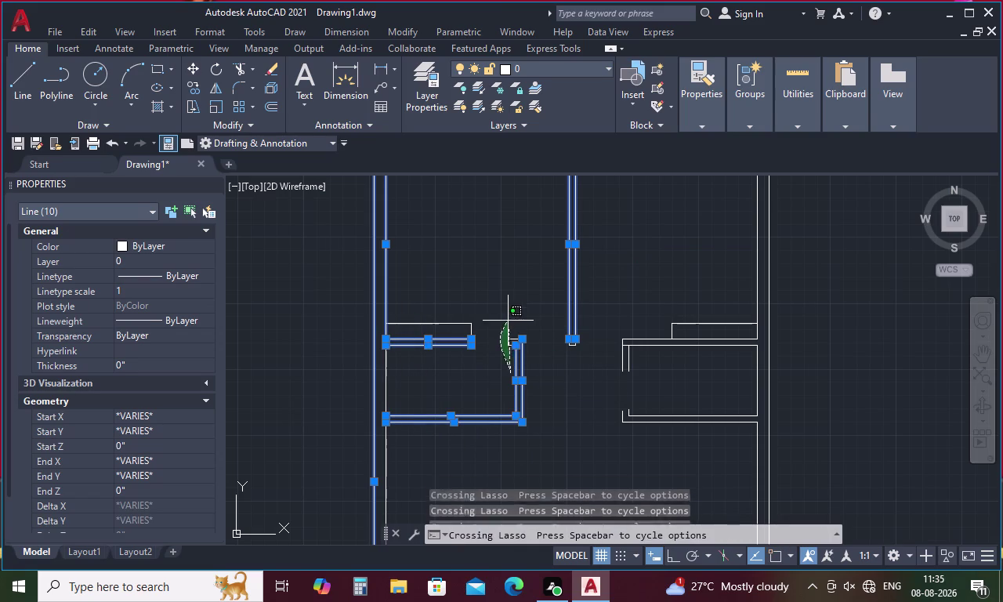
drag(508, 319, 621, 395)
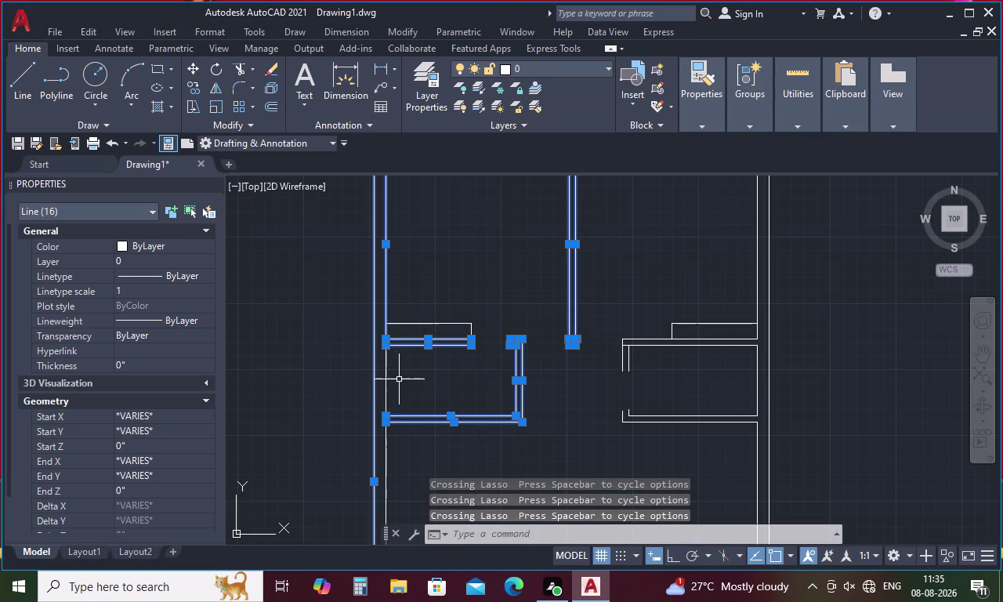
click(385, 370)
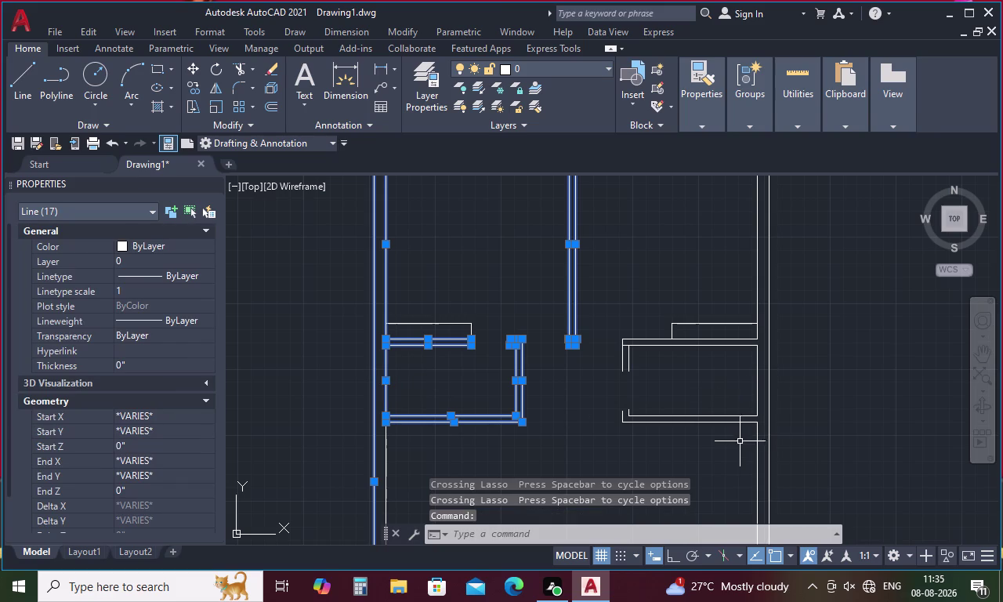
drag(734, 450, 777, 355)
drag(800, 376, 748, 345)
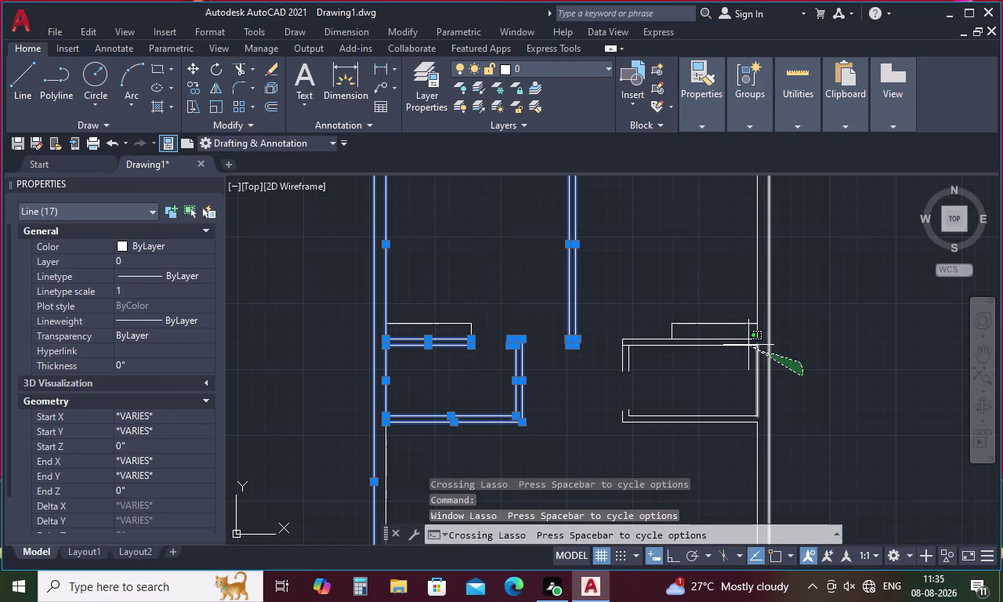
drag(749, 346, 592, 332)
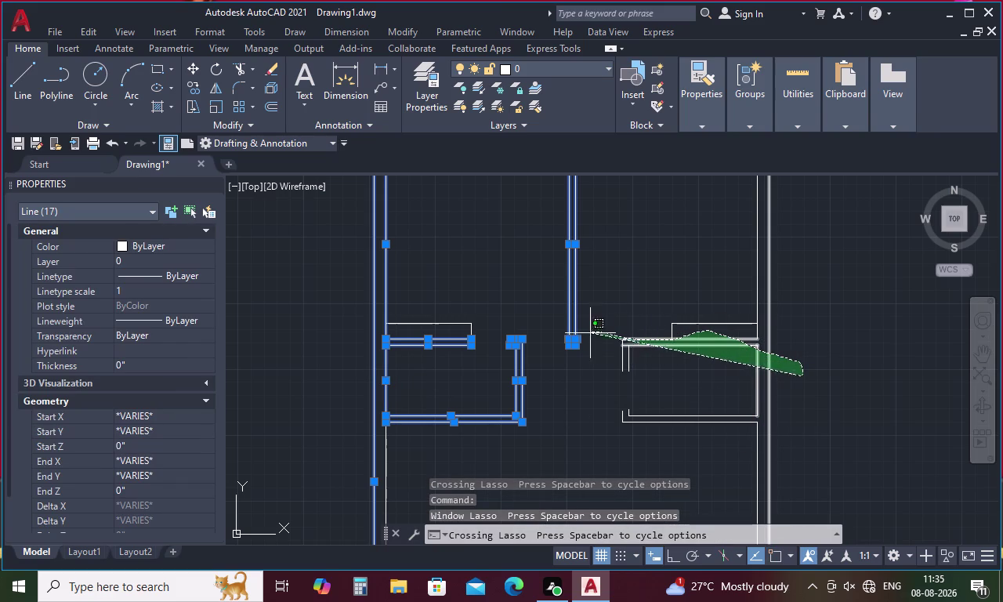
drag(591, 333, 806, 456)
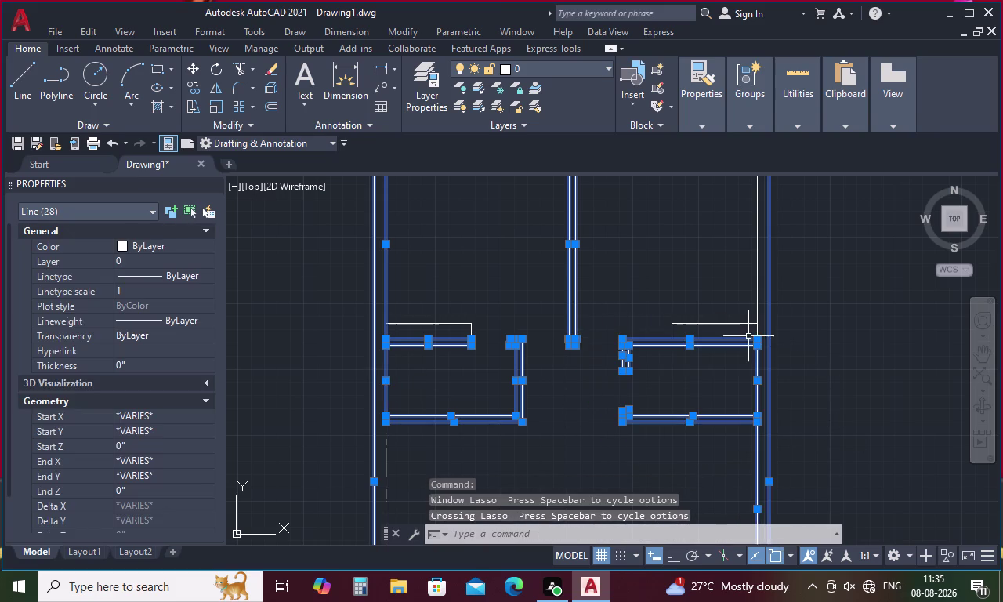
Add the right outer, top and lower walls, then assign all fifty lines to WALLS.
scroll(up, 3)
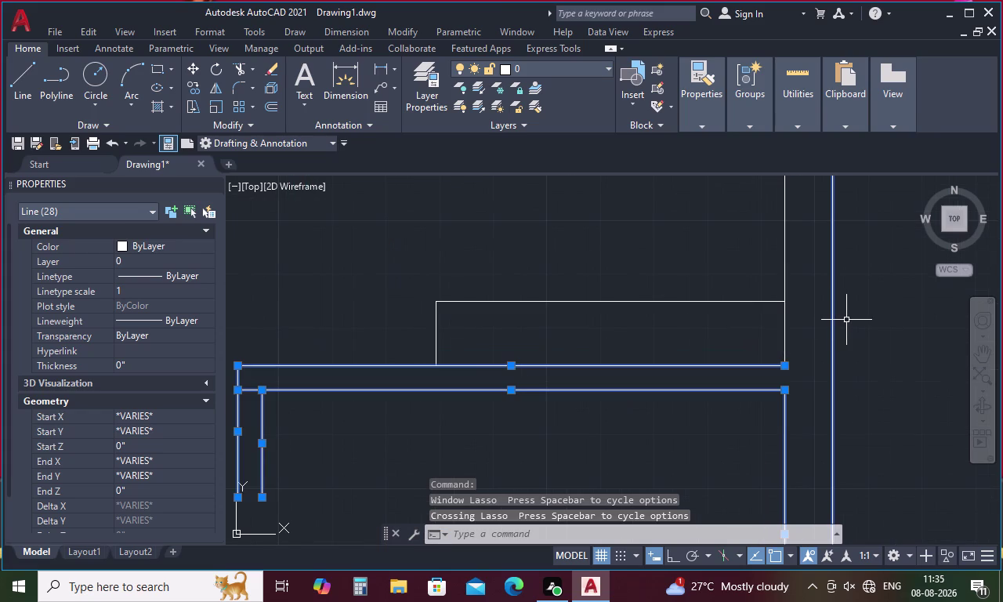
drag(850, 319, 772, 336)
scroll(down, 3)
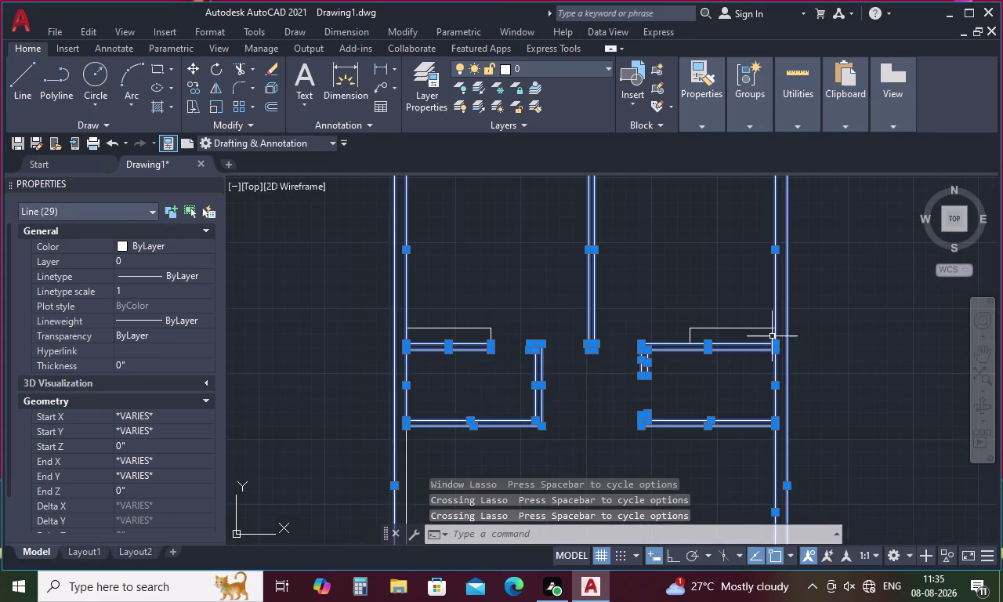
scroll(down, 3)
drag(760, 246, 748, 266)
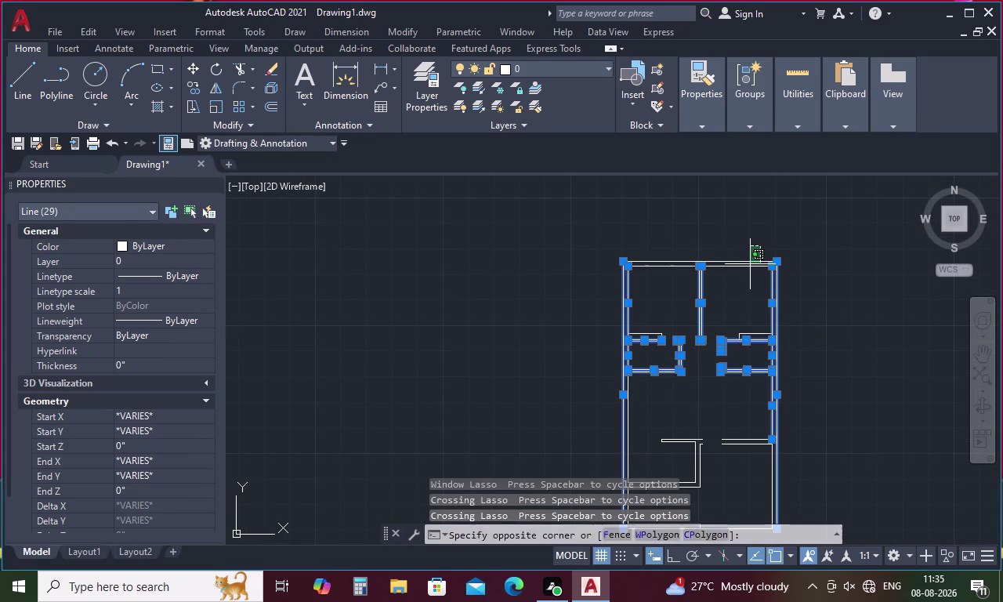
drag(748, 266, 570, 255)
middle_drag(749, 417, 740, 387)
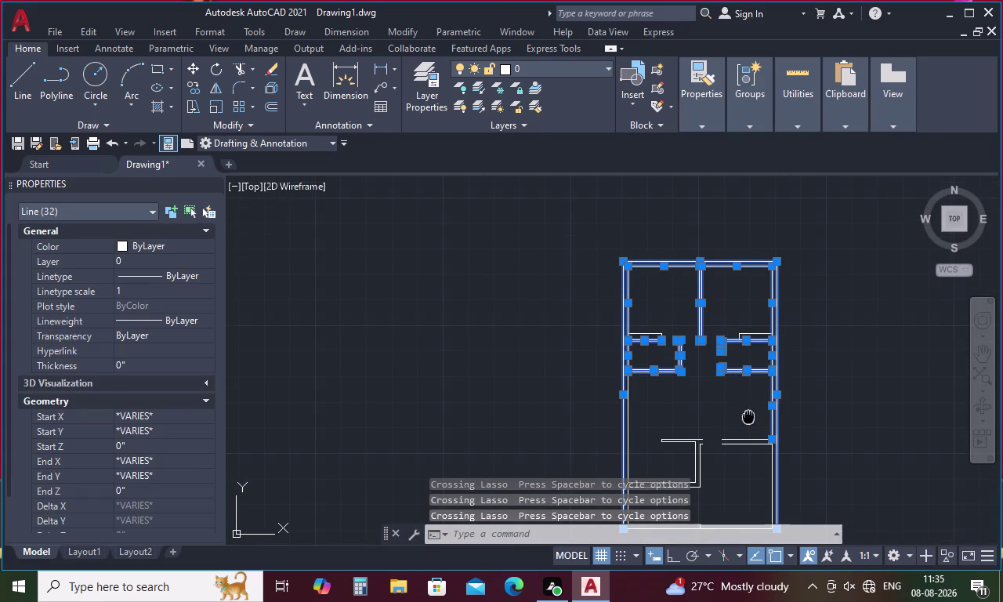
middle_drag(739, 387, 685, 290)
drag(769, 293, 546, 438)
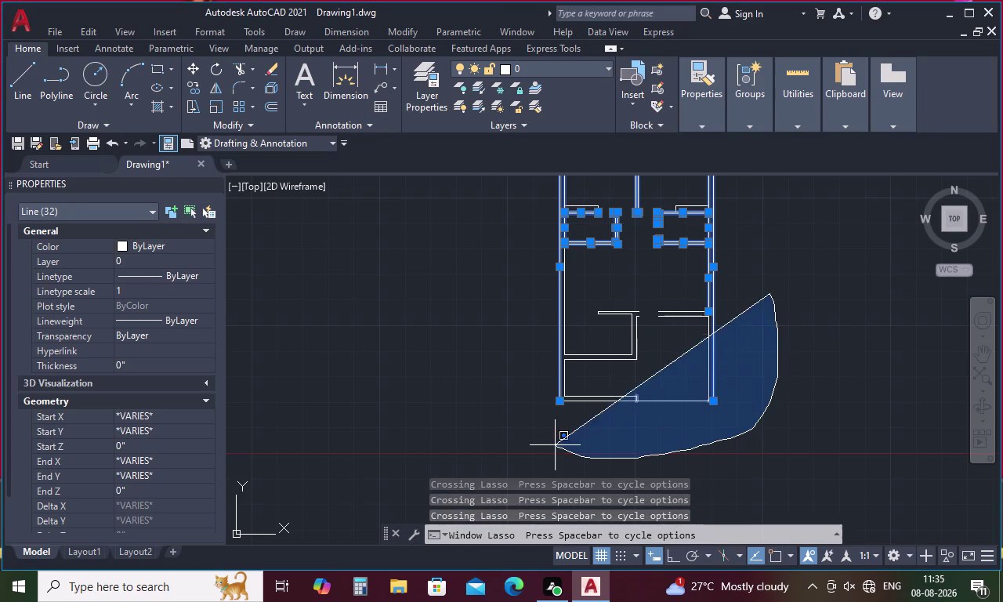
drag(545, 439, 517, 294)
drag(608, 299, 530, 326)
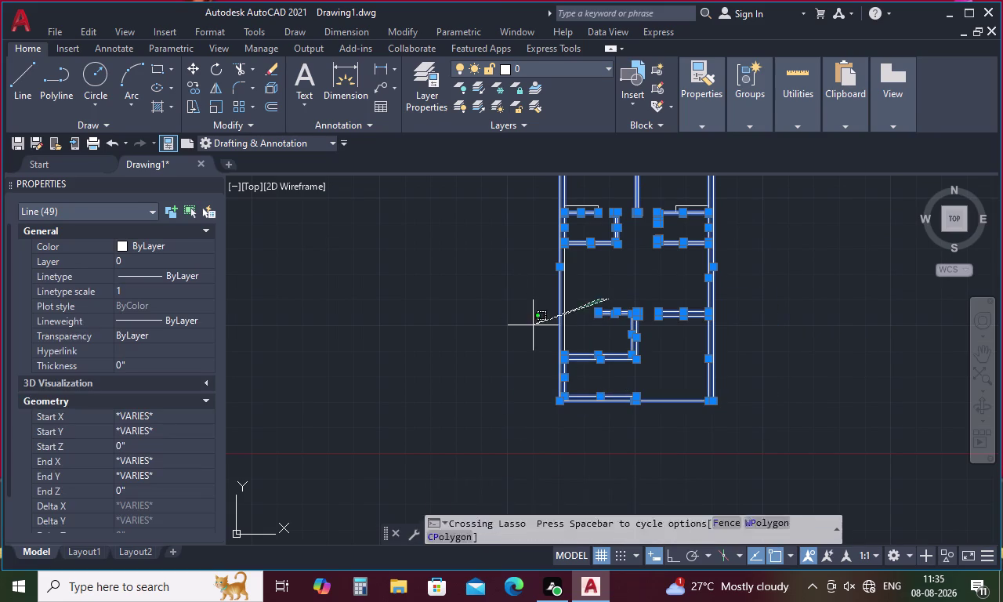
drag(530, 326, 515, 332)
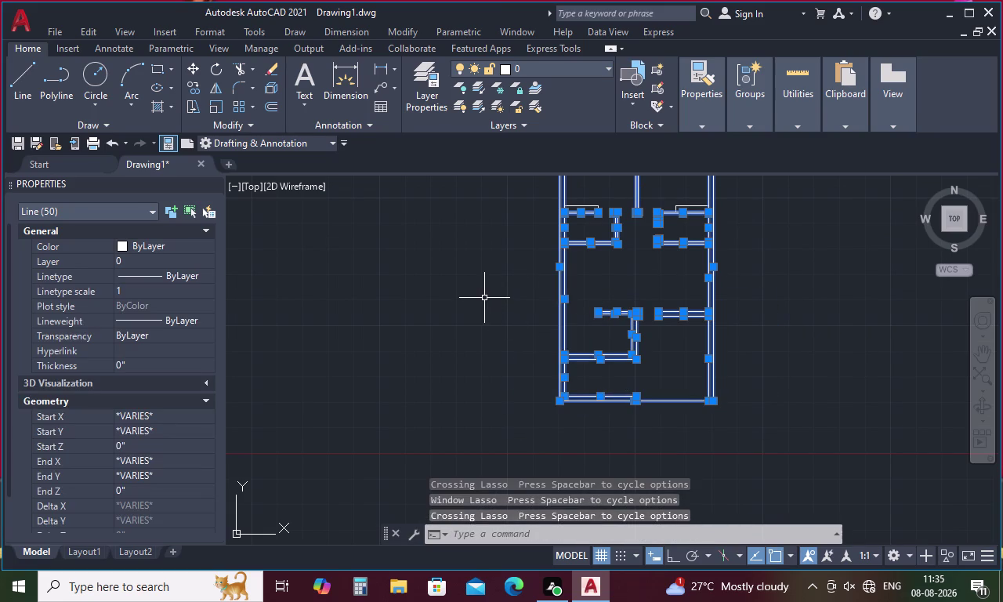
middle_drag(465, 336, 356, 420)
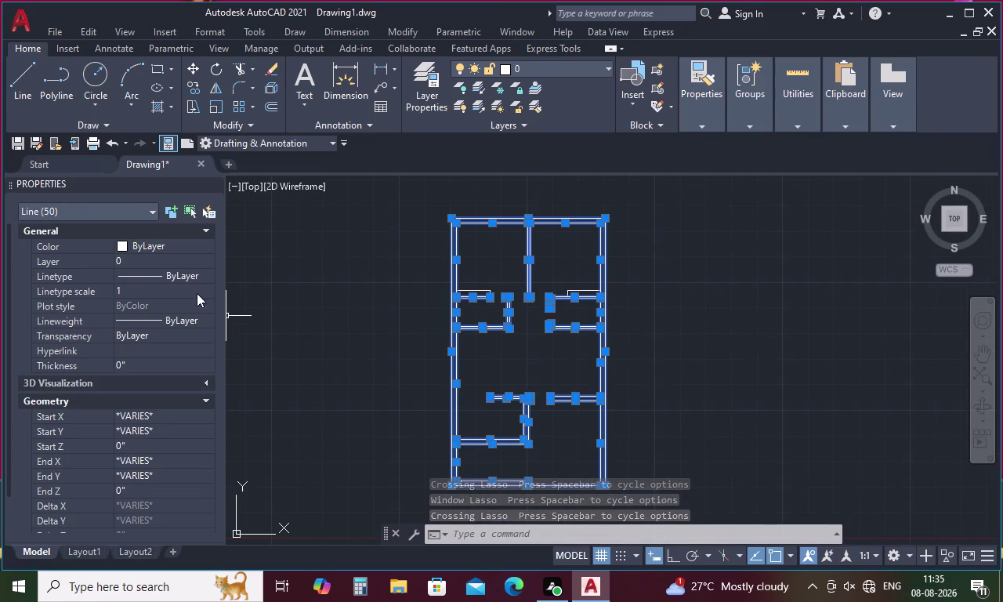
click(199, 256)
click(206, 261)
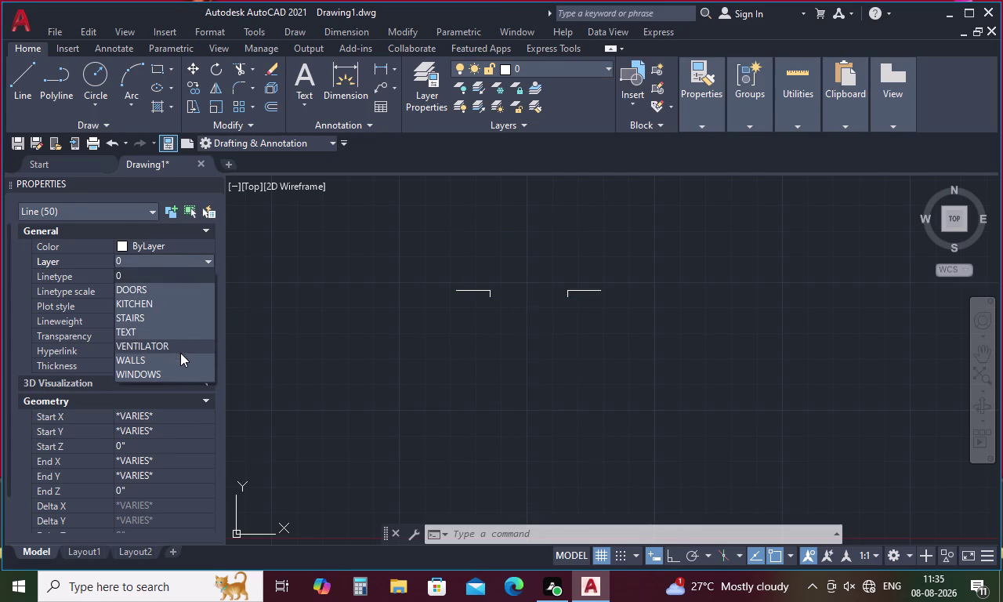
click(179, 359)
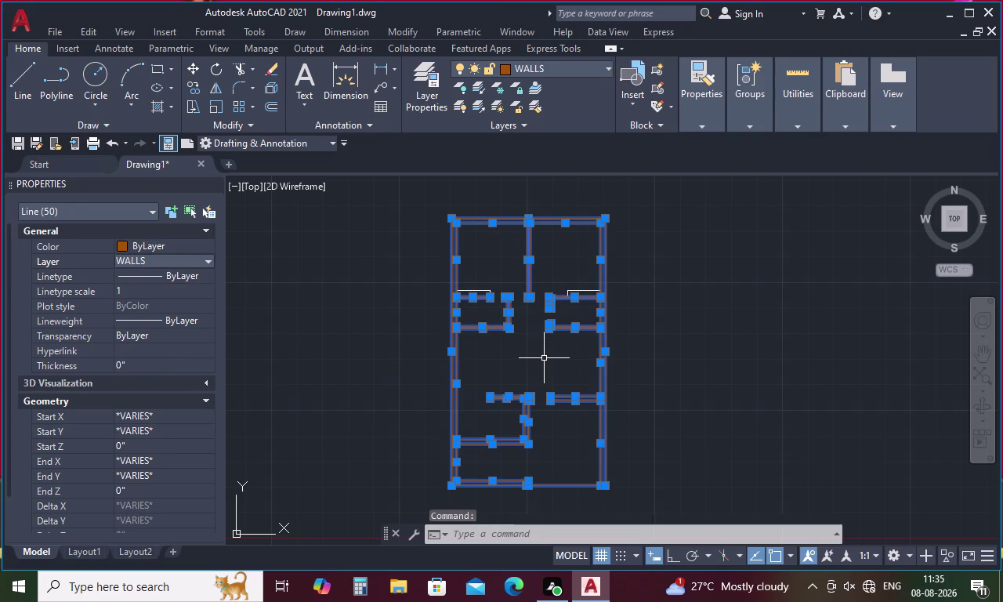
key(Escape)
text(LA)
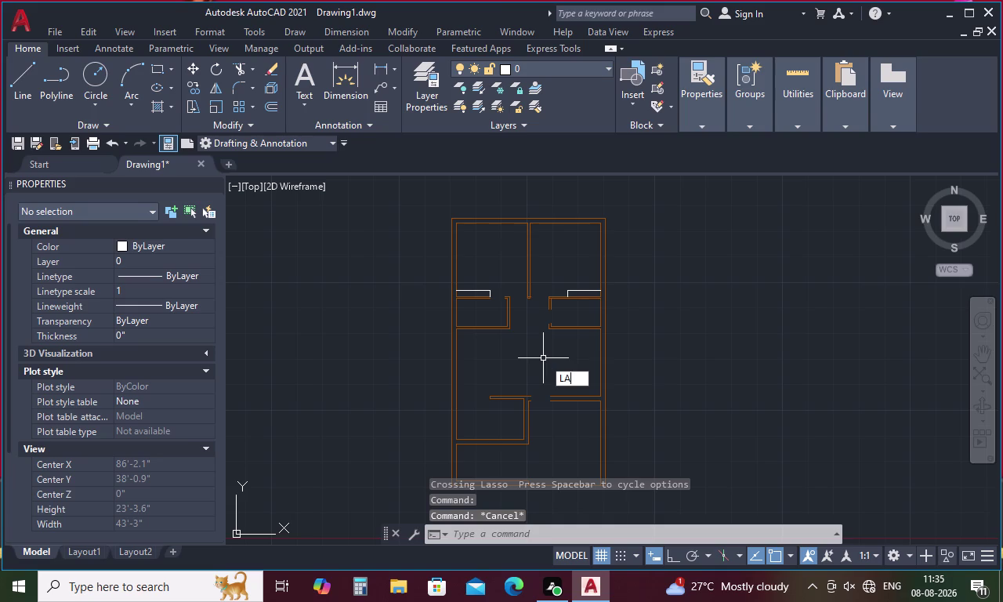
text(ON)
key(space)
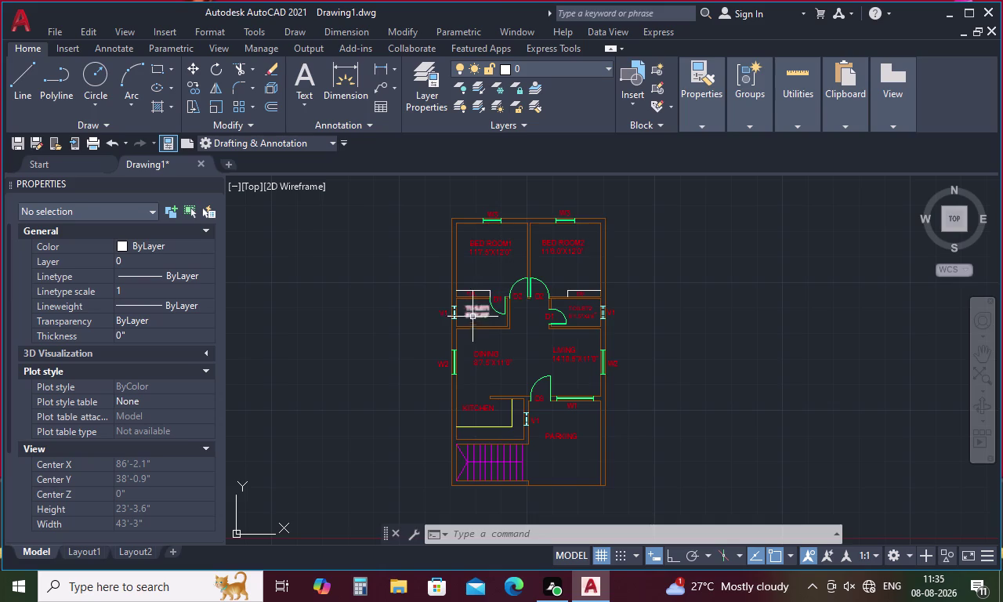
scroll(up, 3)
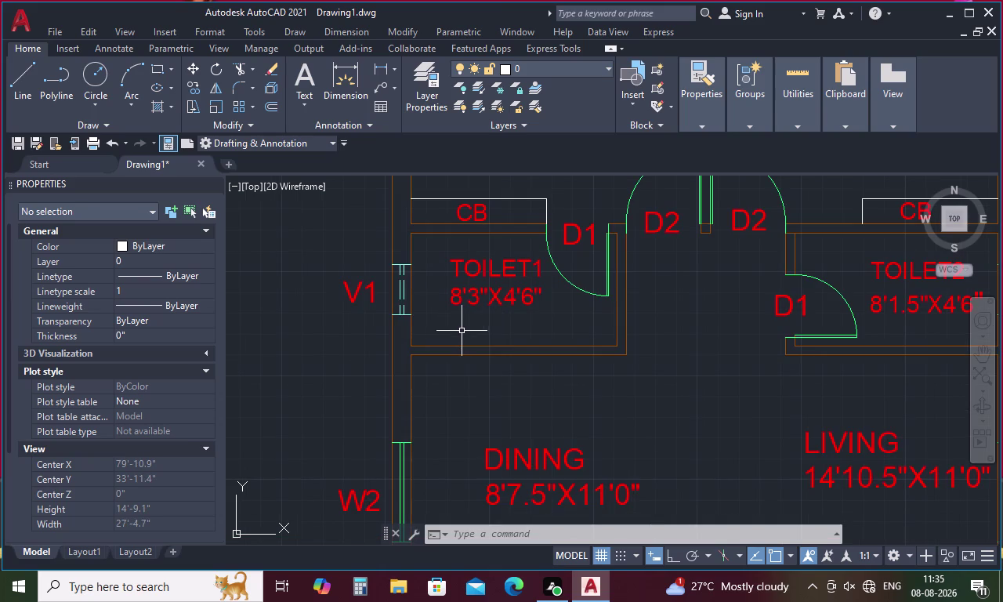
scroll(up, 3)
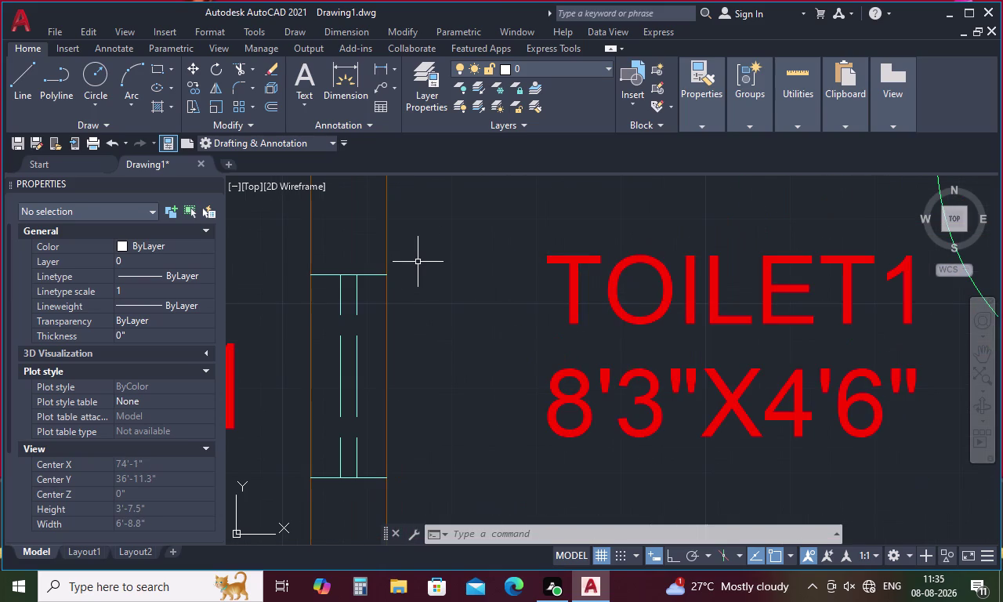
scroll(up, 3)
scroll(up, 3)
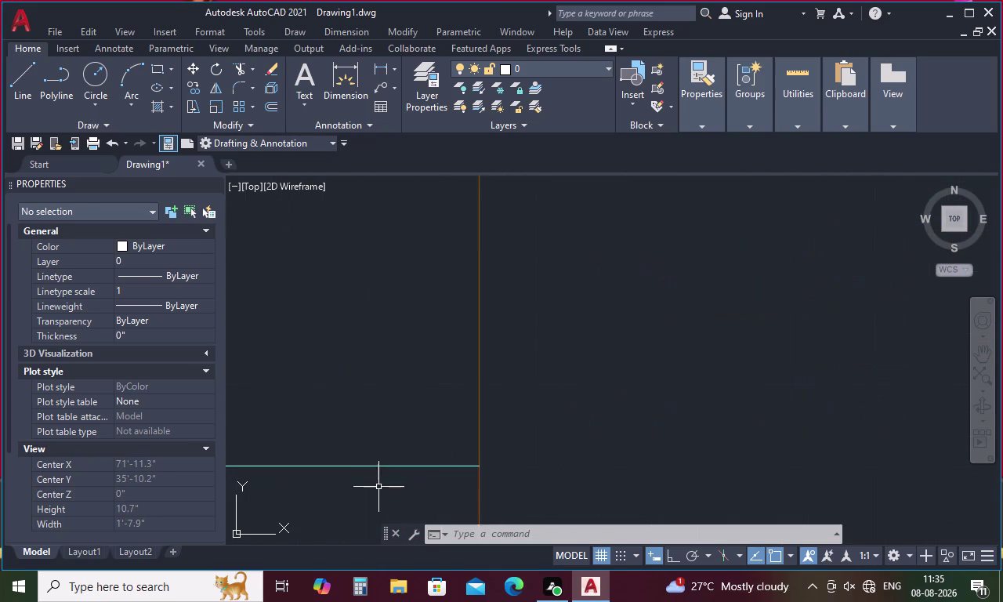
scroll(up, 3)
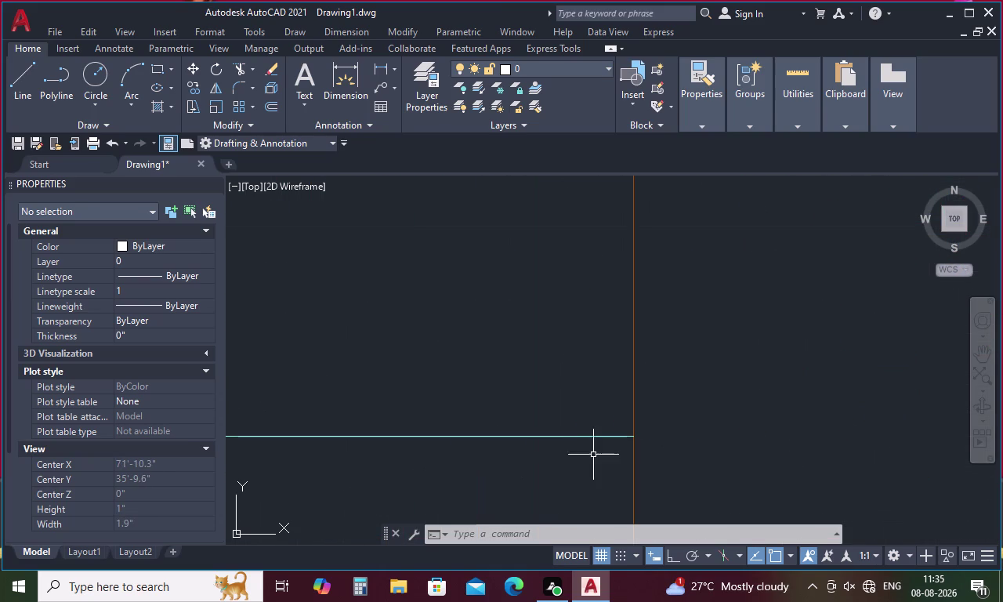
scroll(up, 3)
scroll(up, 3)
scroll(up, 3)
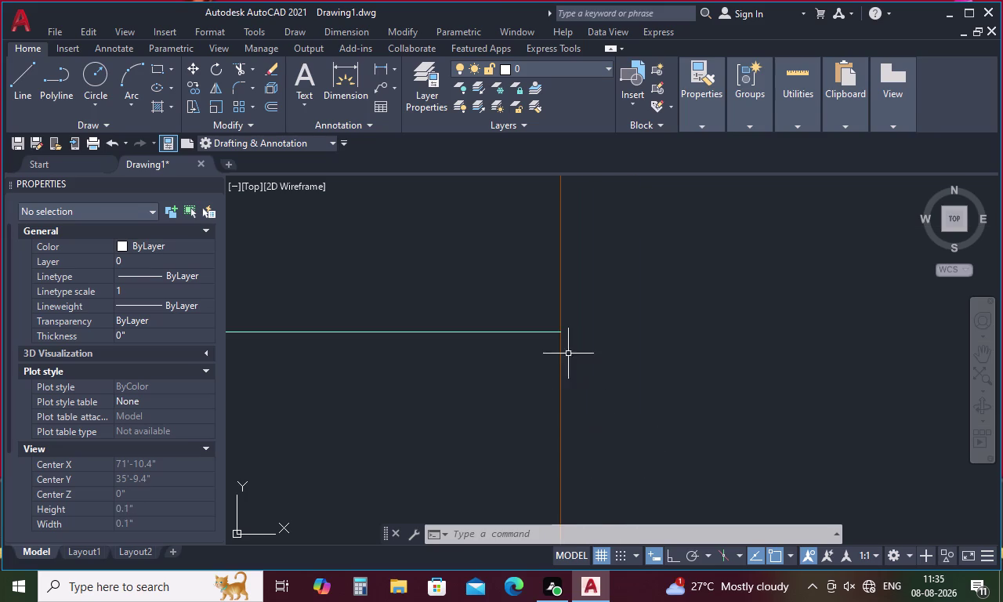
scroll(up, 3)
scroll(up, 3)
scroll(up, 3)
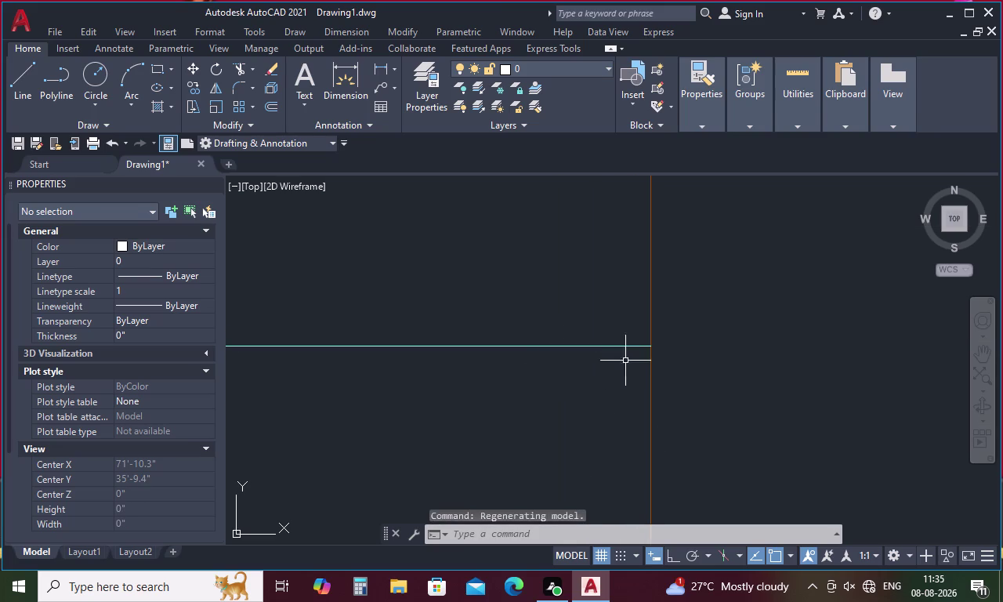
scroll(up, 3)
scroll(up, 3)
scroll(up, 3)
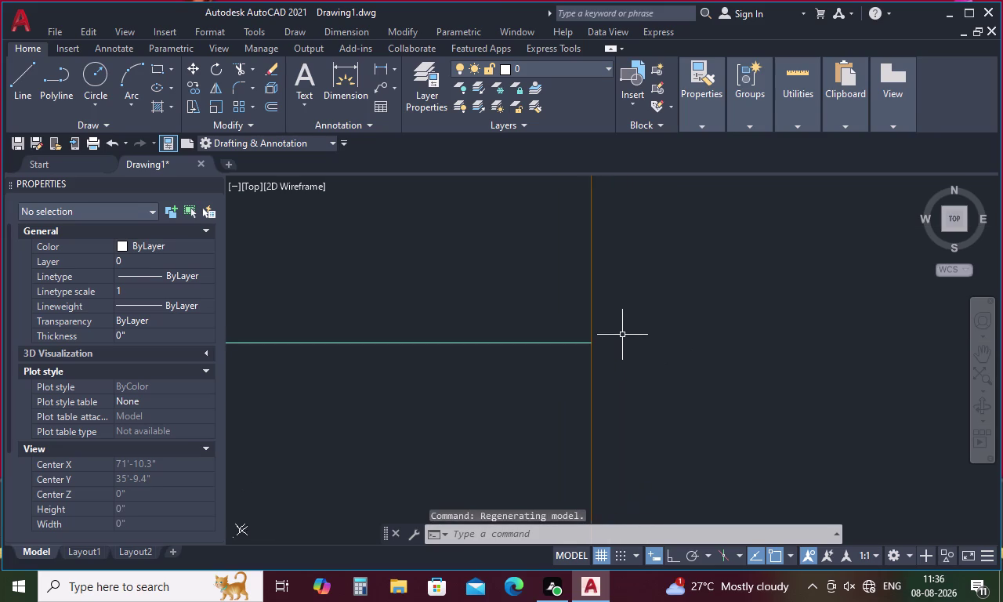
scroll(up, 3)
scroll(up, 3)
scroll(up, 3)
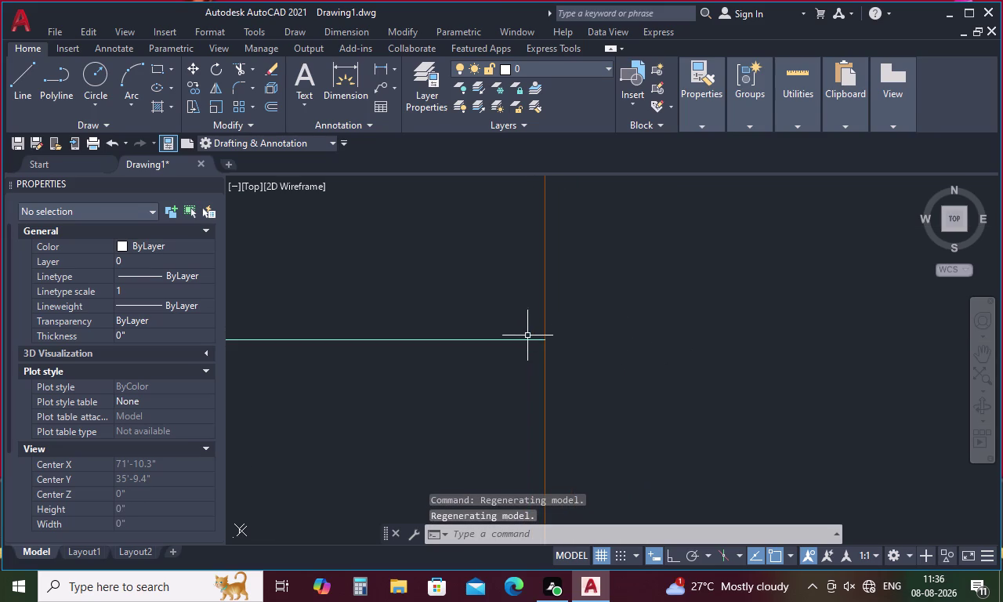
scroll(up, 3)
scroll(up, 3)
scroll(up, 3)
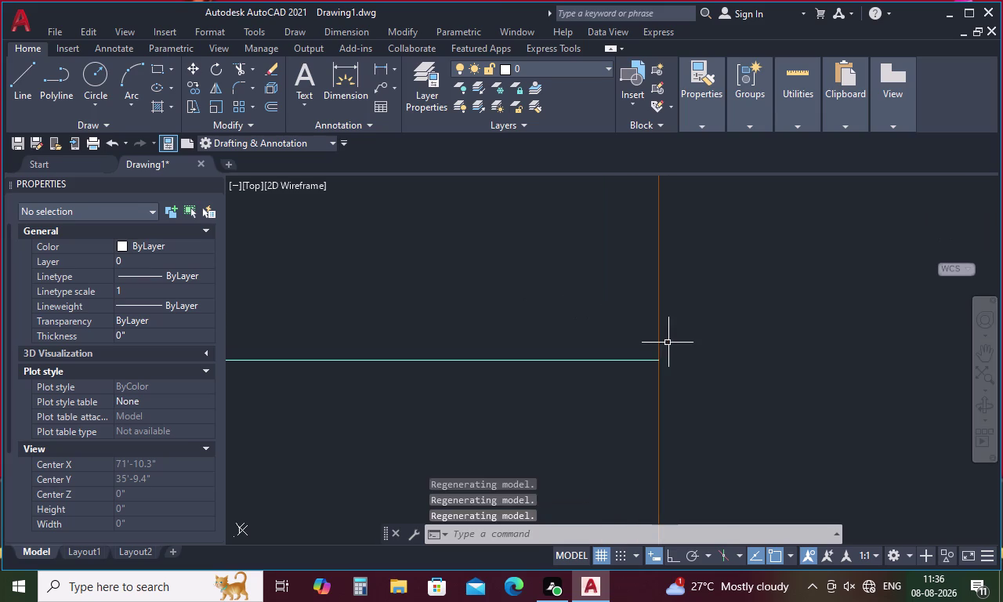
scroll(up, 3)
scroll(up, 3)
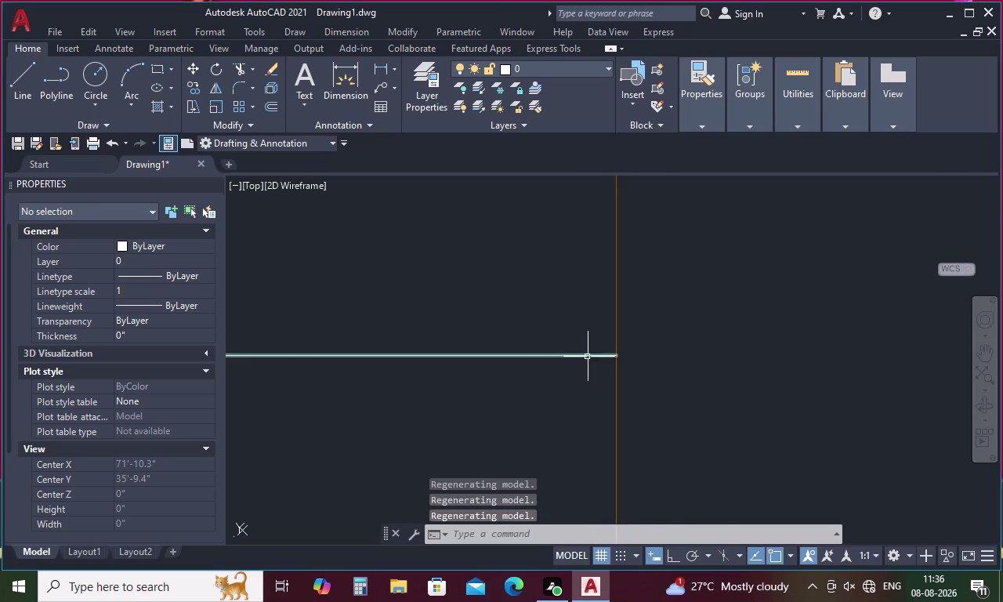
scroll(up, 3)
scroll(up, 3)
scroll(up, 3)
scroll(up, 3)
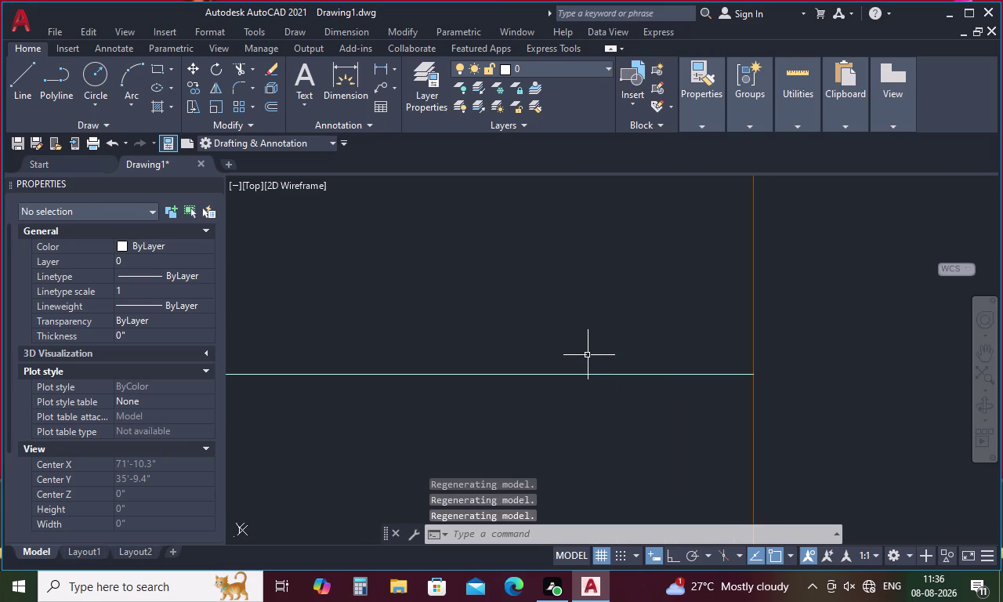
scroll(up, 3)
middle_drag(762, 376, 540, 392)
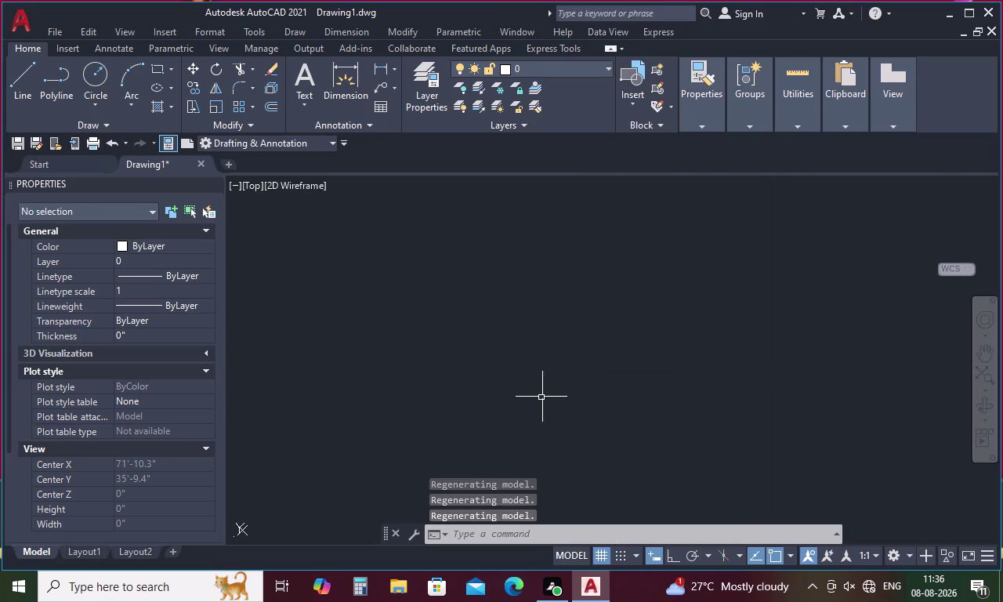
middle_drag(546, 397, 659, 364)
scroll(down, 3)
scroll(down, 3)
scroll(down, 3)
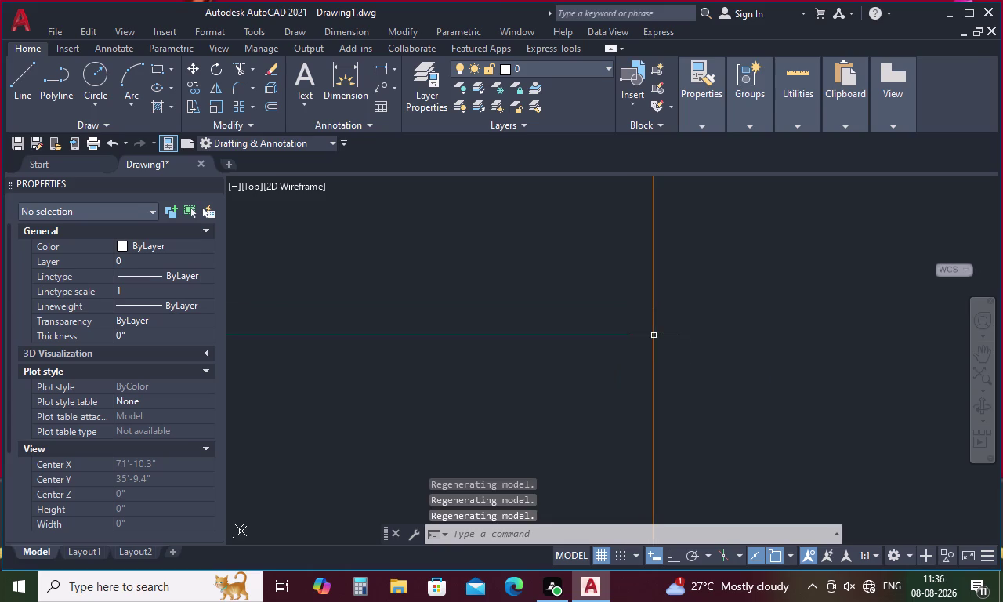
scroll(down, 3)
scroll(down, 3)
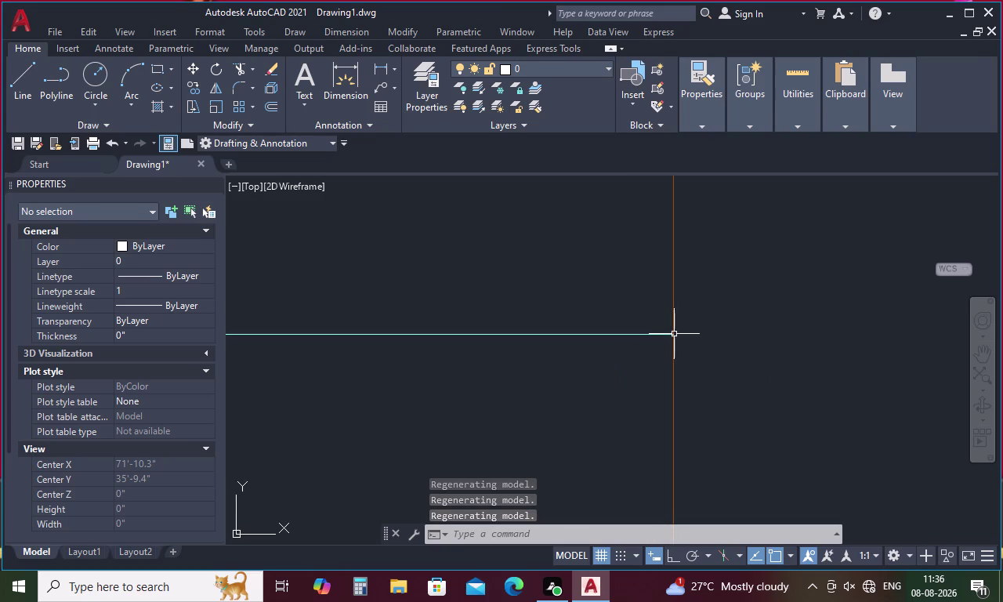
scroll(down, 3)
scroll(down, 3)
scroll(down, 3)
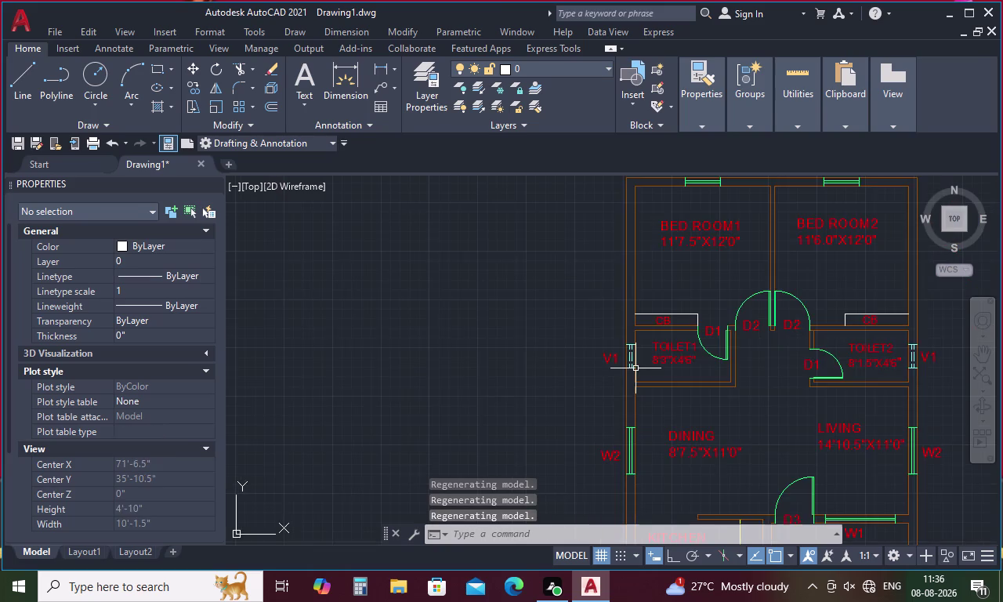
scroll(down, 3)
scroll(up, 3)
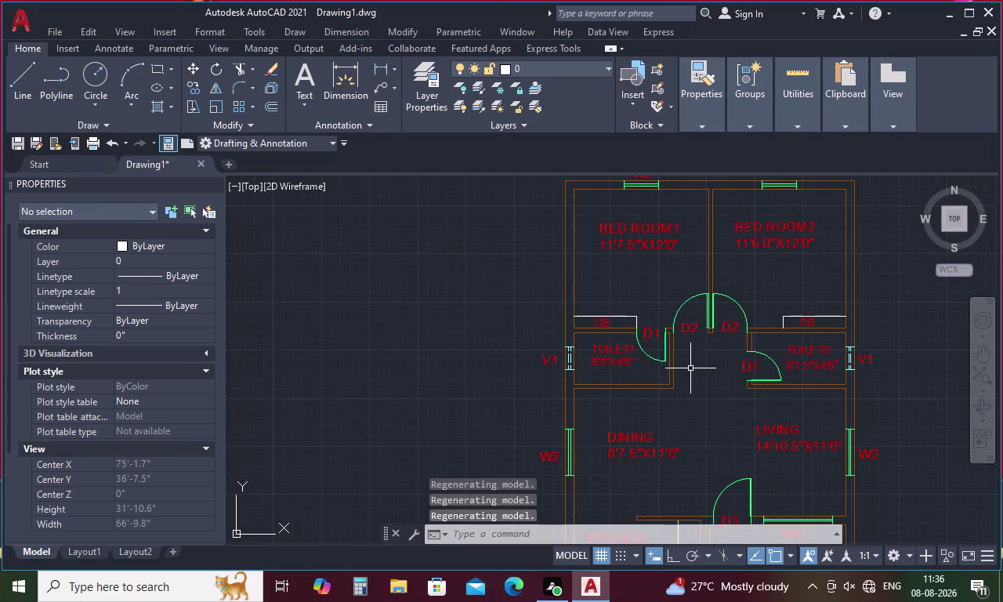
scroll(down, 3)
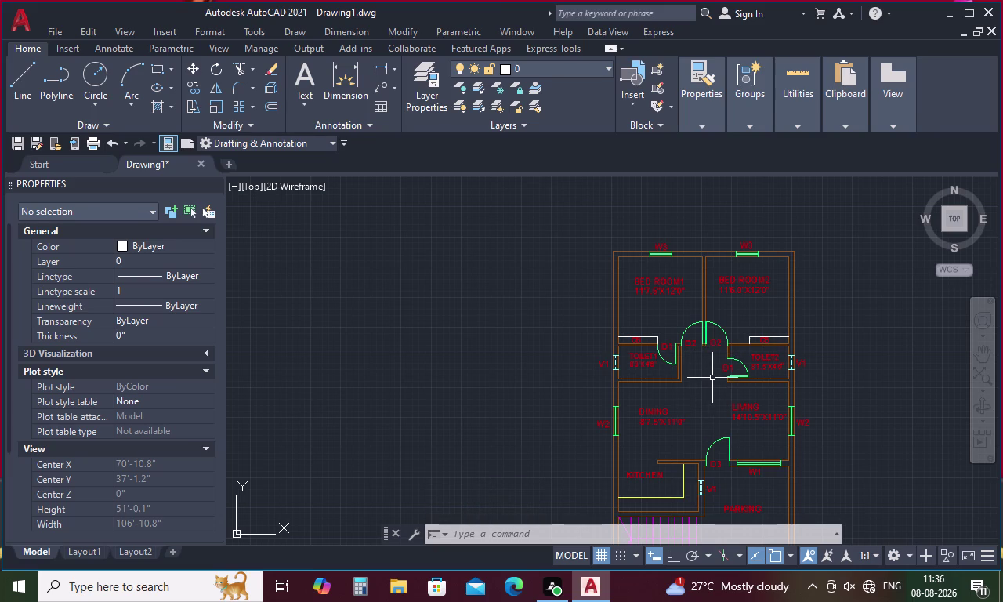
key(Escape)
key(d)
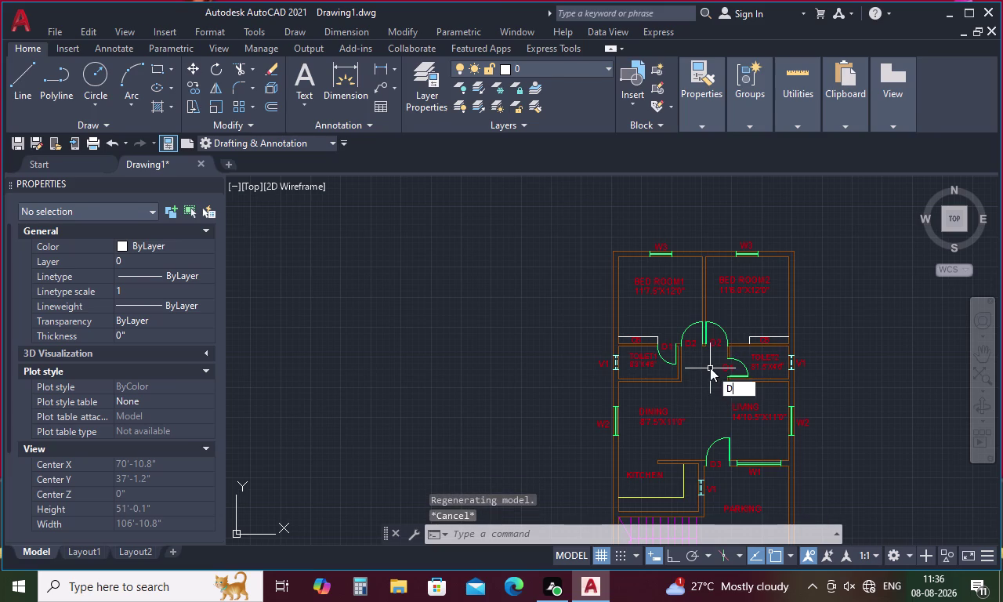
key(space)
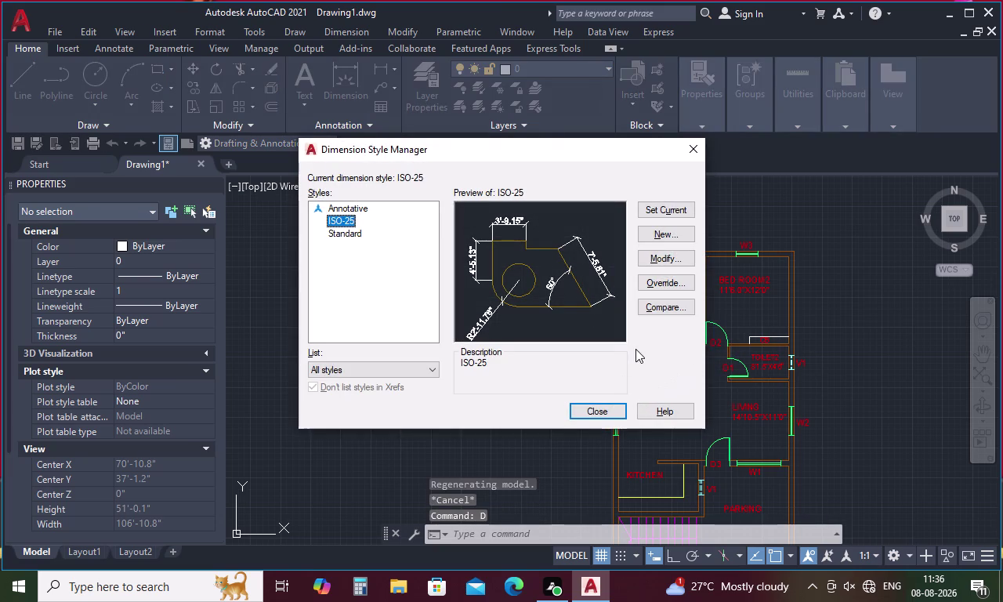
key(Escape)
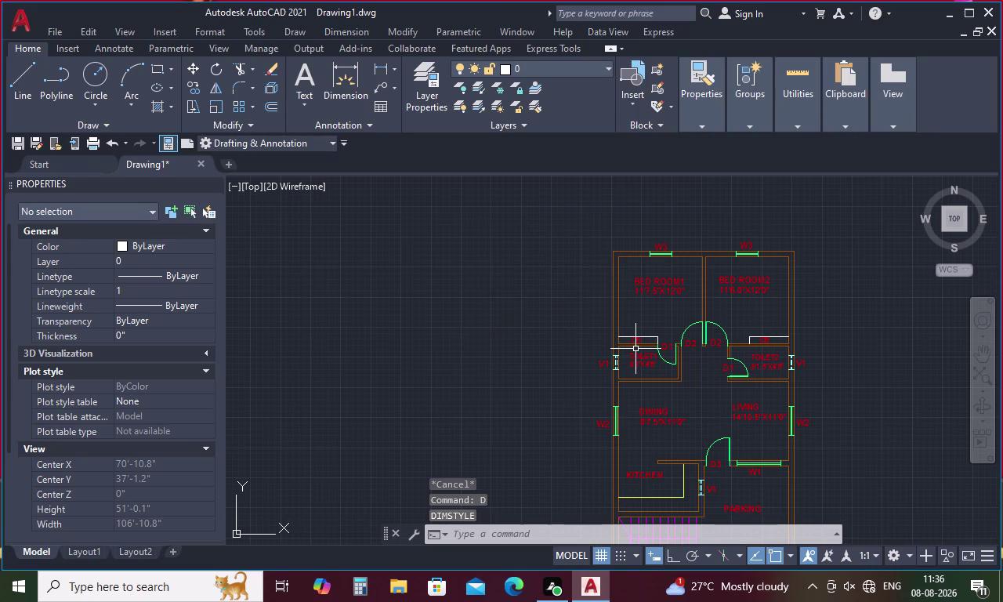
click(384, 66)
Dimension from the plan's top-right to bottom-right corner, placing the 43'-6.5" line to the right.
middle_drag(507, 224, 310, 179)
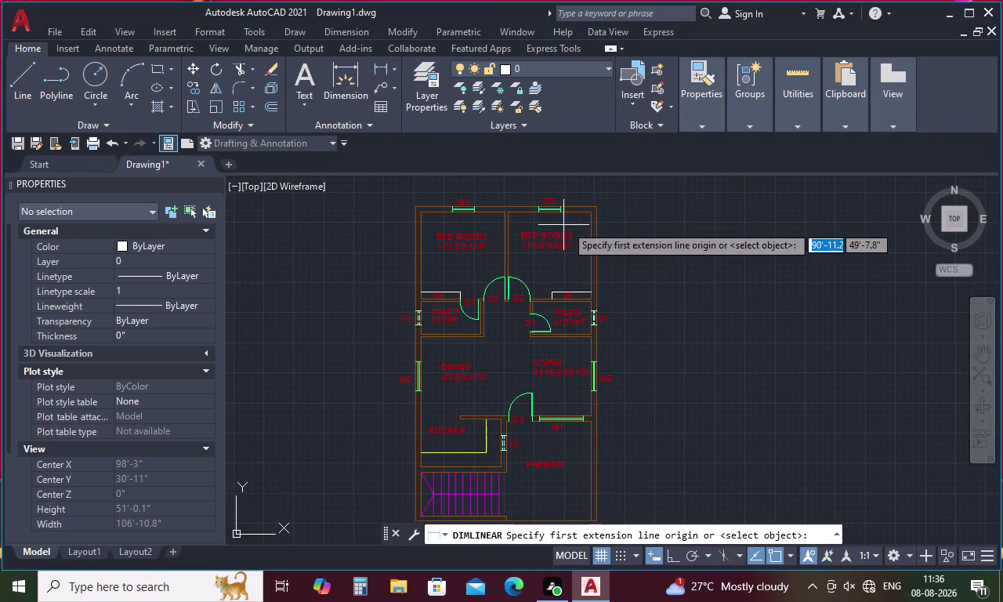
scroll(up, 3)
click(591, 210)
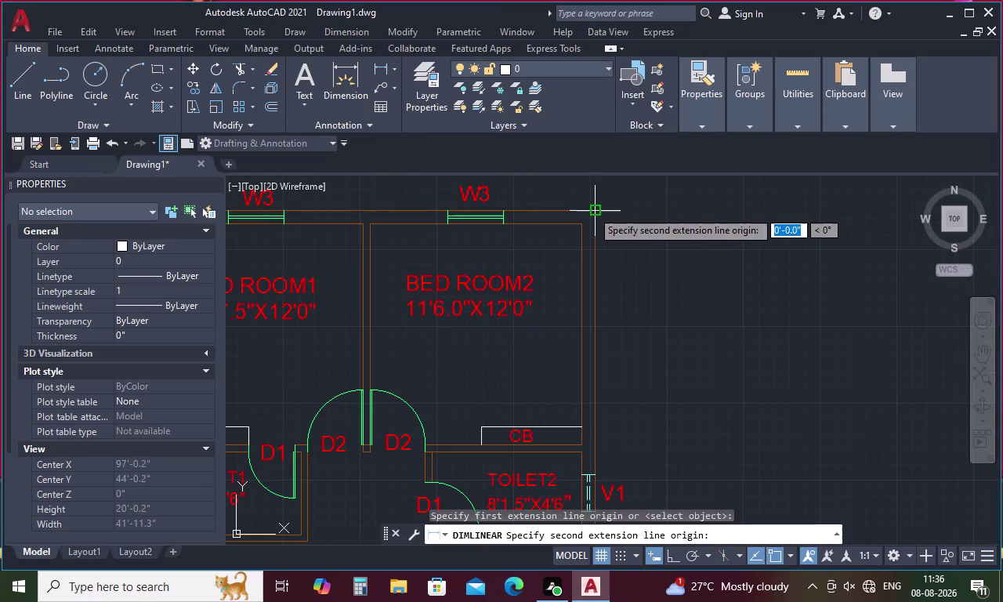
scroll(down, 3)
scroll(up, 3)
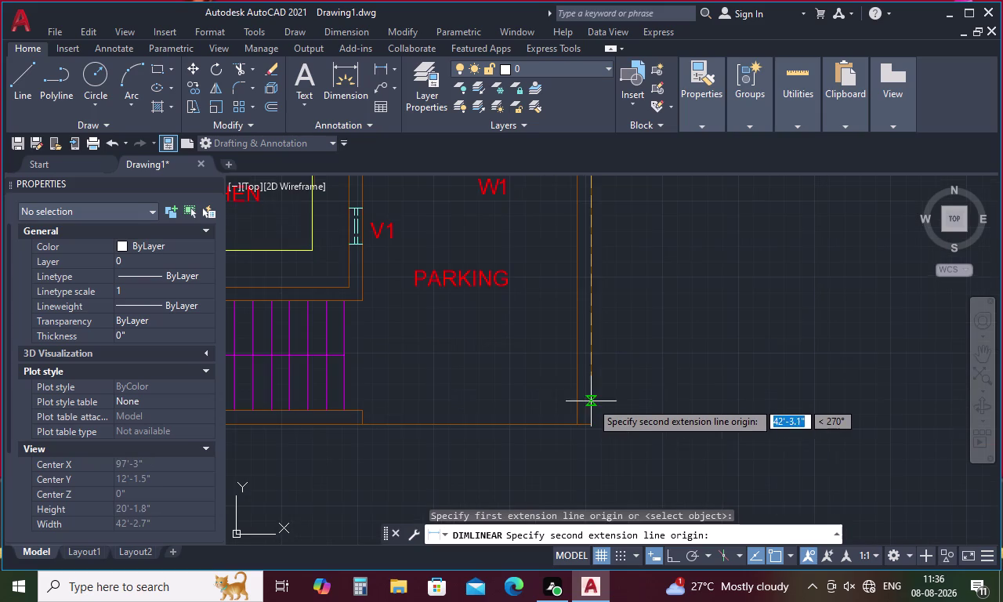
click(590, 425)
click(743, 418)
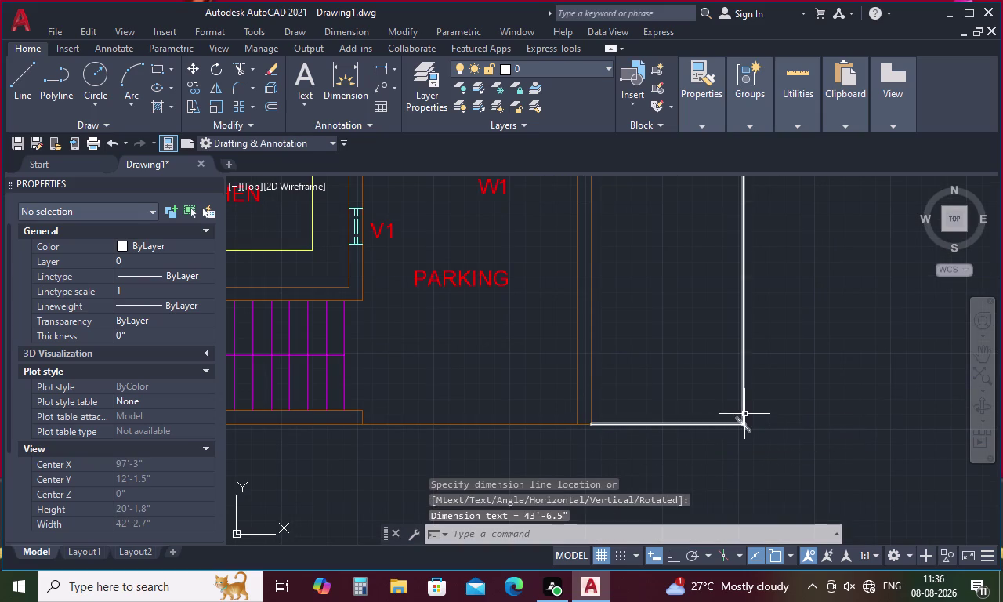
scroll(down, 3)
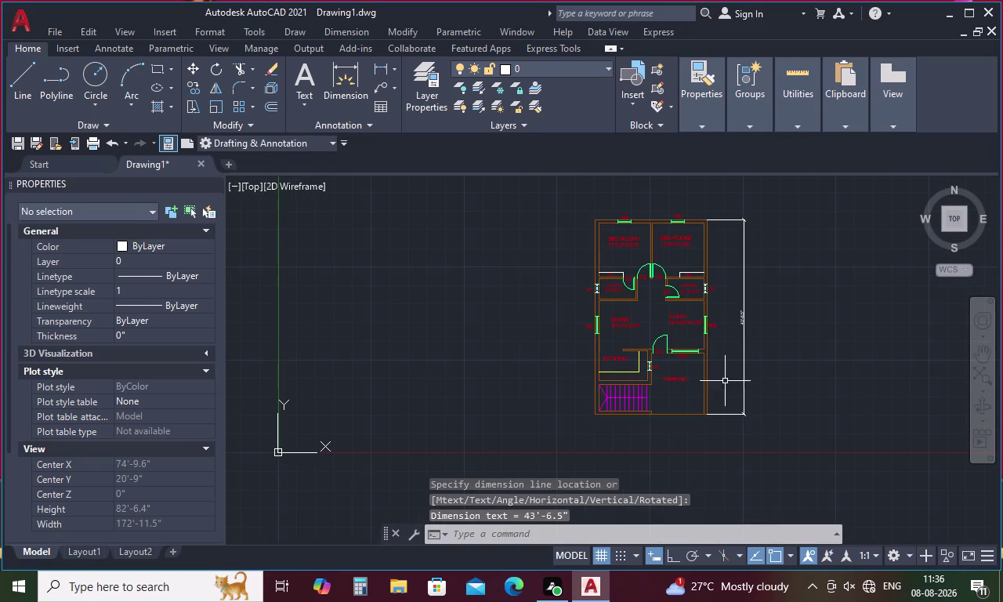
scroll(up, 3)
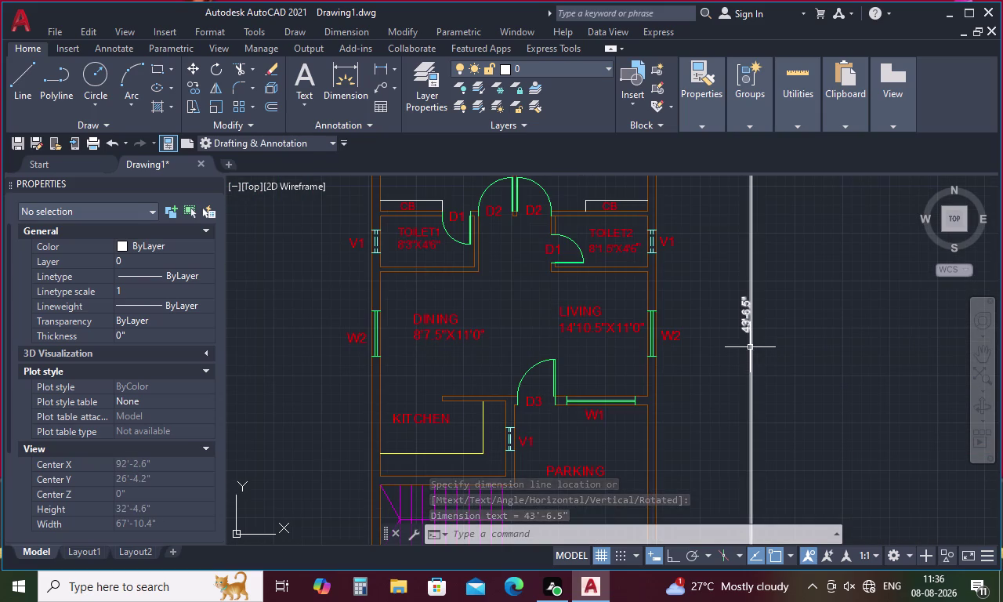
Give the ISO-25 dimension style a text height of 10, make it current, and close the manager.
key(d)
key(space)
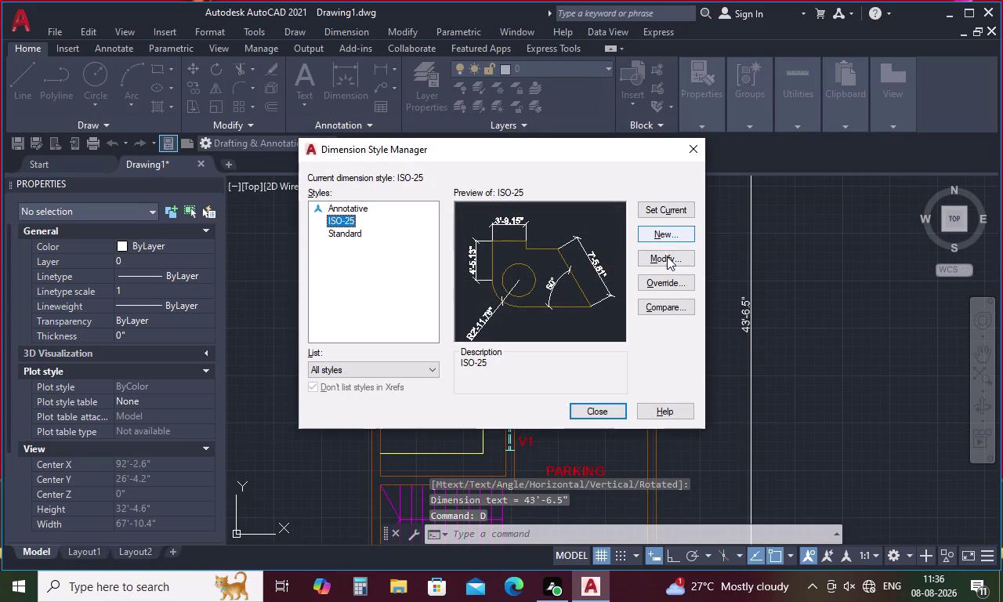
click(666, 259)
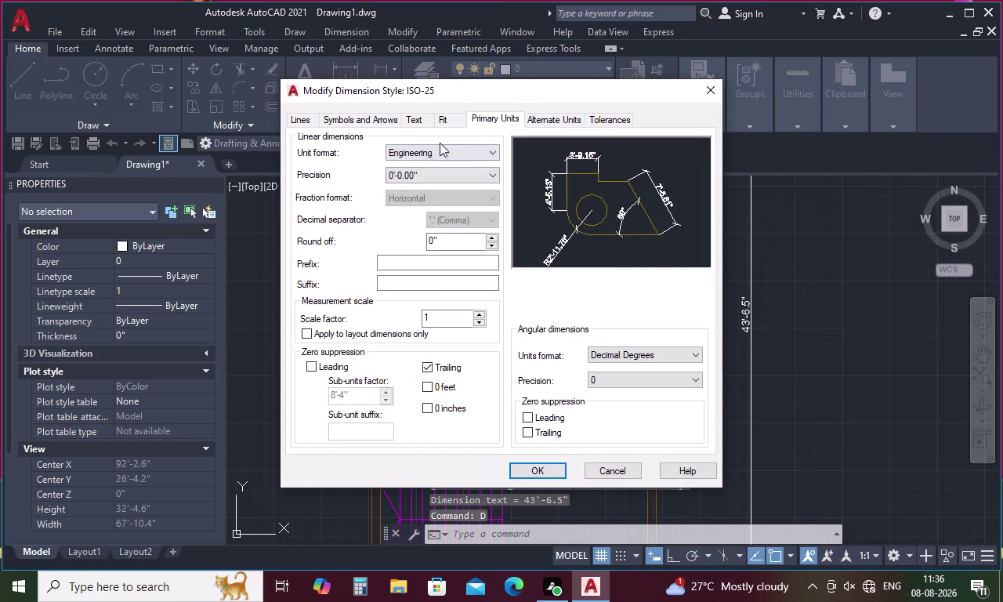
click(418, 120)
click(453, 235)
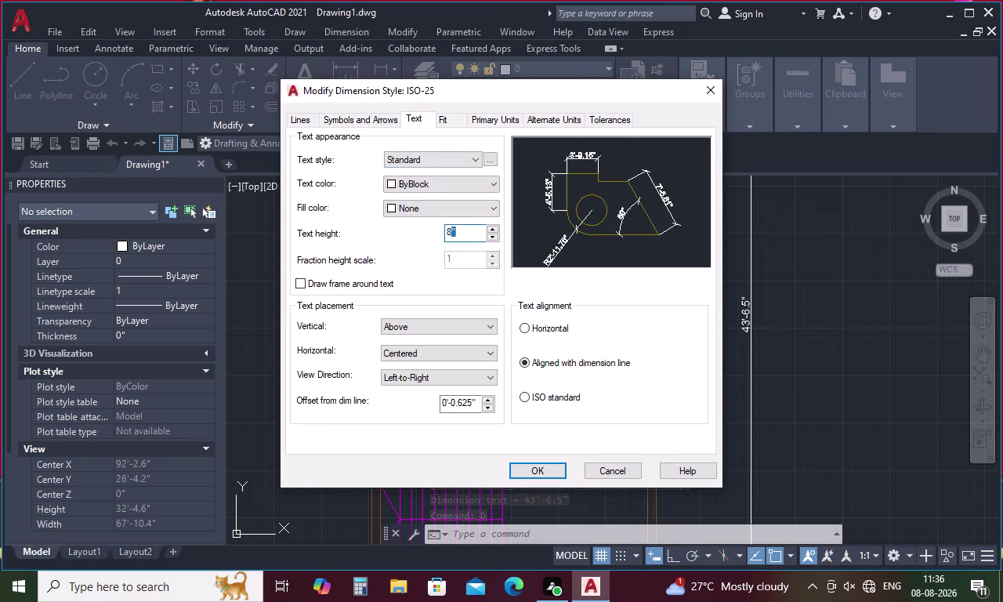
key(BackSpace)
key(BackSpace)
key(1)
key(0)
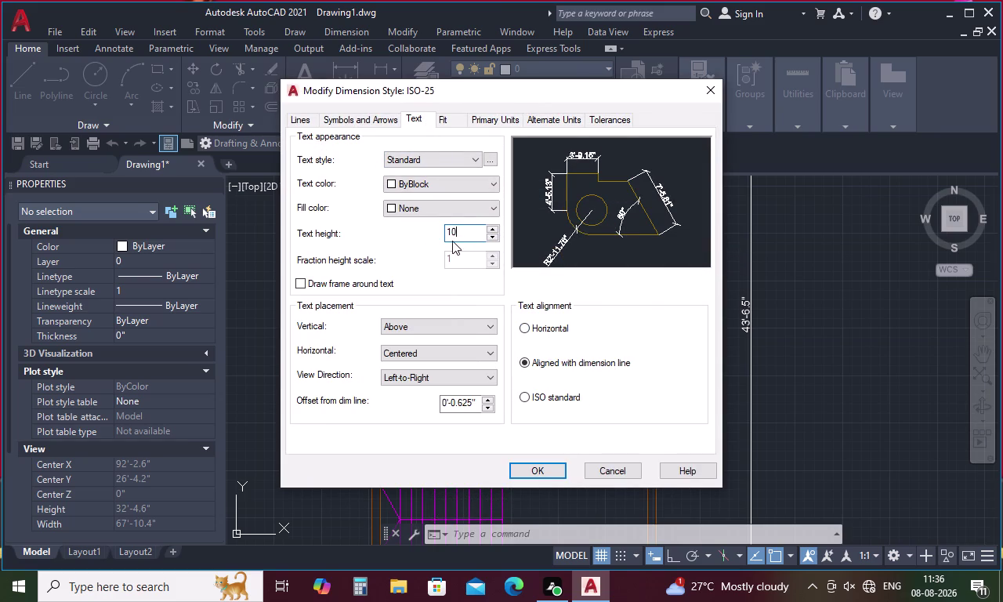
key(Return)
click(556, 465)
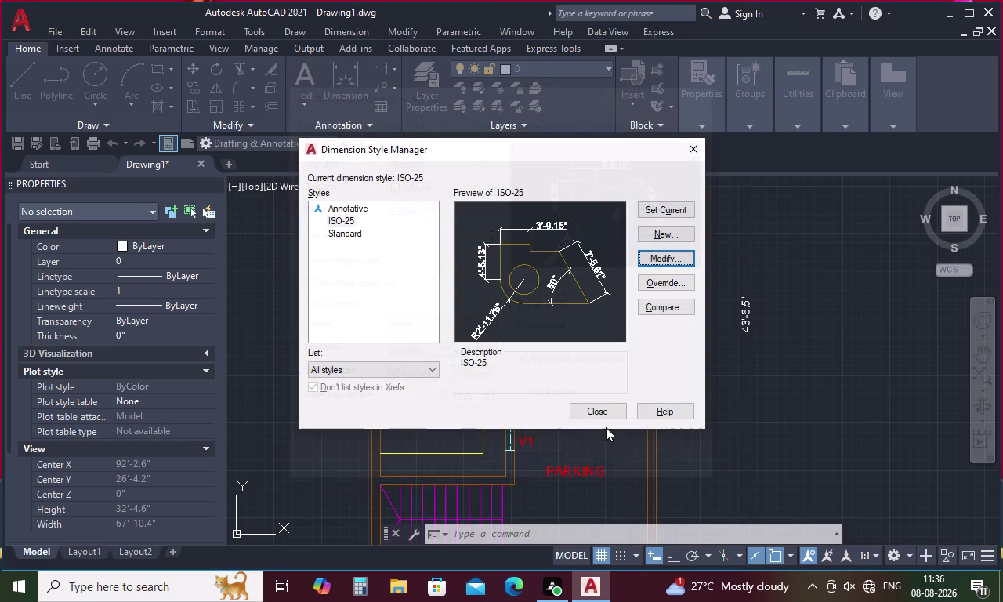
click(654, 204)
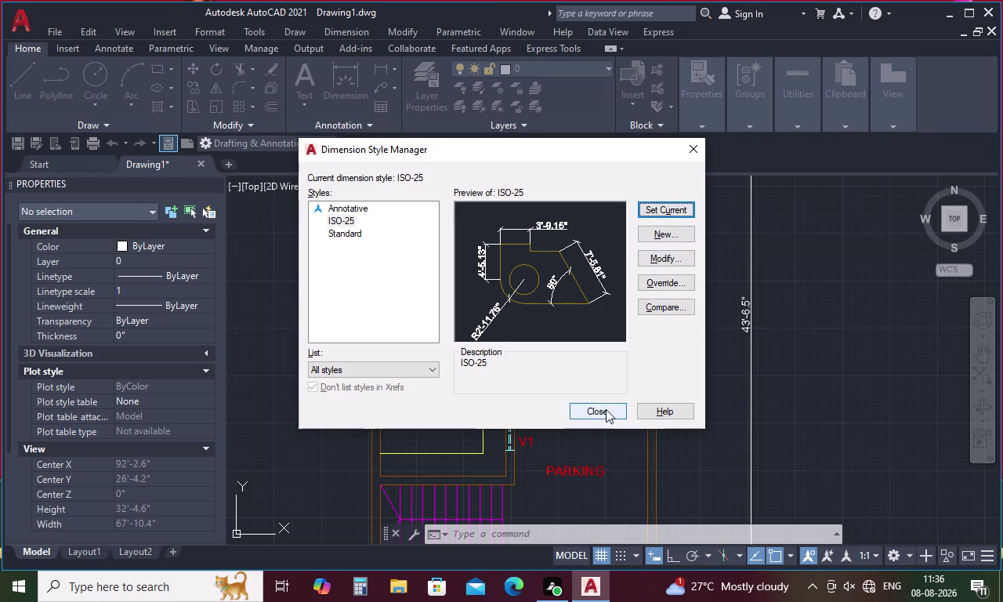
click(606, 410)
scroll(down, 3)
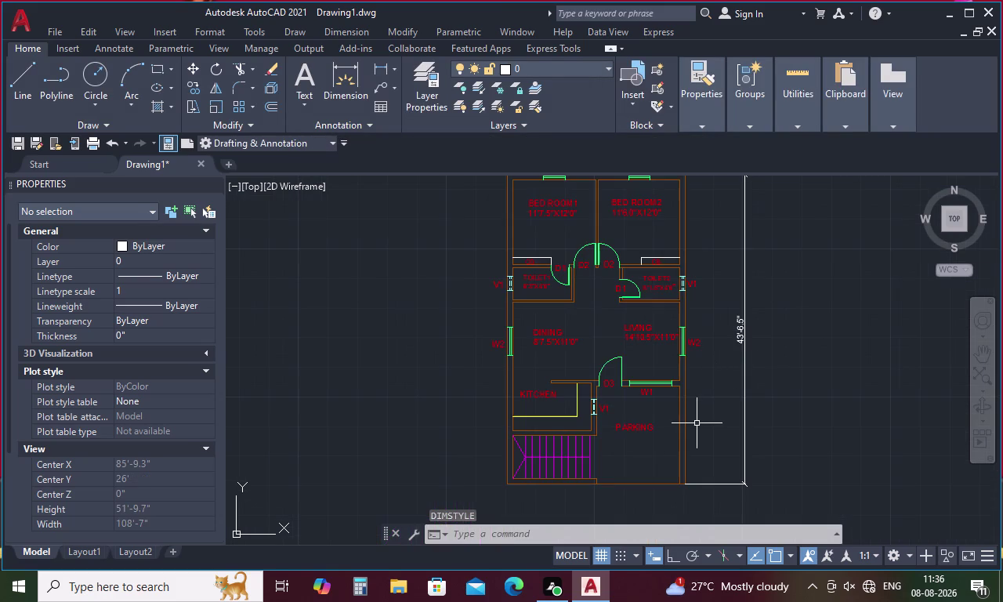
key(space)
Add a vertical linear dimension down the plan's left side, from its top-left to bottom-left corner.
key(Escape)
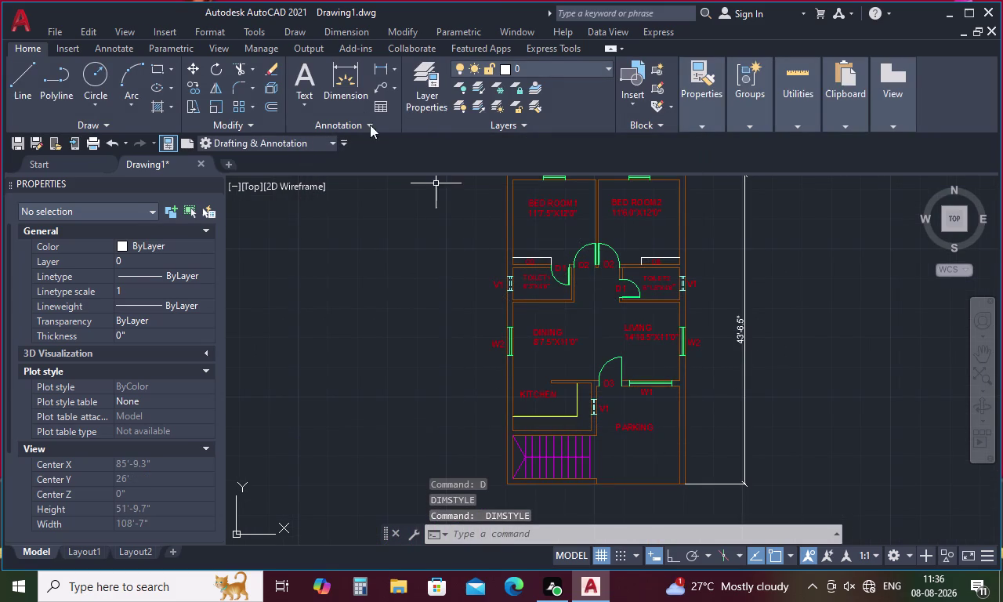
drag(384, 68, 392, 59)
middle_drag(481, 300, 488, 380)
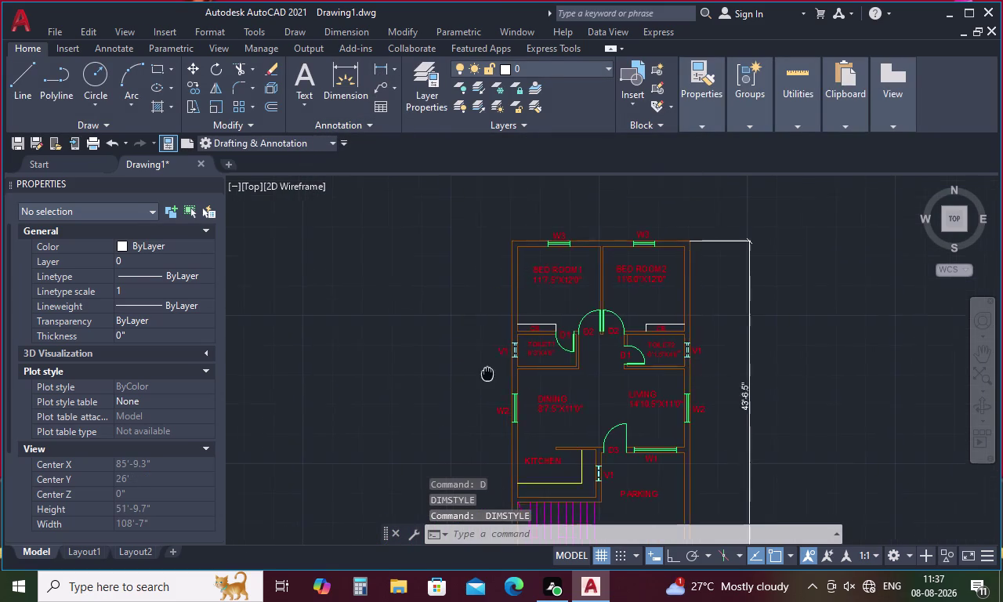
middle_drag(488, 380, 489, 381)
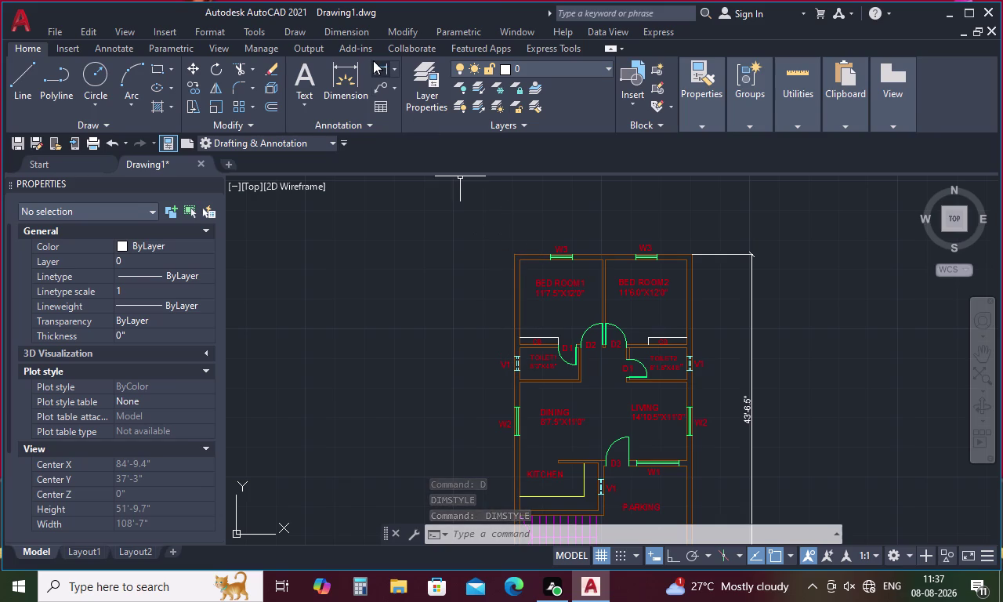
click(373, 61)
click(510, 256)
scroll(down, 3)
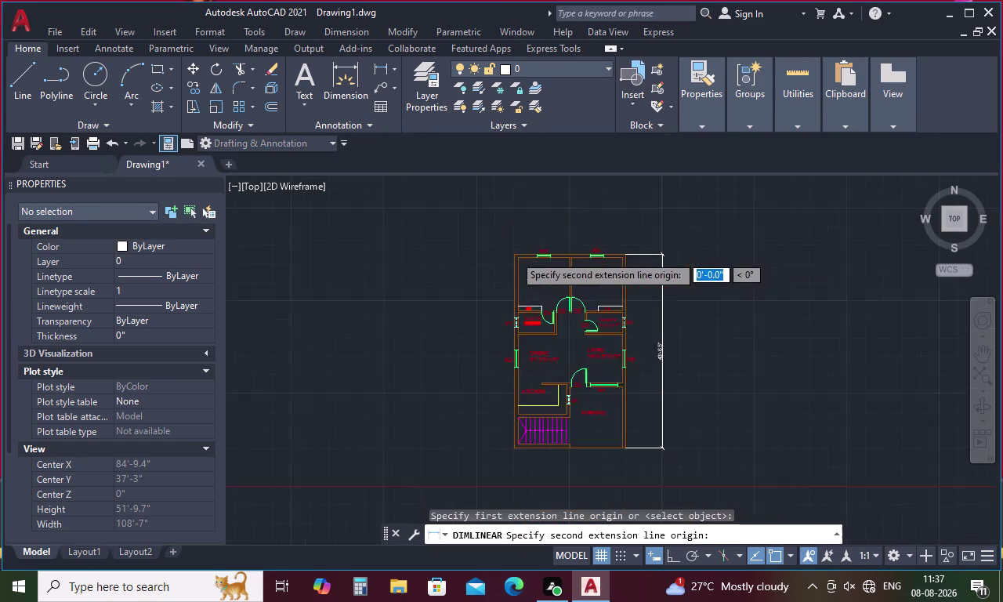
scroll(down, 3)
scroll(up, 3)
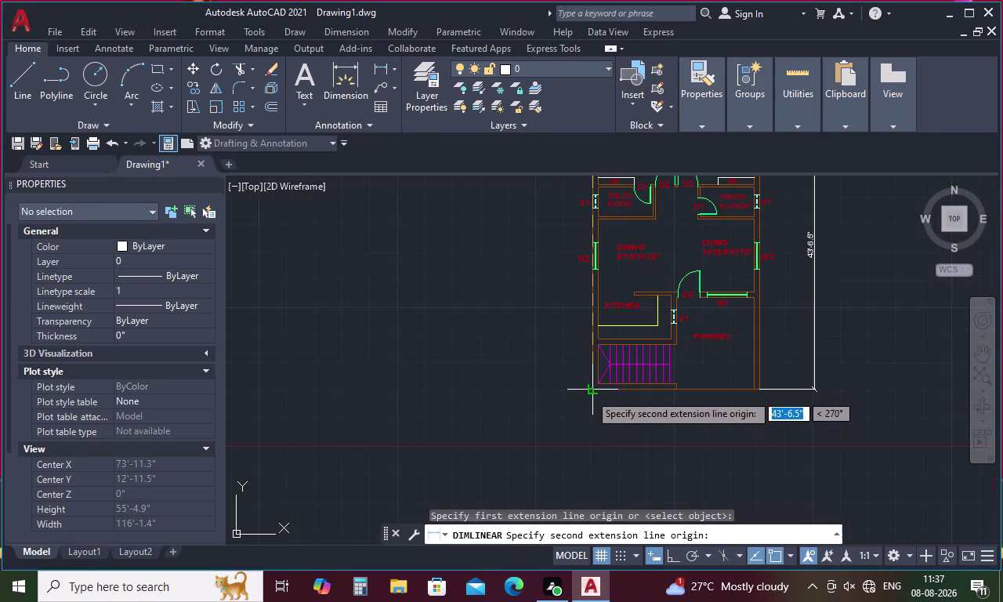
click(598, 387)
click(555, 389)
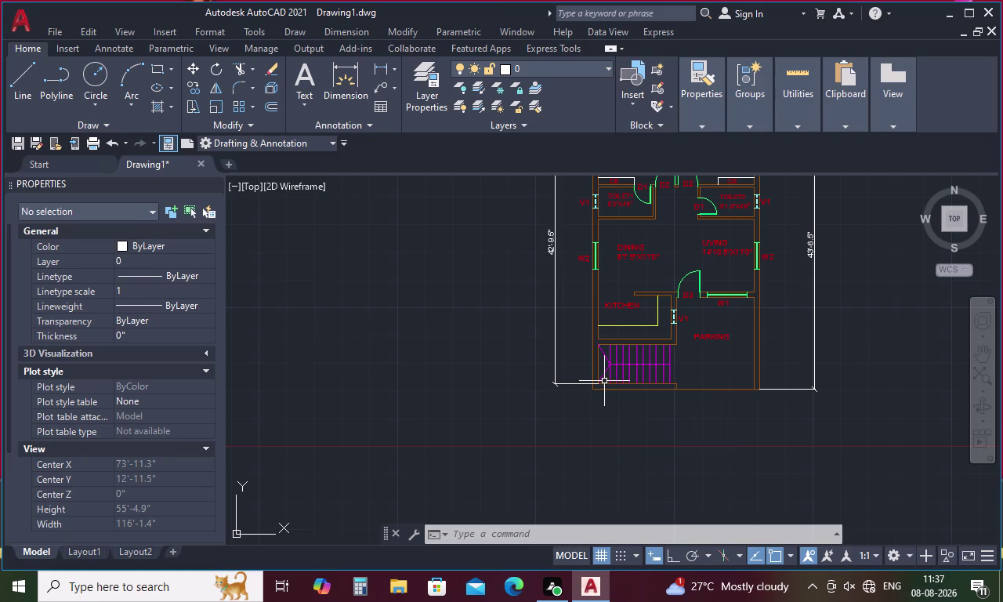
scroll(up, 3)
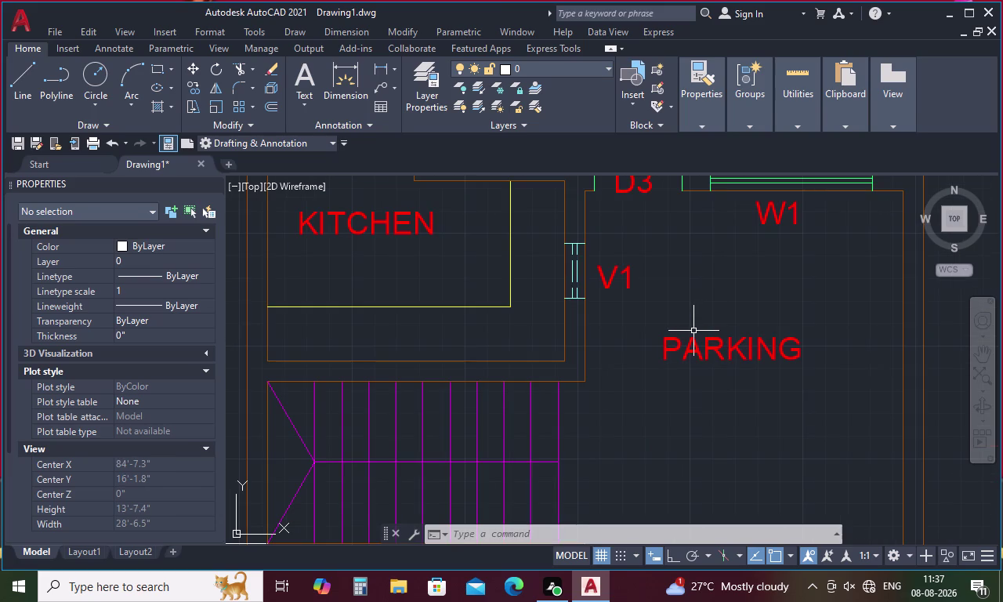
Add the 7'-9.5" vertical dimension along the wall beside the parking area.
key(space)
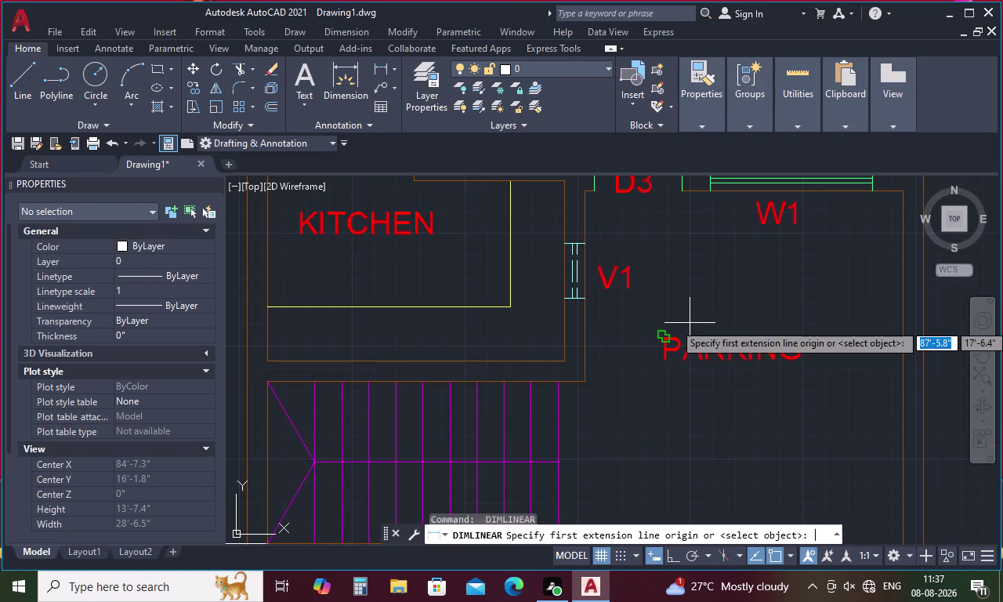
middle_drag(592, 209, 597, 244)
click(590, 208)
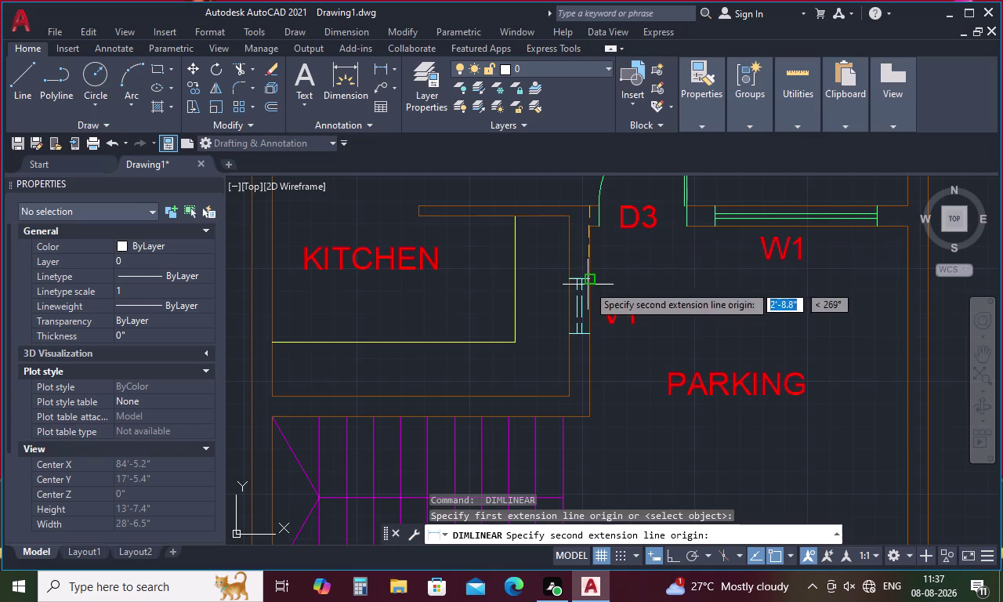
click(594, 416)
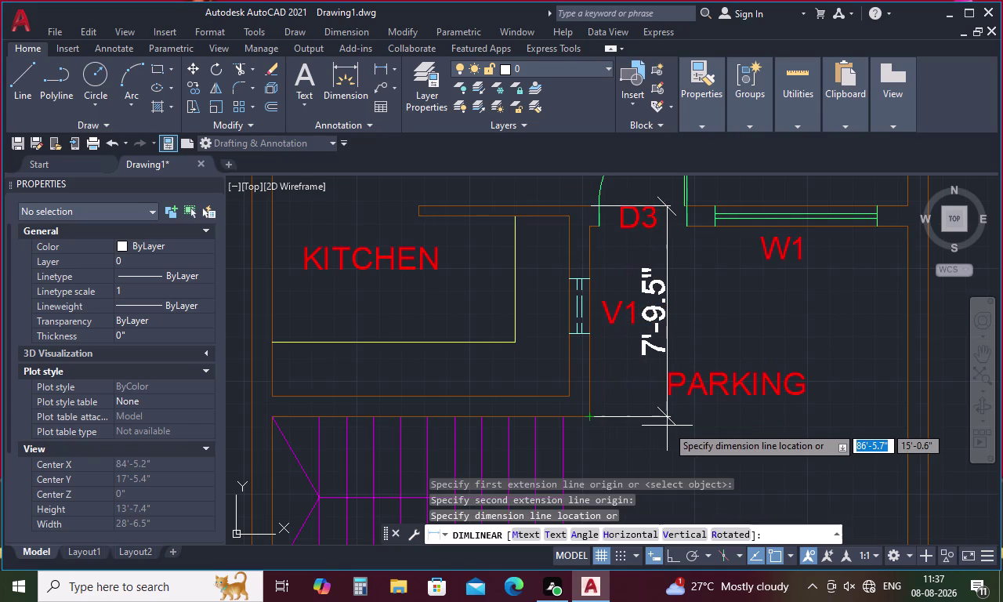
click(666, 425)
Zoom and pan out to view the whole floor plan.
scroll(down, 3)
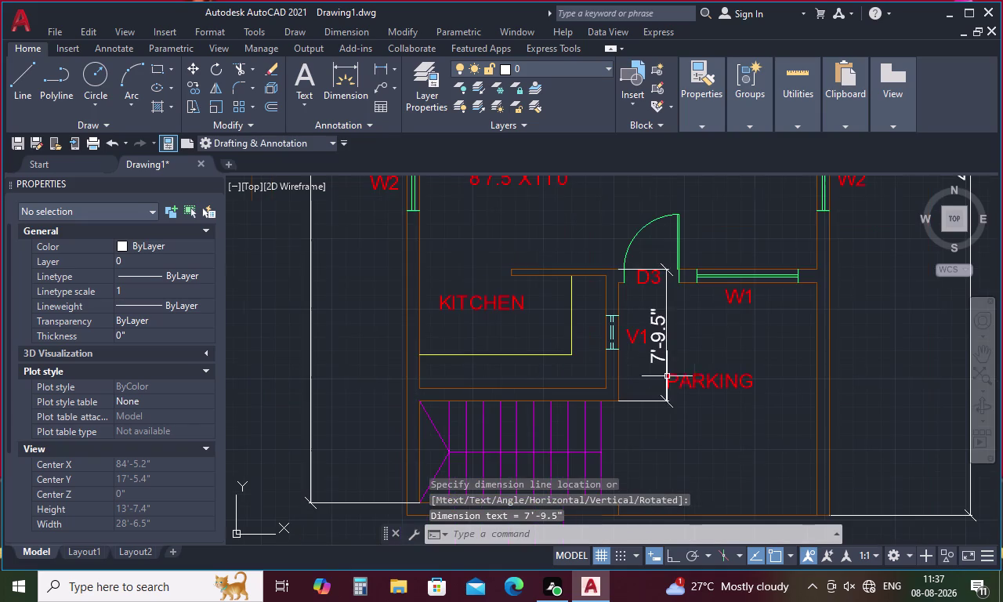
scroll(down, 3)
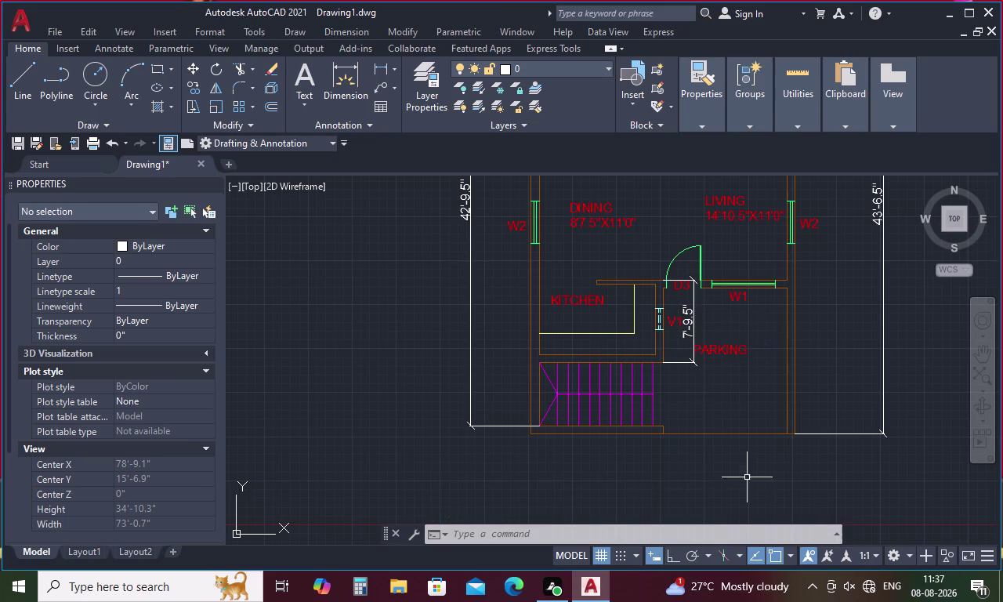
scroll(down, 3)
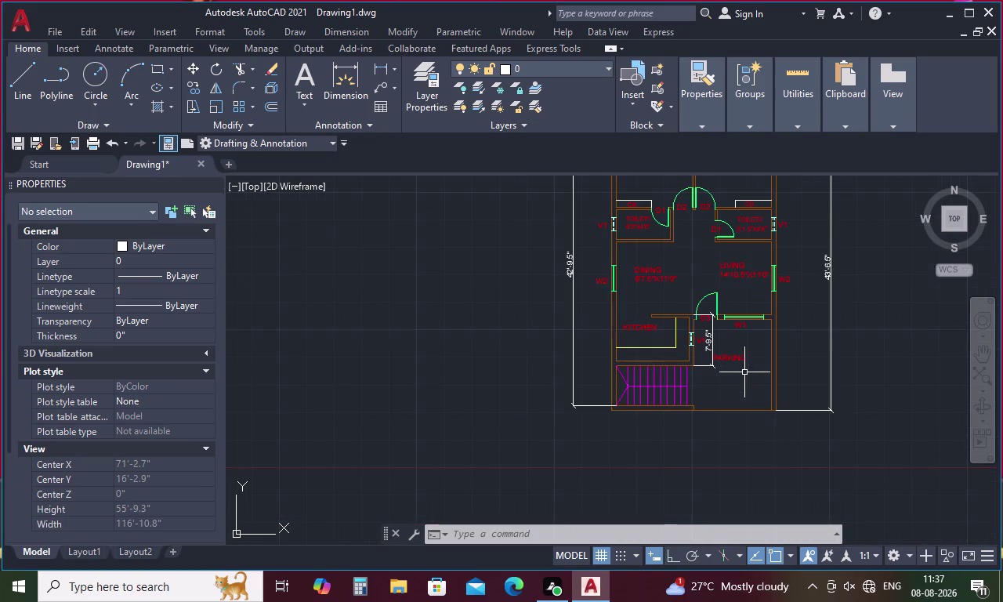
middle_drag(785, 347, 630, 402)
scroll(down, 3)
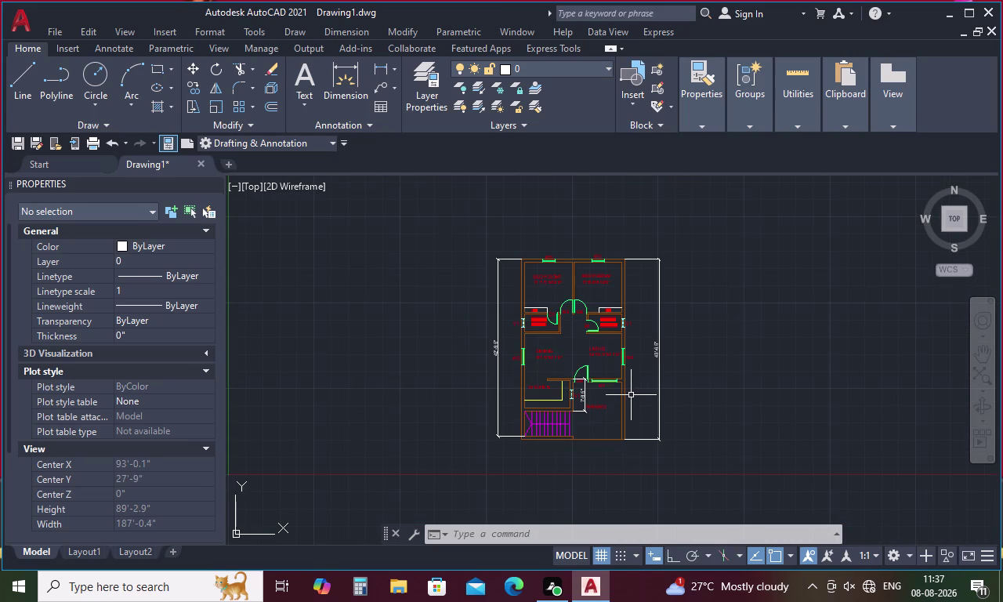
key(Escape)
middle_drag(620, 453, 578, 351)
key(t)
key(space)
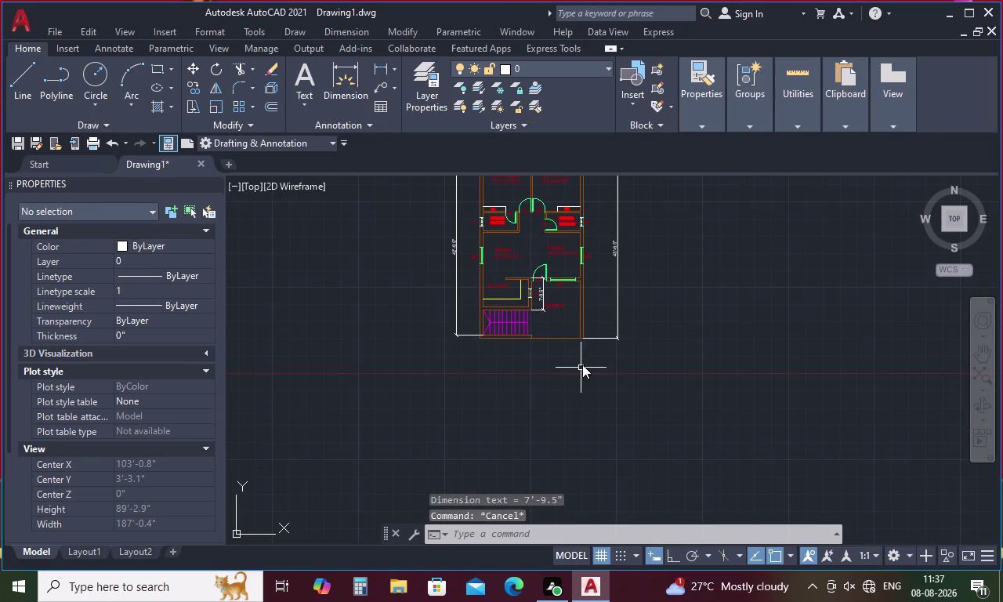
click(659, 279)
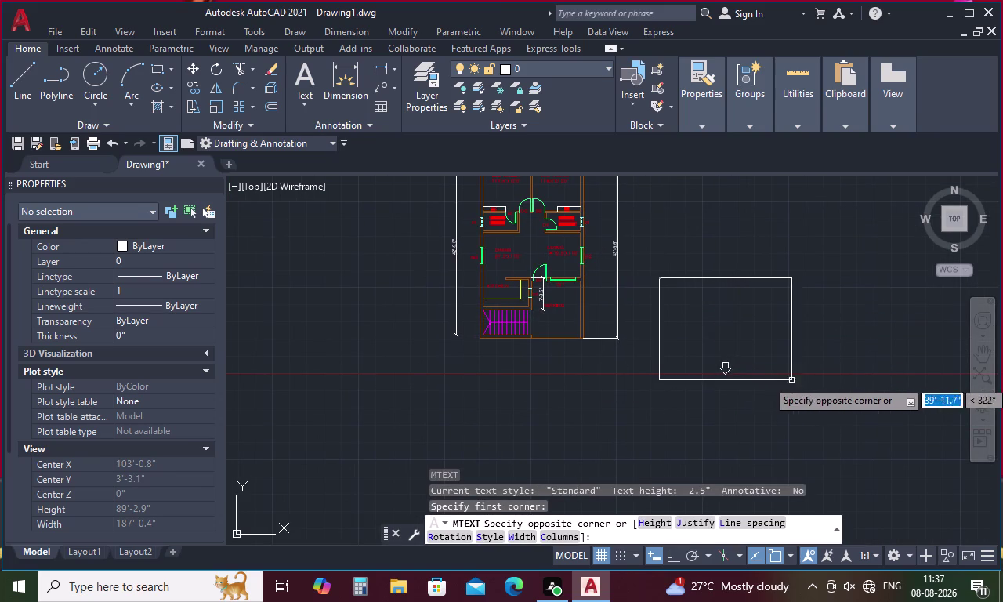
click(824, 383)
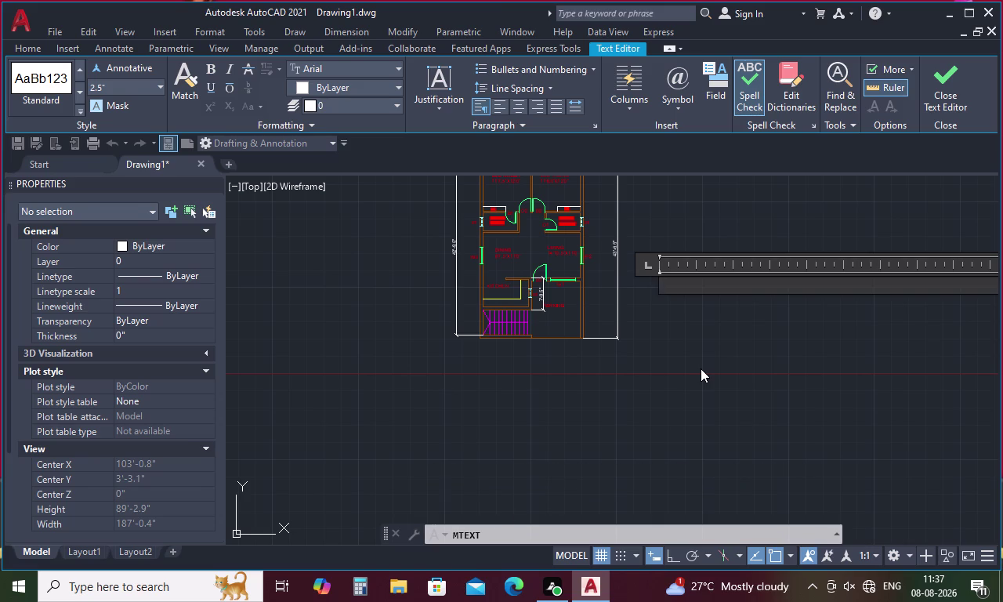
key(d)
text(OO)
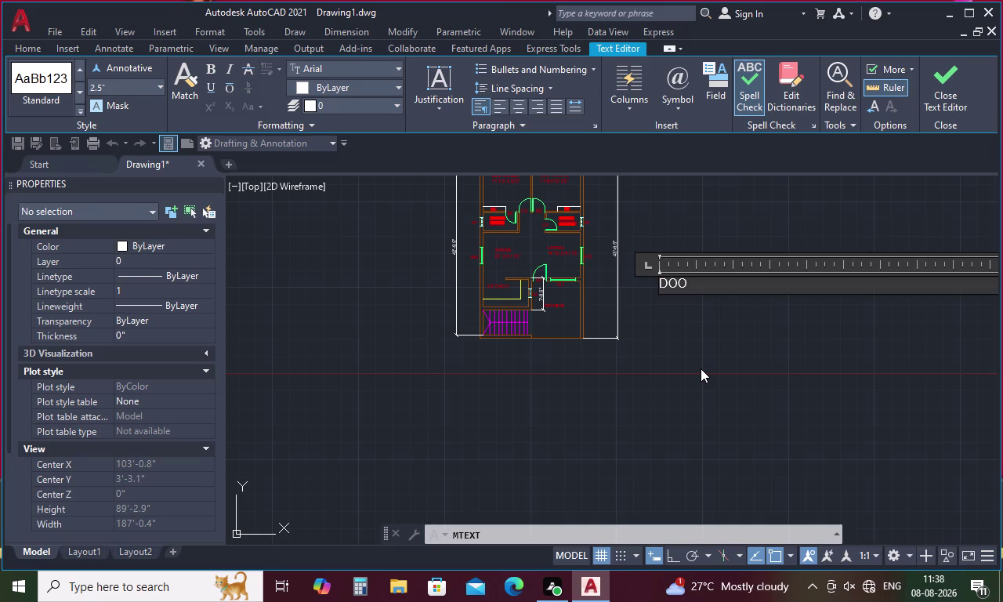
key(BackSpace)
key(BackSpace)
key(BackSpace)
key(Escape)
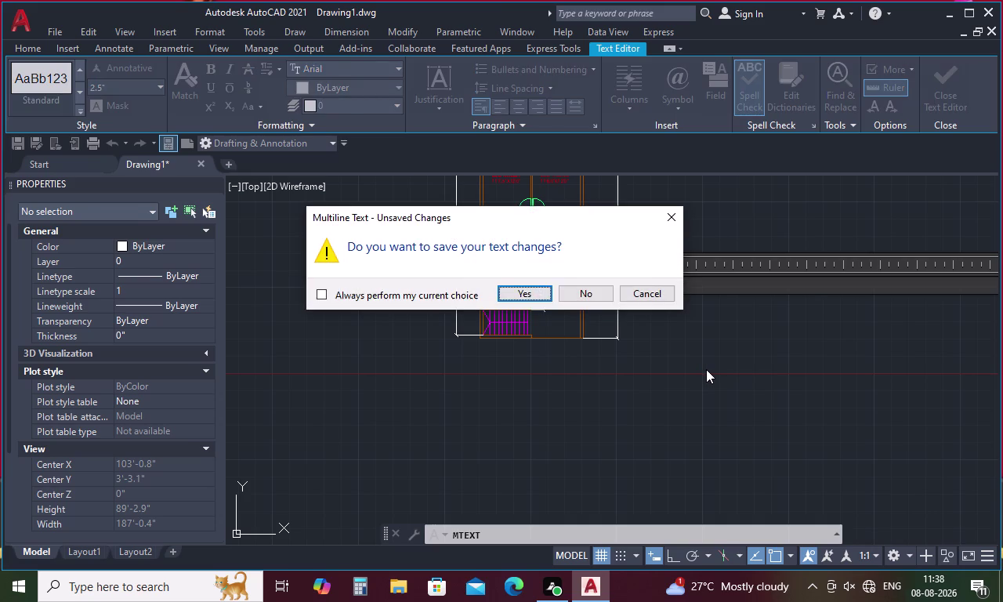
click(530, 293)
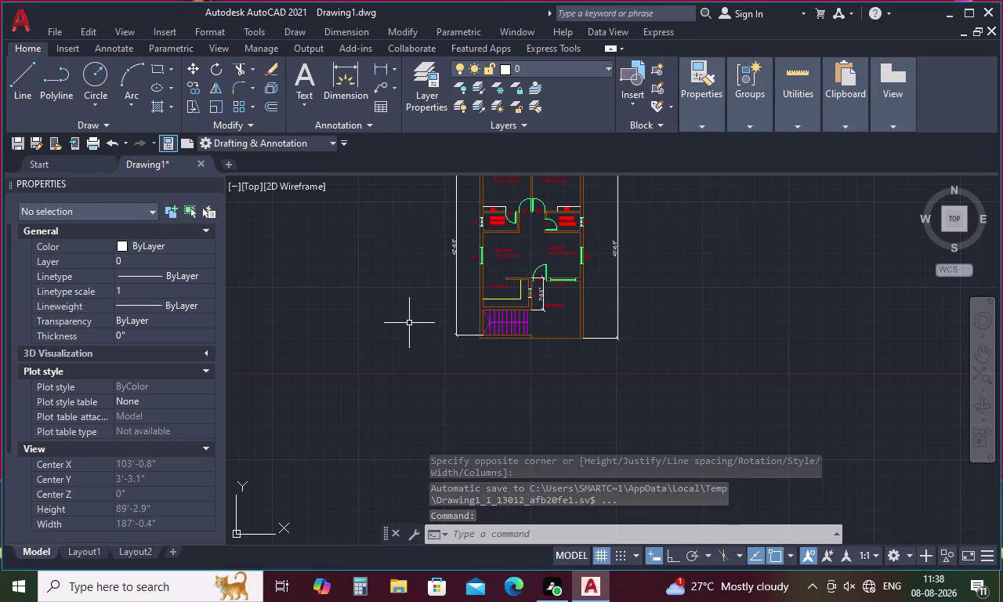
key(t)
key(space)
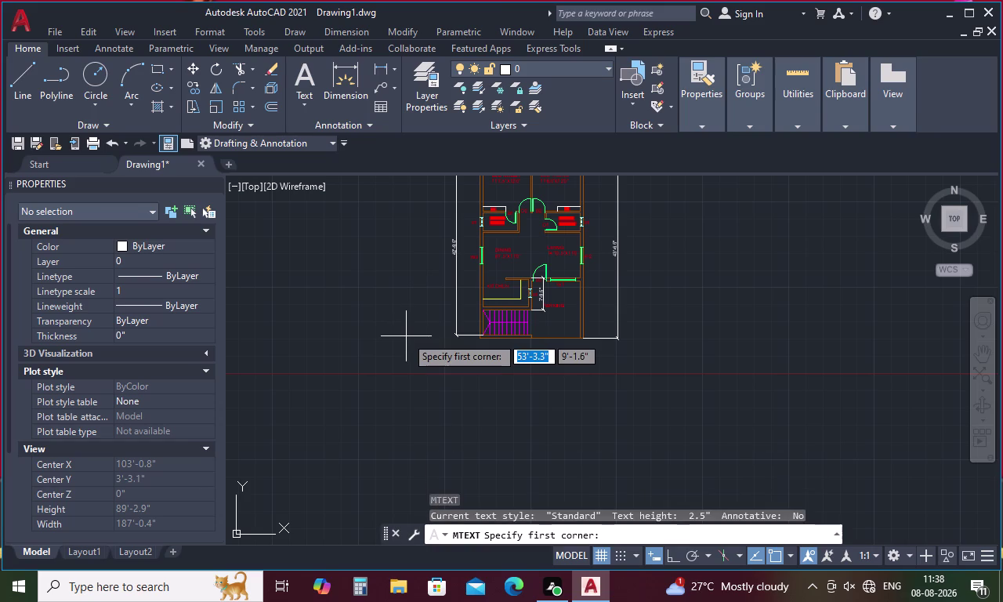
key(Escape)
key(t)
key(a)
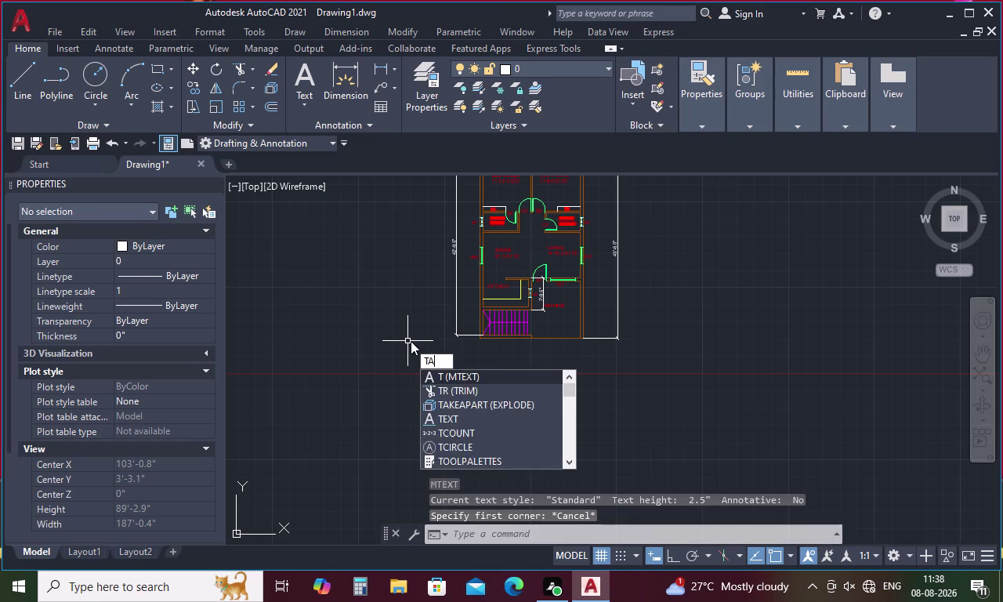
click(475, 402)
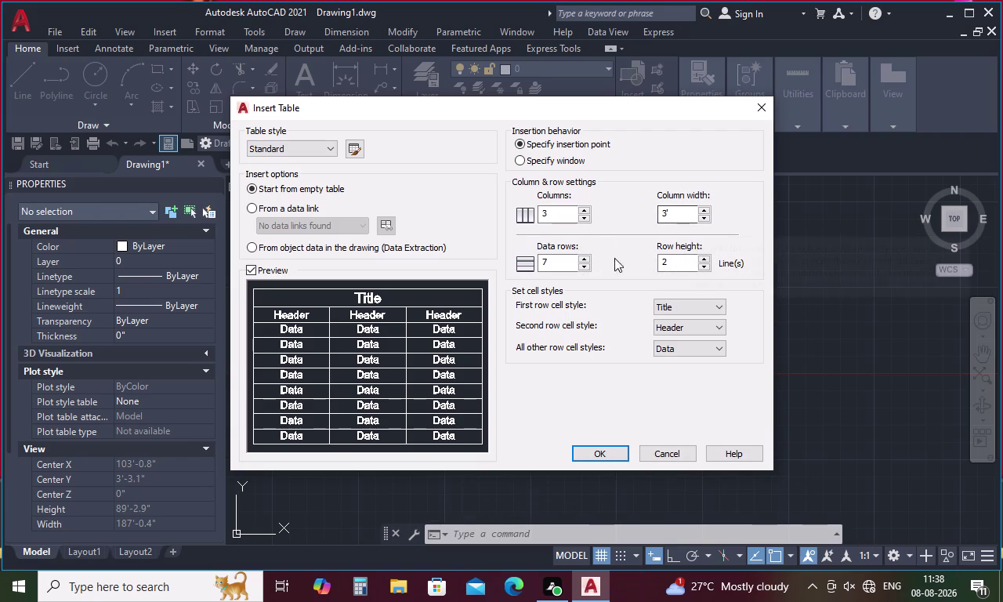
Set the table to 4 data rows and place it to the right of the plan.
click(563, 265)
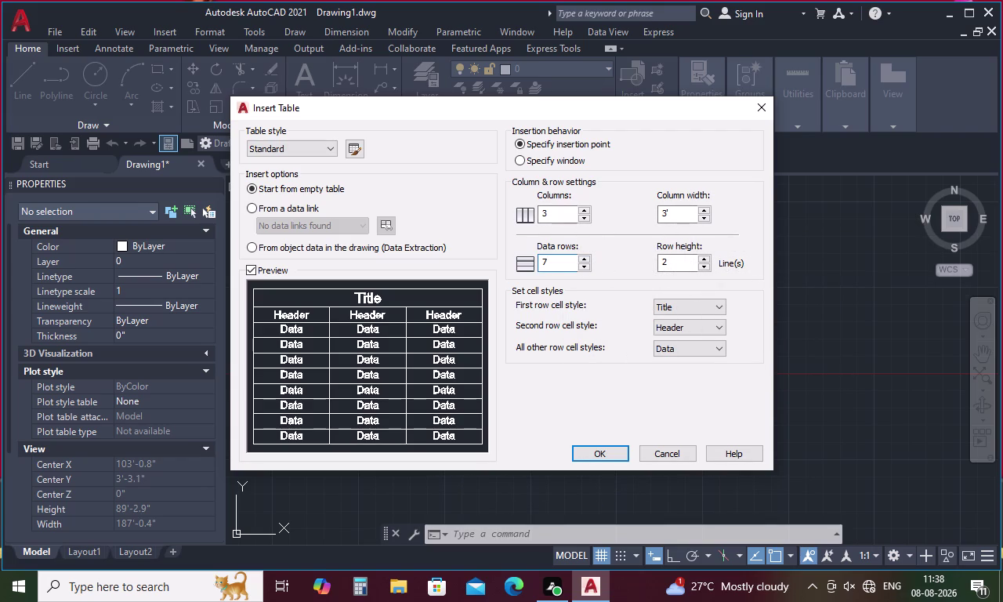
key(BackSpace)
key(BackSpace)
key(4)
click(606, 448)
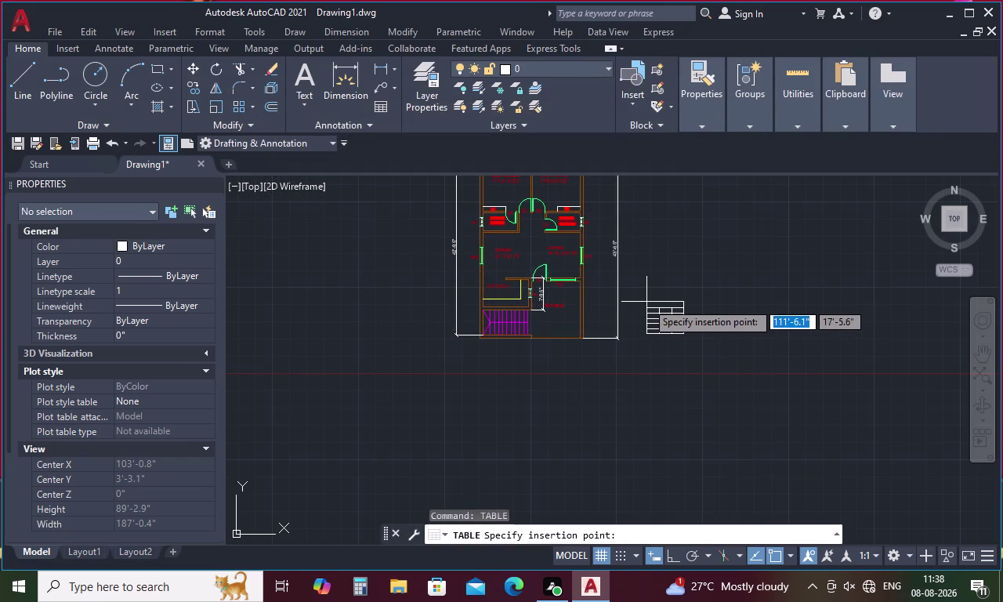
click(646, 302)
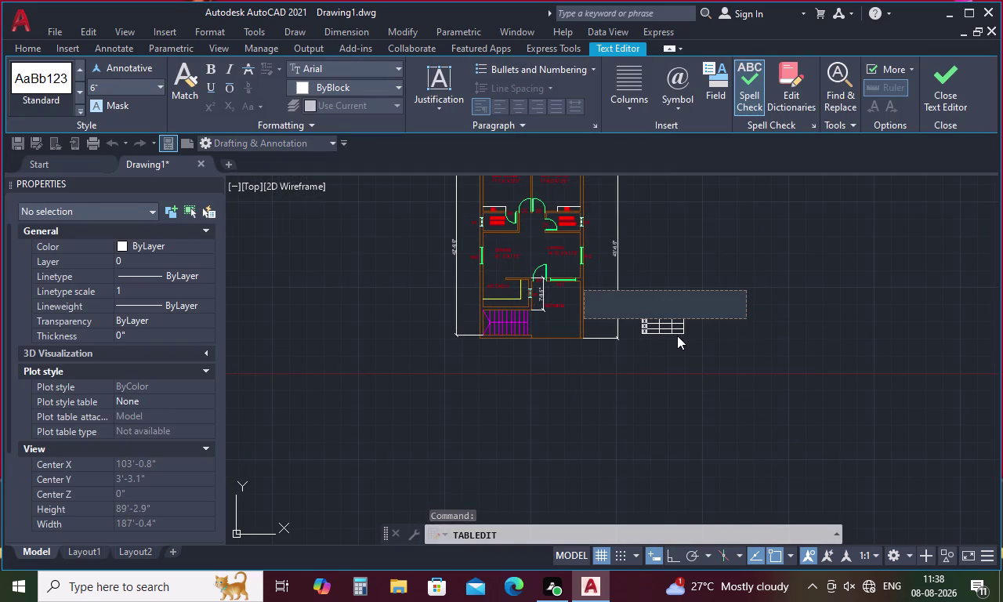
Leave the title cell empty and select the new table.
click(677, 336)
scroll(up, 3)
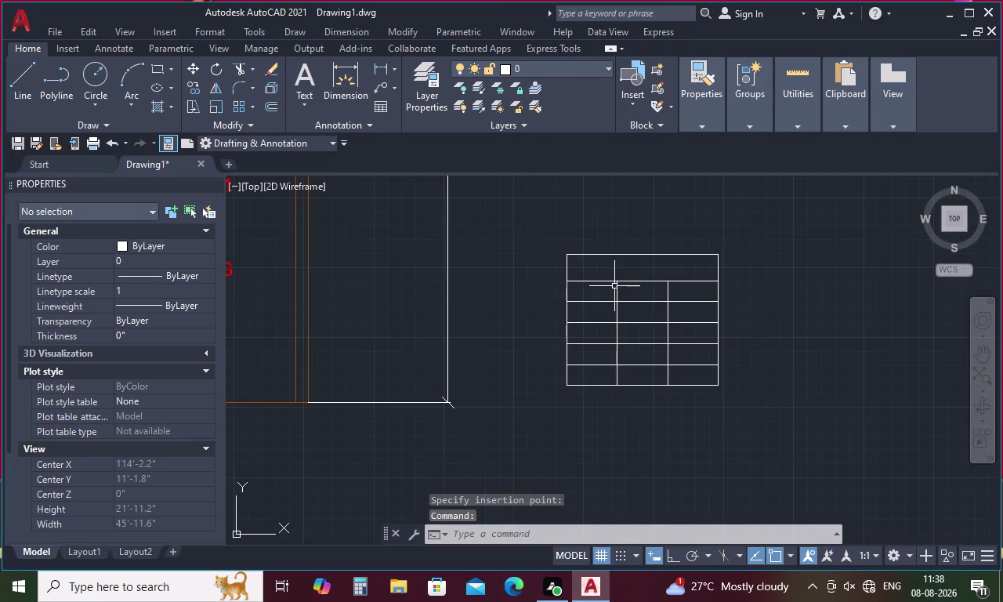
click(616, 285)
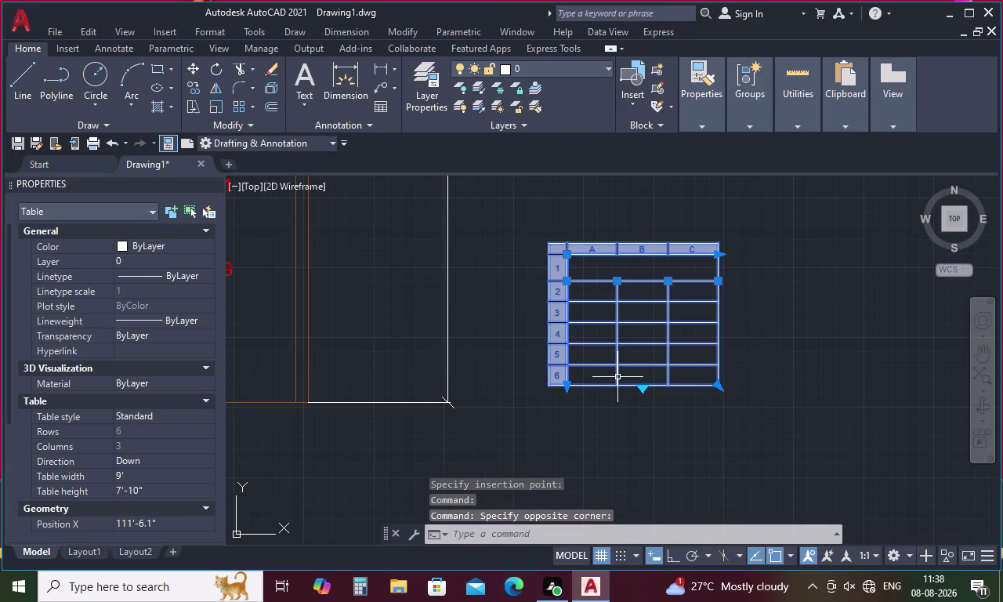
right_click(613, 277)
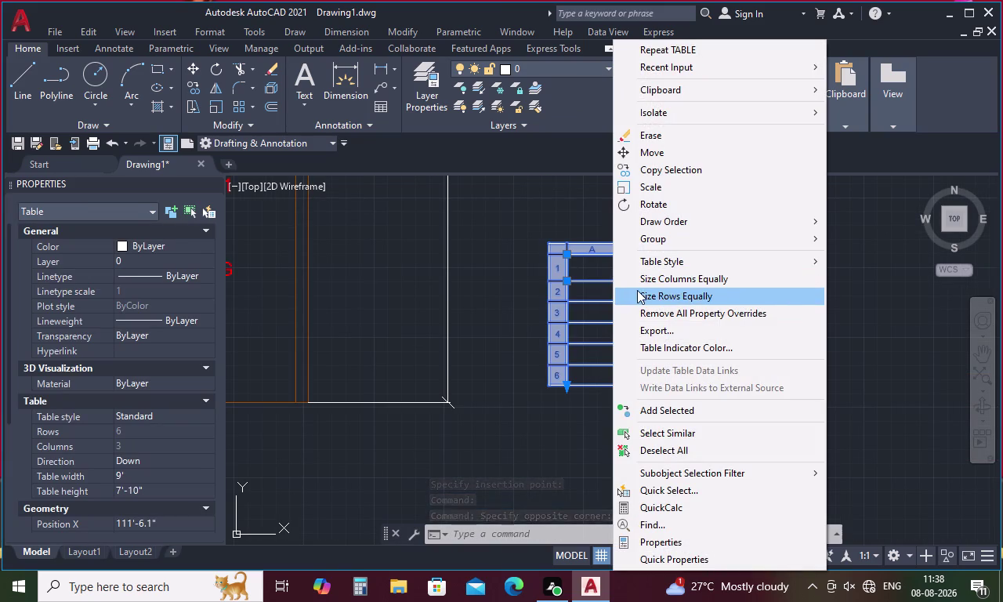
key(Escape)
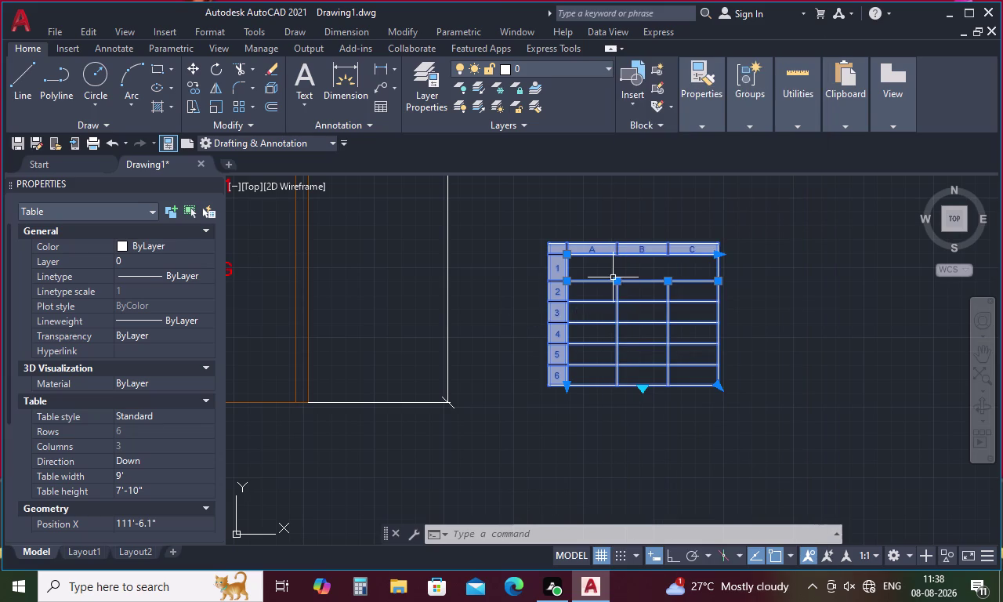
Widen columns A, B and C by dragging their column grips to the right.
click(616, 284)
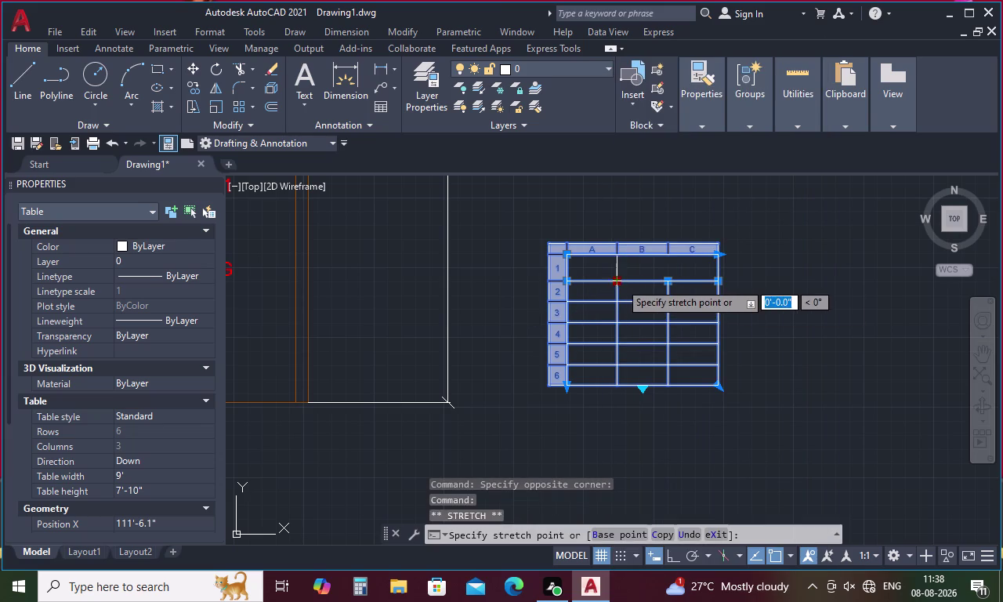
click(641, 282)
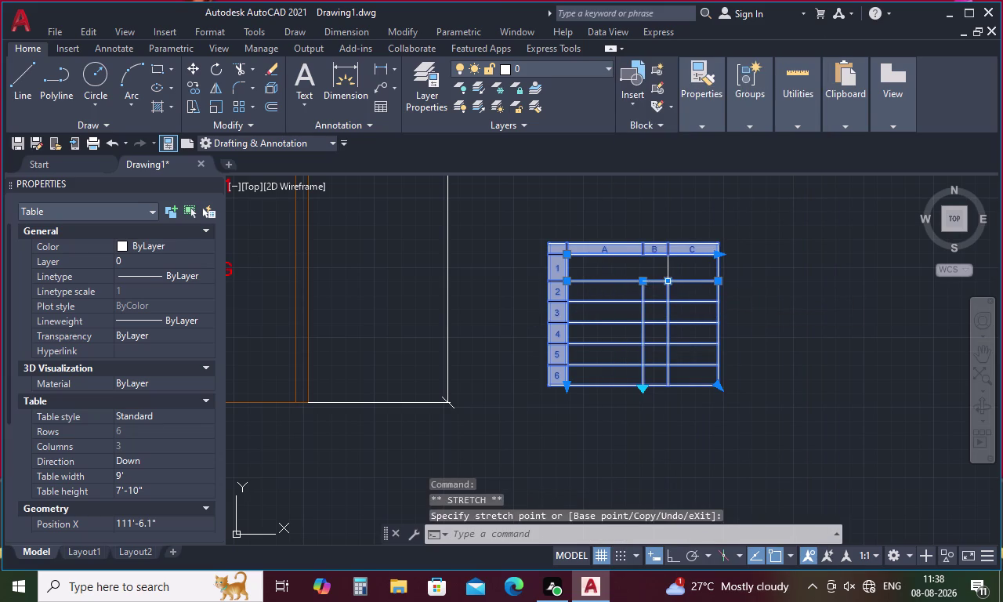
click(669, 283)
click(709, 281)
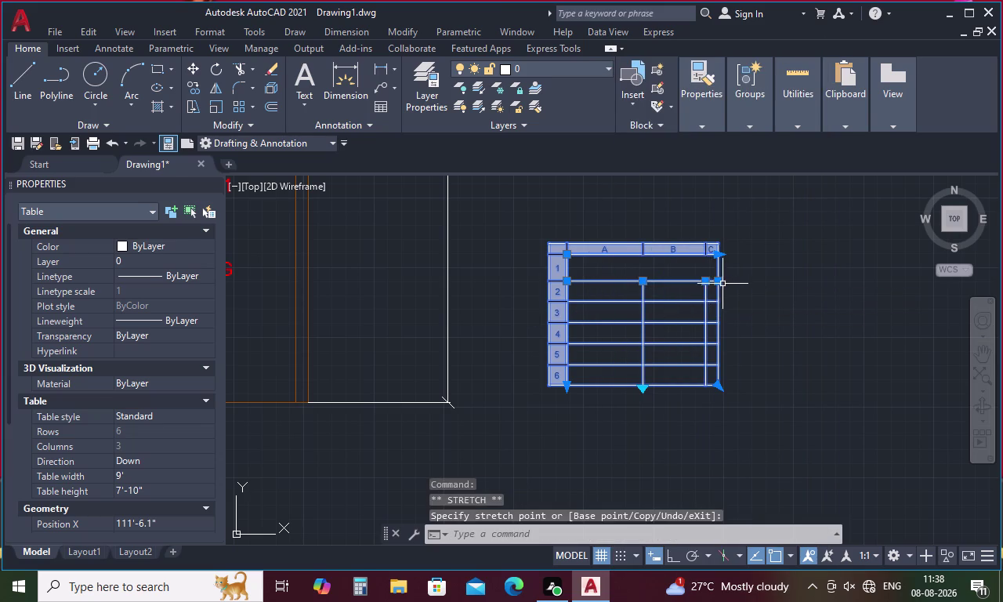
click(719, 284)
click(778, 283)
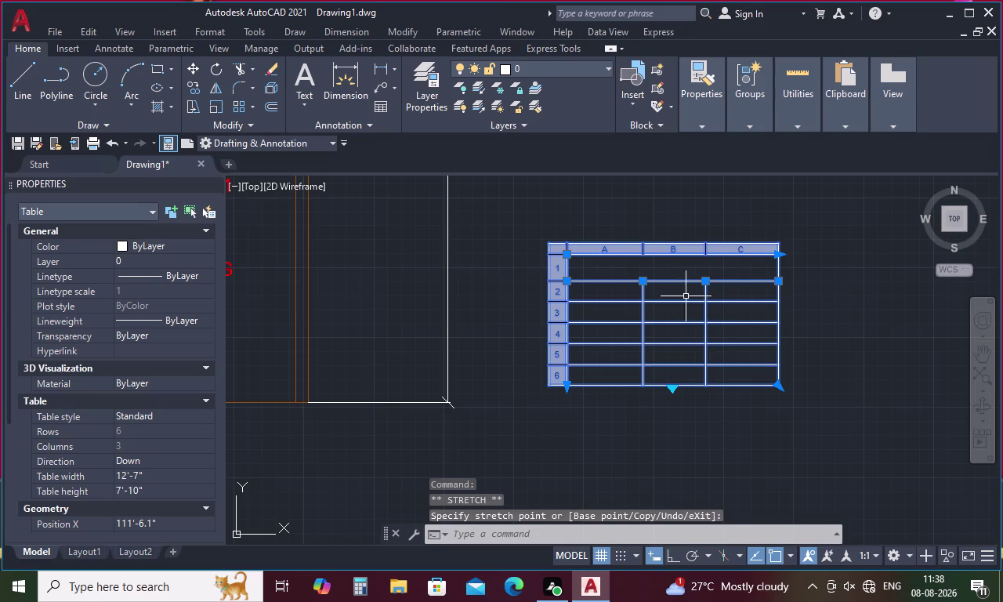
Drag the table-break grip, then undo the accidental split into two table parts.
click(673, 387)
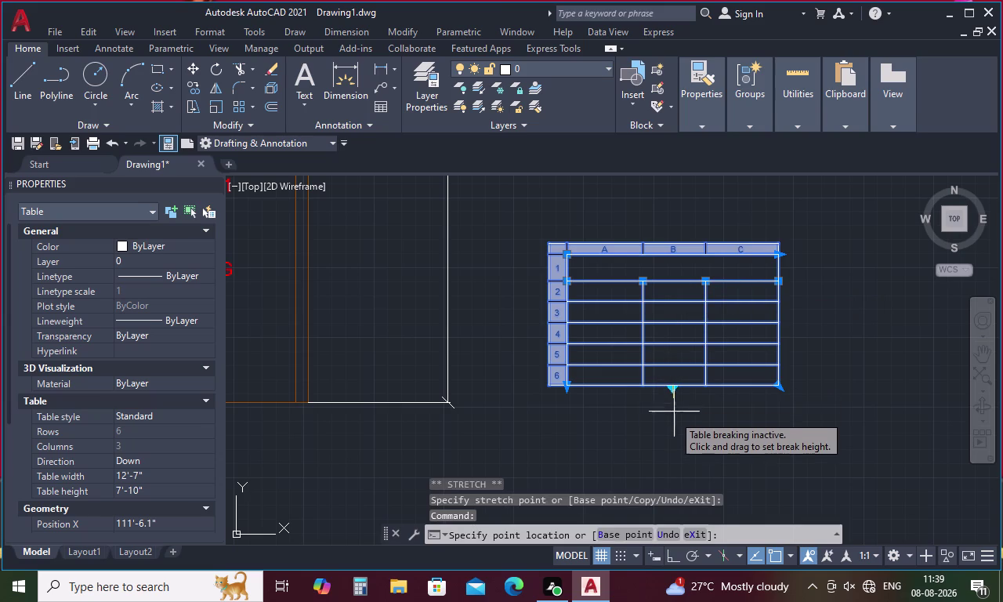
drag(676, 390, 676, 406)
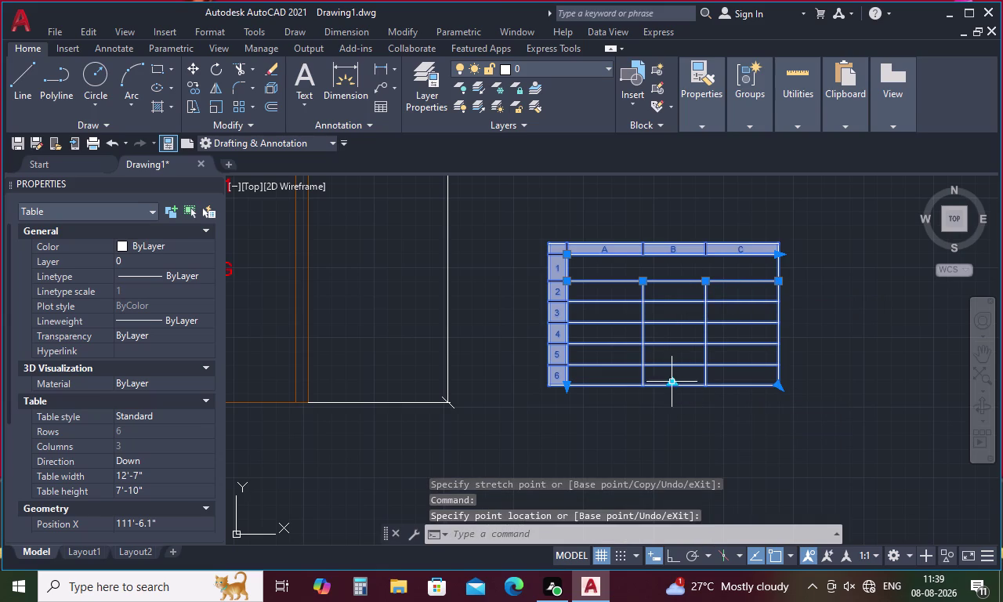
click(781, 384)
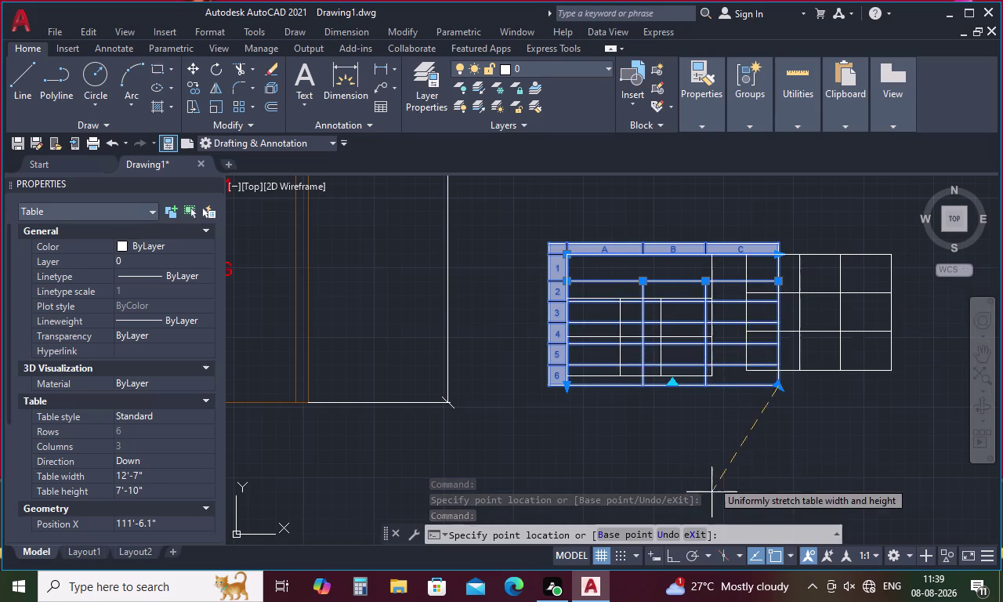
click(819, 493)
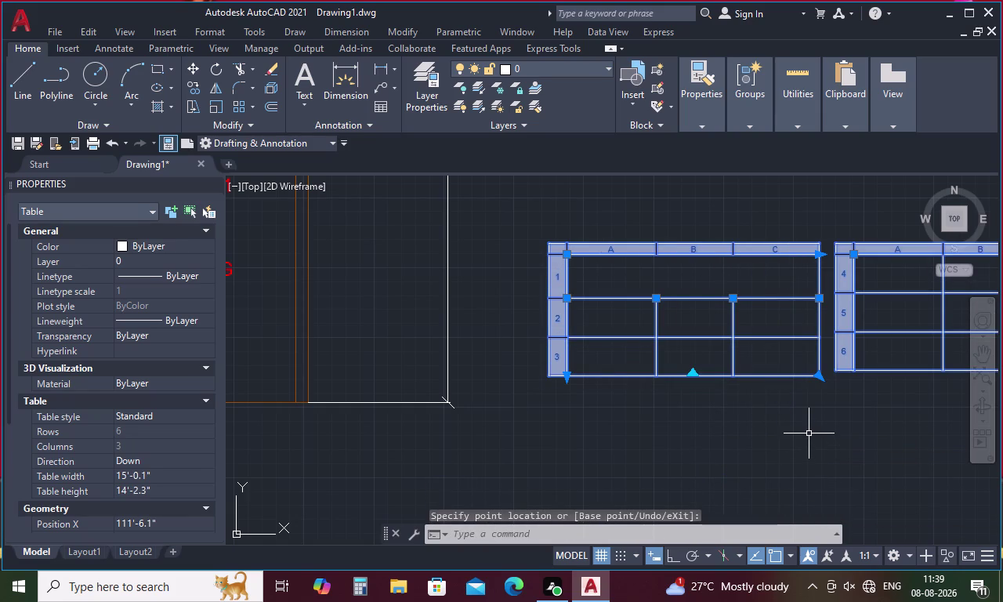
key(ctrl+z)
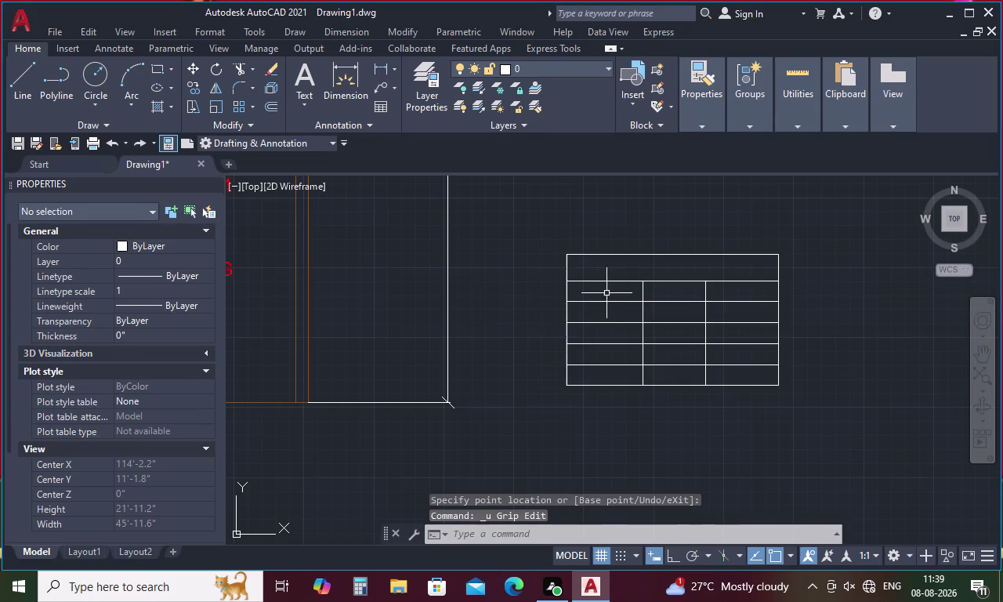
double_click(607, 293)
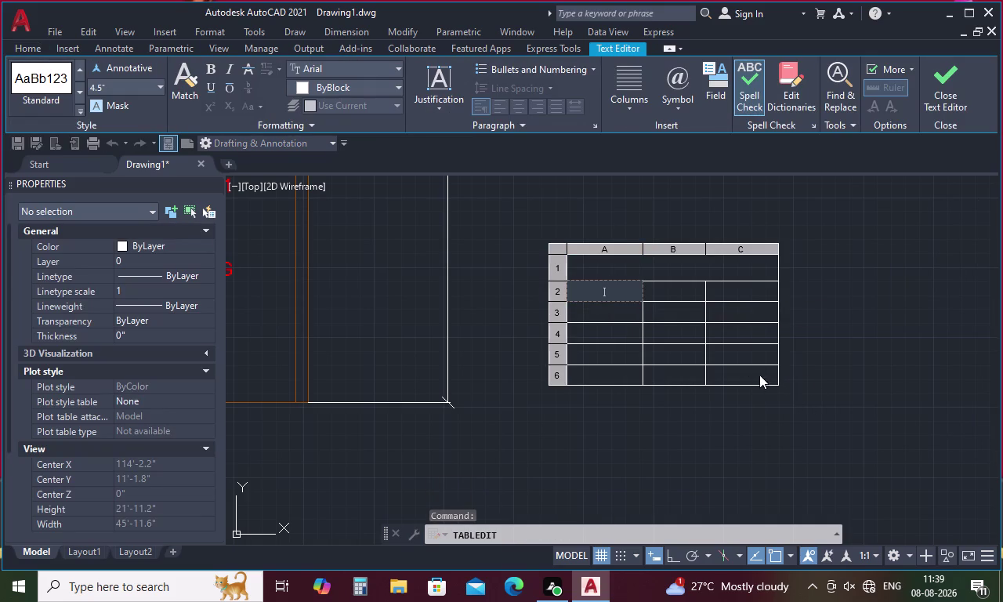
Select the table and drag its table-break grip downward to adjust where it breaks.
key(Escape)
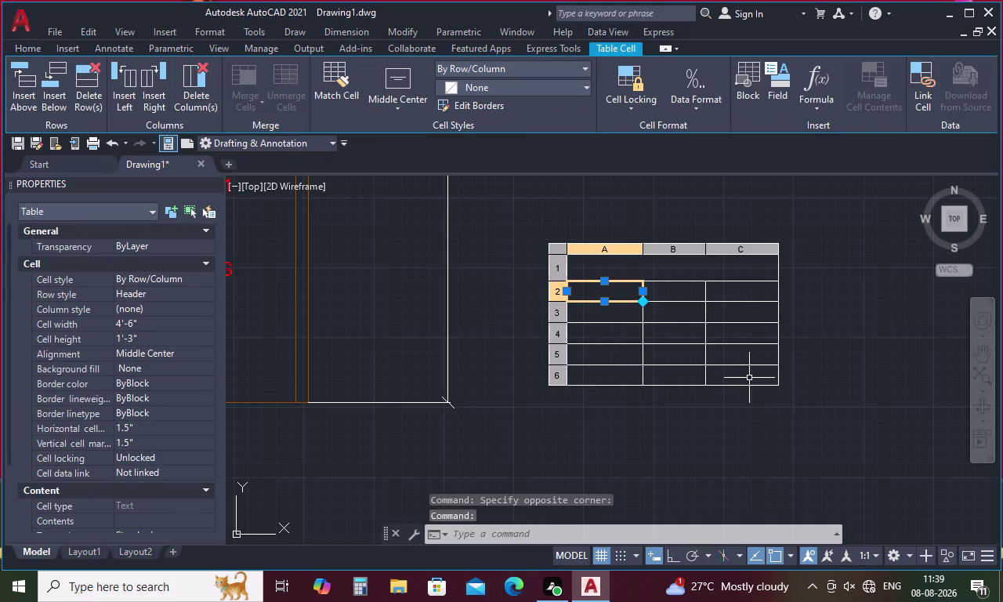
key(Escape)
click(762, 364)
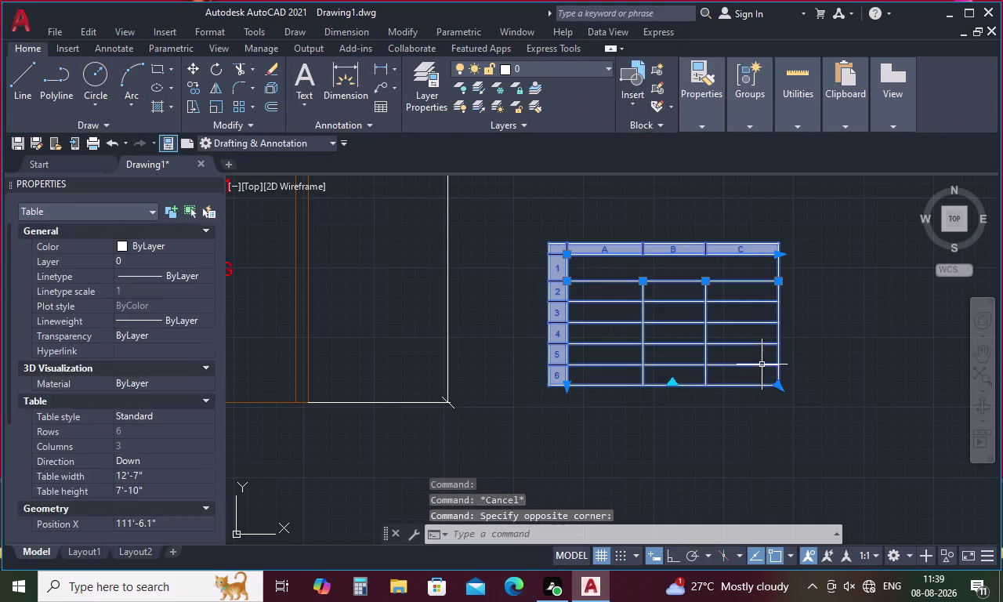
click(676, 384)
drag(674, 382, 676, 406)
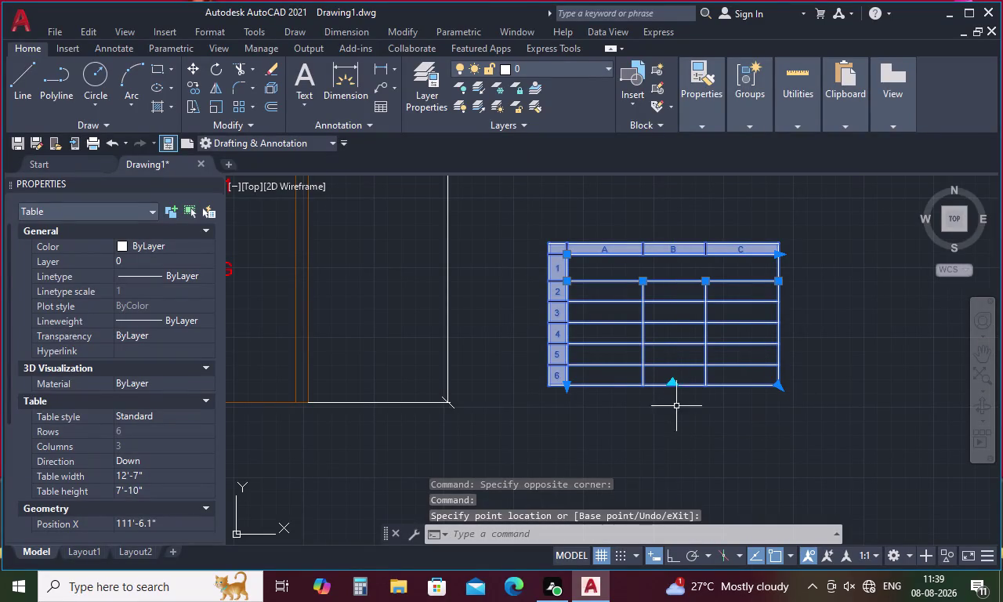
drag(676, 406, 681, 432)
drag(674, 387, 674, 461)
click(674, 454)
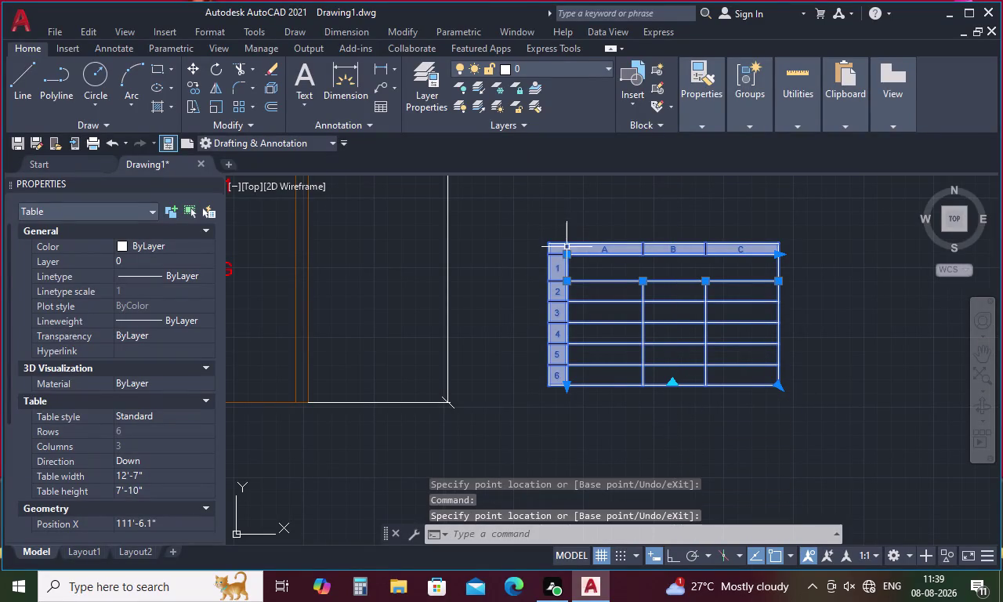
click(568, 247)
key(Escape)
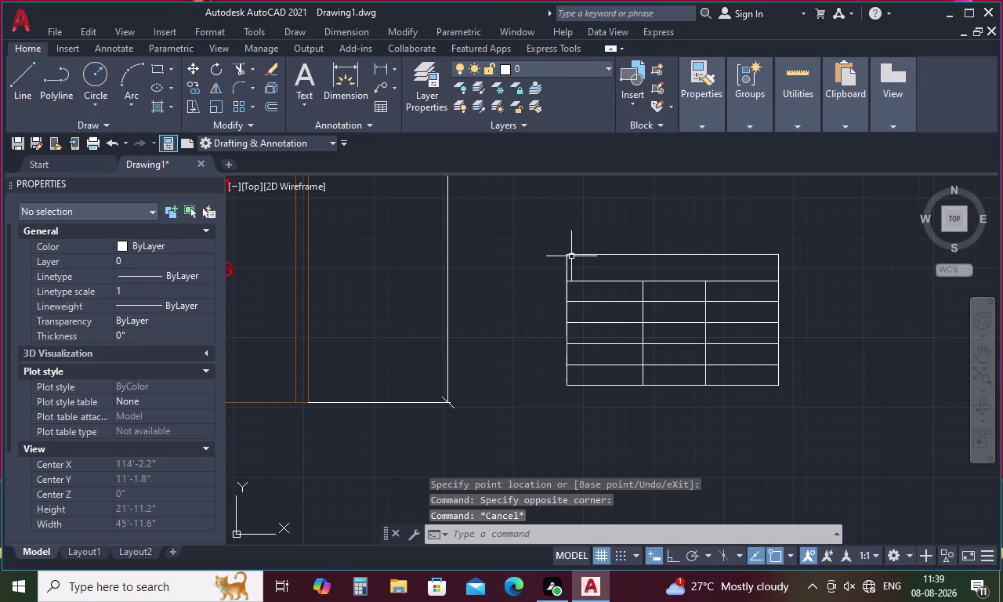
Move the whole table further left and recentre the view on it.
click(571, 256)
click(567, 254)
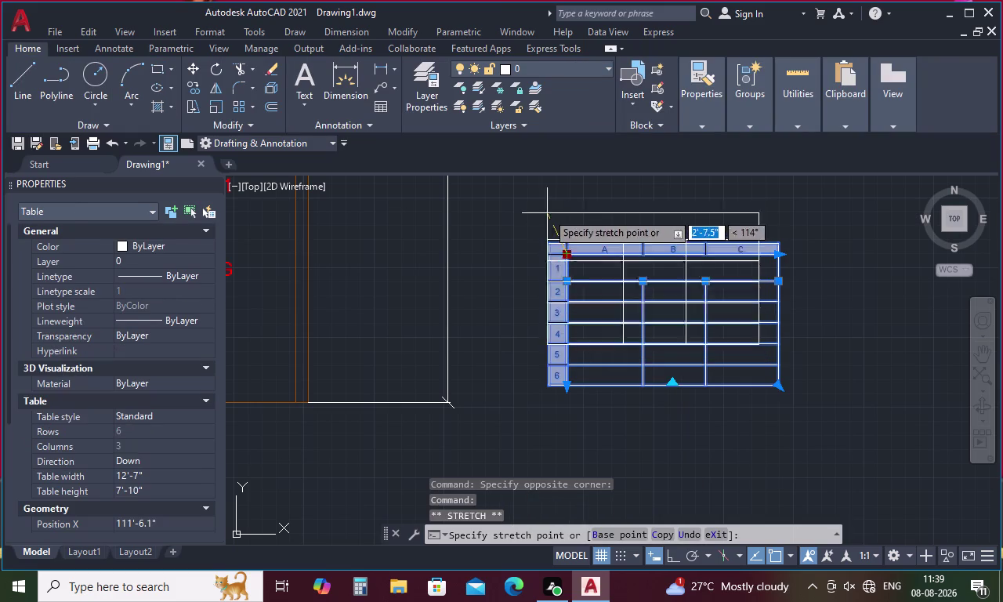
click(517, 173)
click(515, 176)
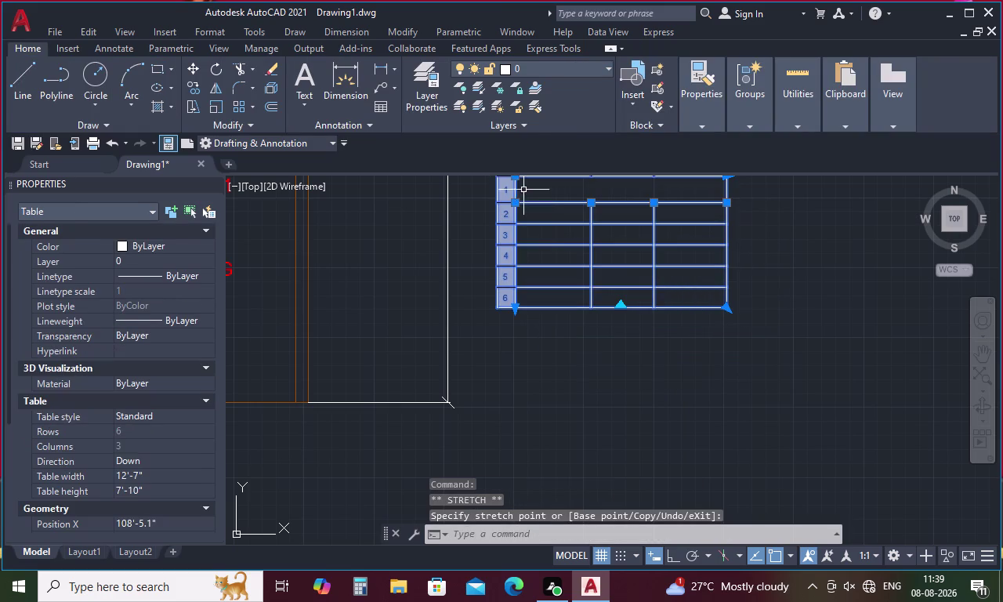
scroll(down, 3)
middle_drag(584, 281, 528, 335)
scroll(up, 3)
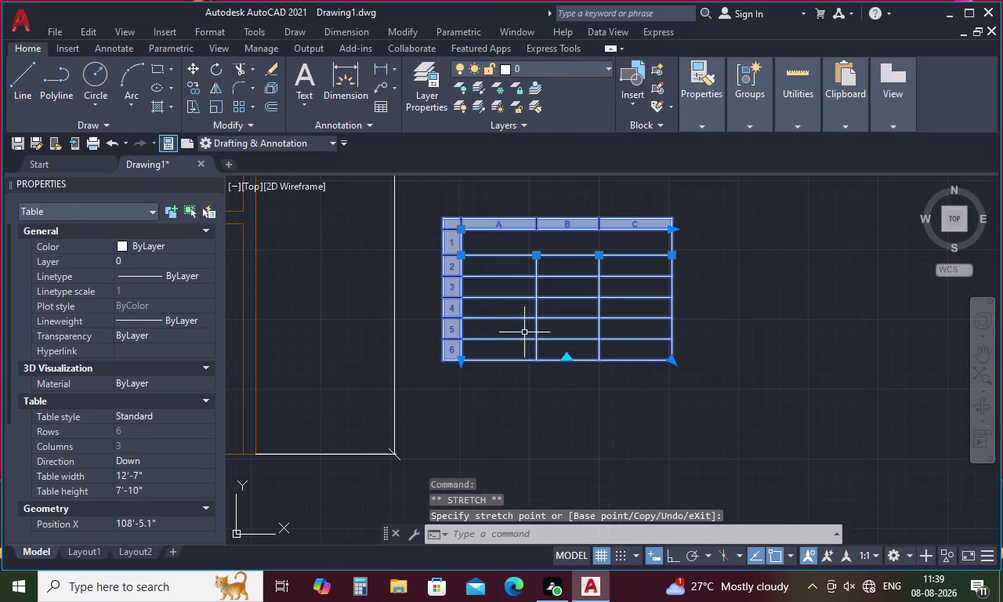
Readjust the table-break grip and reselect the table.
click(567, 360)
click(567, 396)
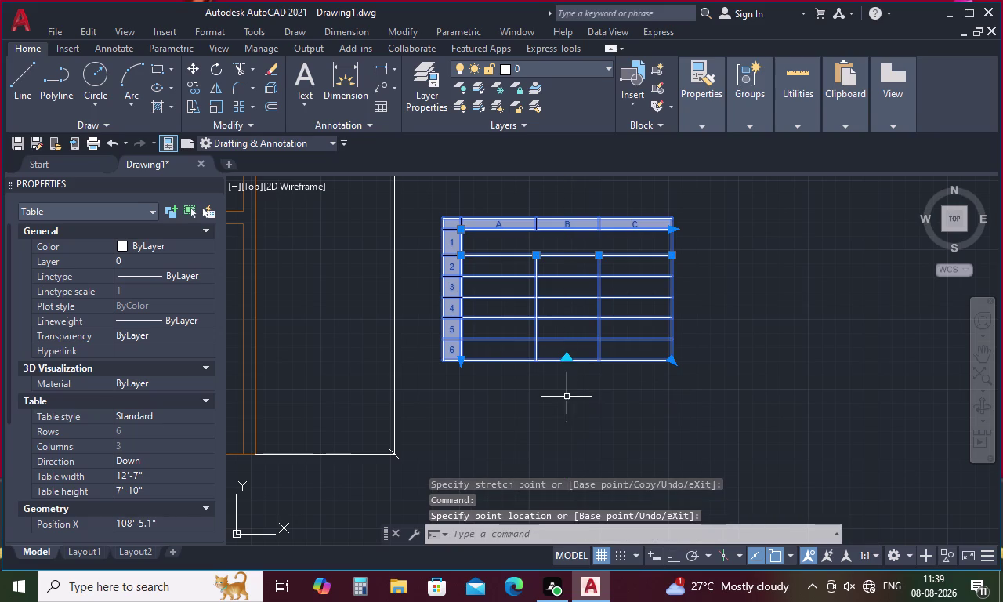
click(567, 352)
key(Escape)
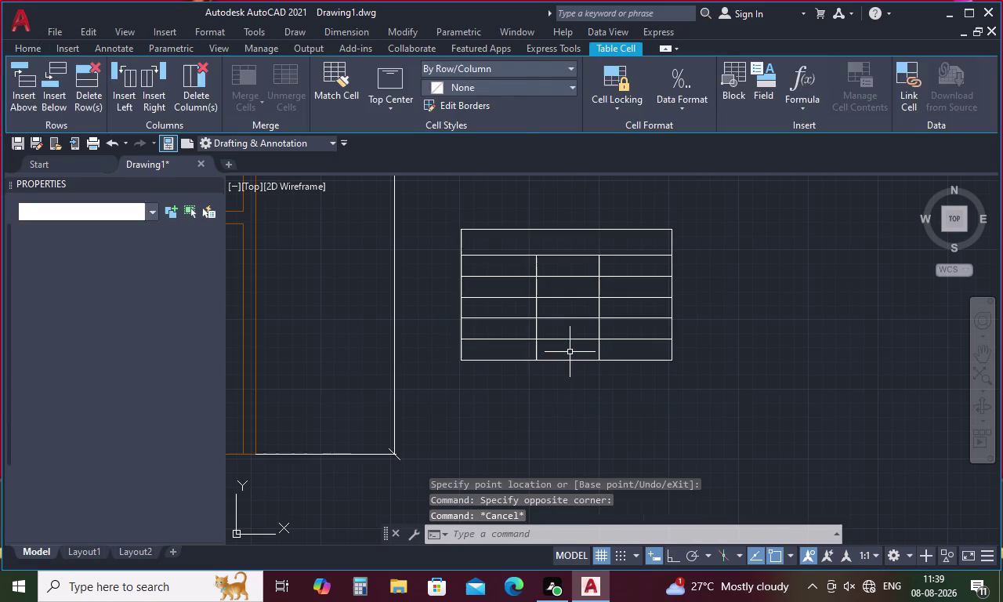
click(569, 362)
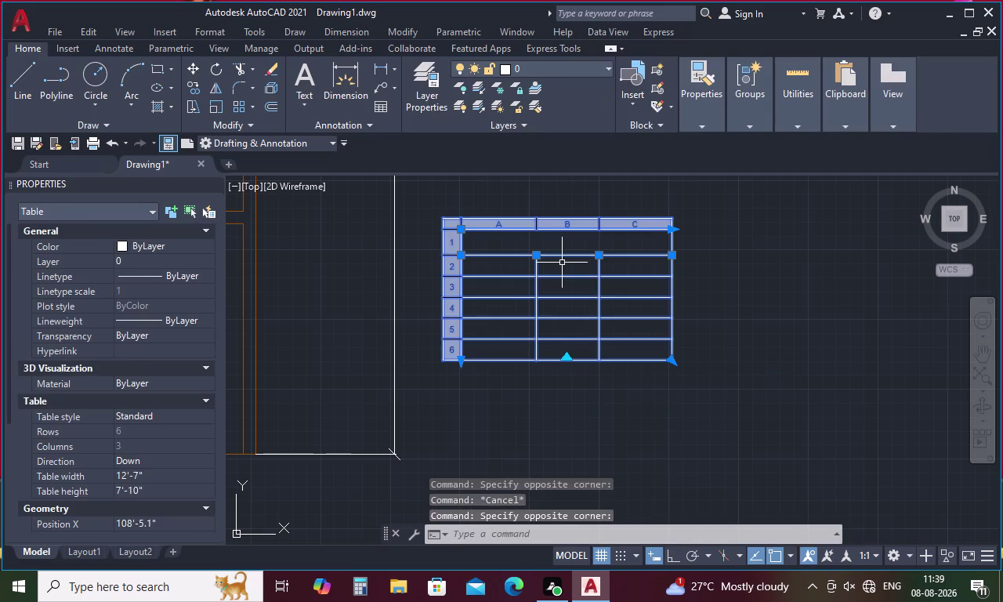
Make row 2 taller, settling it at a moderate height.
click(570, 275)
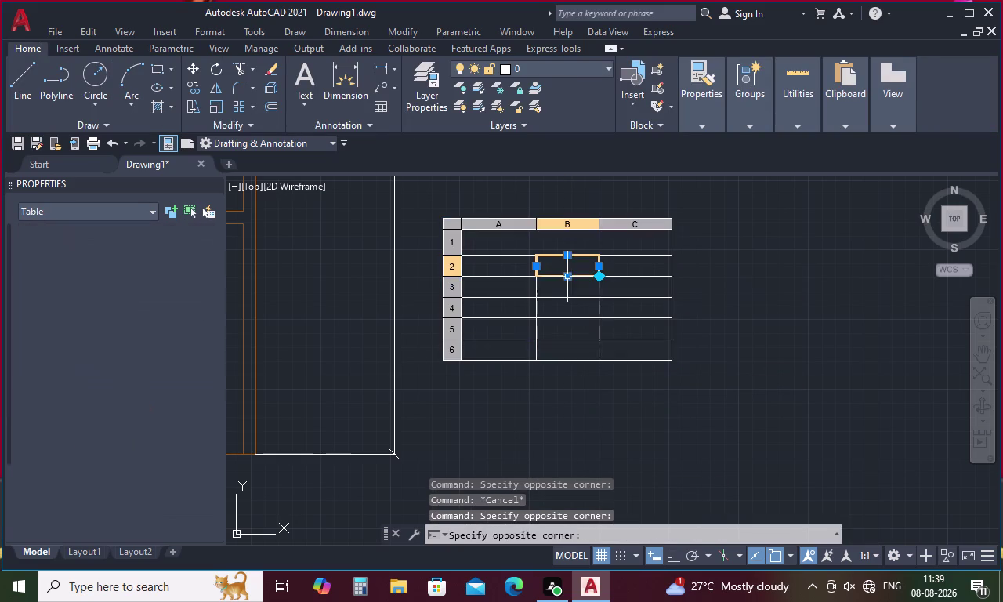
click(569, 277)
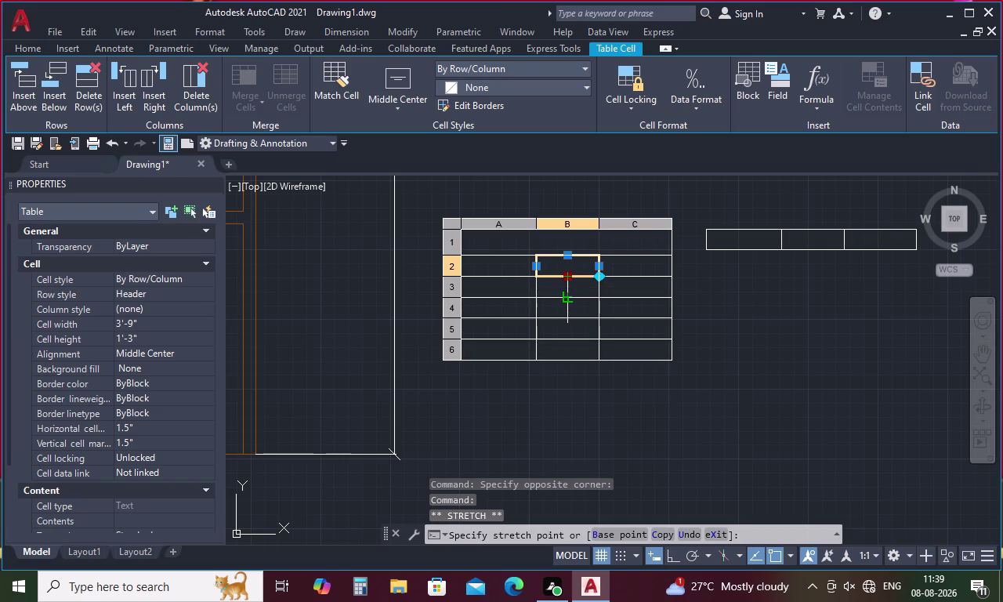
click(571, 293)
click(568, 297)
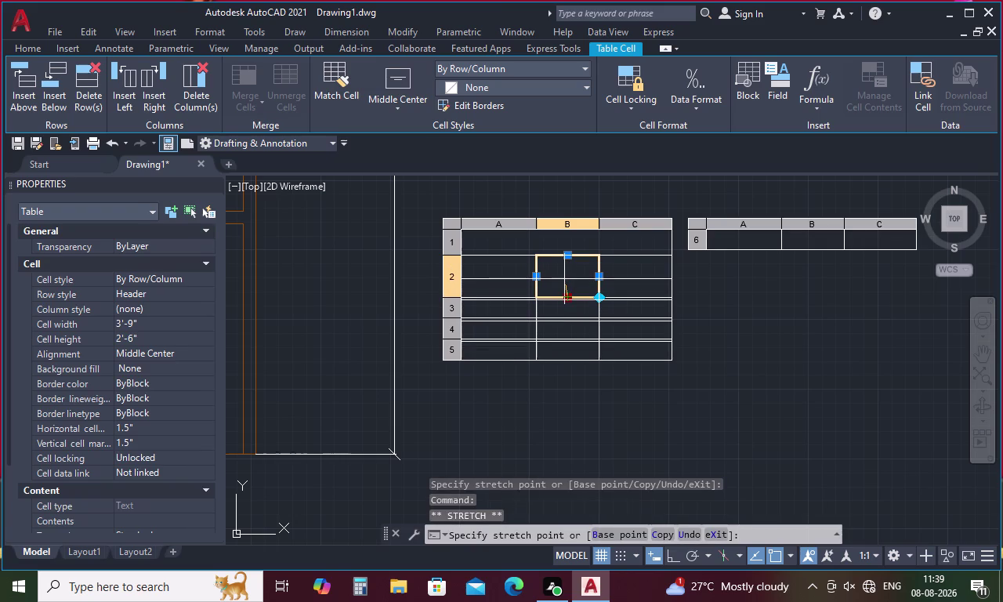
click(564, 281)
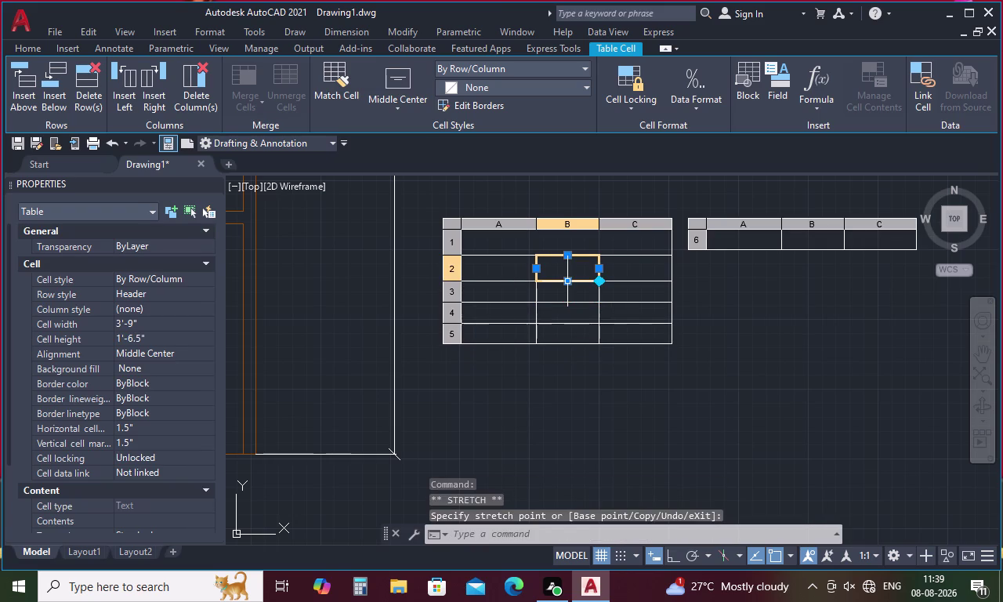
Enter GFD in cell A2 and set its text height to 8.
click(504, 279)
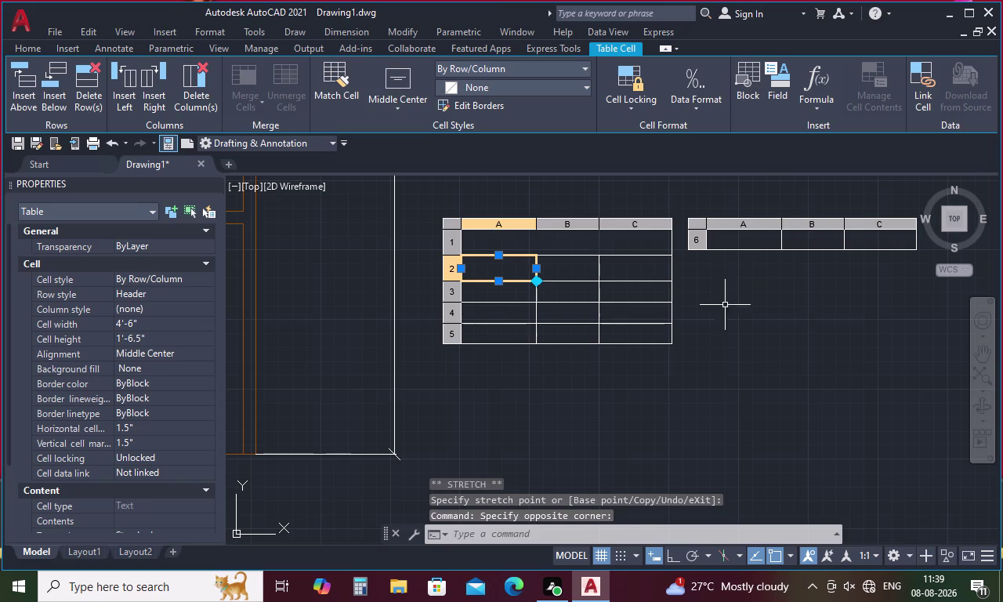
key(g)
key(f)
key(d)
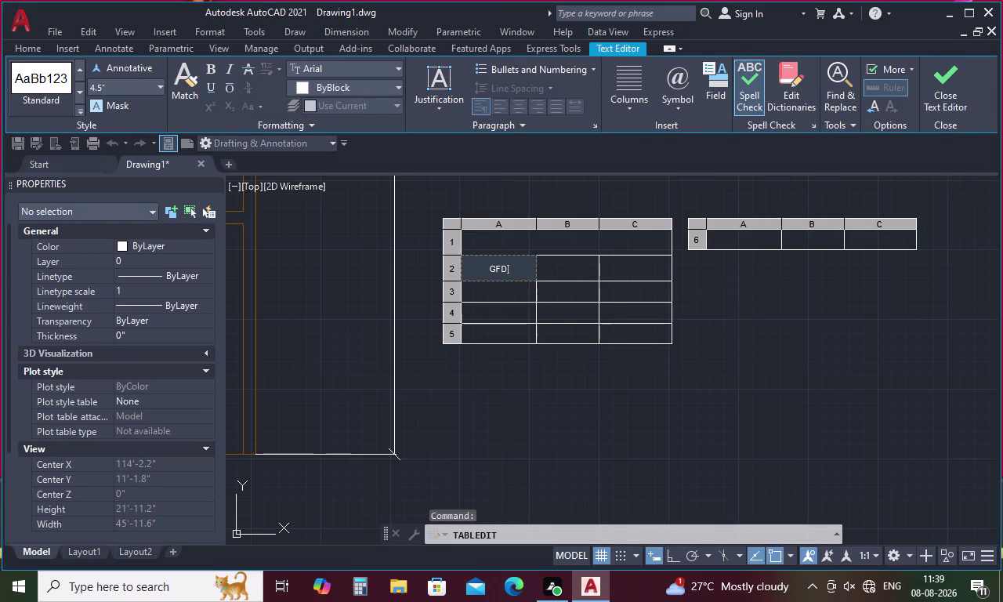
drag(514, 270, 469, 269)
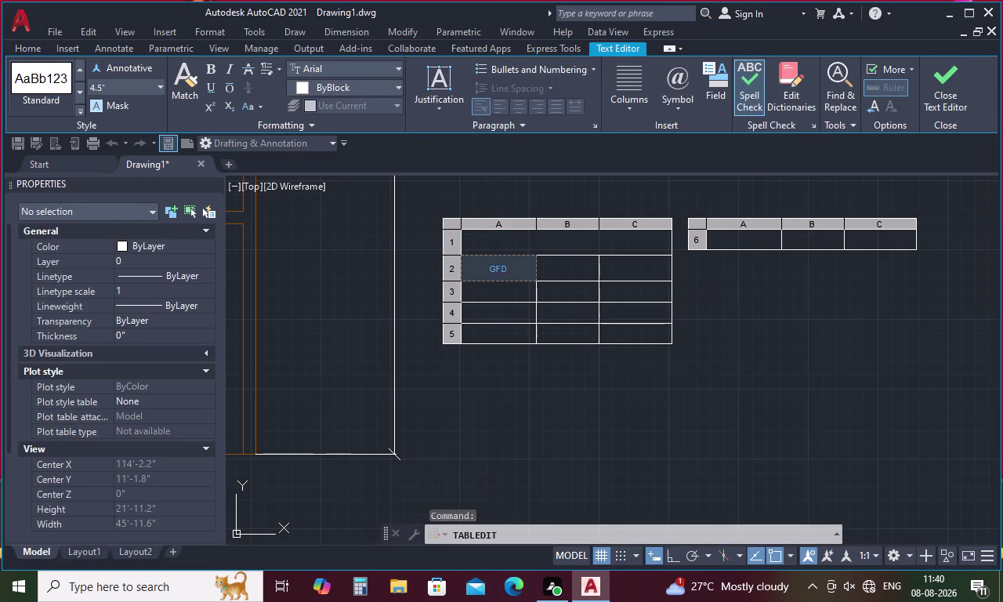
click(130, 90)
key(BackSpace)
key(8)
key(Return)
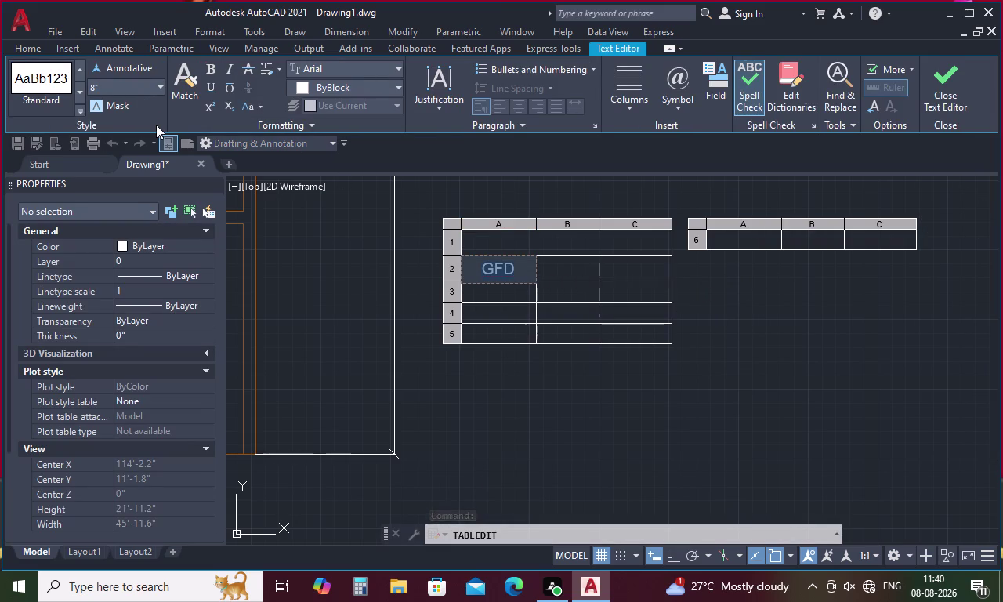
click(596, 418)
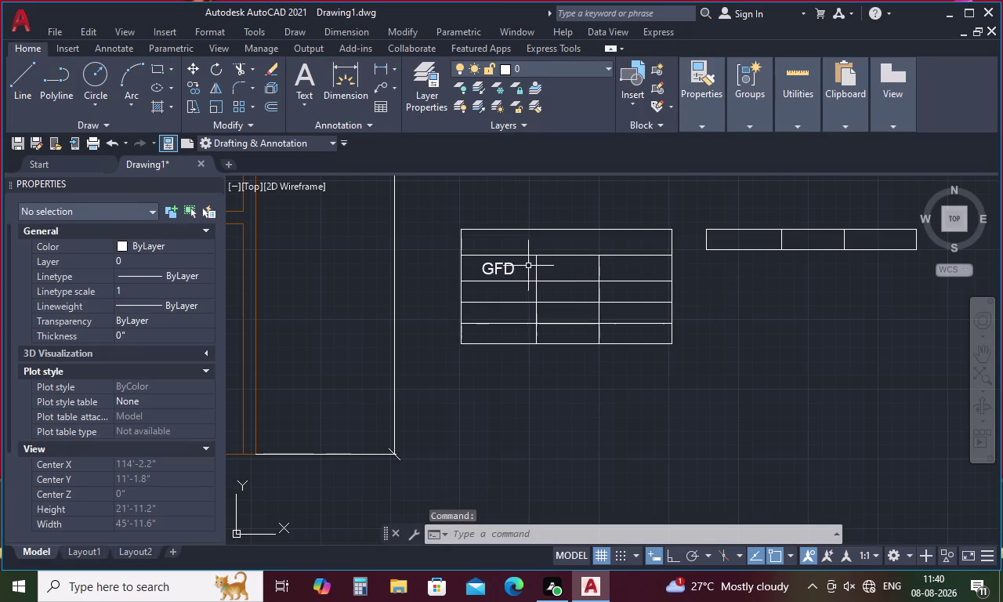
Widen column C and bring row 6 back into the main table.
click(579, 257)
click(674, 256)
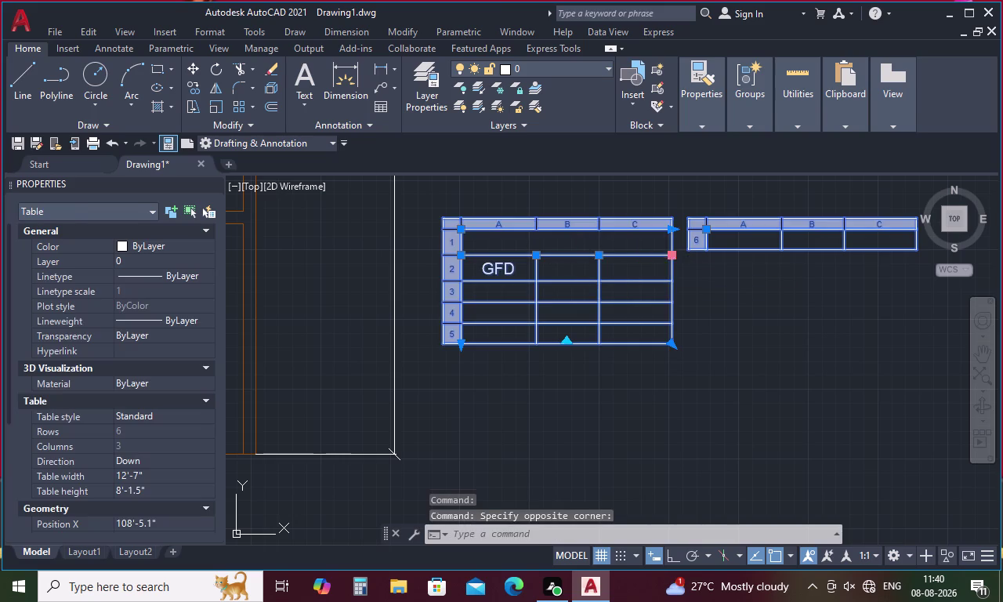
click(742, 257)
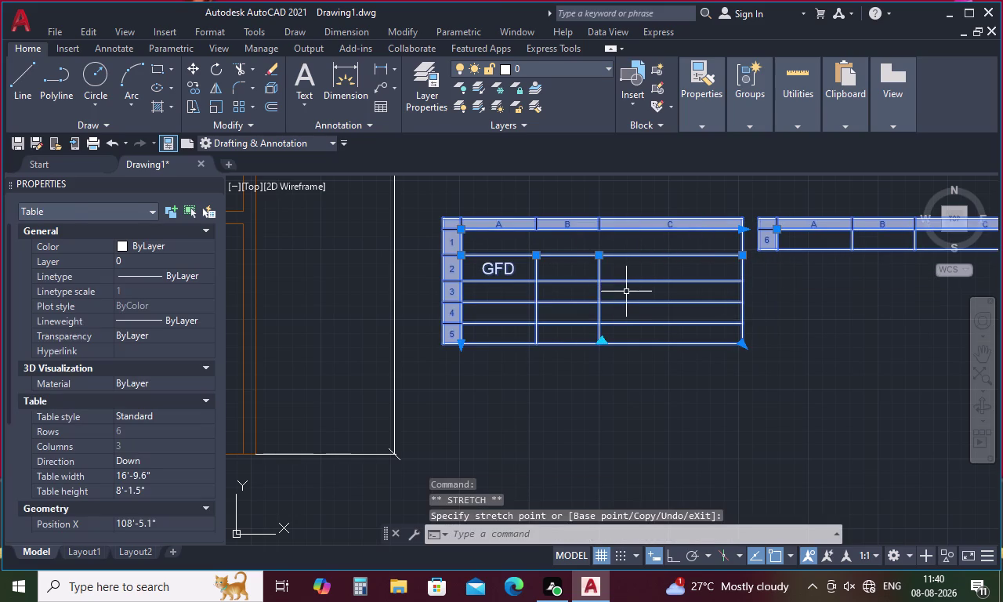
click(601, 342)
click(604, 379)
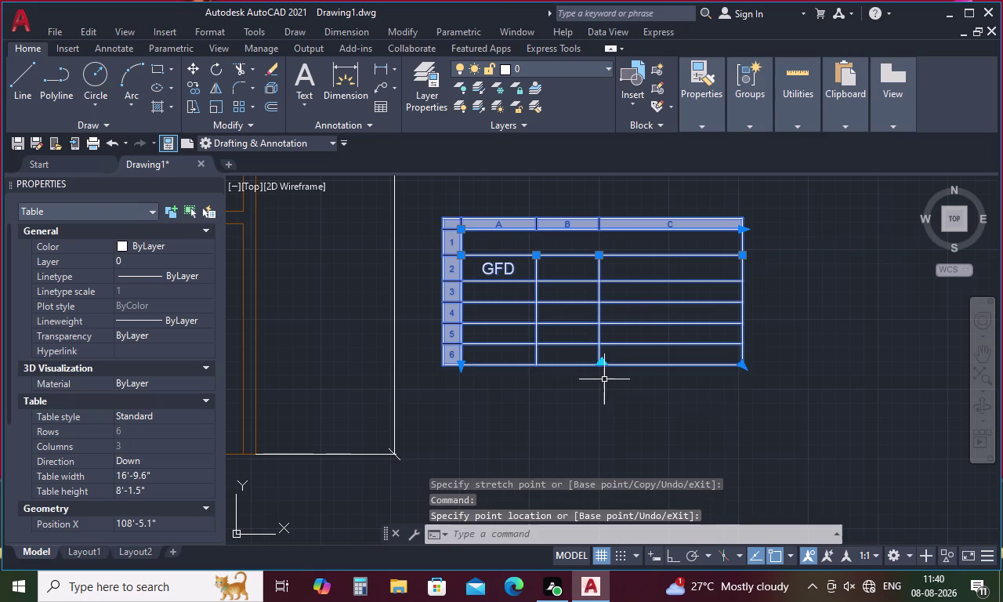
click(606, 363)
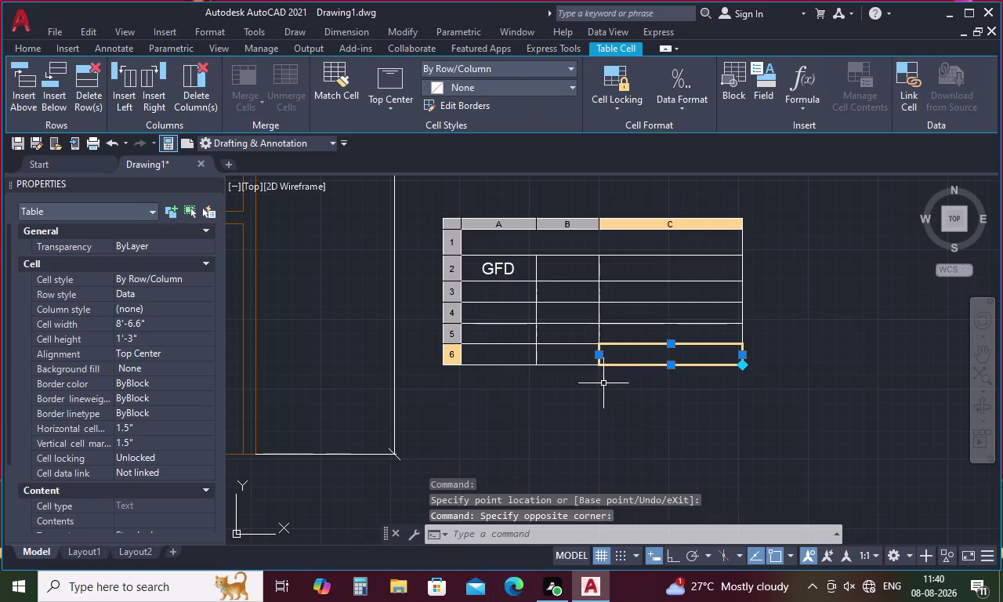
key(Escape)
Readjust the table-break grip again, then clear the selection.
click(596, 343)
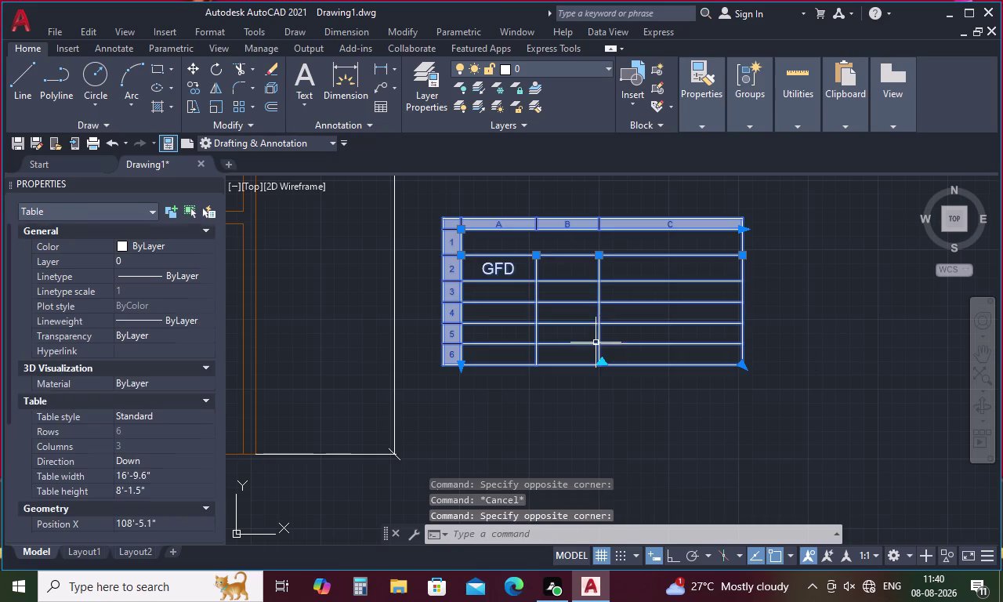
click(602, 364)
click(601, 391)
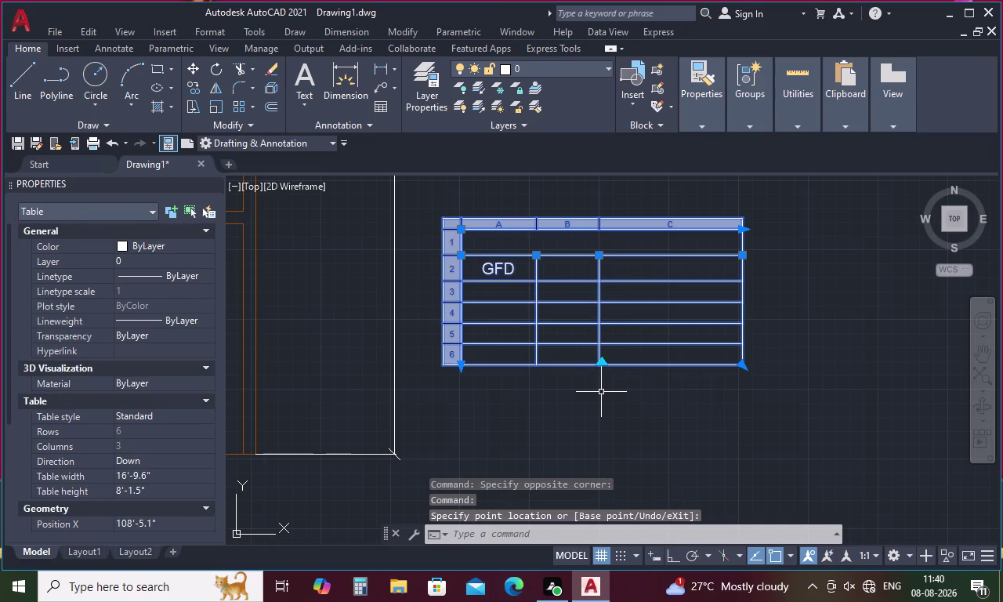
drag(602, 363, 607, 390)
click(607, 390)
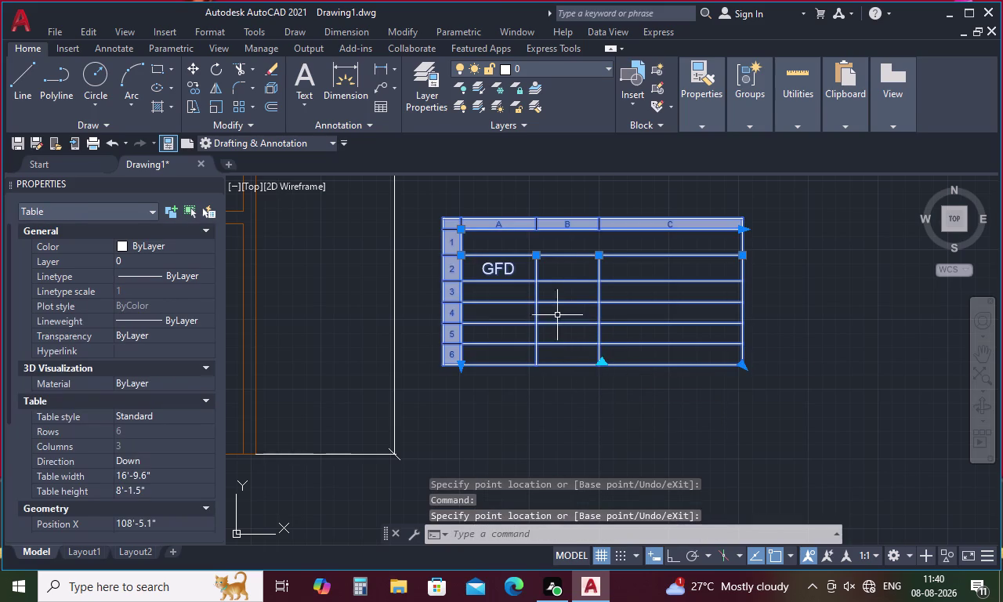
click(521, 272)
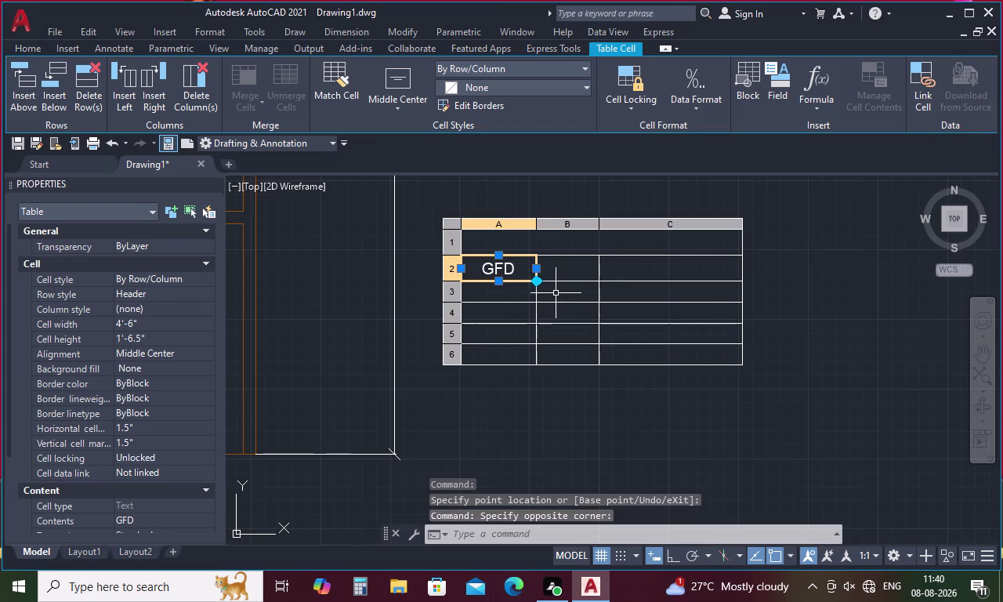
key(Escape)
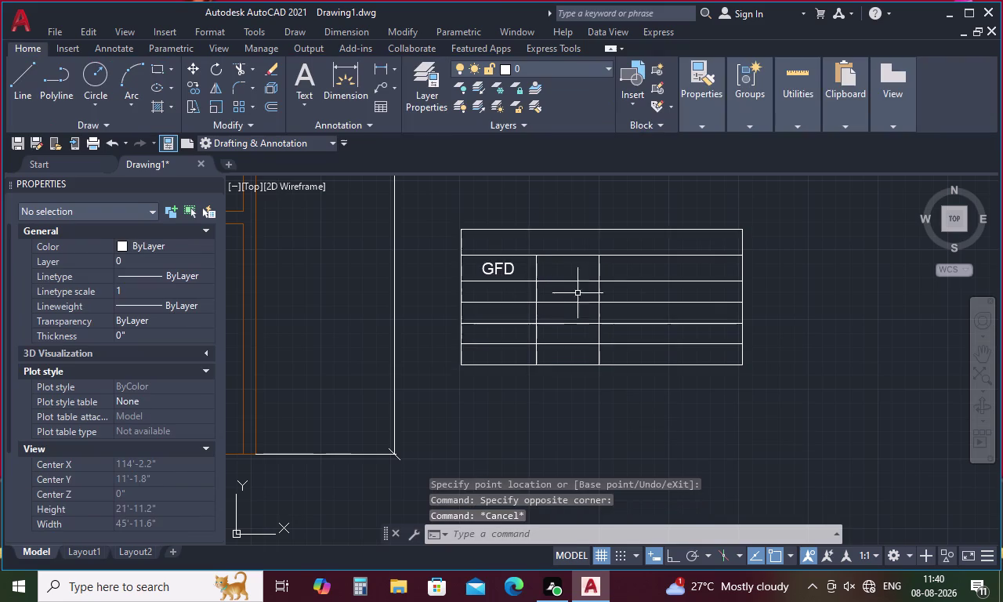
Widen column B by moving the divider between columns B and C.
click(600, 277)
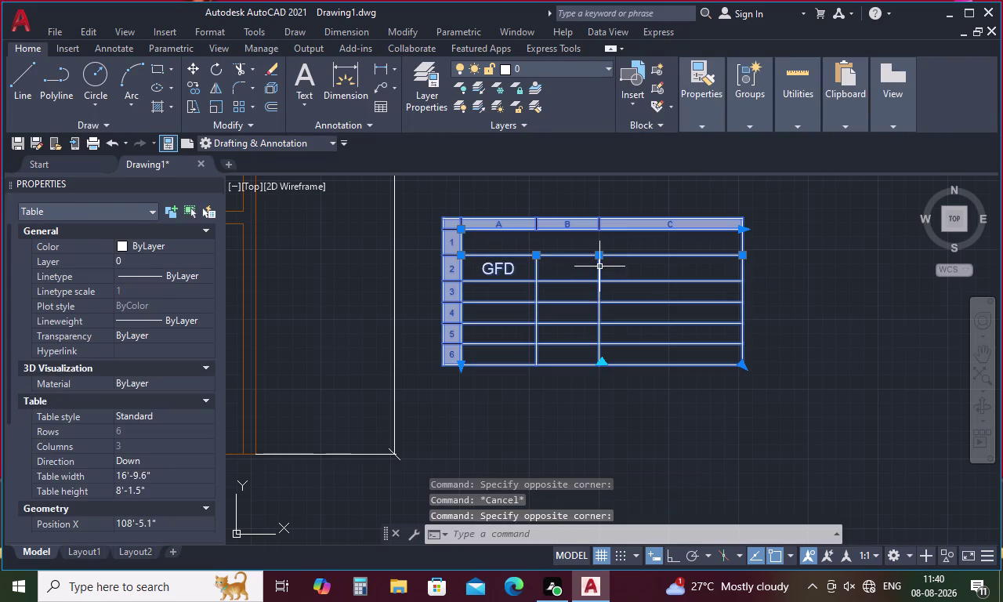
click(600, 253)
click(637, 256)
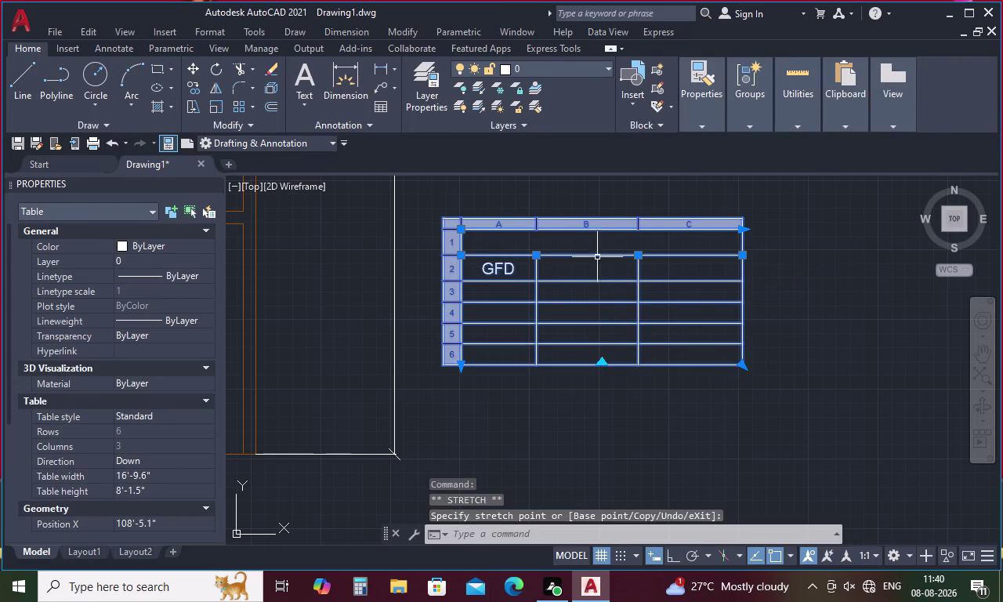
click(534, 255)
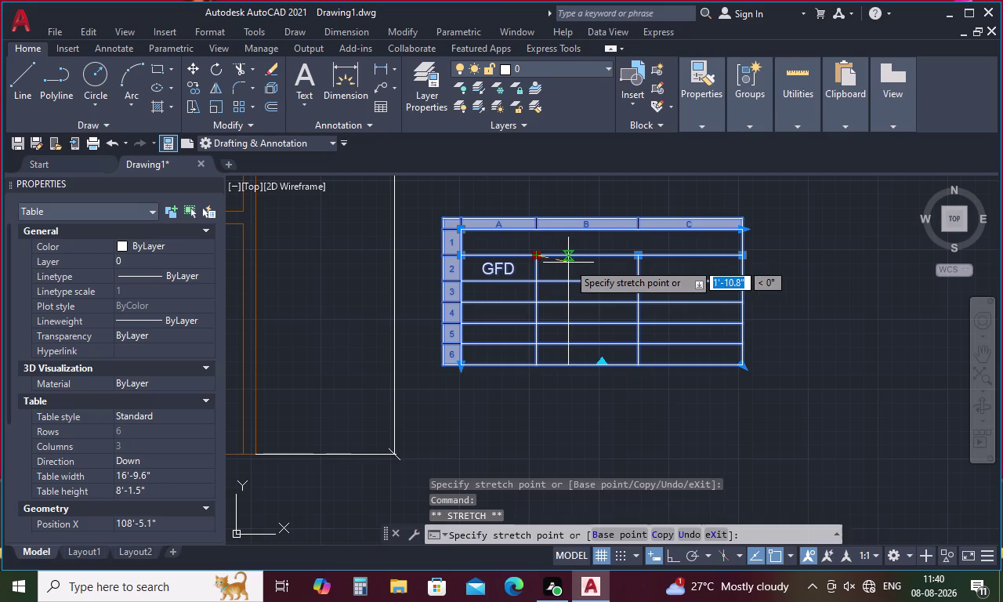
Pull the table's right edge left so the overall width becomes 14'-2.7".
click(568, 262)
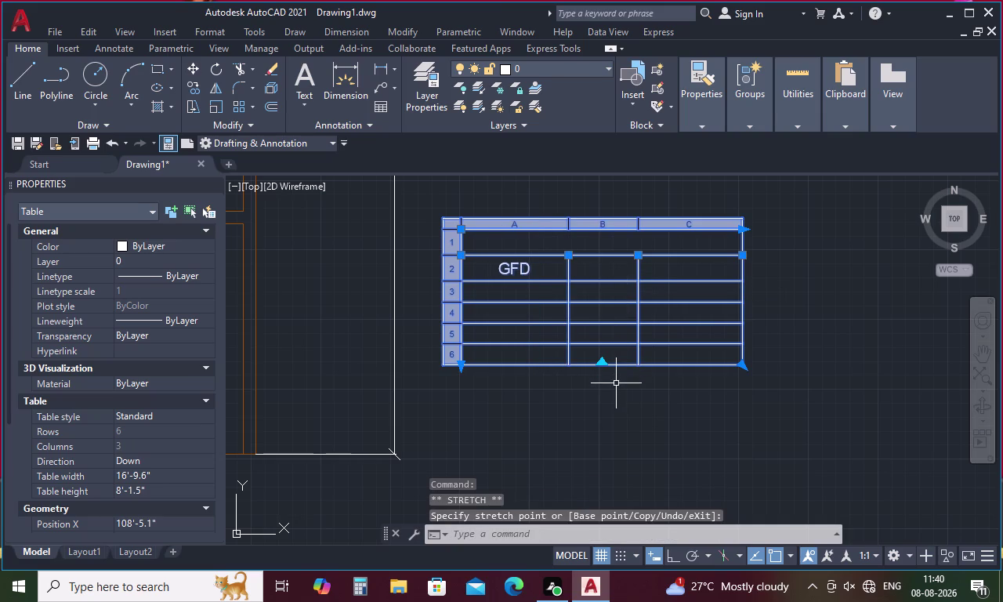
click(740, 255)
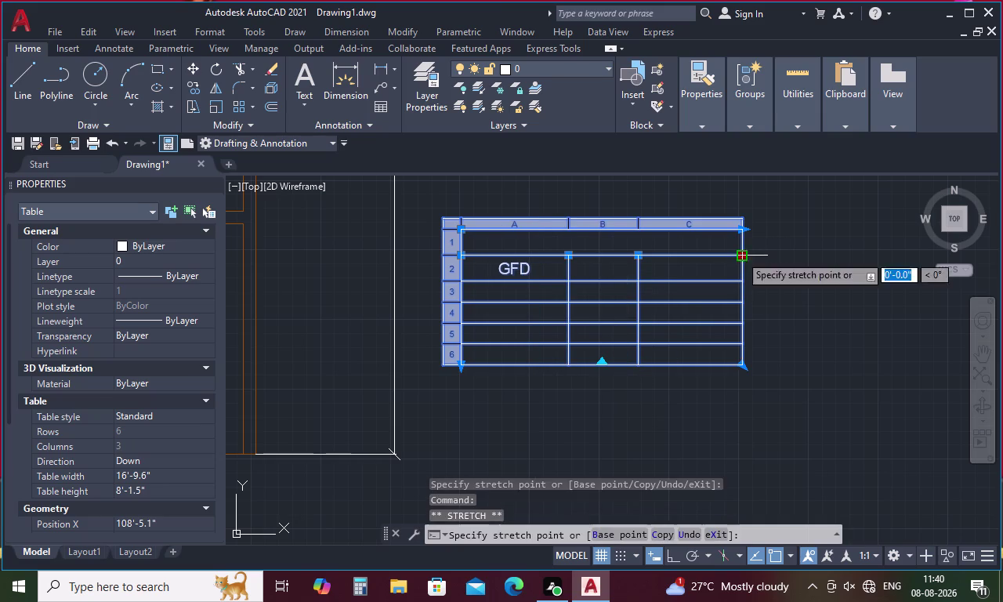
click(699, 261)
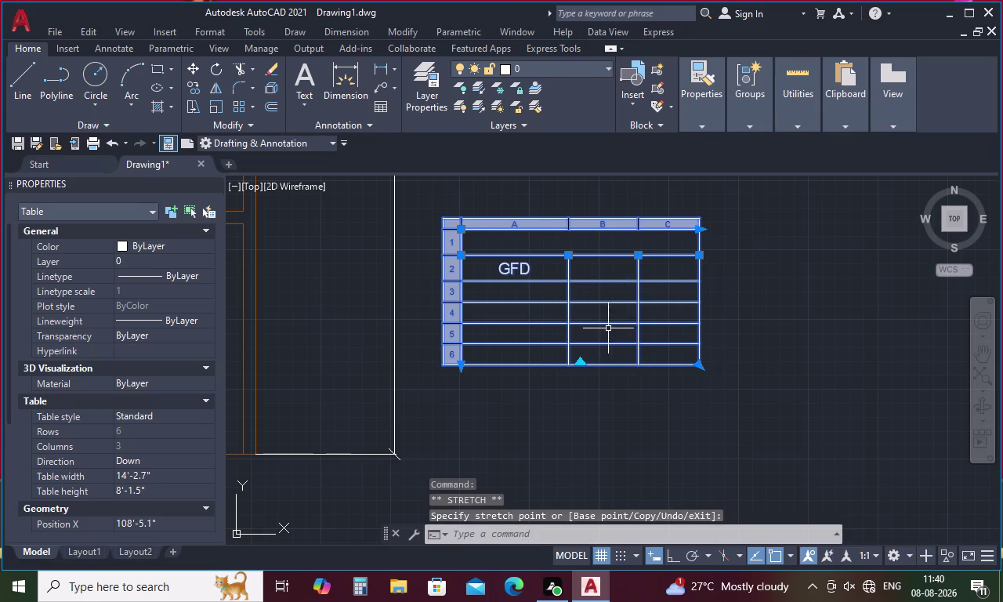
key(Escape)
click(533, 269)
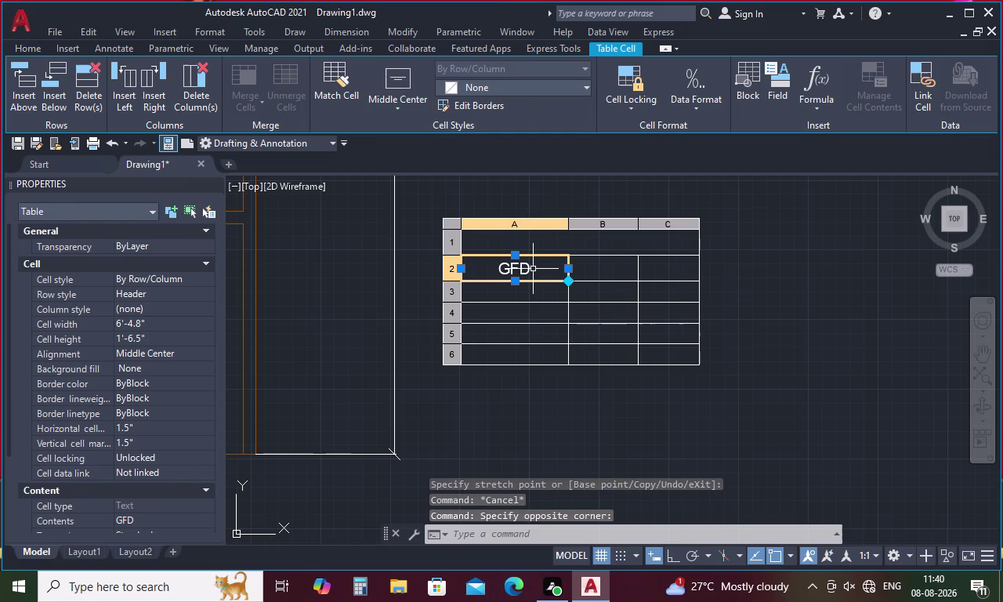
click(553, 245)
Enter SPECIFICATIONS in the table's title cell, correcting typos along the way.
text(S)
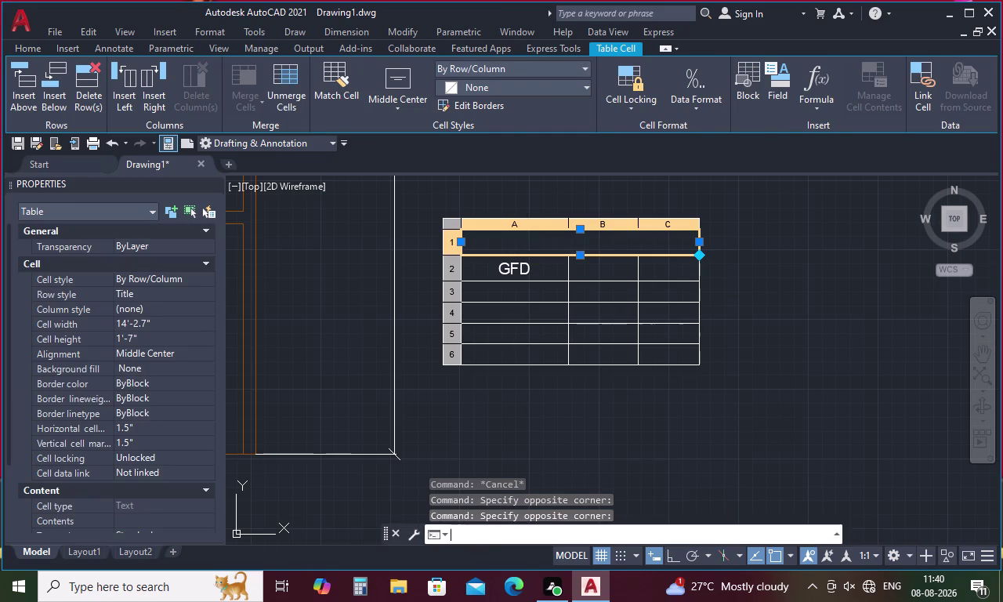
text(P)
text(EX)
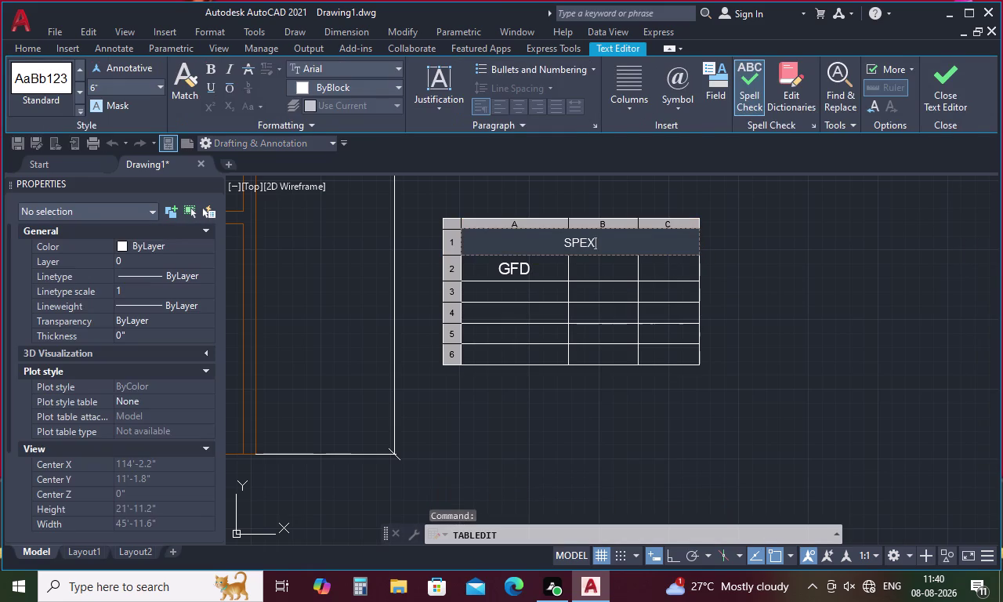
key(BackSpace)
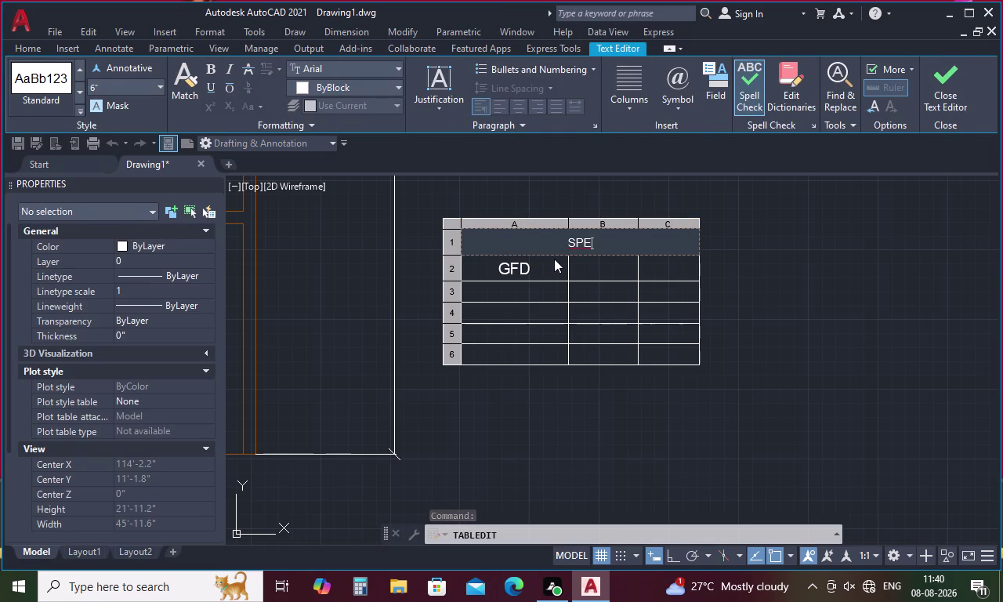
key(c)
key(i)
text(FIV)
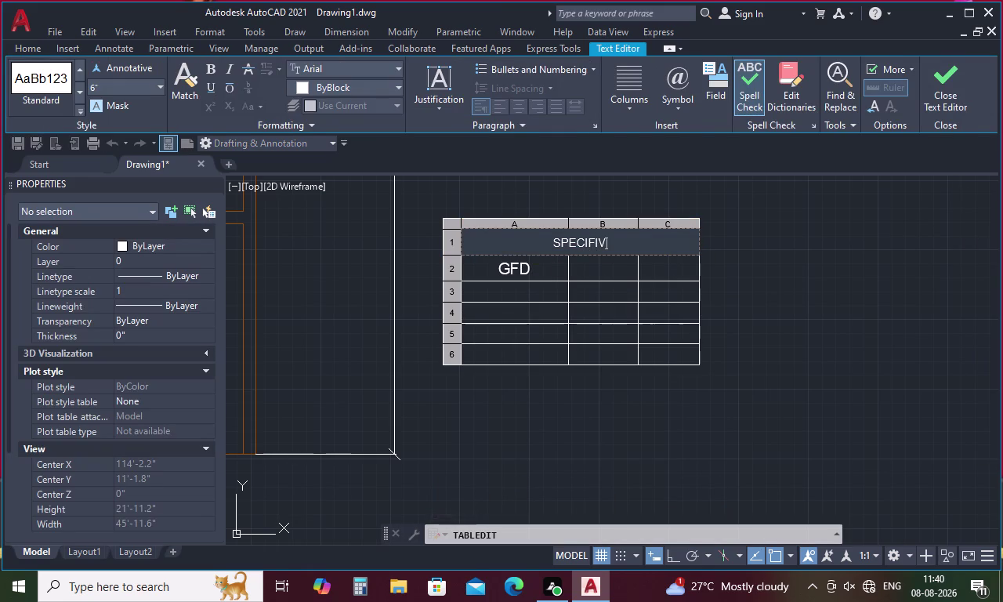
key(BackSpace)
text(CA)
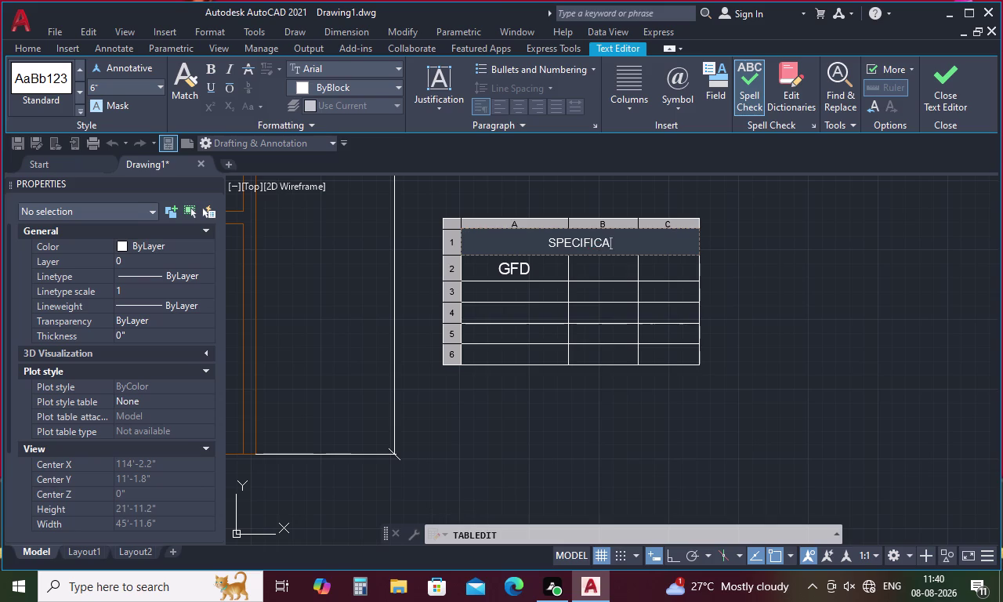
text(TIONS)
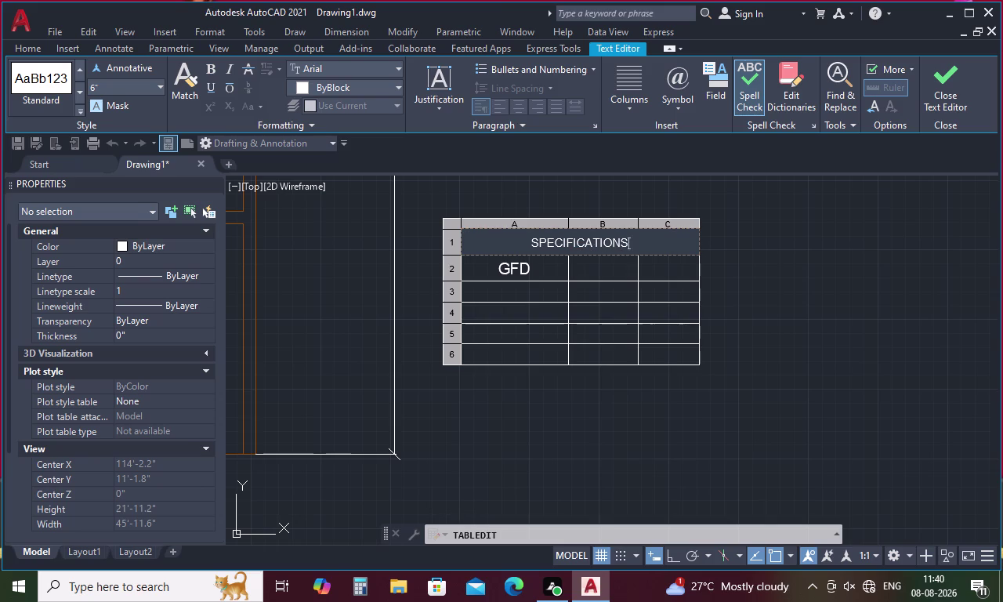
Set the SPECIFICATIONS title text height to 7 and finish editing.
drag(644, 241, 504, 239)
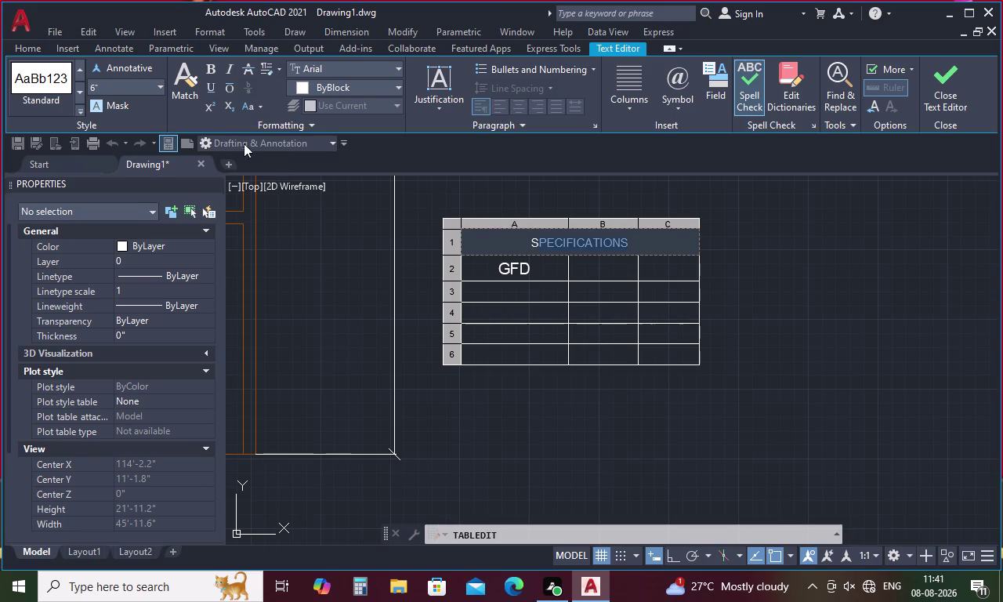
click(99, 85)
key(BackSpace)
text(7)
key(space)
key(BackSpace)
key(Return)
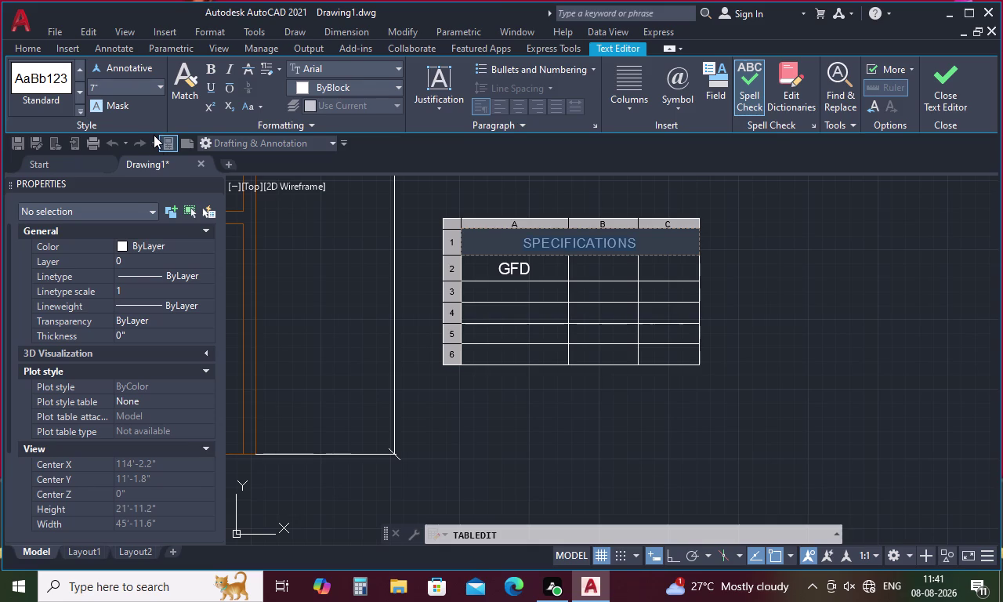
click(859, 390)
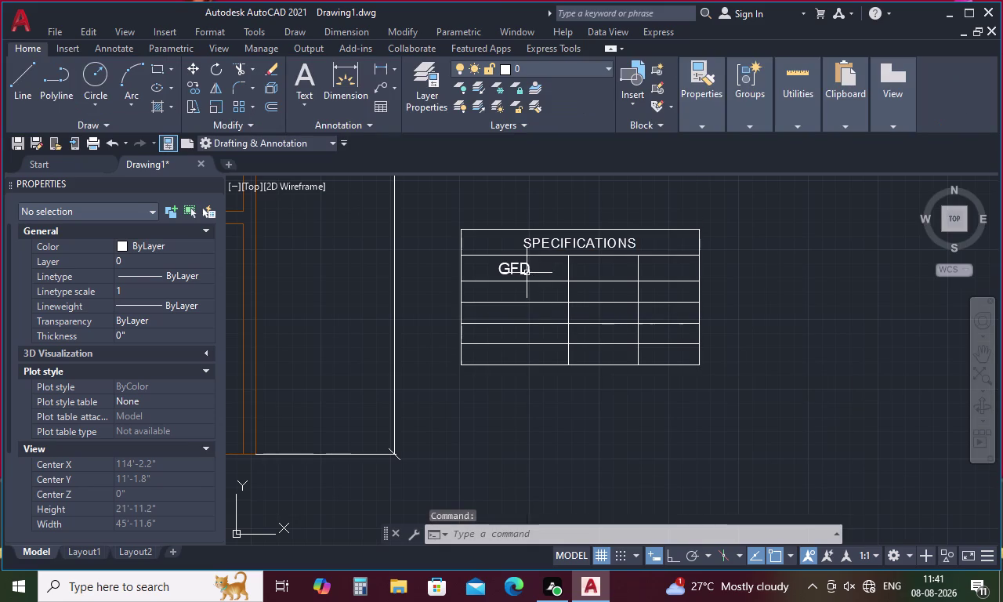
Replace GFD with ITEM in the first header cell.
double_click(527, 272)
click(533, 269)
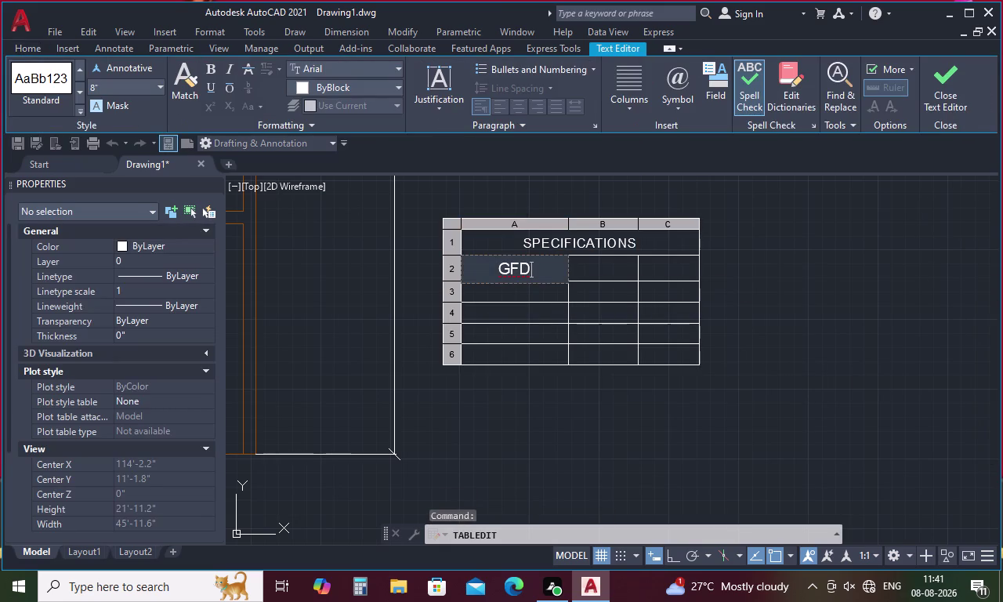
key(BackSpace)
key(BackSpace)
key(BackSpace)
key(i)
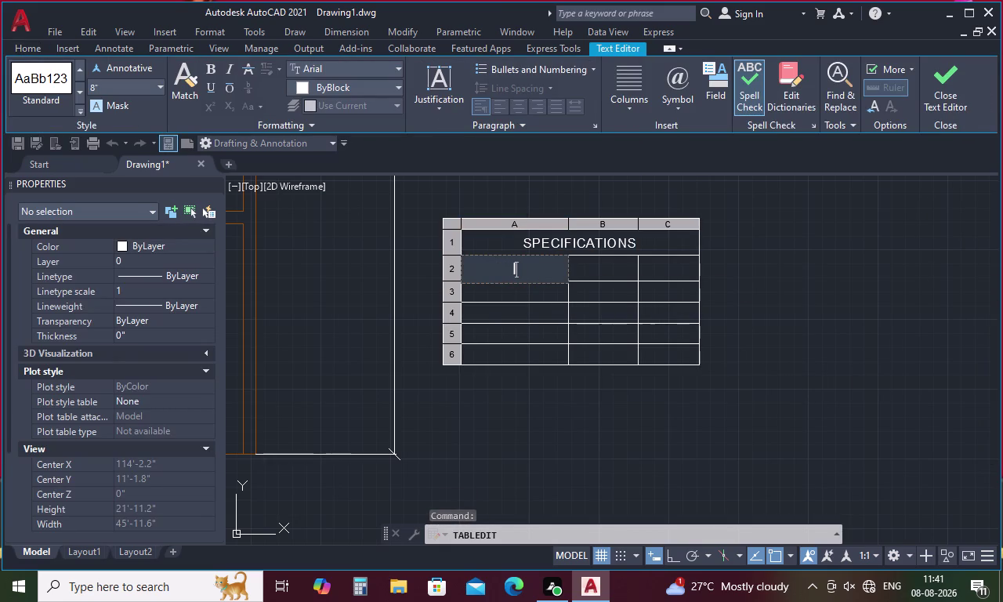
text(TEM)
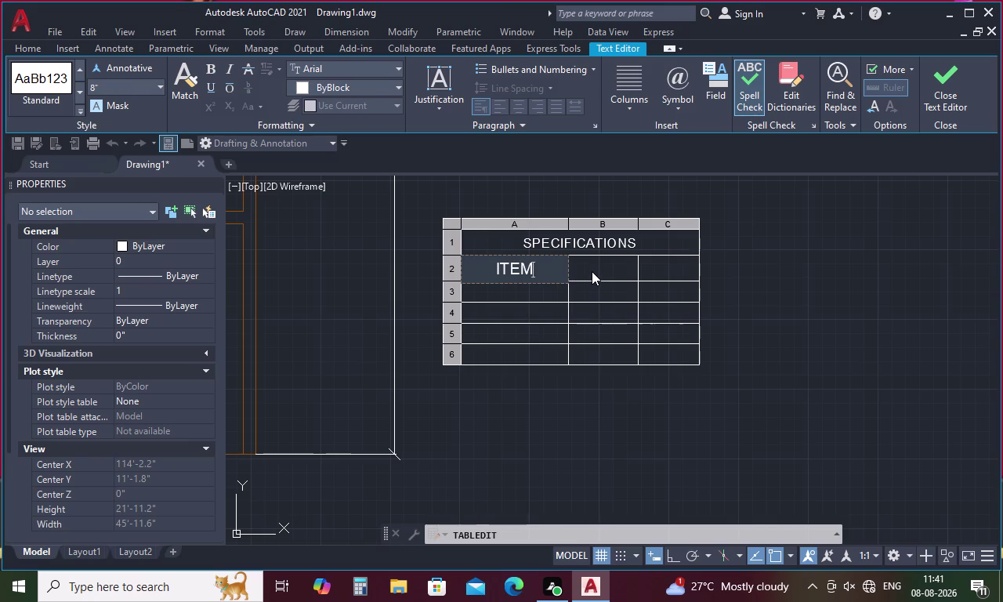
Set the ITEM text height to 6 and finish editing the cell.
drag(542, 268, 456, 269)
click(103, 81)
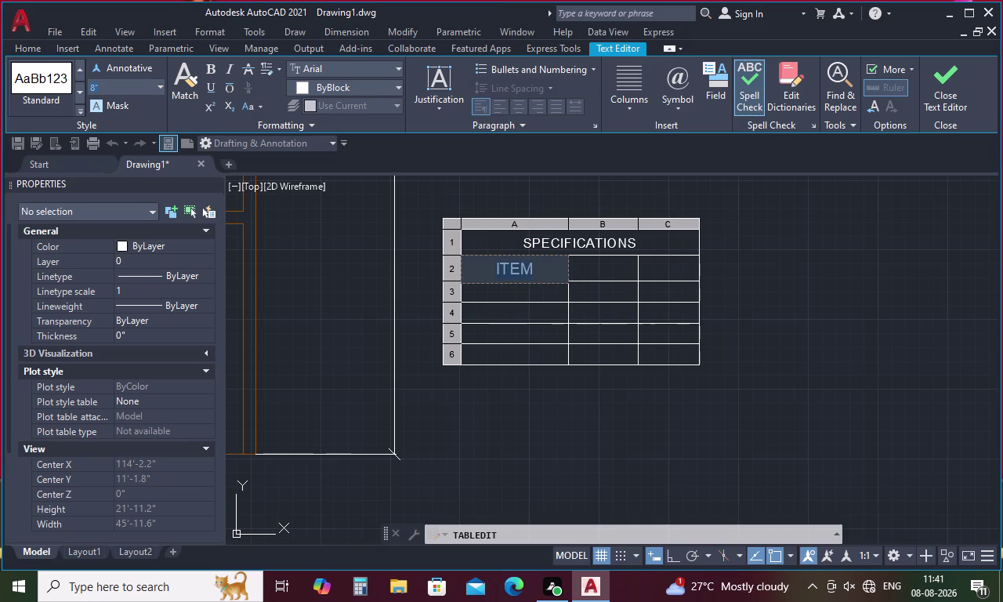
key(BackSpace)
key(6)
key(Return)
click(404, 266)
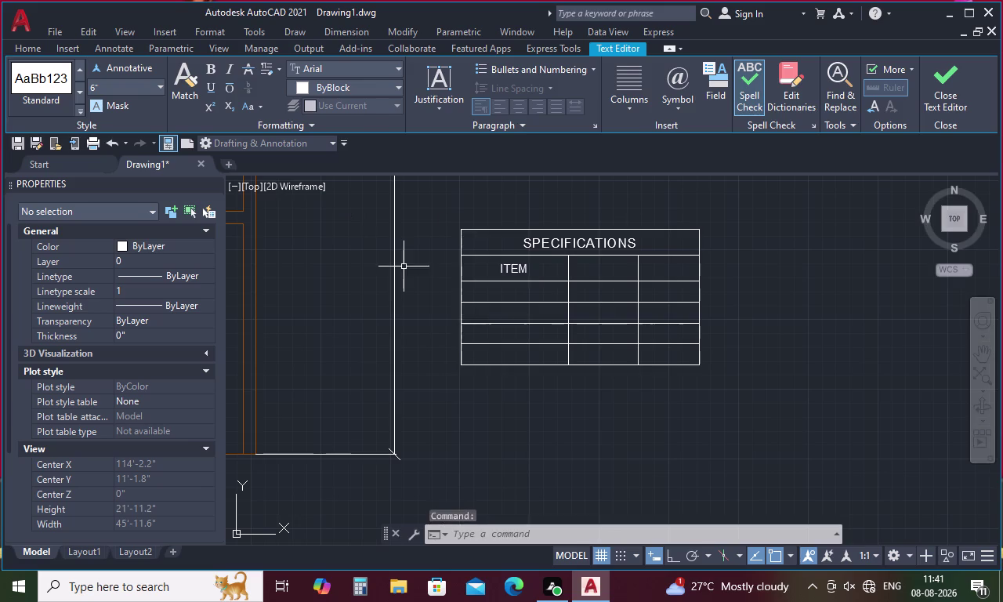
Bring the table back into view and select the empty cell beside ITEM.
scroll(down, 3)
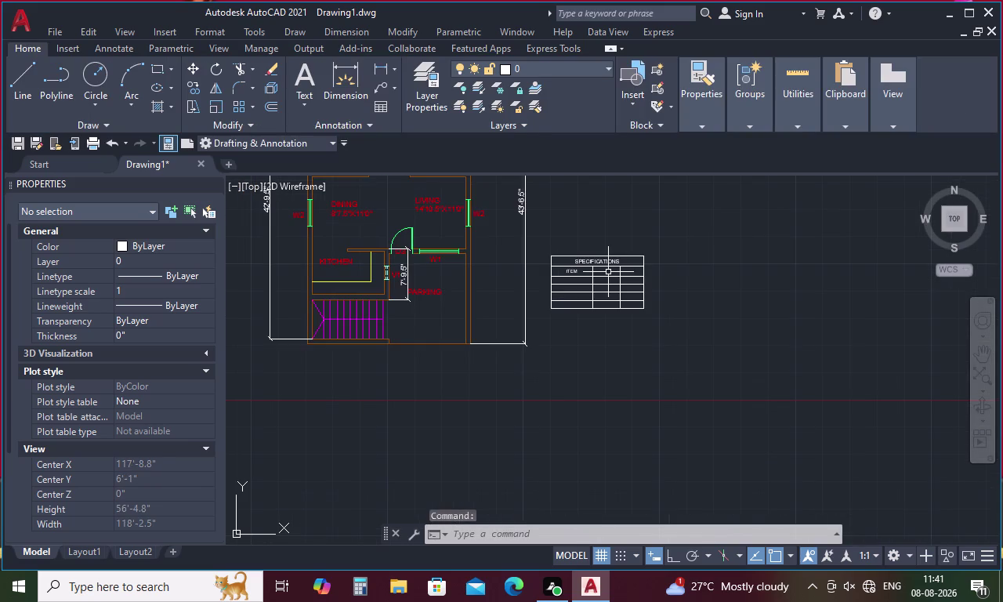
scroll(down, 3)
middle_drag(574, 264, 567, 293)
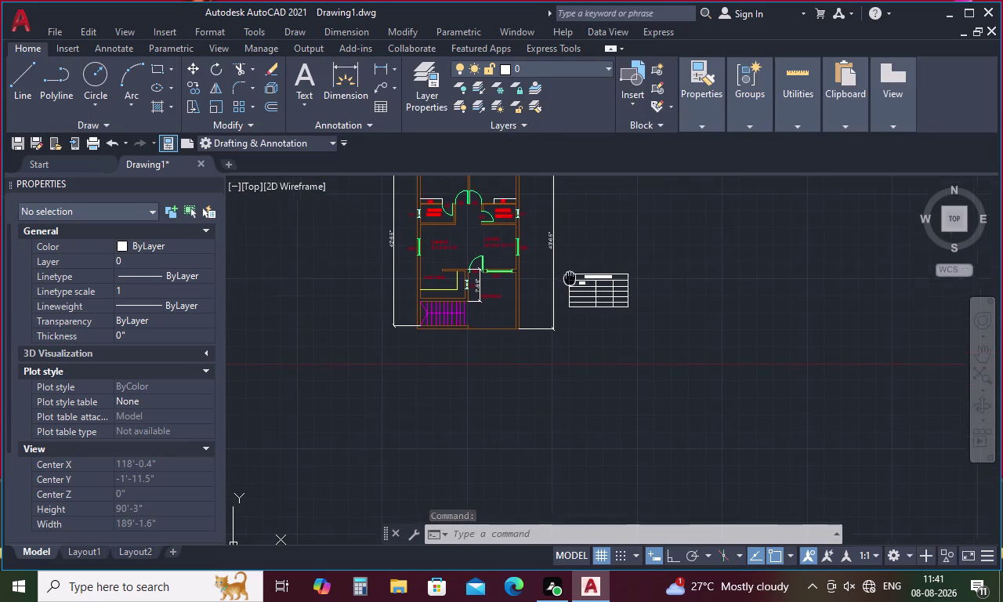
middle_drag(566, 293, 564, 302)
scroll(up, 3)
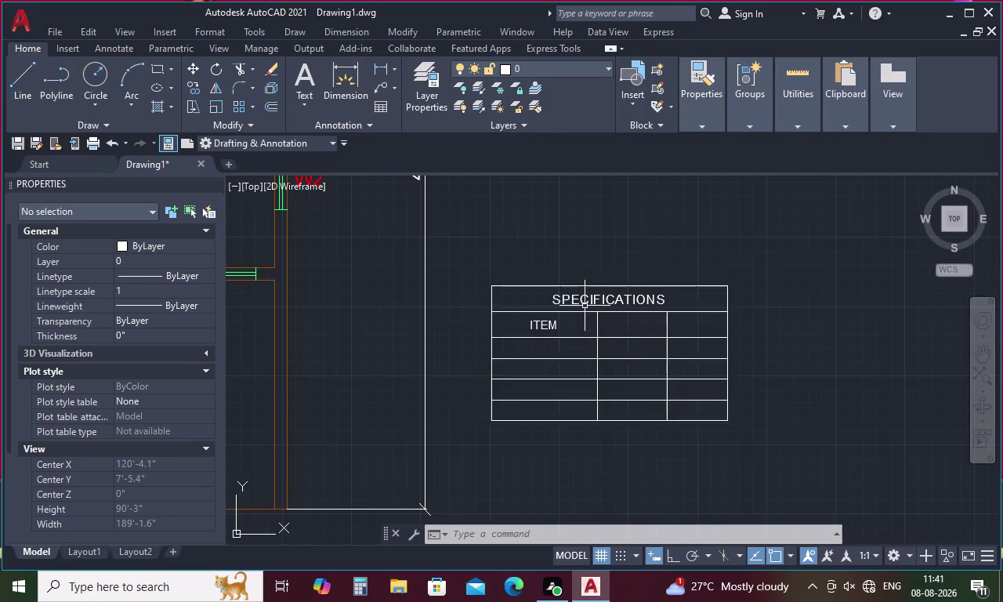
click(619, 322)
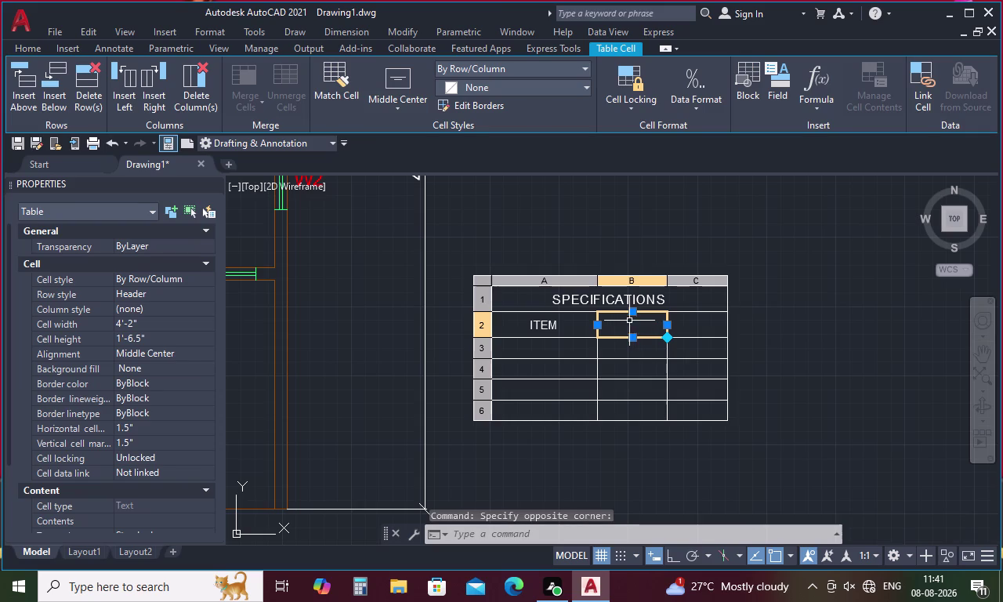
Enter WIDTH in the second header cell.
key(w)
key(i)
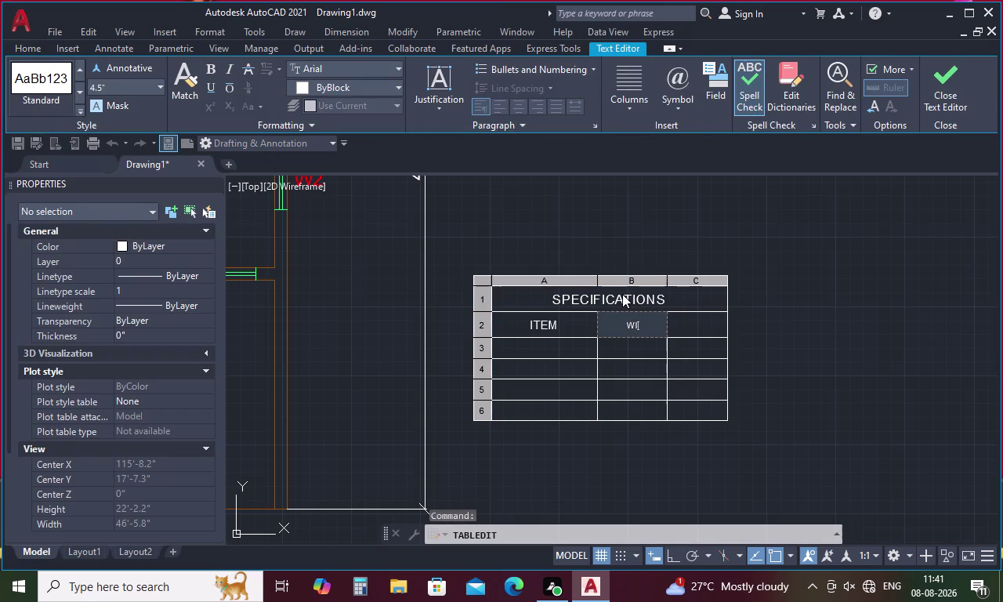
text(DTH)
Set the WIDTH text height to 6 and finish editing the cell.
drag(657, 325, 593, 327)
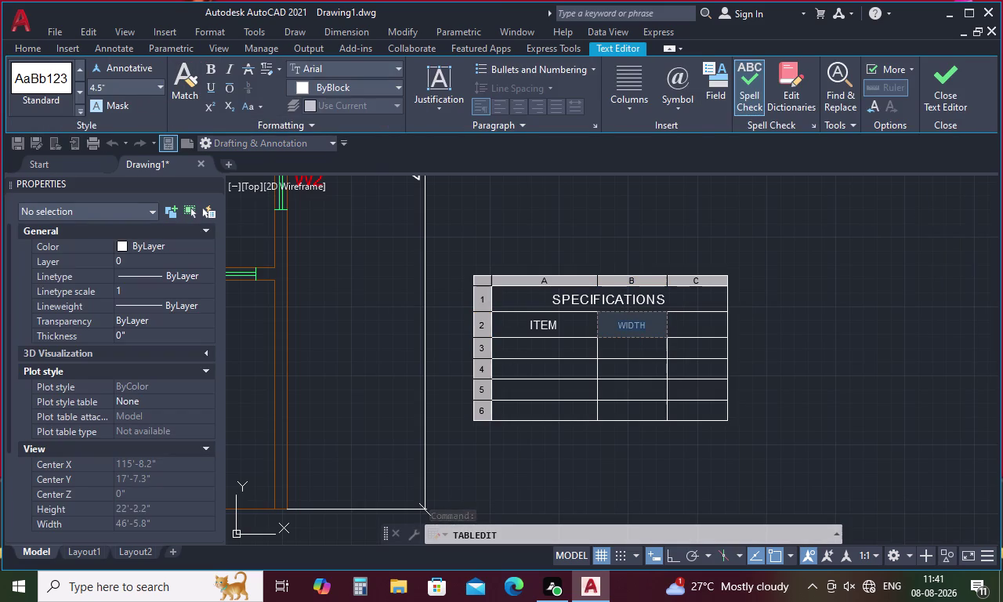
click(129, 90)
key(BackSpace)
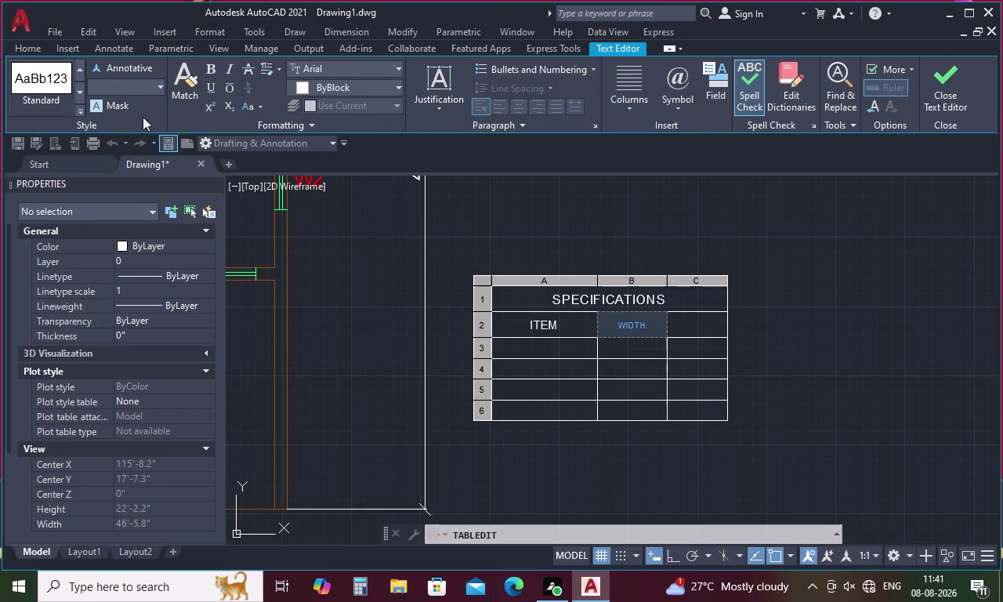
key(1)
key(0)
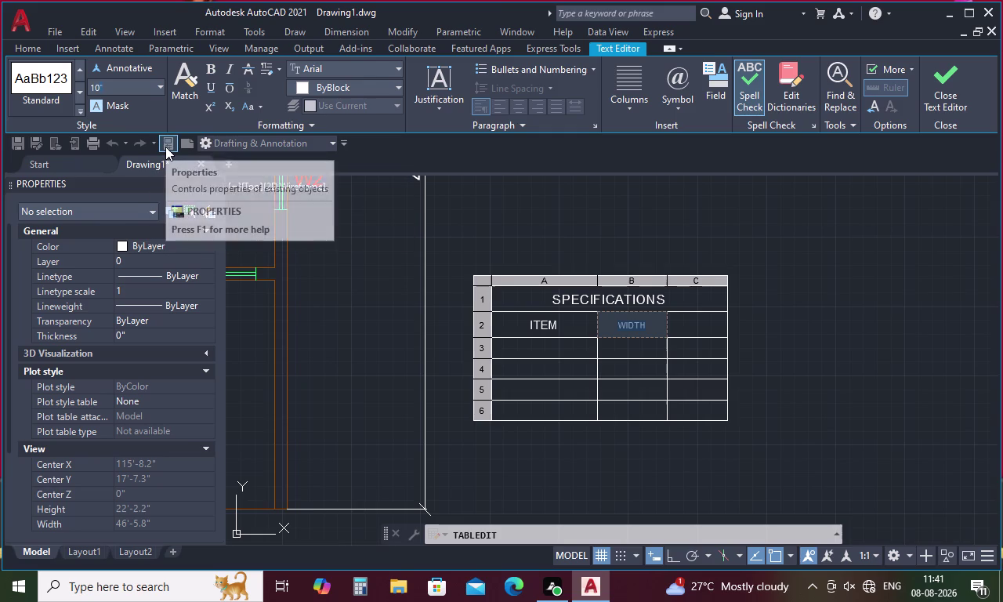
key(BackSpace)
key(BackSpace)
key(BackSpace)
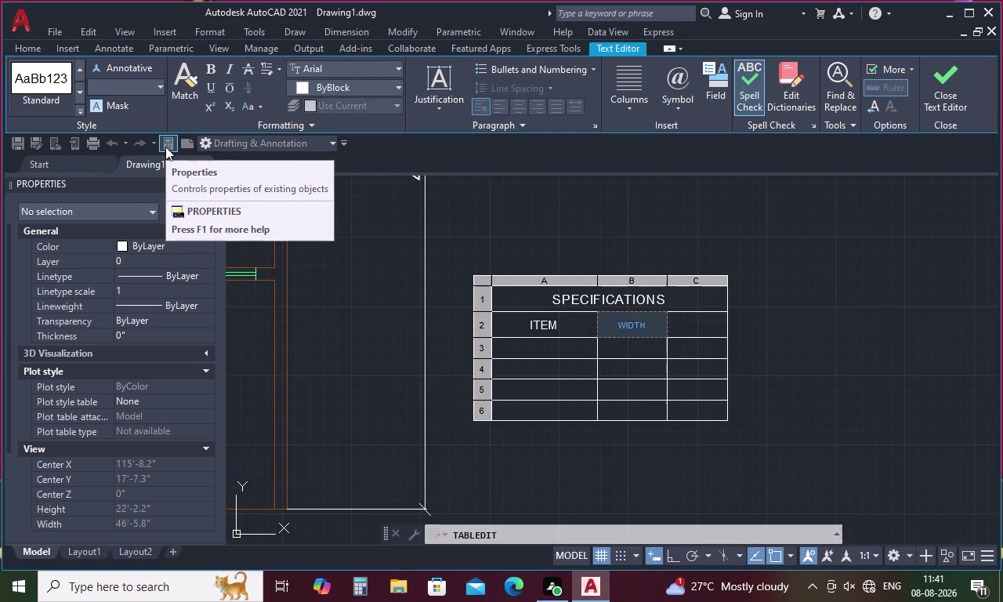
key(6)
key(Return)
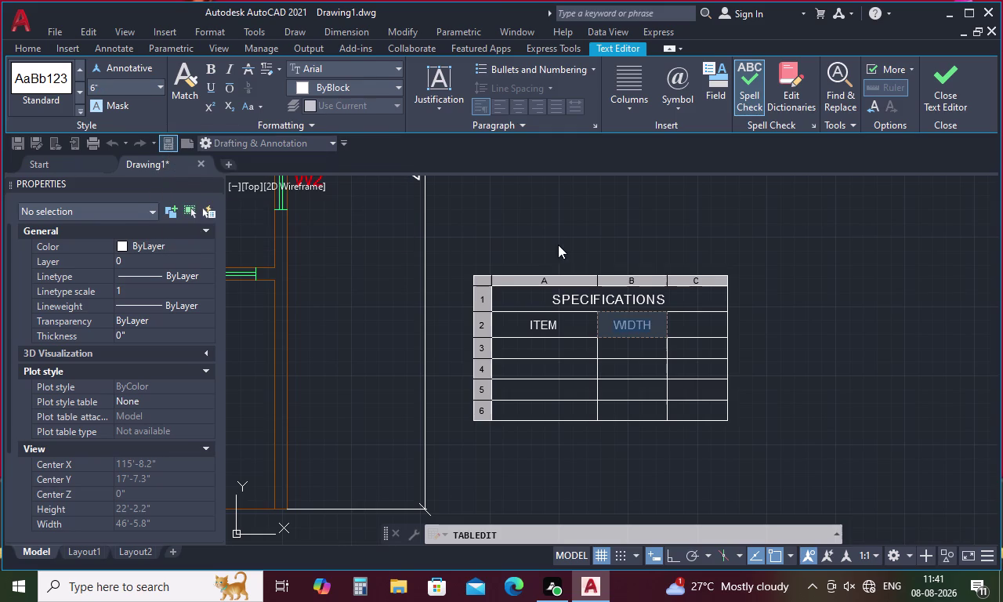
click(560, 232)
Enter HEIGHT in the third header cell and select that text.
double_click(677, 324)
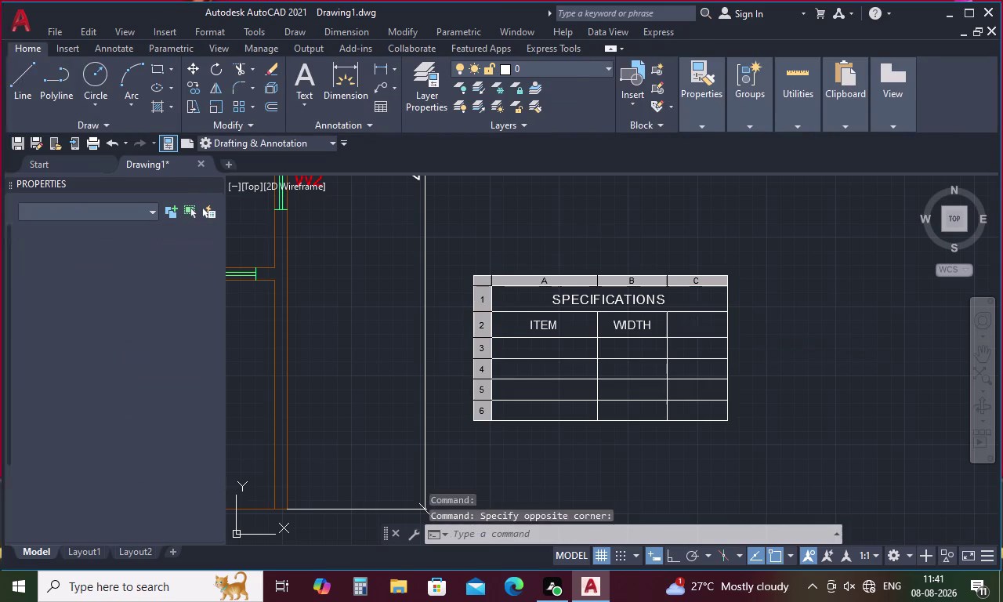
key(h)
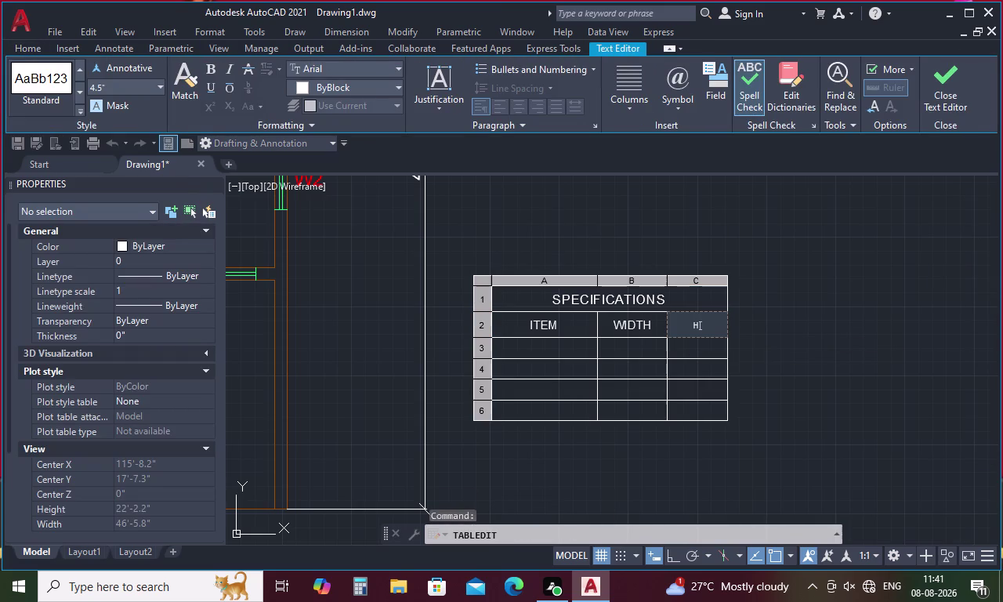
key(e)
key(i)
key(h)
key(BackSpace)
text(GHT)
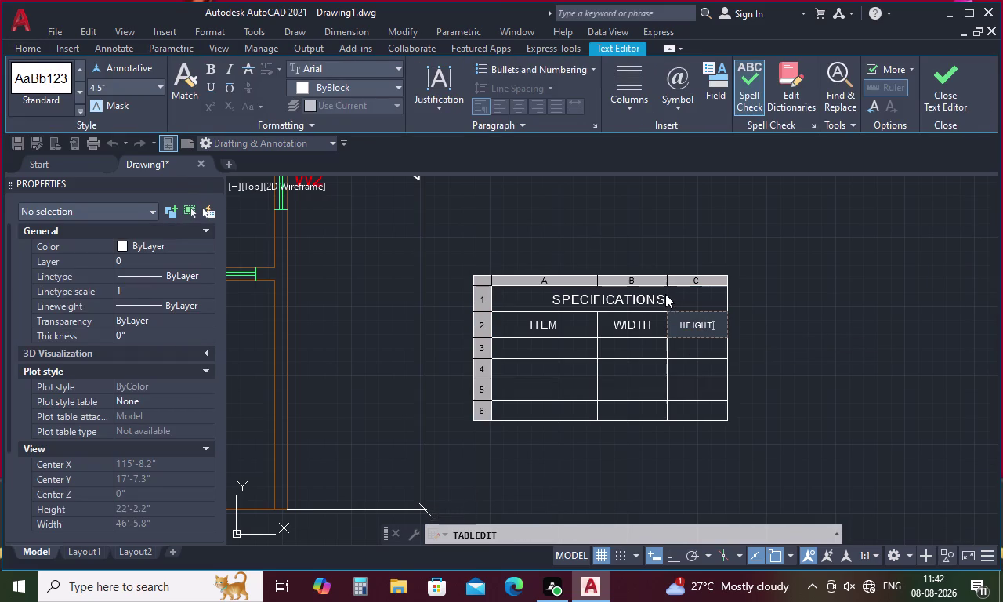
drag(719, 323, 719, 326)
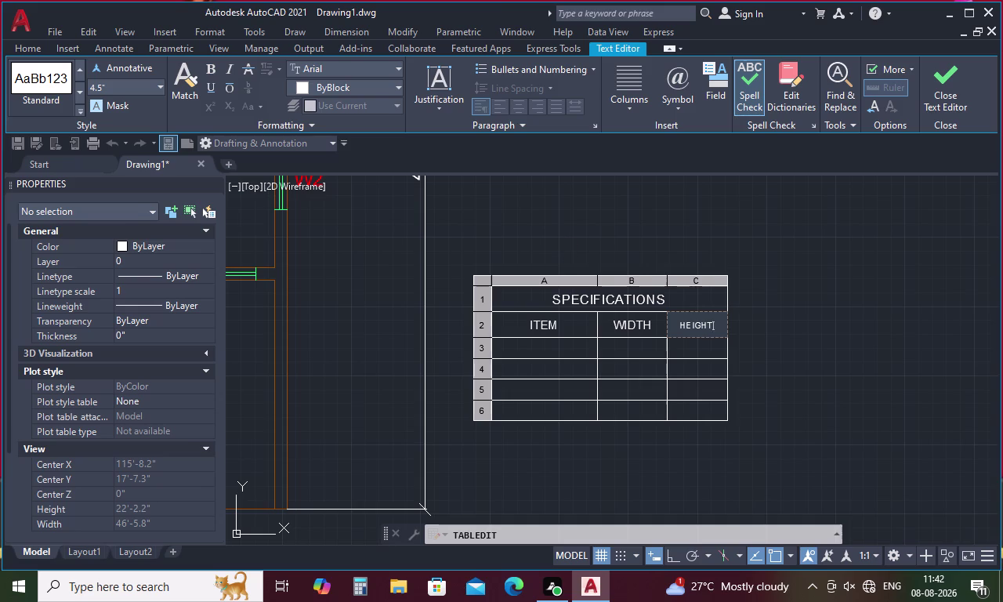
drag(720, 326, 640, 334)
Set the HEIGHT header text height to 6 and finish editing.
click(136, 87)
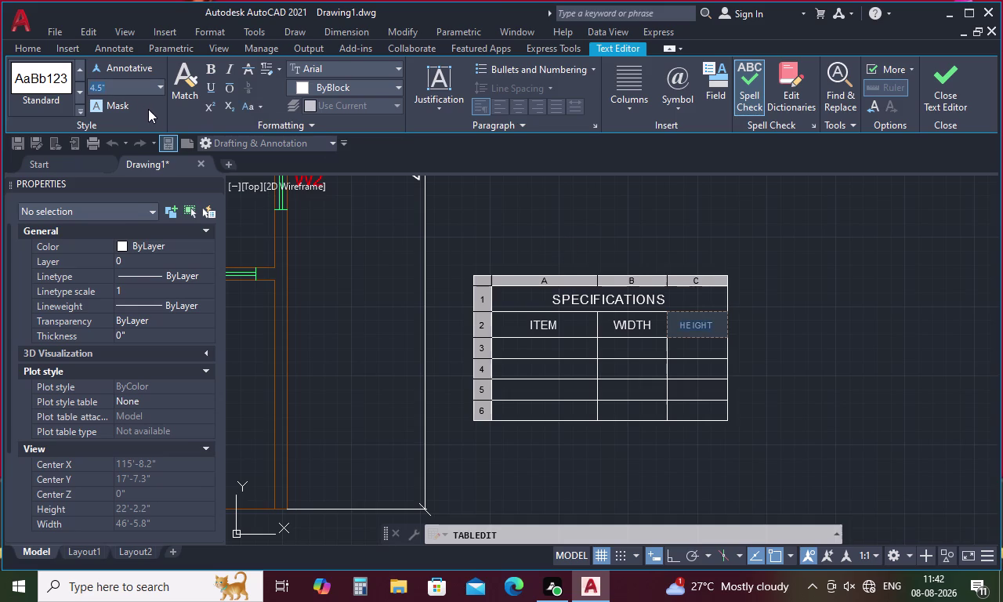
key(BackSpace)
key(6)
key(Return)
click(504, 213)
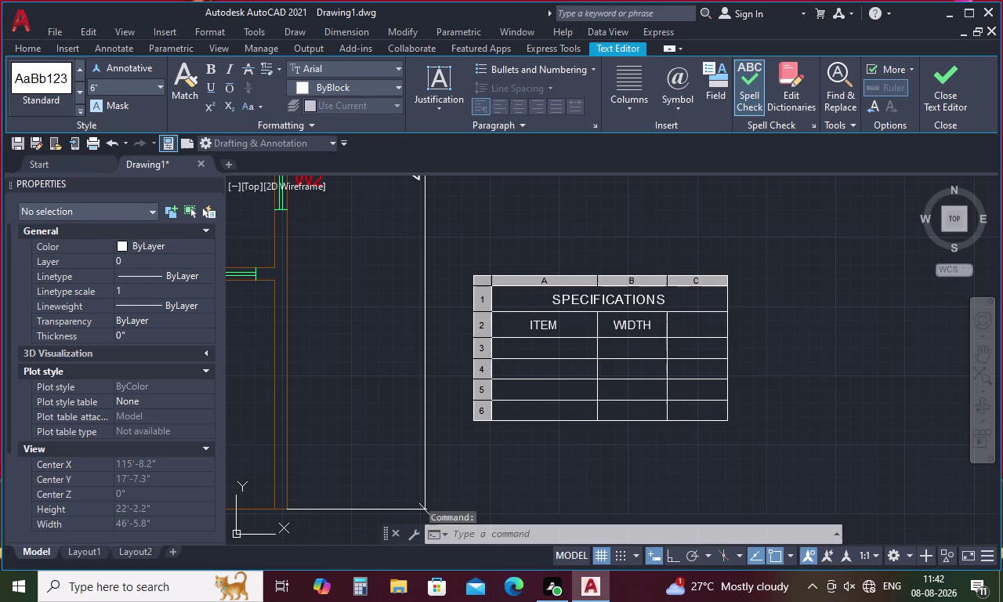
Enter DOOR 1 in cell A3.
middle_drag(608, 347, 585, 289)
double_click(518, 289)
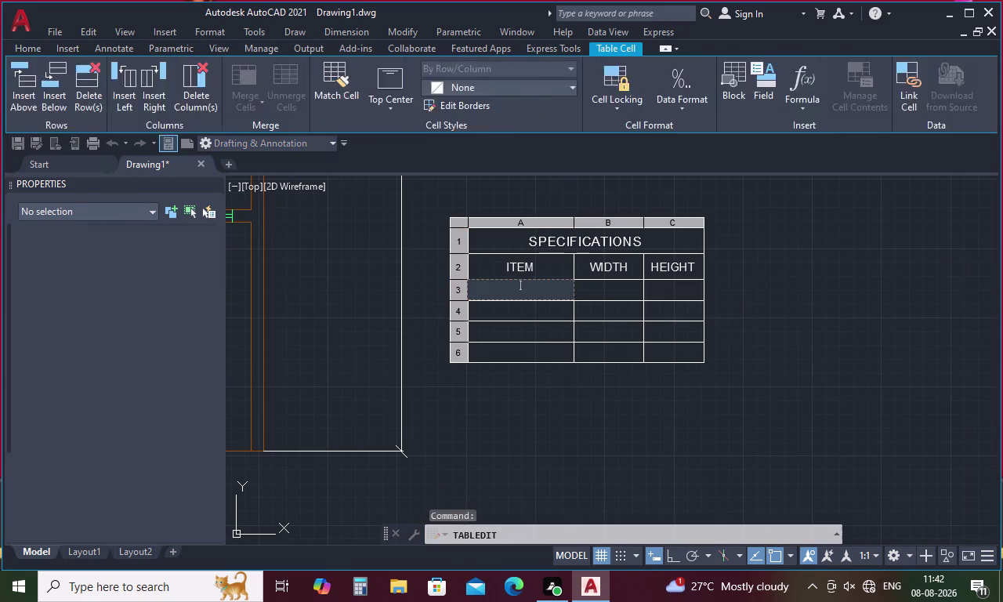
key(d)
text(OO)
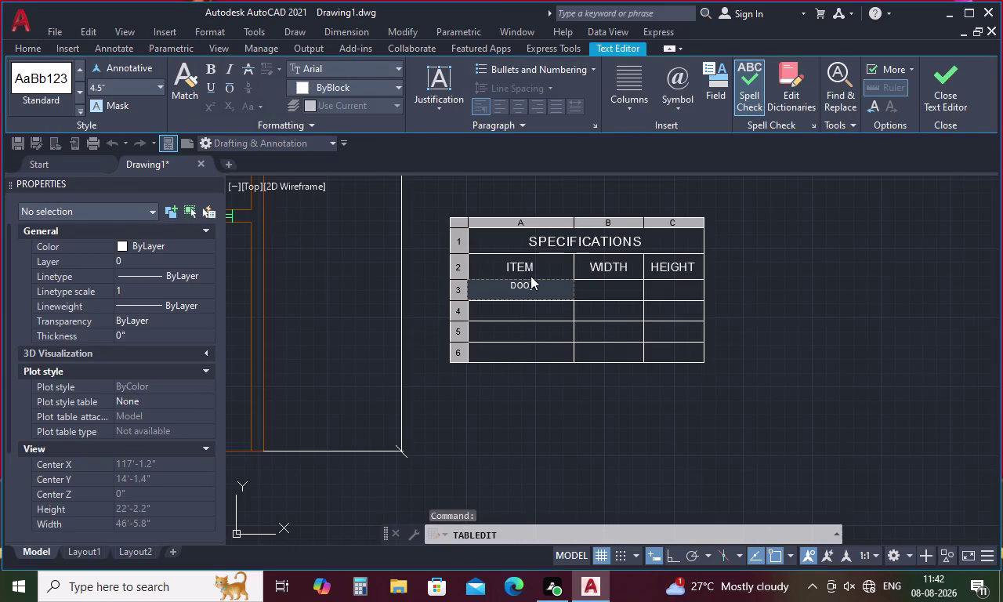
key(r)
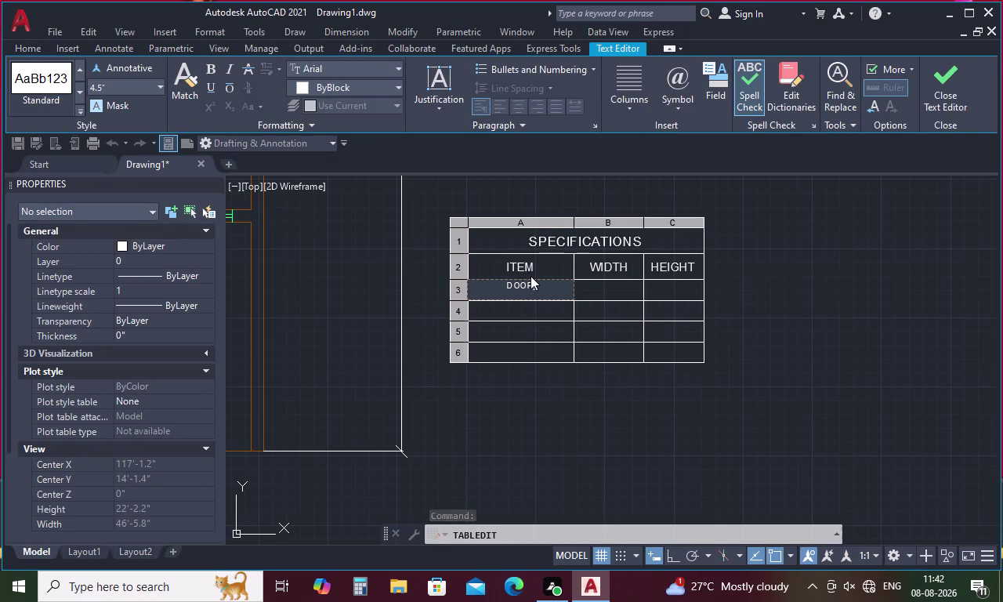
key(space)
text(1)
Set the DOOR 1 text height to 6 and finish editing cell A3.
drag(546, 287, 454, 280)
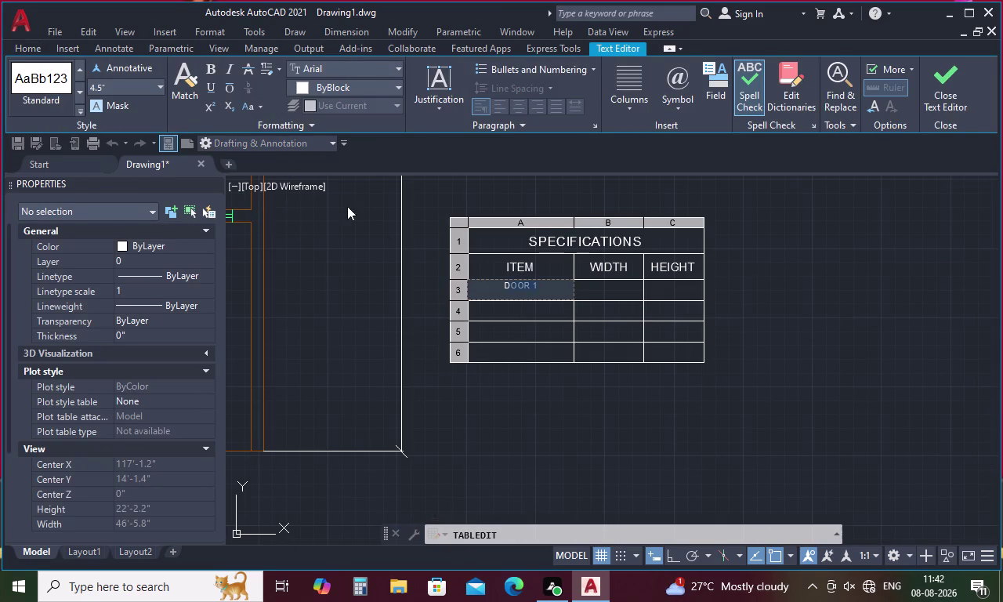
click(114, 86)
key(BackSpace)
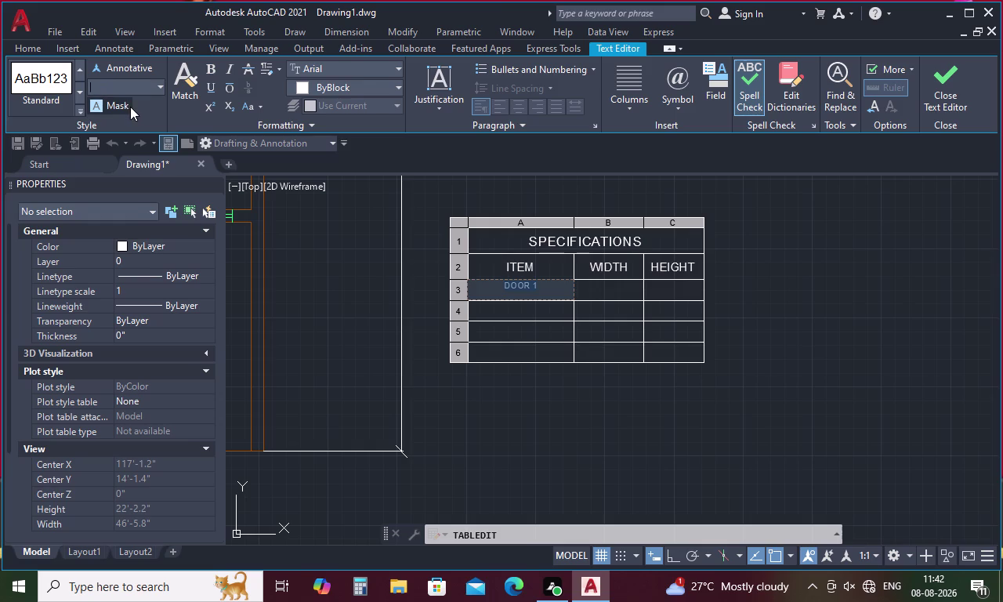
key(5)
key(Return)
drag(550, 287, 443, 282)
click(122, 85)
key(BackSpace)
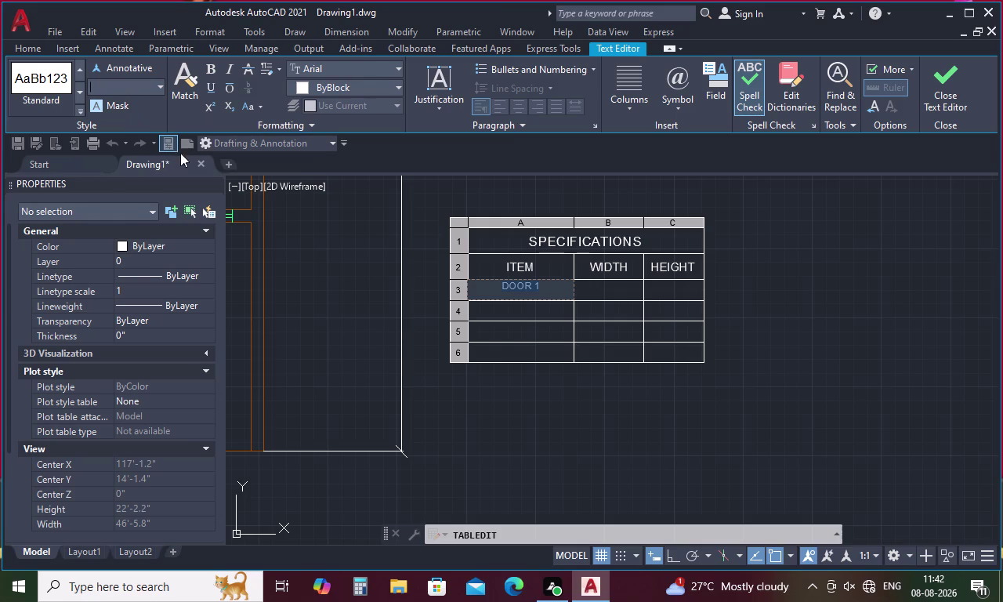
key(6)
key(Return)
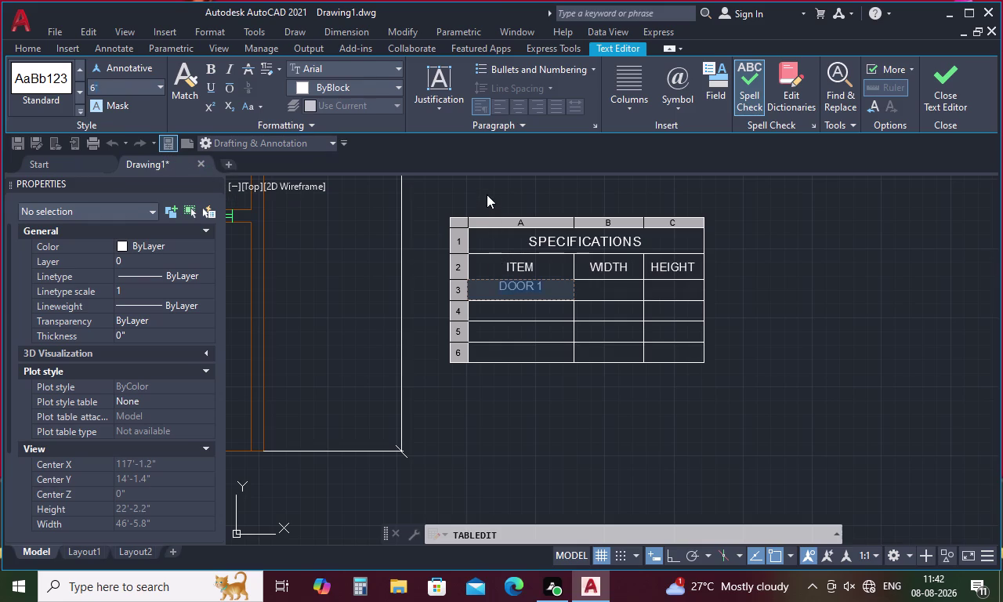
click(487, 192)
Auto-fill DOOR 1 from cell A3 down to row 6, undoing an accidental stretch.
click(525, 287)
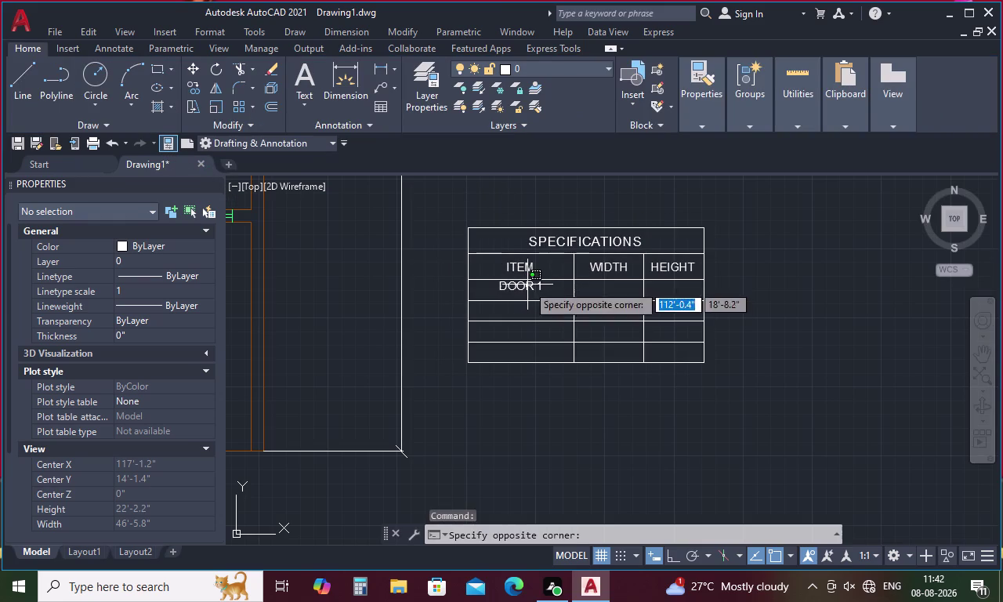
click(522, 302)
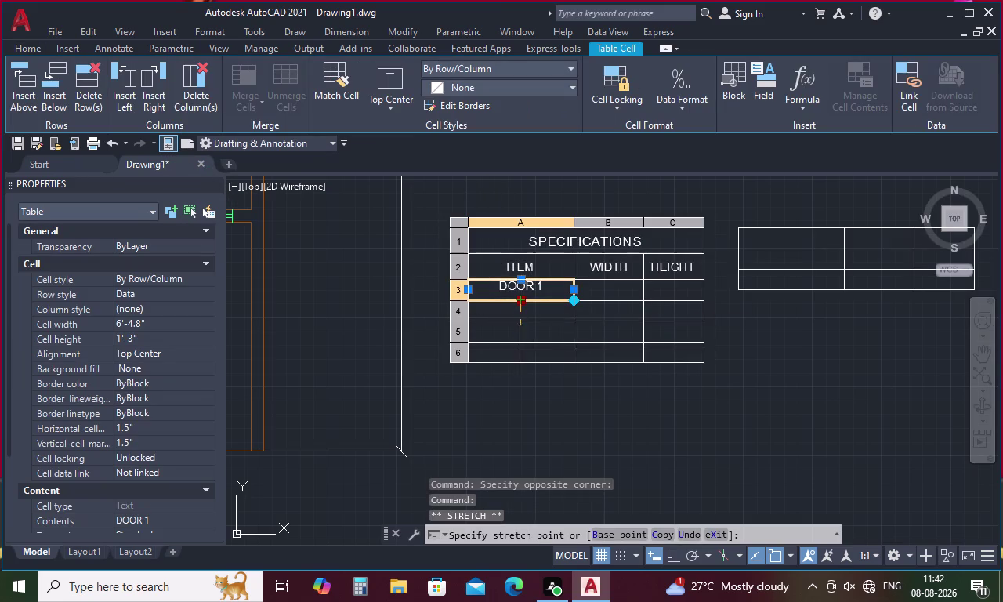
click(521, 361)
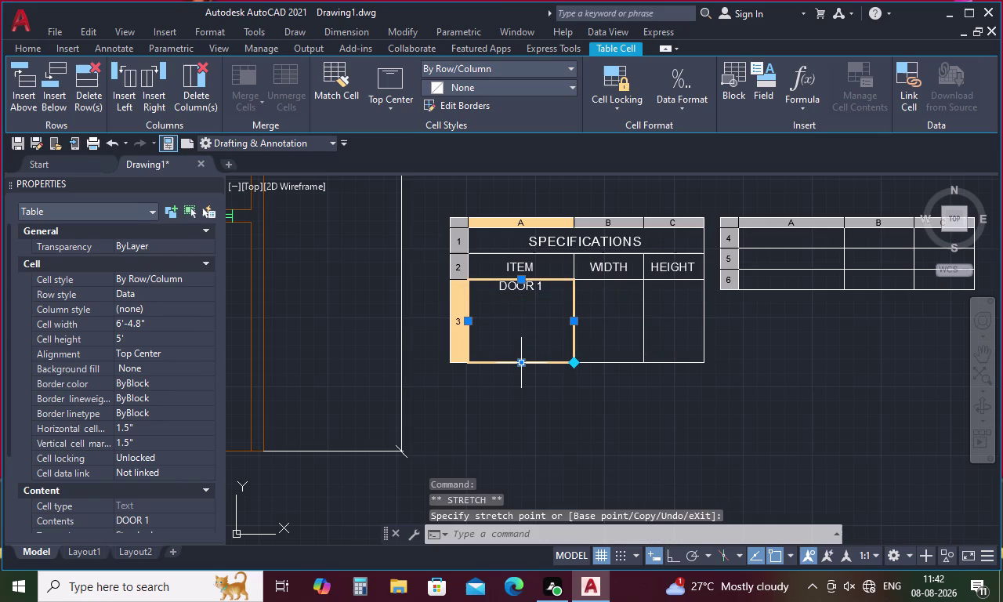
key(ctrl+z)
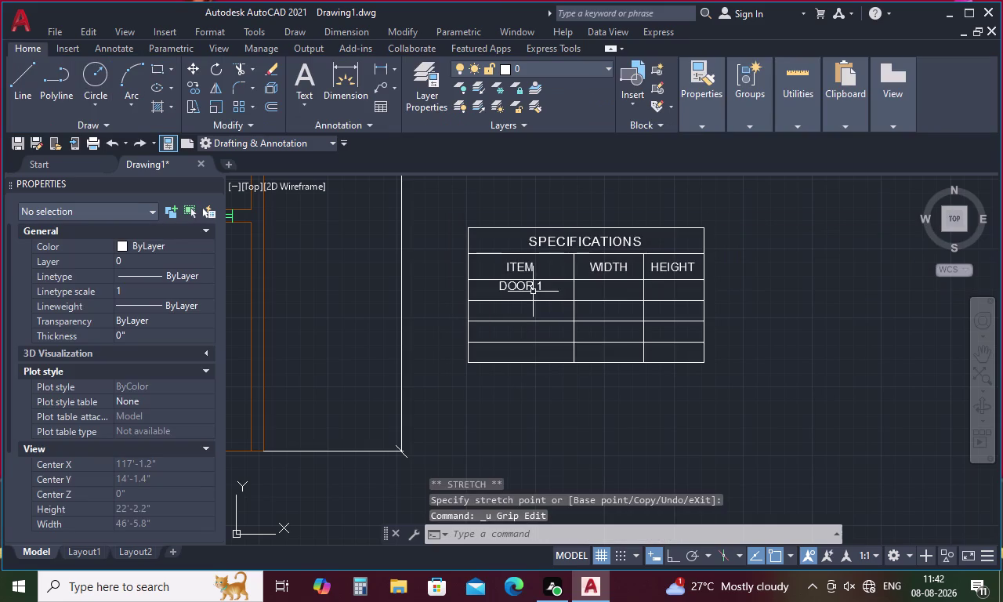
click(527, 285)
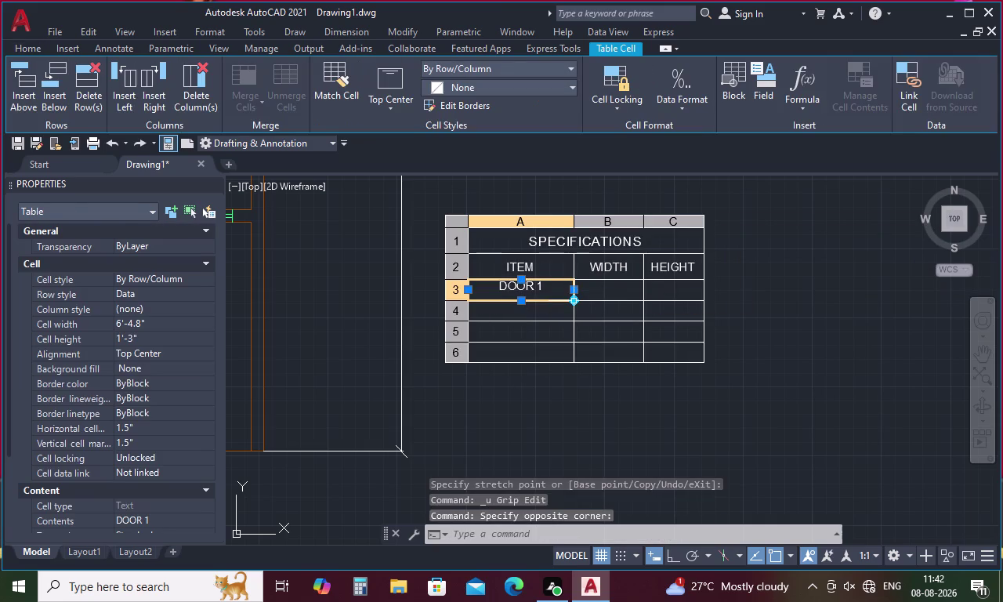
click(577, 303)
click(570, 363)
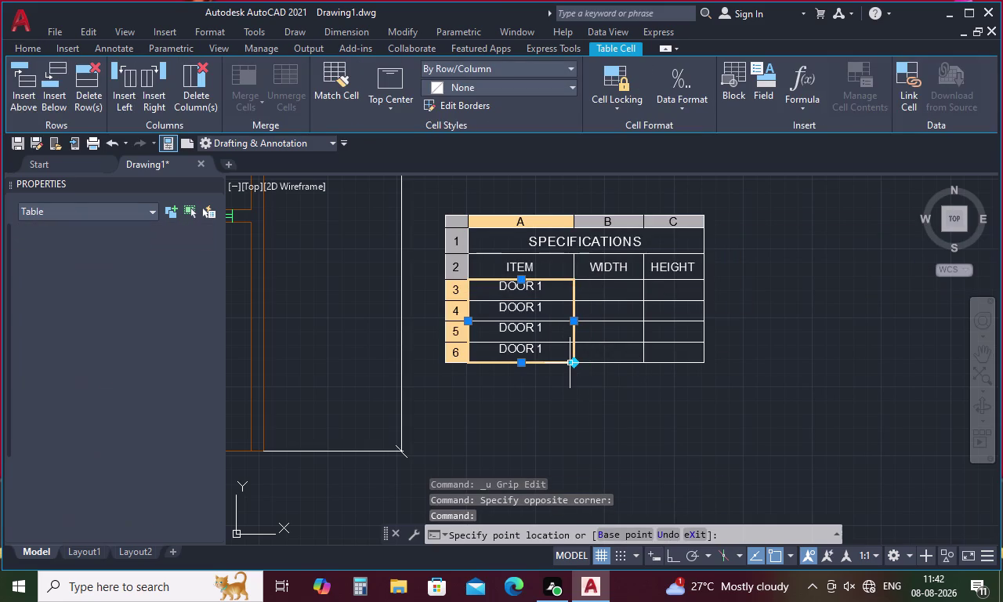
Select and clear the whole table, reselect cell A3, and open the network flyout.
click(567, 387)
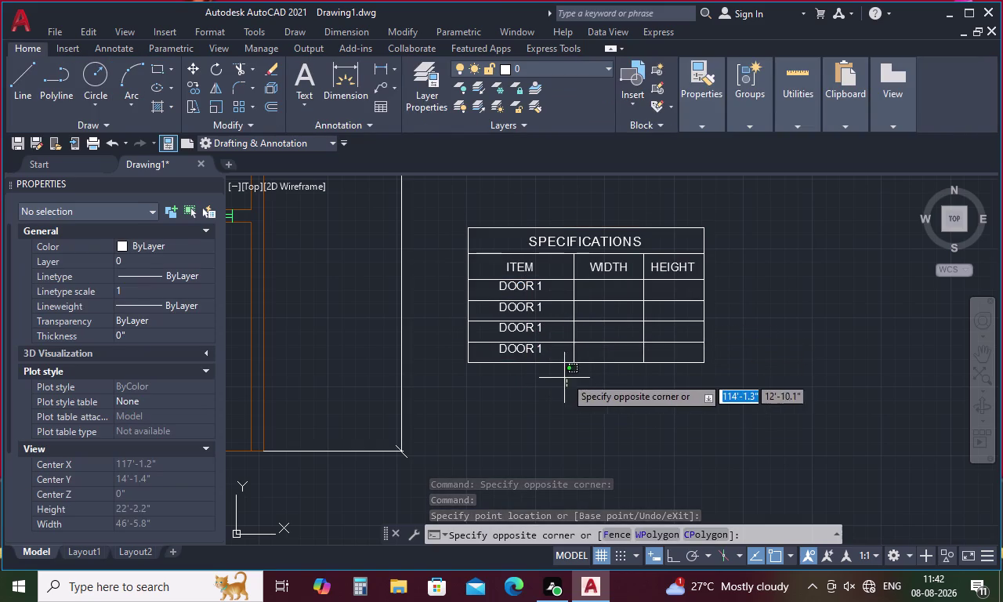
click(486, 282)
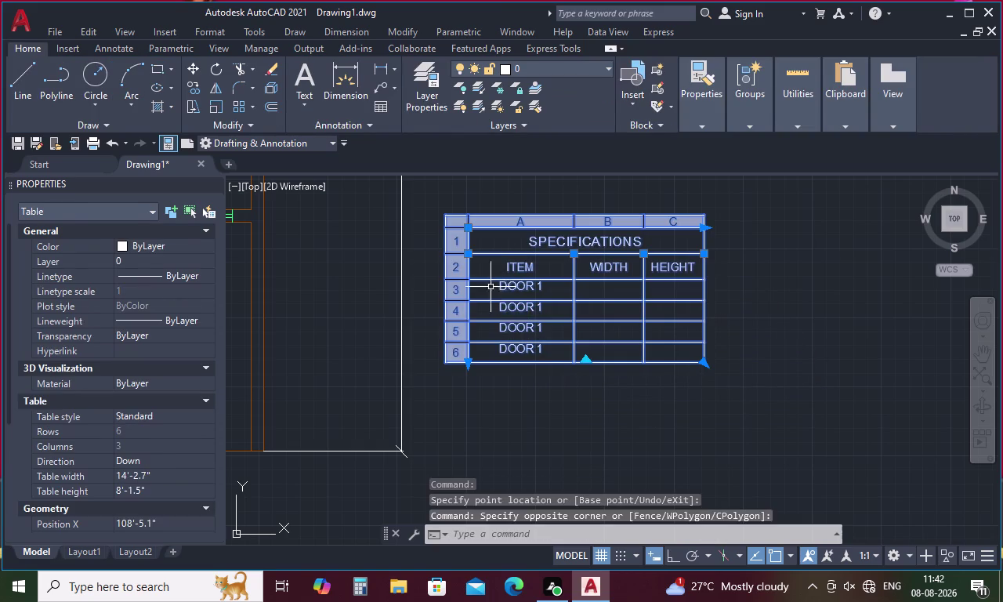
key(Escape)
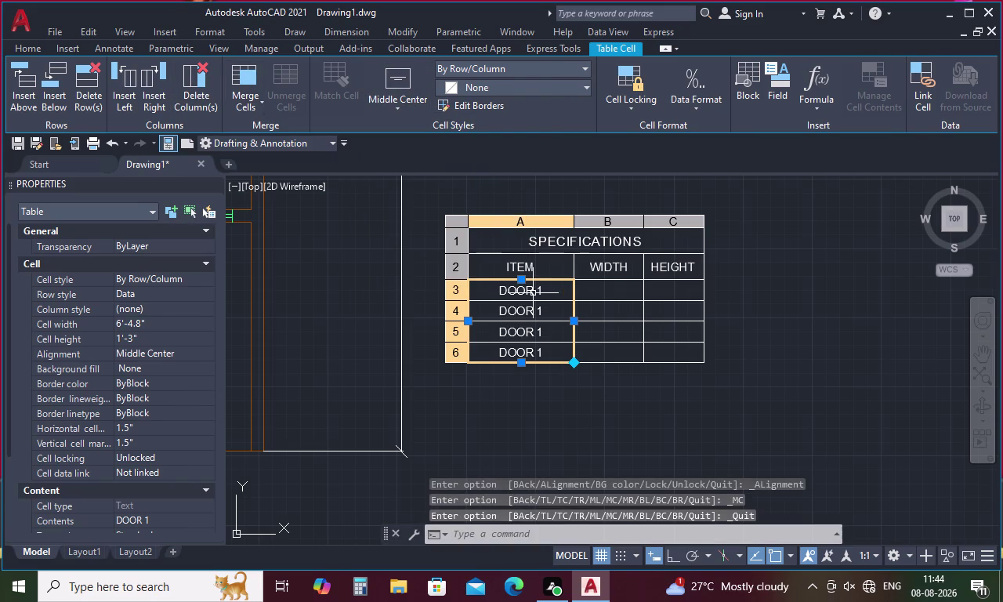
Apply Middle Center alignment to the DOOR 1 cells A3 through A6.
click(533, 293)
Change the A4 item text to DOOR 2.
double_click(555, 292)
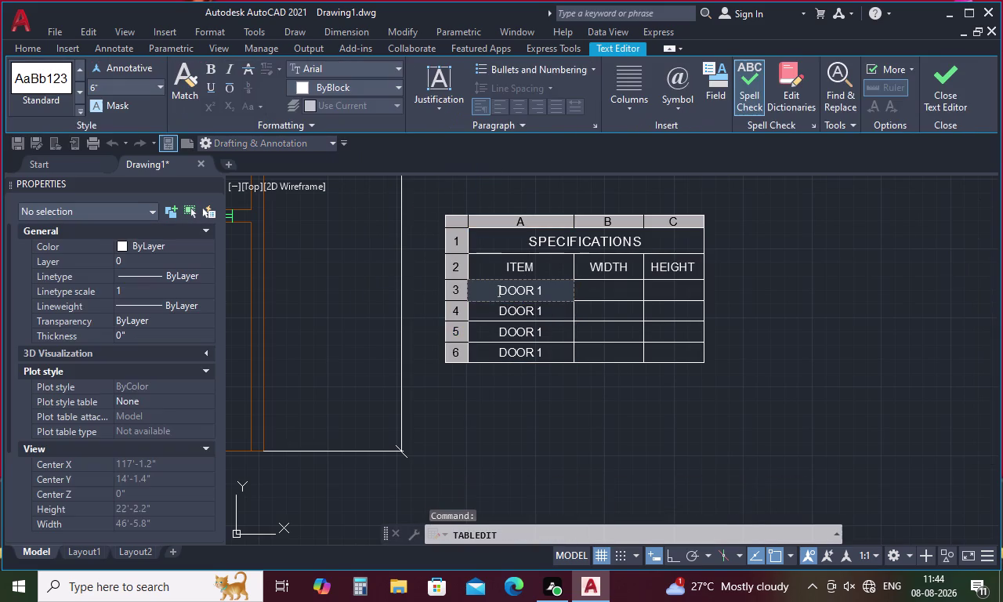
click(556, 289)
click(547, 302)
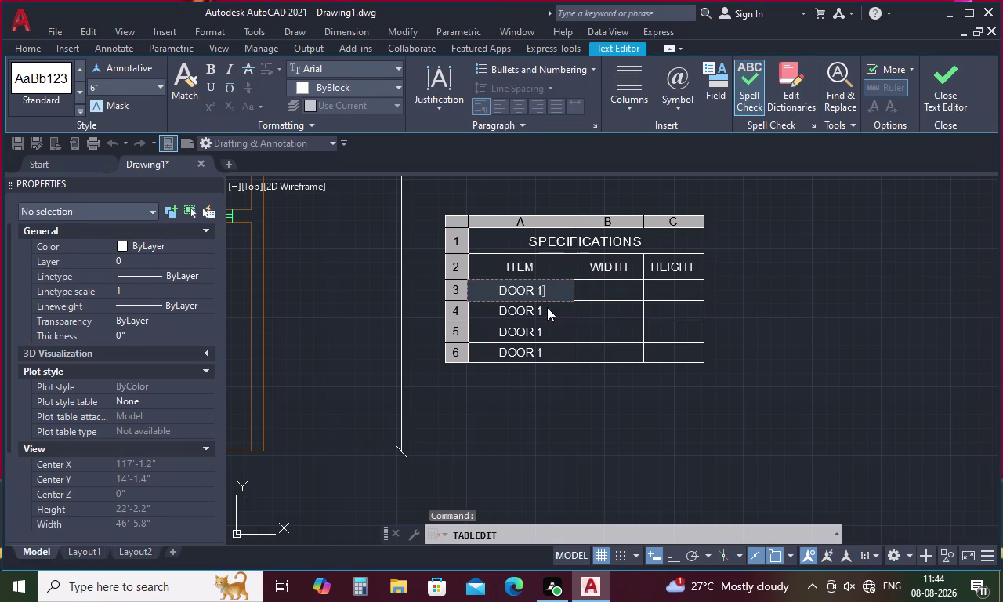
double_click(547, 308)
double_click(545, 310)
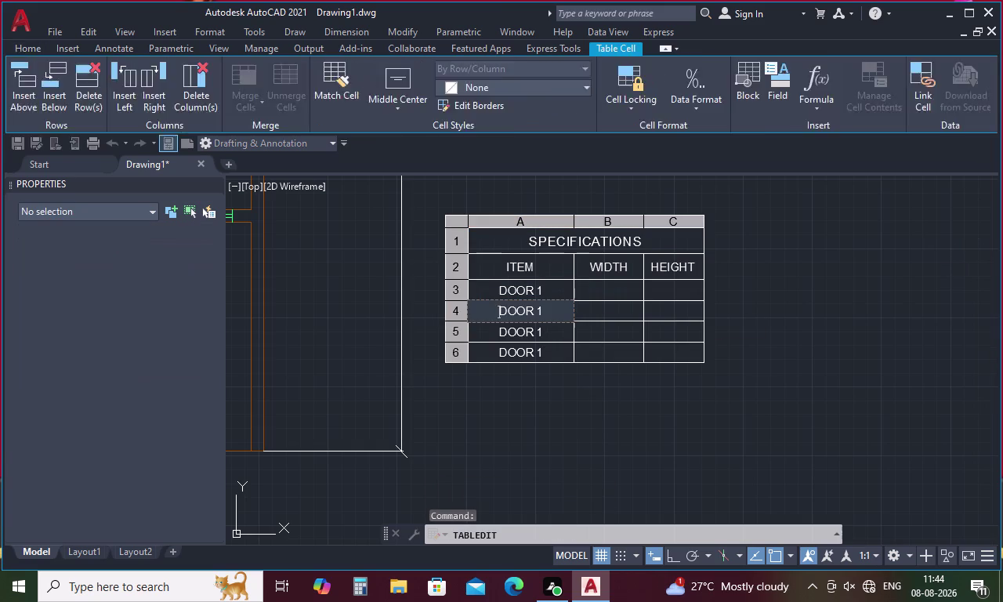
key(Right)
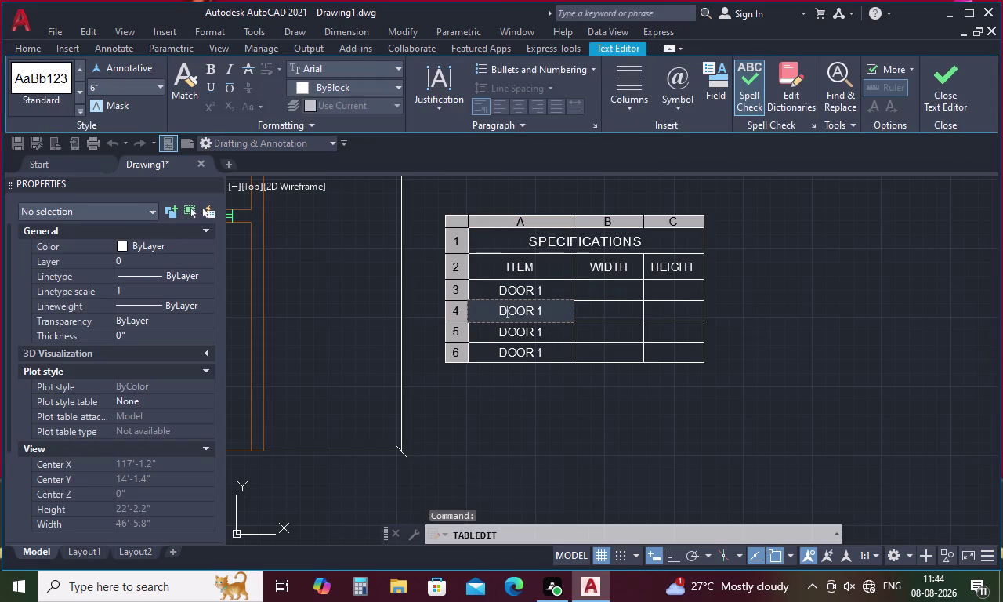
key(Right)
key(Right)
key(Right)
key(Right)
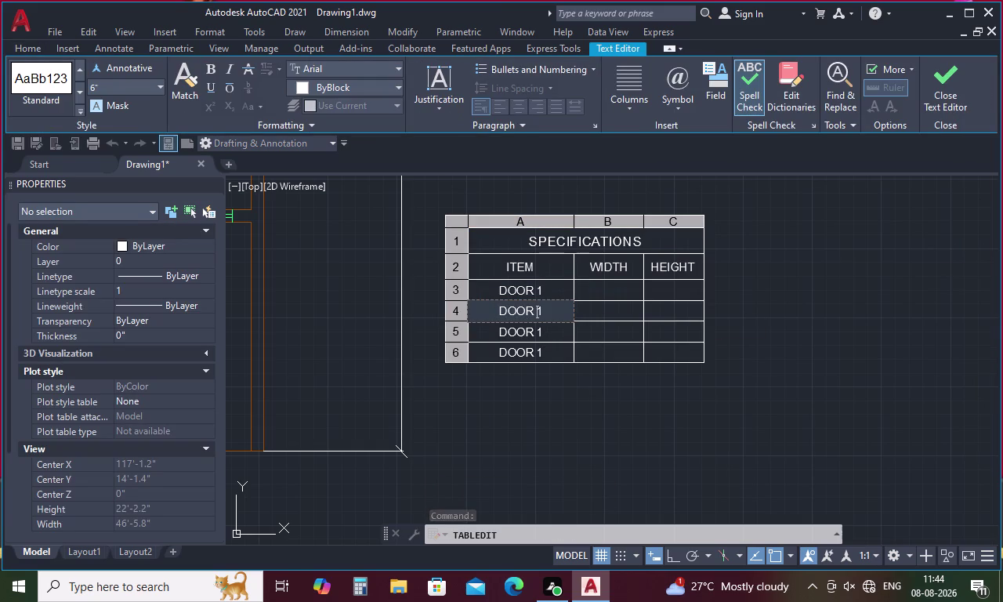
key(Right)
key(BackSpace)
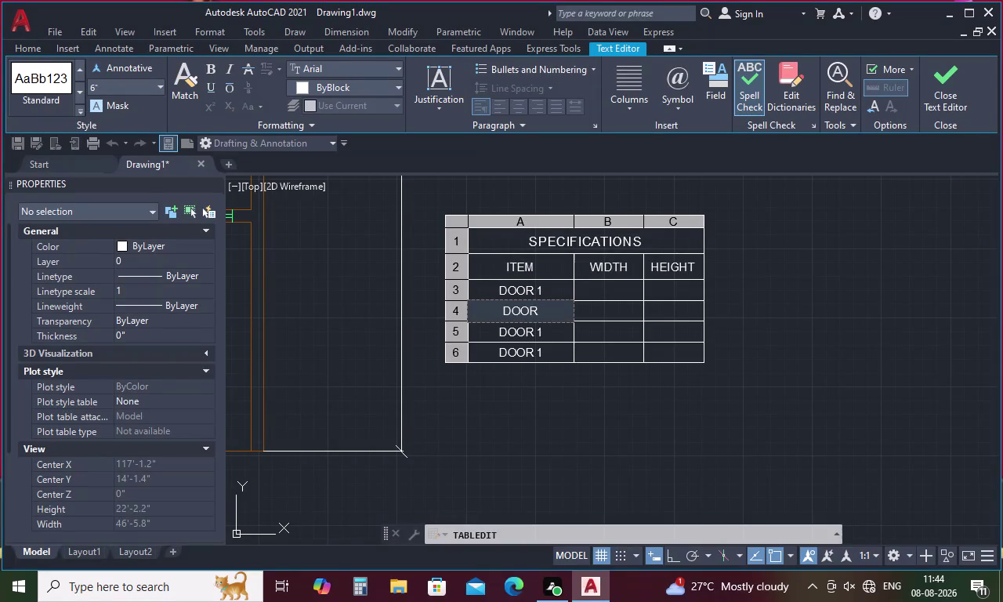
key(2)
Change the A5 item text to DOOR 3.
key(Down)
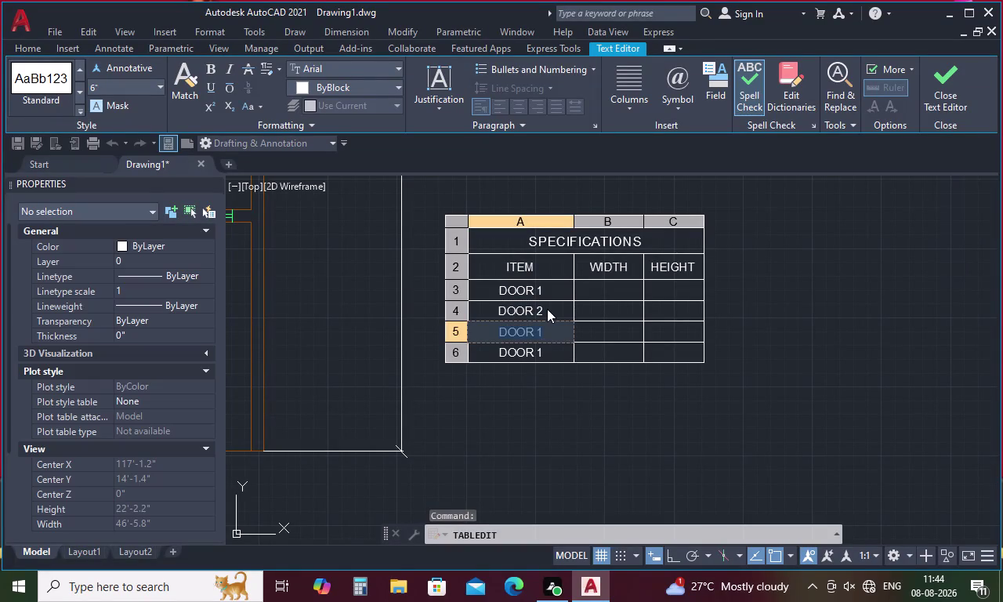
key(Down)
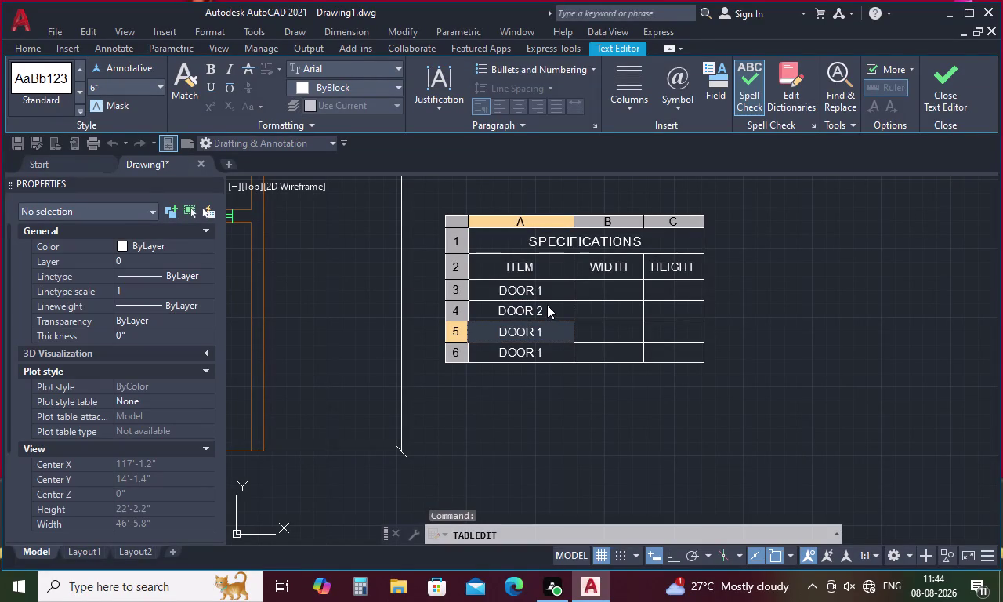
key(BackSpace)
key(3)
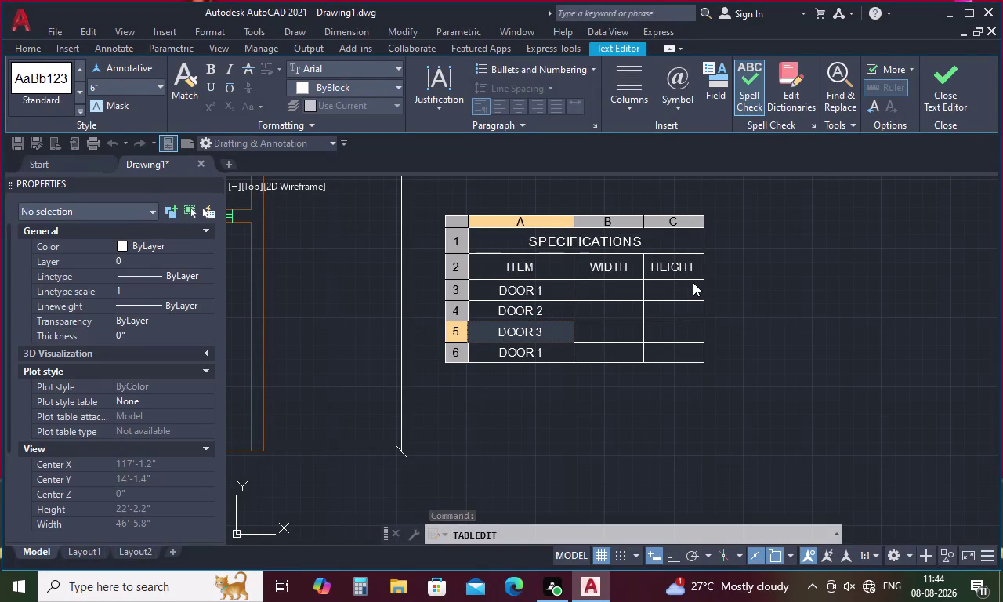
Replace the A6 text with WINDOW 1, fixing a typo, and close text editing.
key(Down)
key(BackSpace)
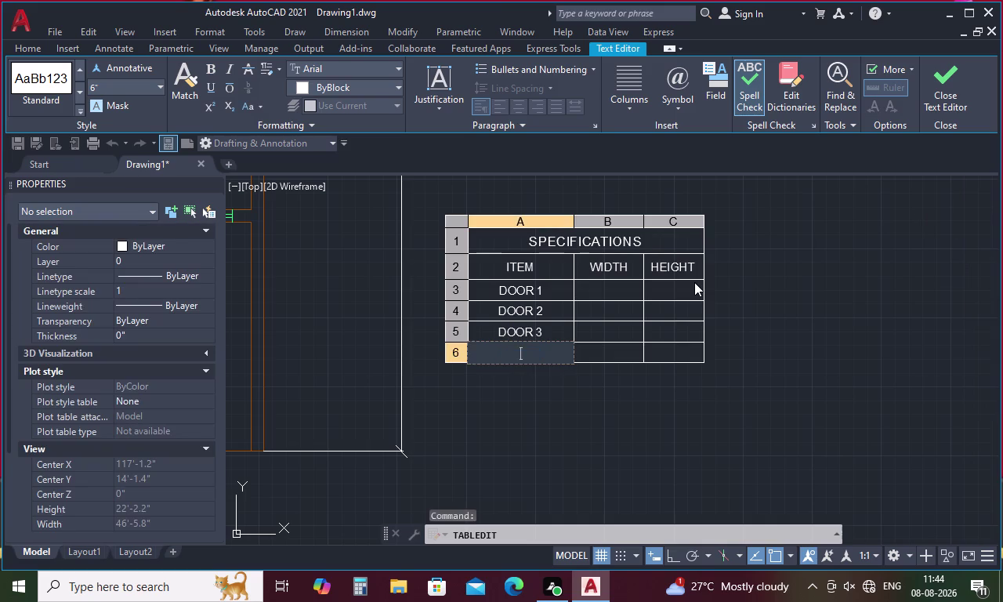
text(WI)
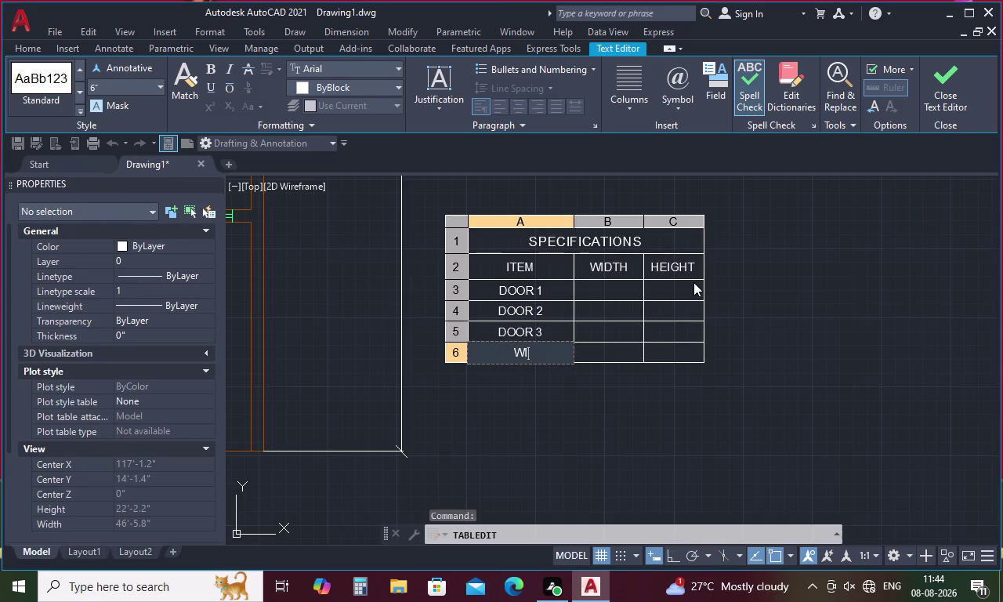
text(M)
key(BackSpace)
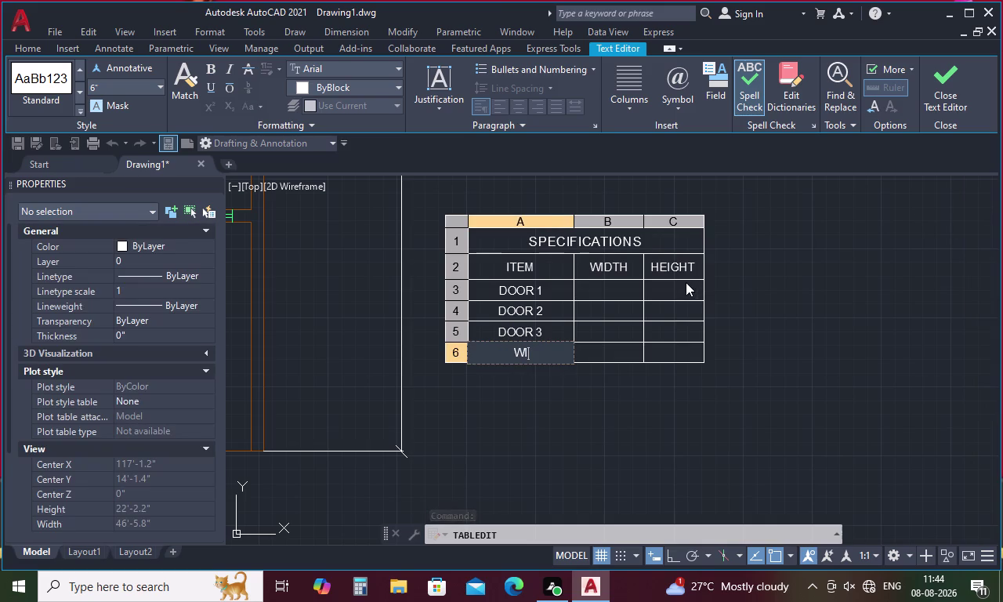
key(n)
key(d)
key(o)
key(w)
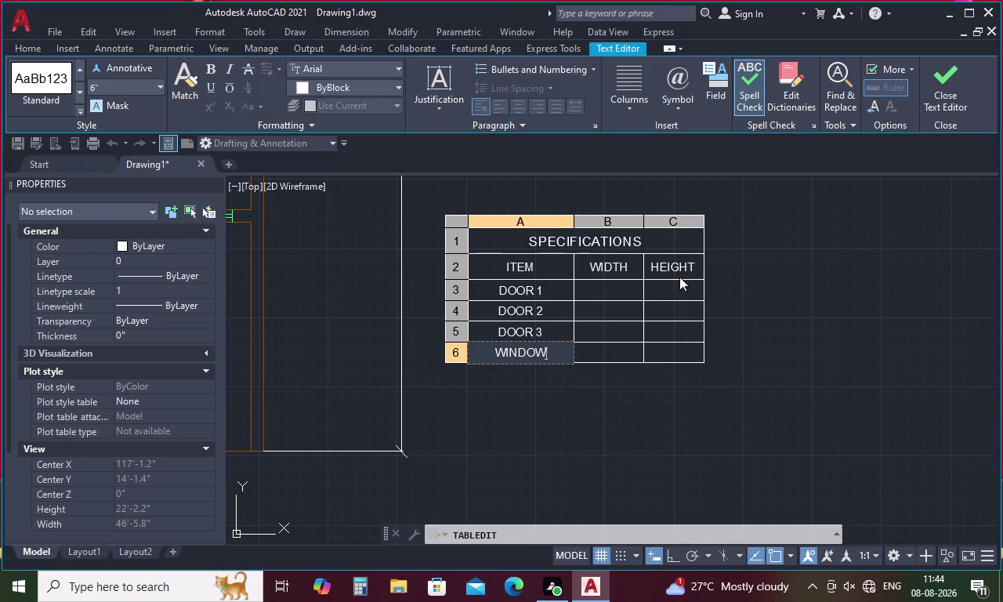
key(space)
key(1)
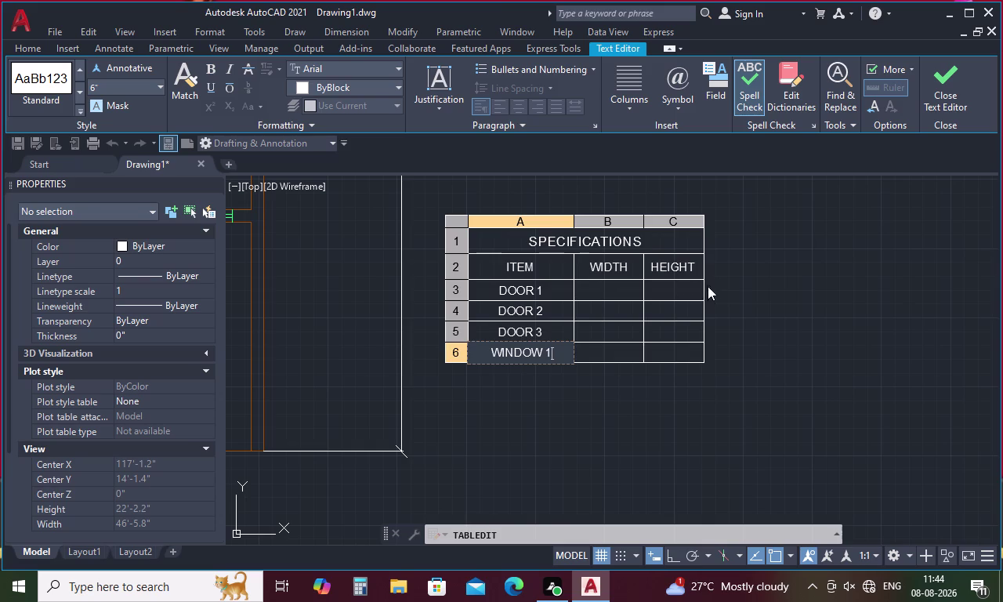
click(609, 350)
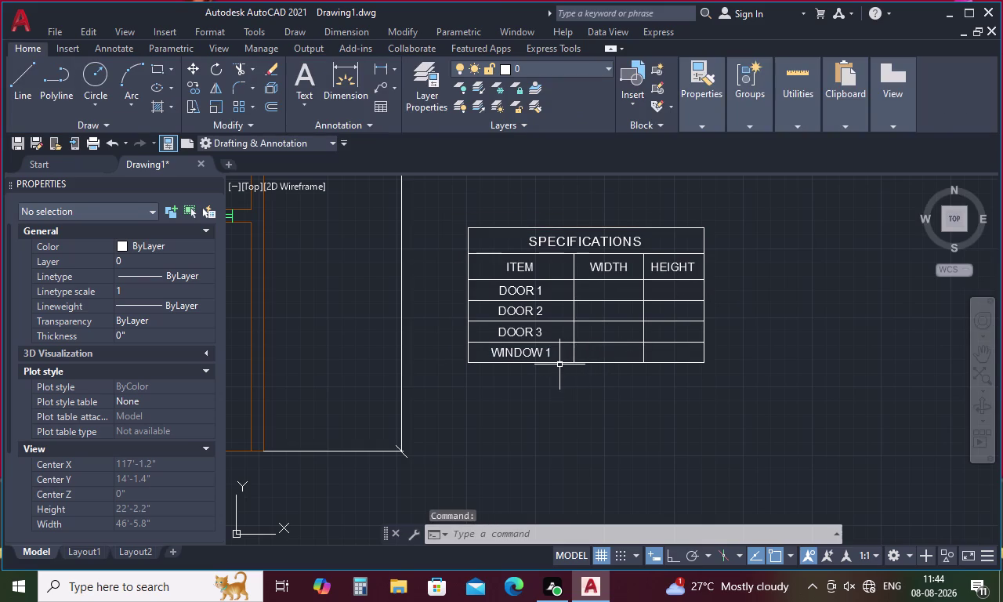
Insert two blank rows below the WINDOW 1 row.
click(560, 355)
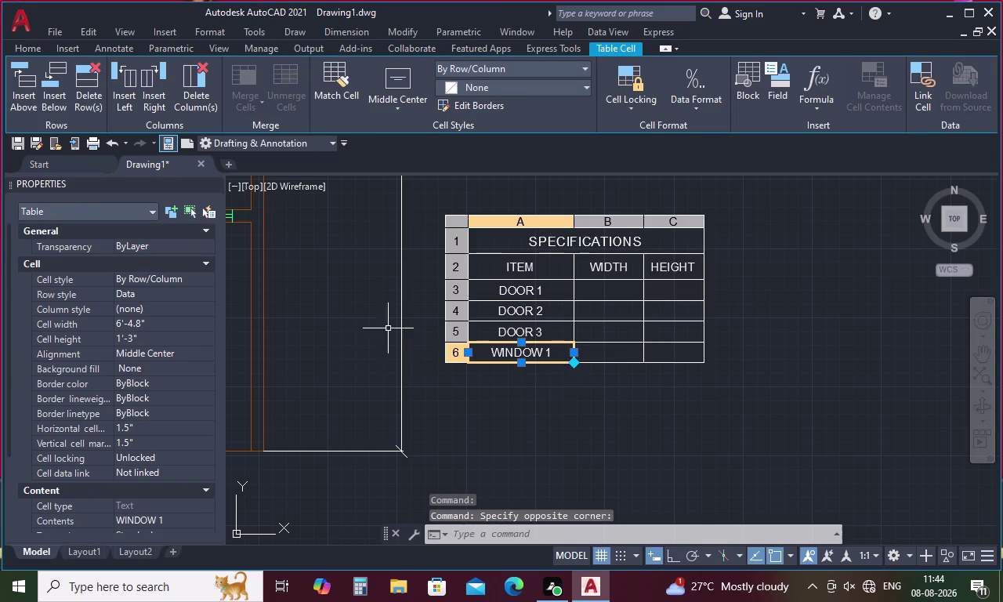
click(57, 95)
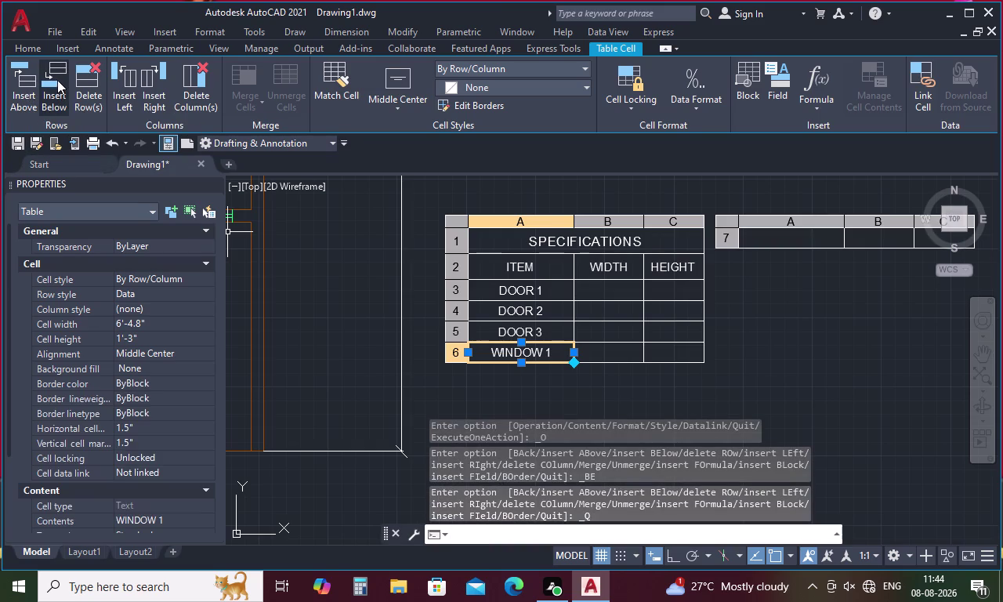
click(58, 79)
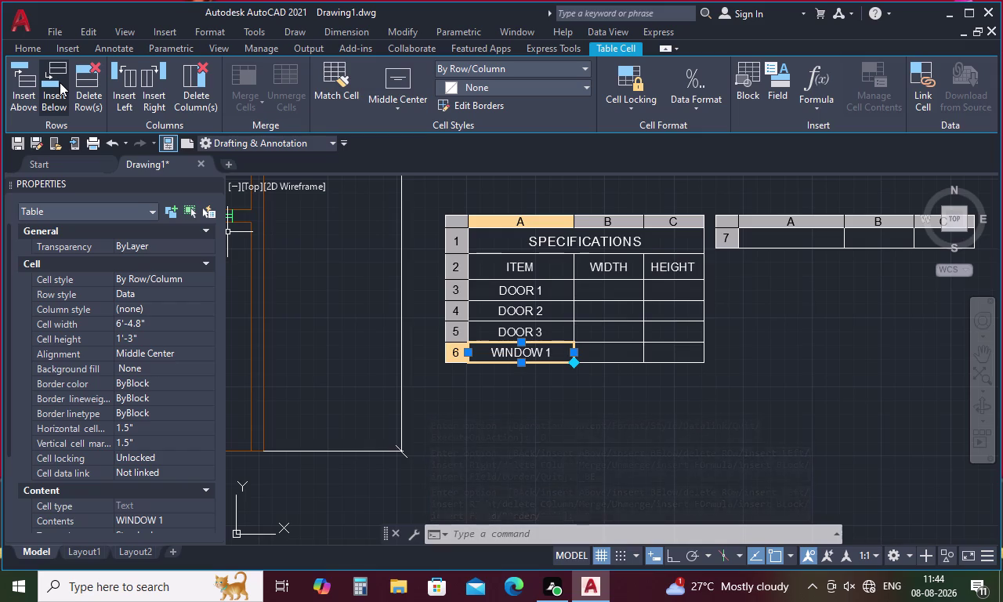
click(60, 66)
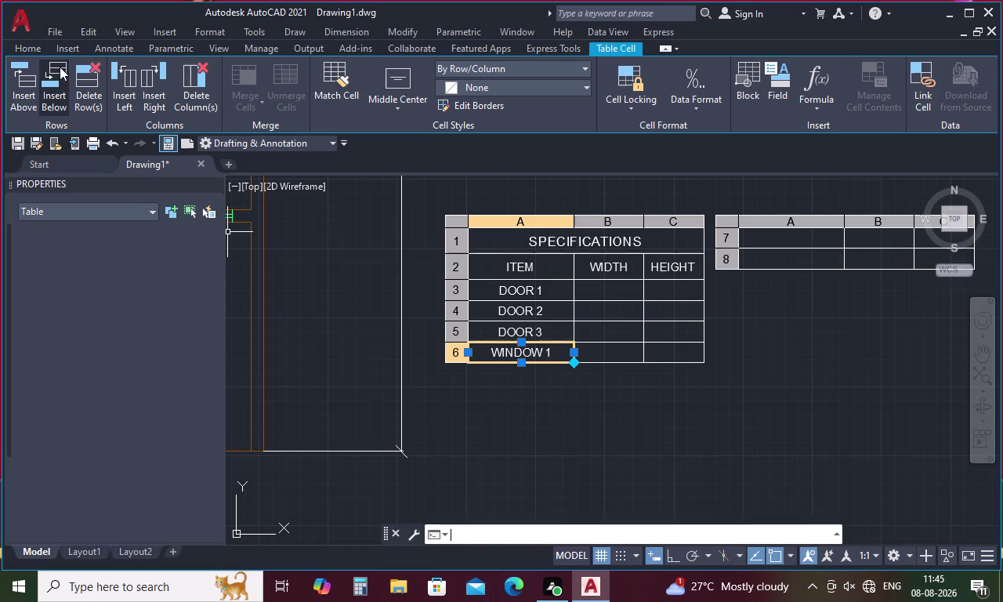
Autofill WINDOW 1 across its row into B6 and C6, then deselect the table.
click(573, 349)
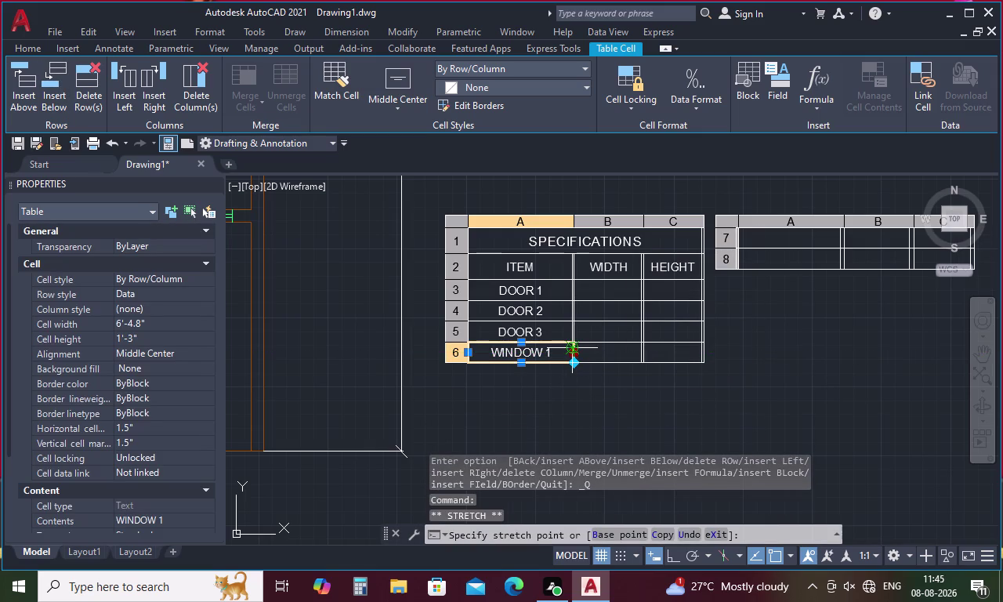
key(Escape)
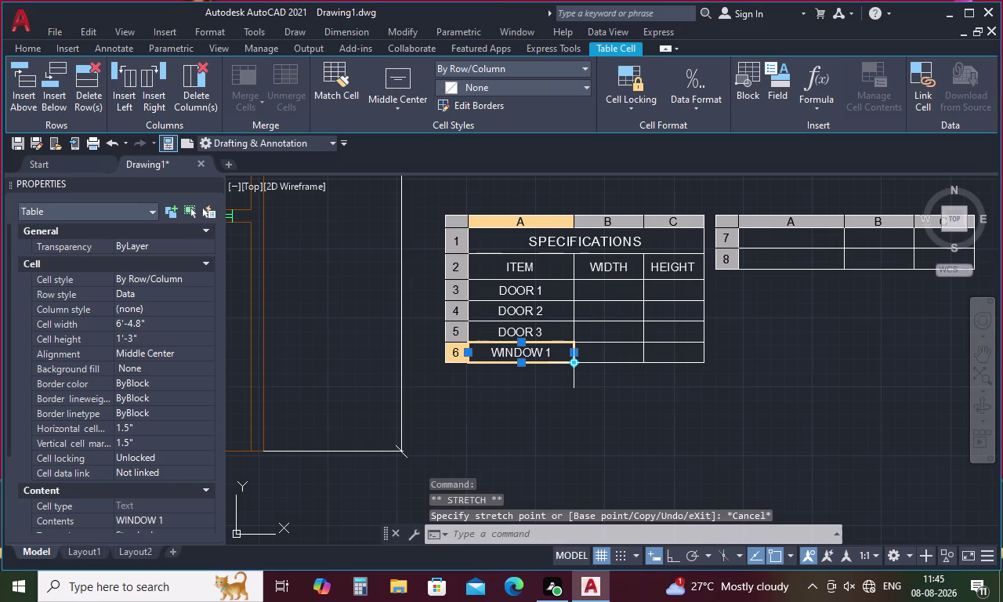
click(572, 363)
click(705, 365)
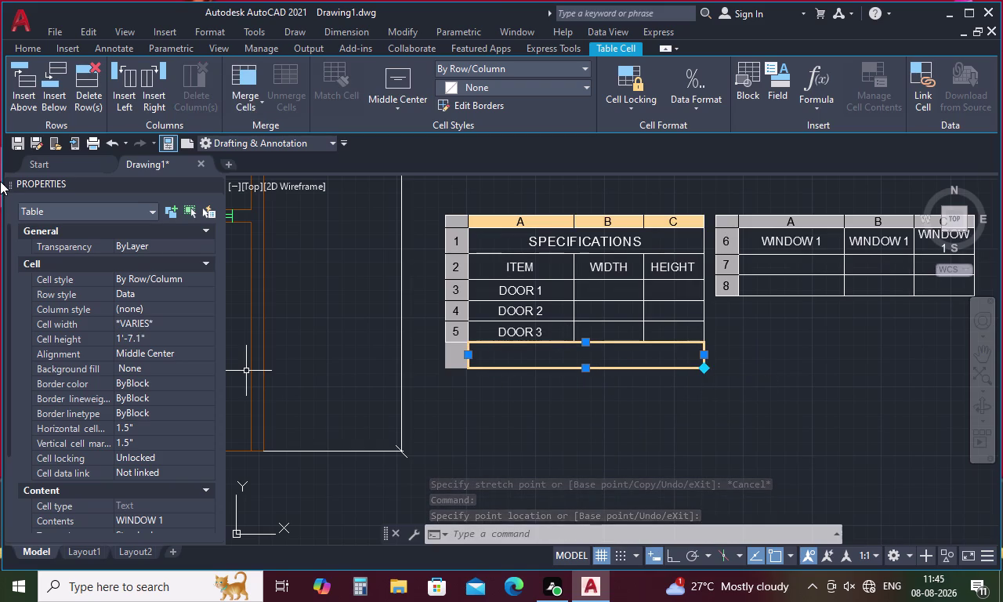
click(529, 434)
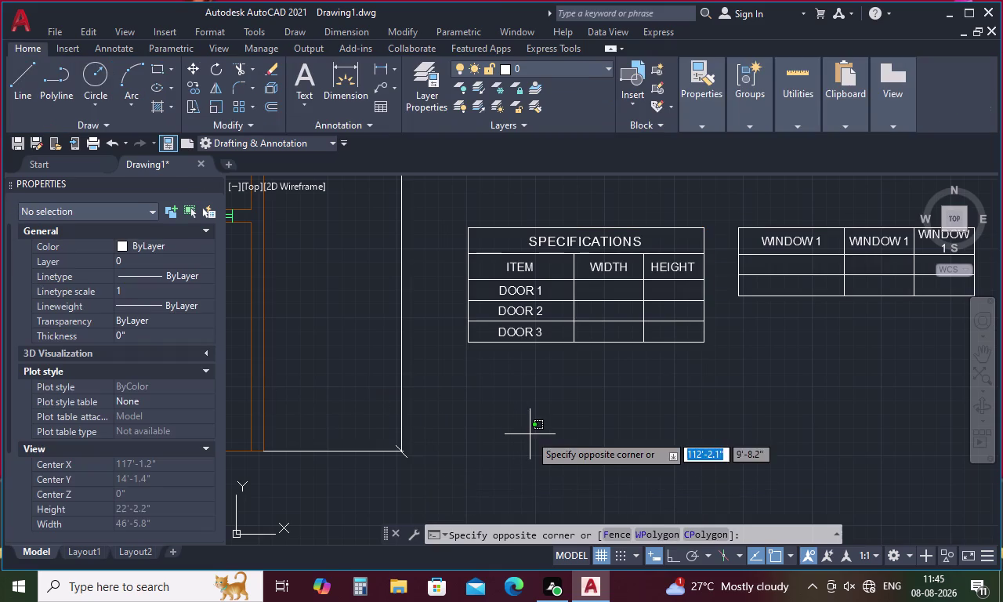
click(594, 397)
middle_drag(764, 352, 593, 381)
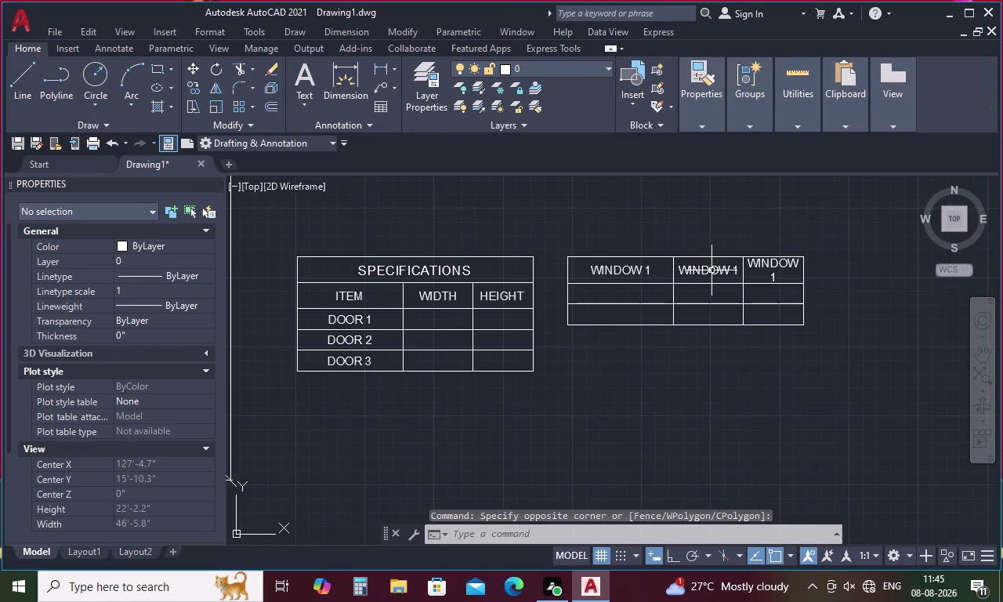
click(711, 271)
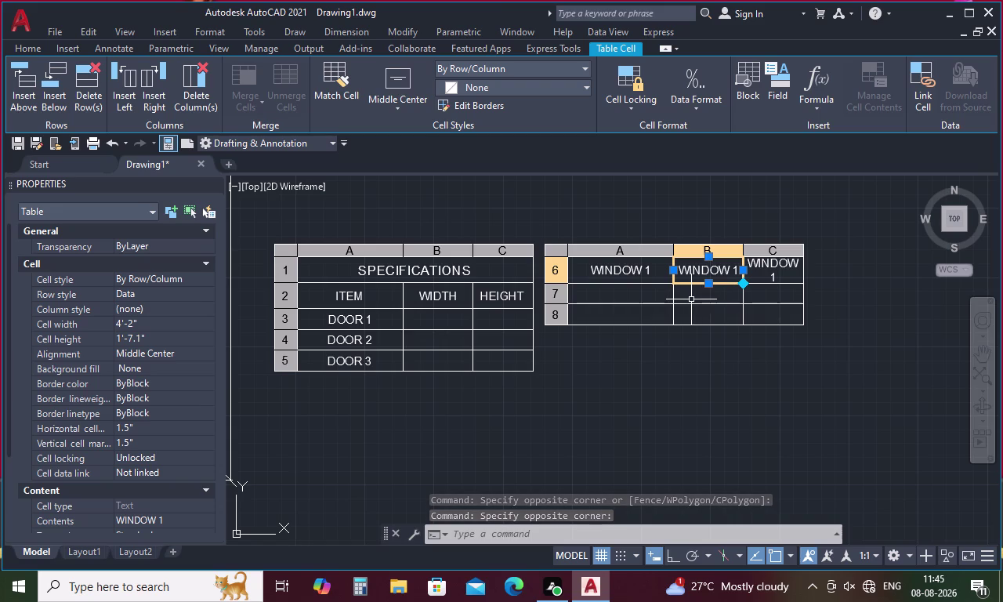
key(ctrl+c)
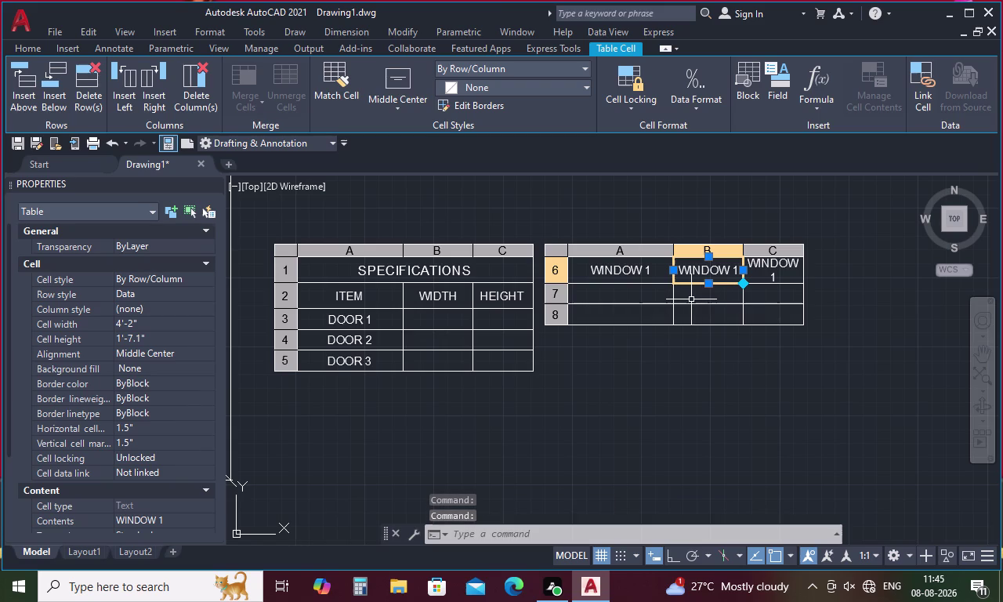
key(ctrl+v)
key(Escape)
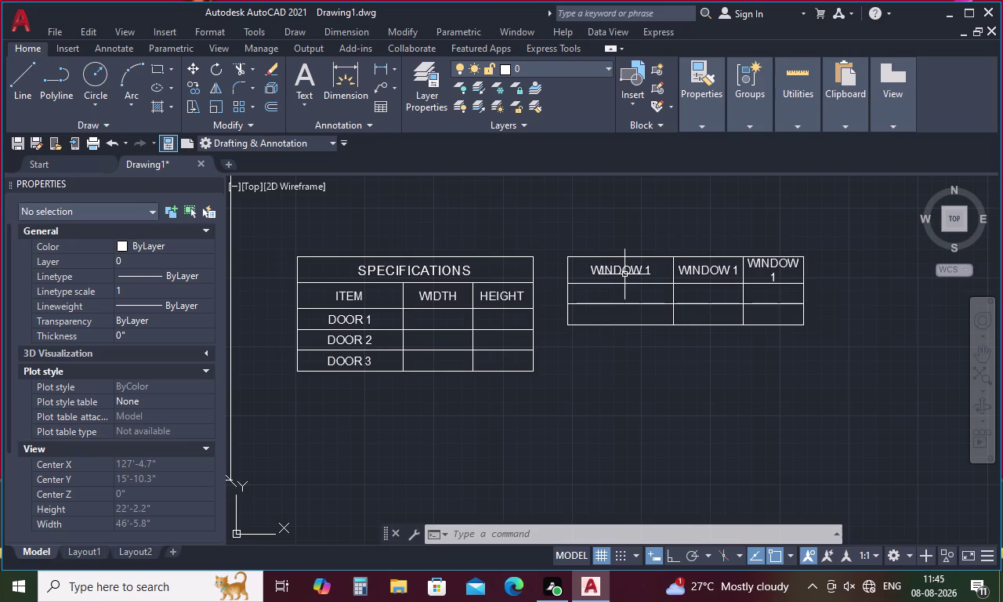
click(706, 272)
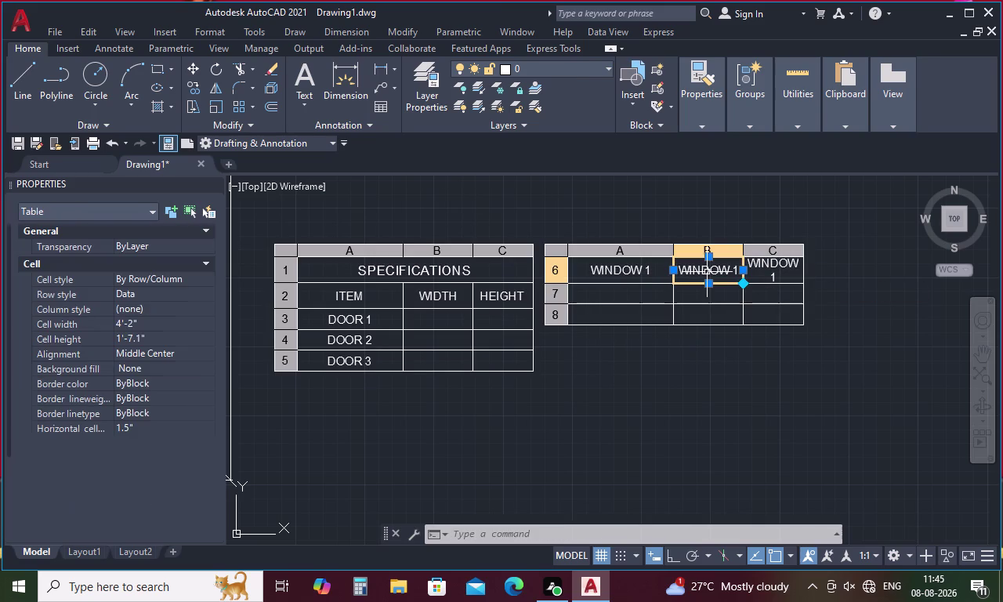
Copy the WINDOW 1 text from A6 and paste it into A7.
click(769, 264)
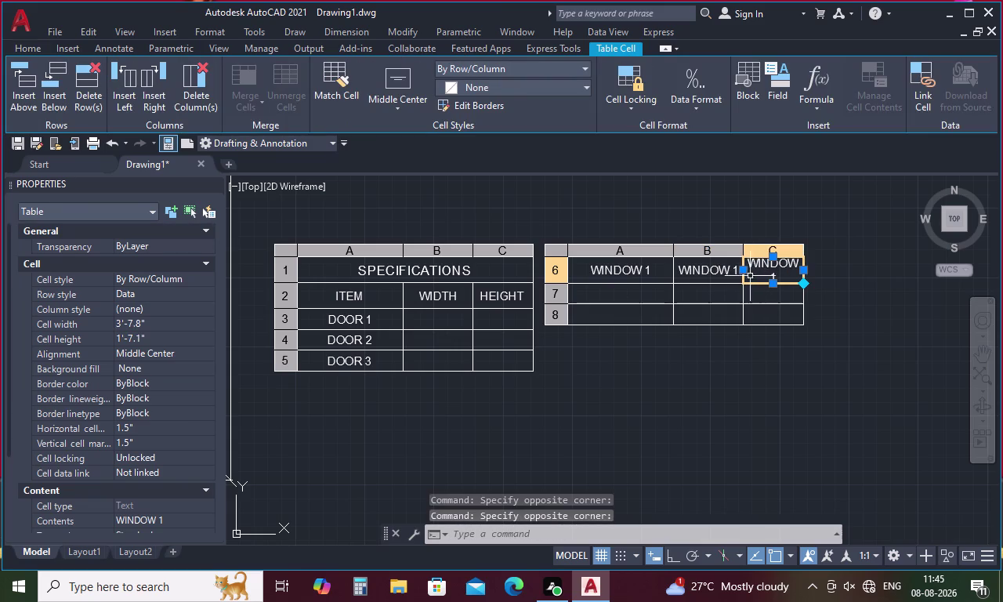
click(718, 271)
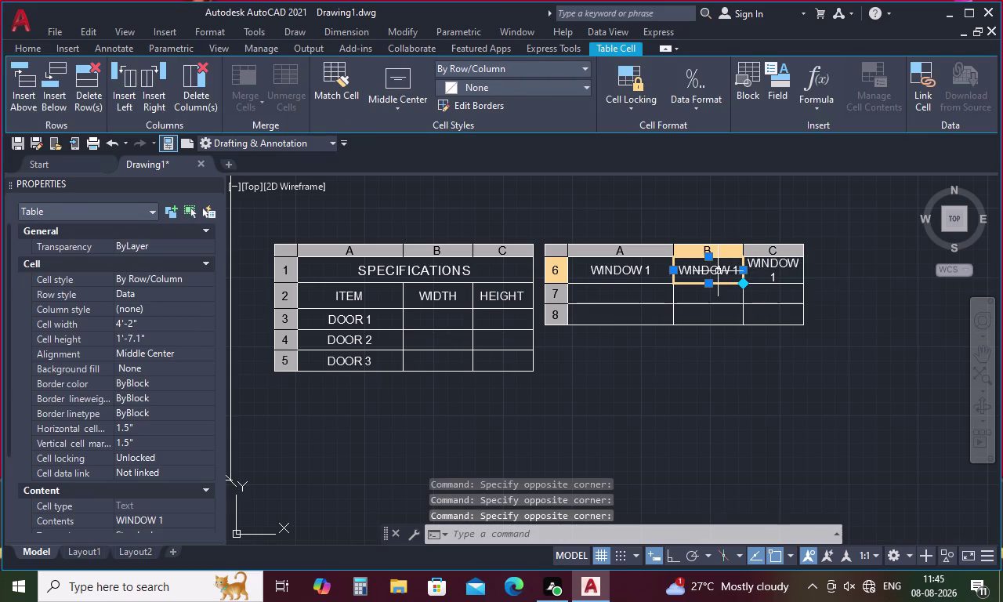
double_click(708, 276)
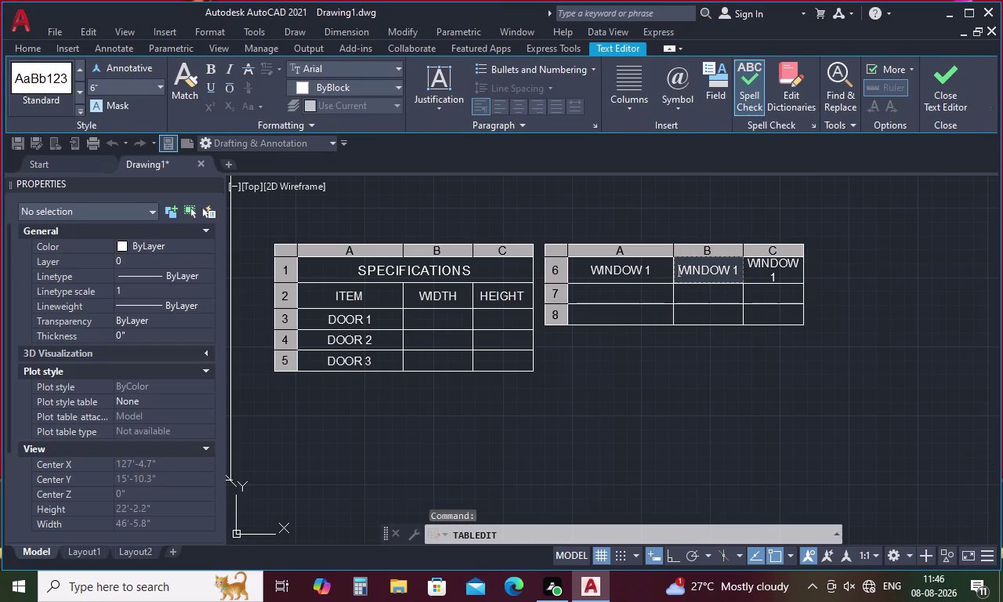
key(Right)
key(Right)
key(Right)
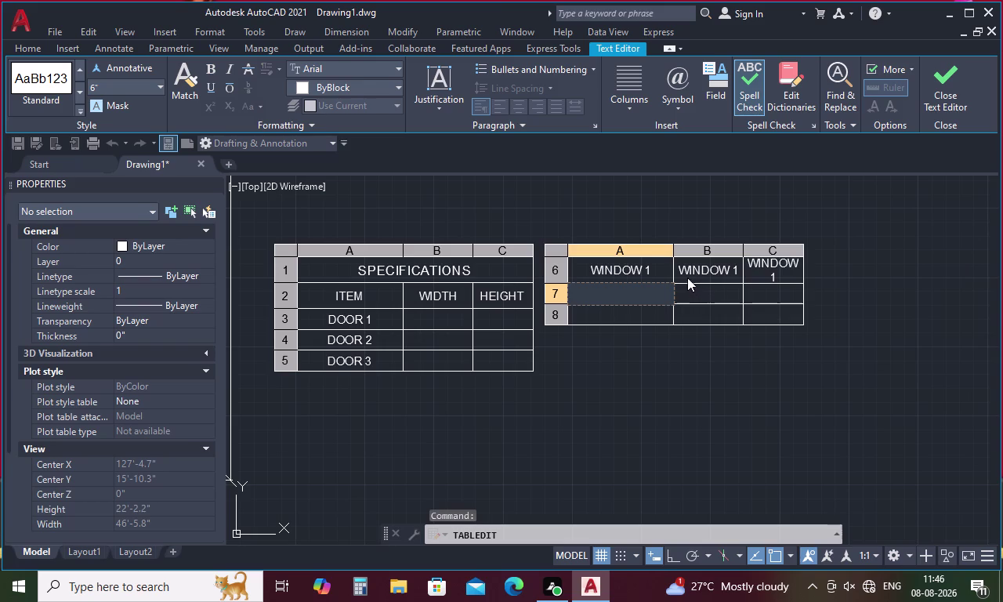
click(636, 265)
double_click(628, 271)
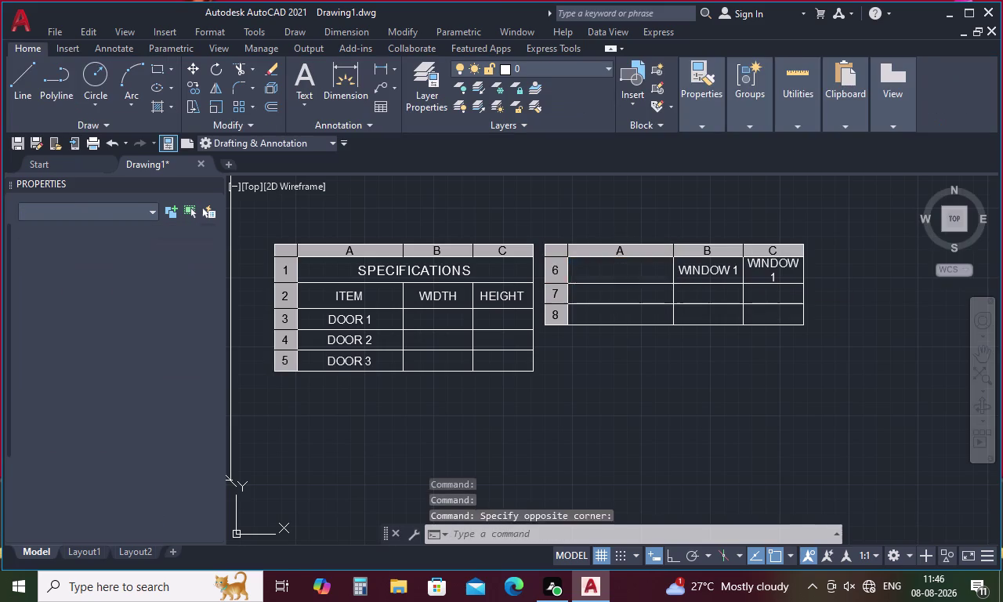
drag(652, 271, 530, 272)
key(ctrl+c)
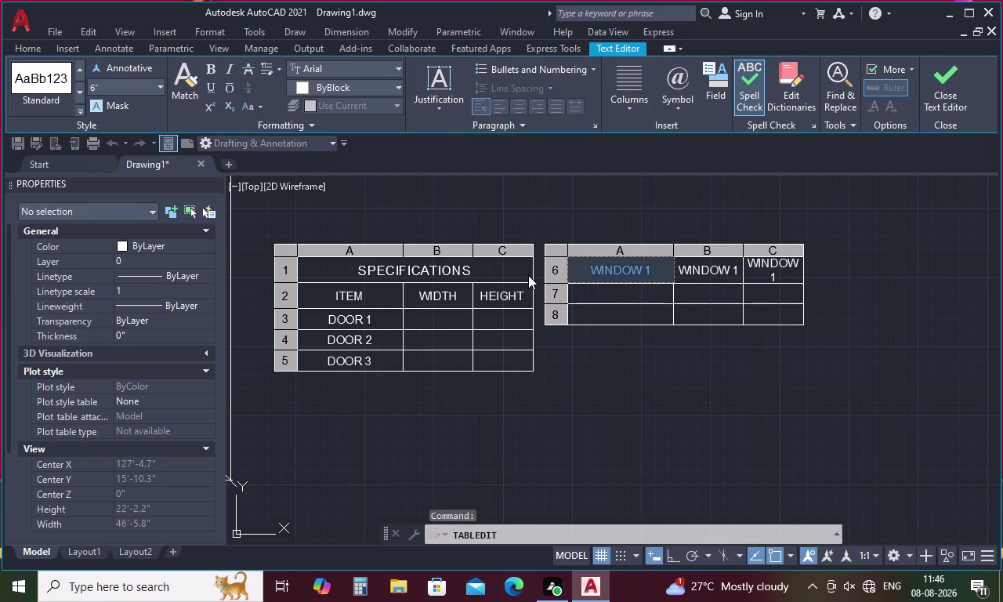
key(Escape)
click(607, 296)
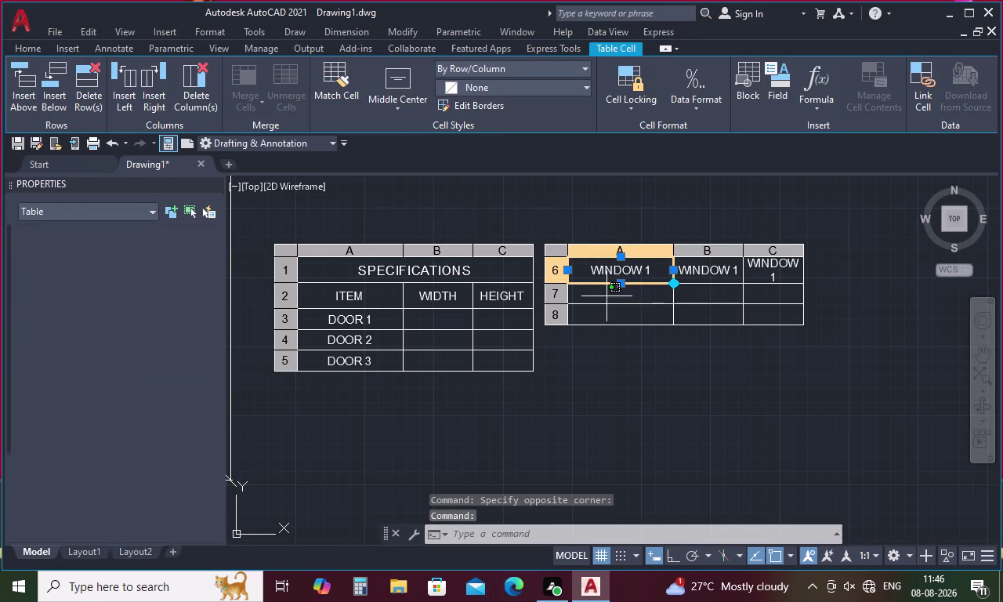
key(ctrl+v)
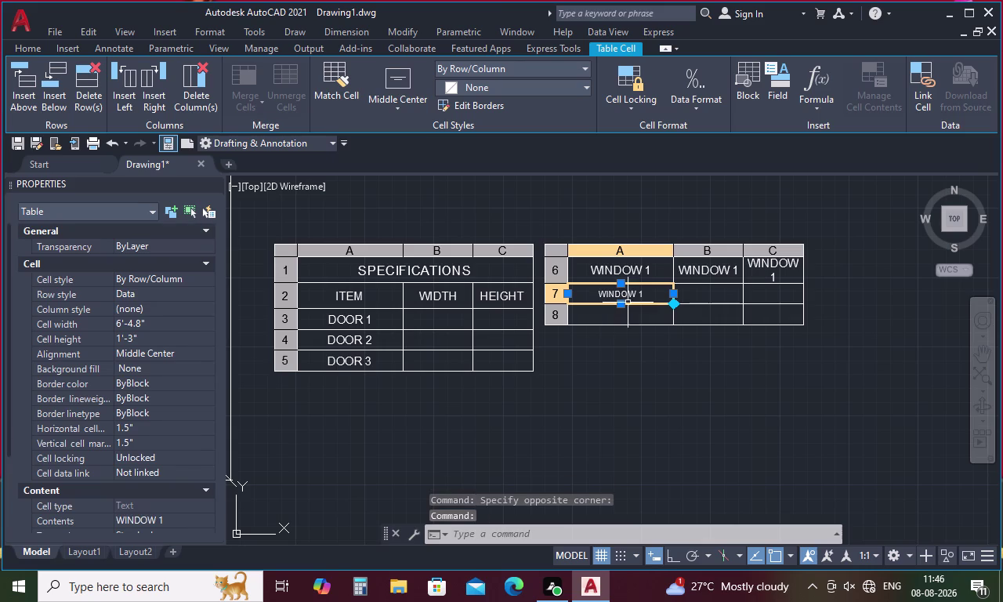
Renumber A7 to WINDOW 2 and set its text height to 6".
double_click(647, 299)
click(648, 298)
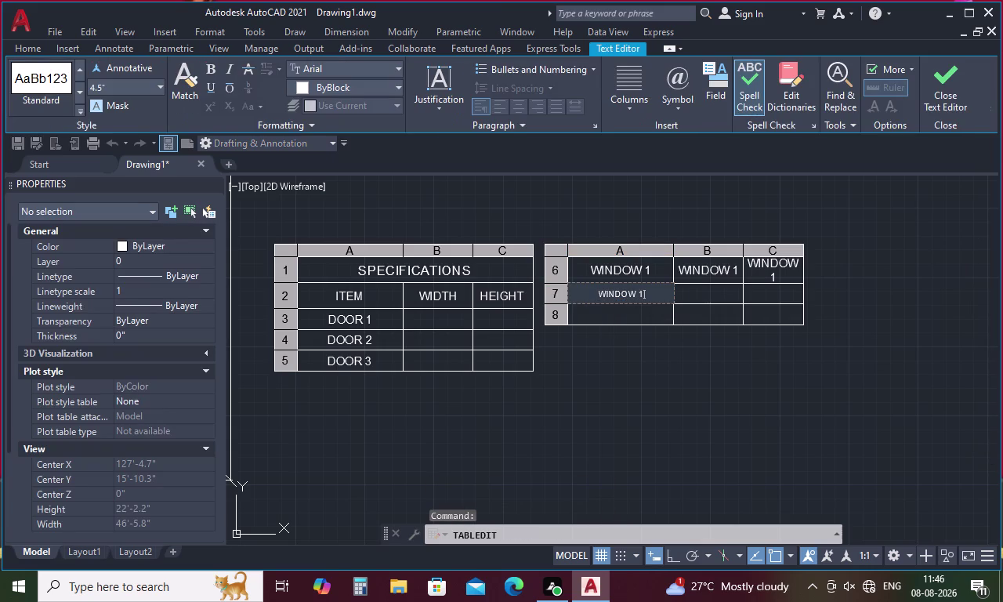
key(BackSpace)
key(2)
drag(648, 293, 576, 294)
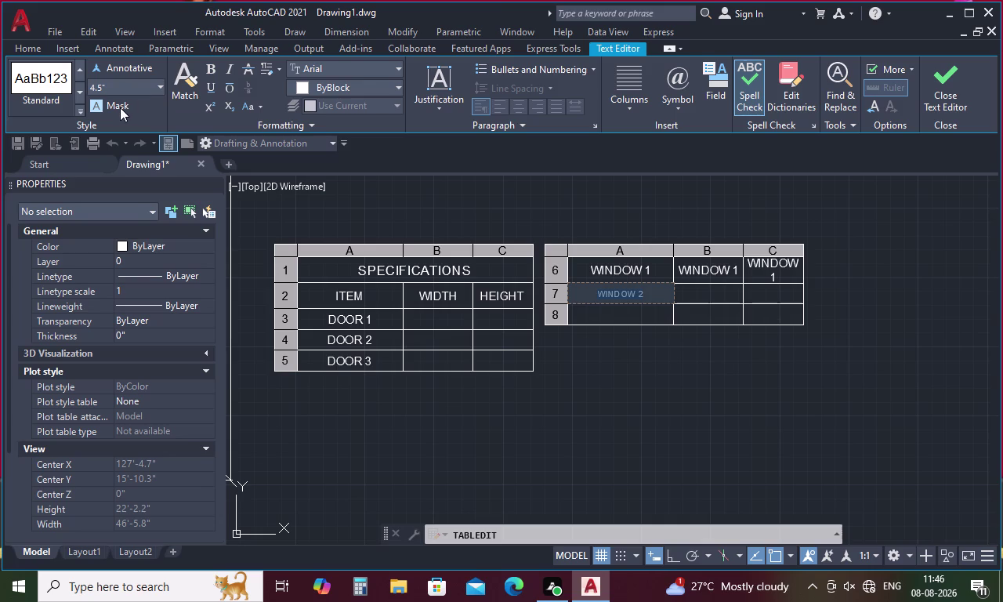
click(154, 89)
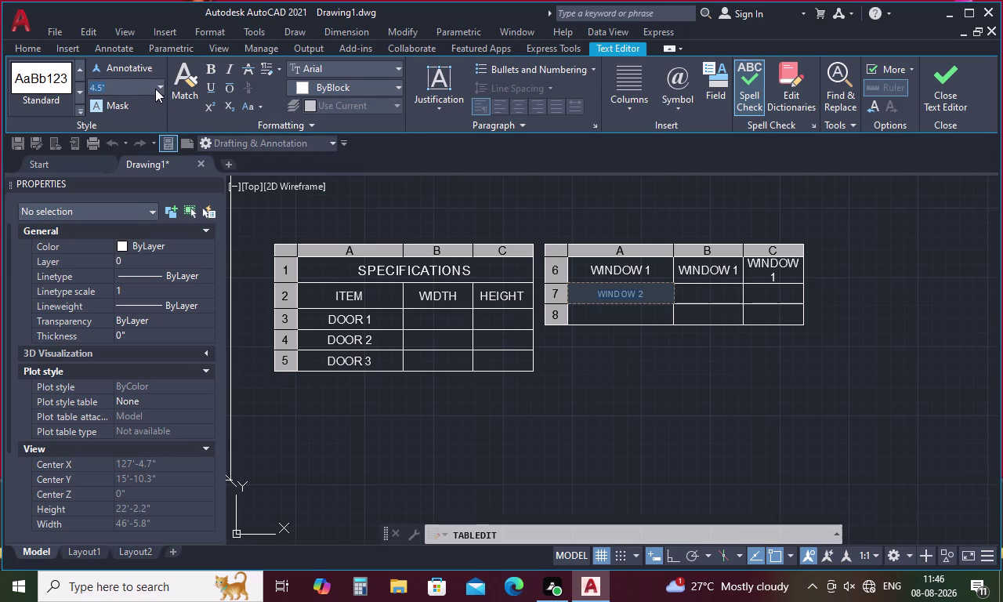
key(BackSpace)
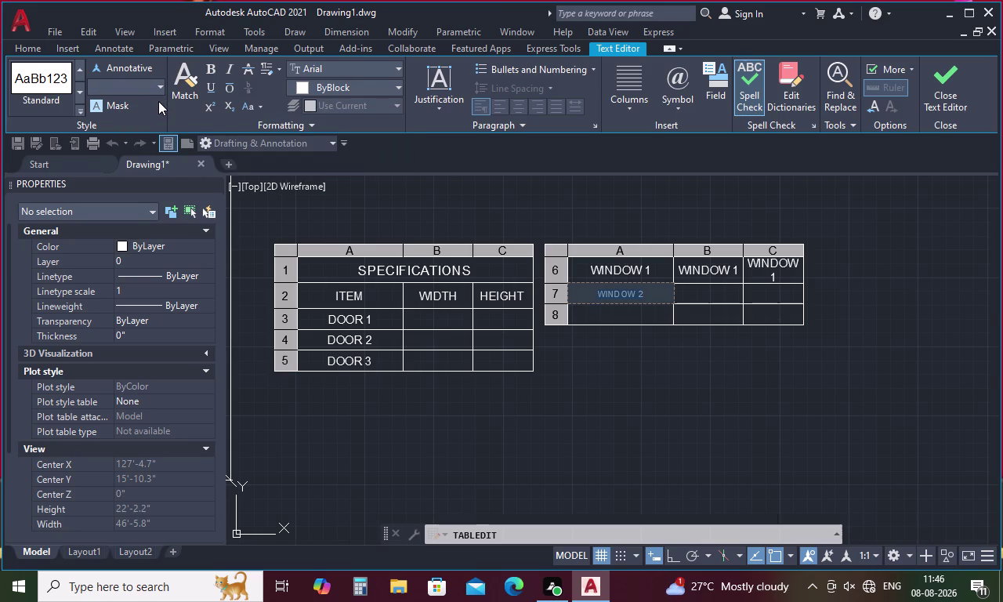
key(6)
key(Return)
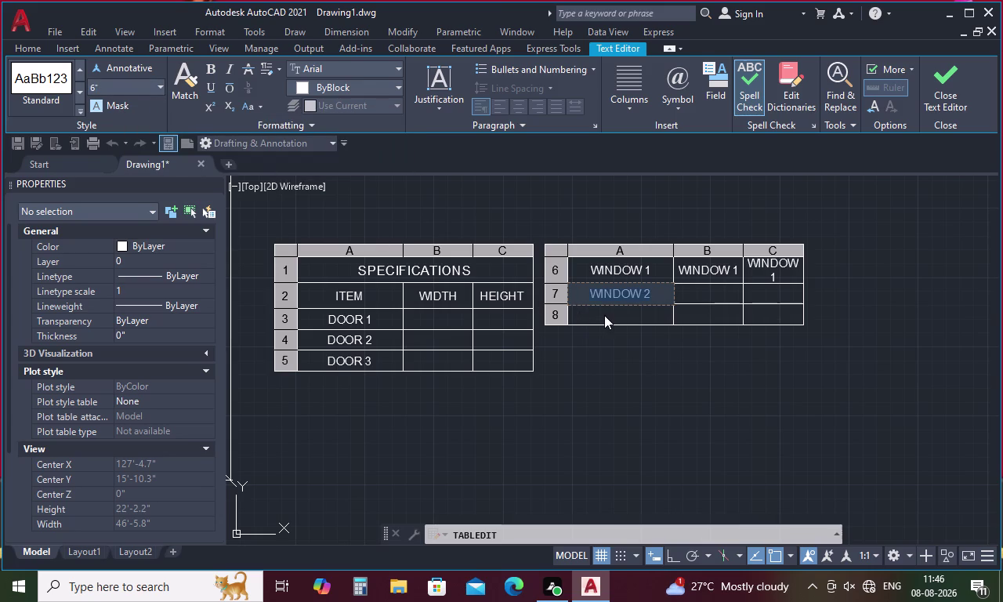
Paste WINDOW 1 into A8 and renumber it to WINDOW 3.
click(606, 315)
double_click(608, 313)
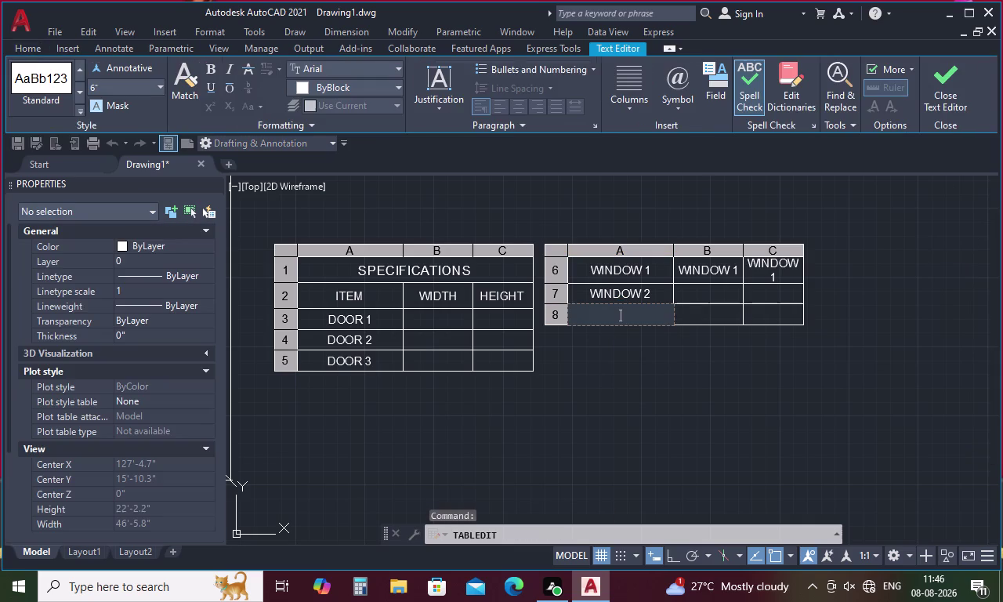
key(ctrl+c)
key(ctrl+v)
click(655, 316)
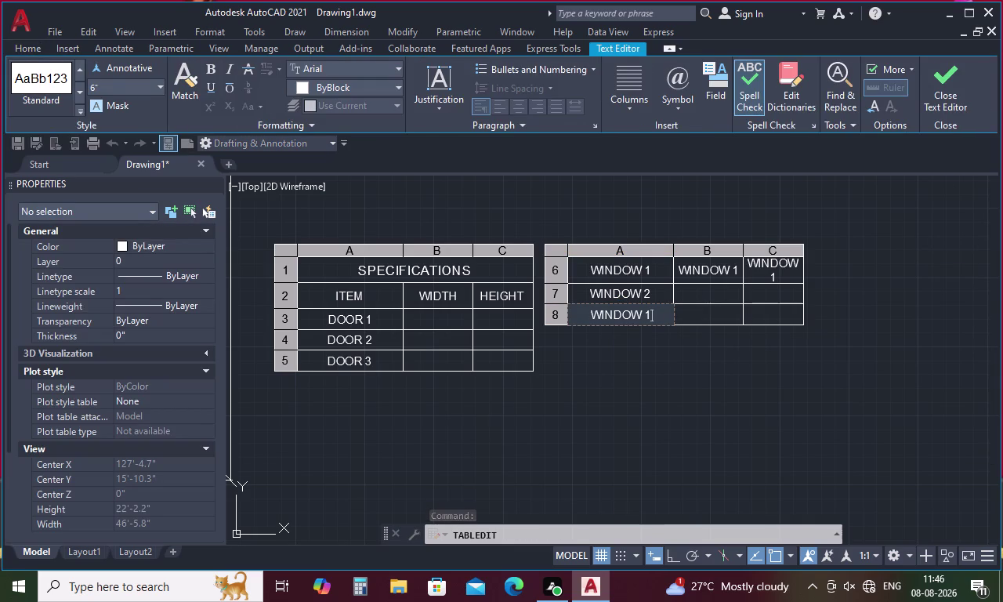
key(BackSpace)
key(3)
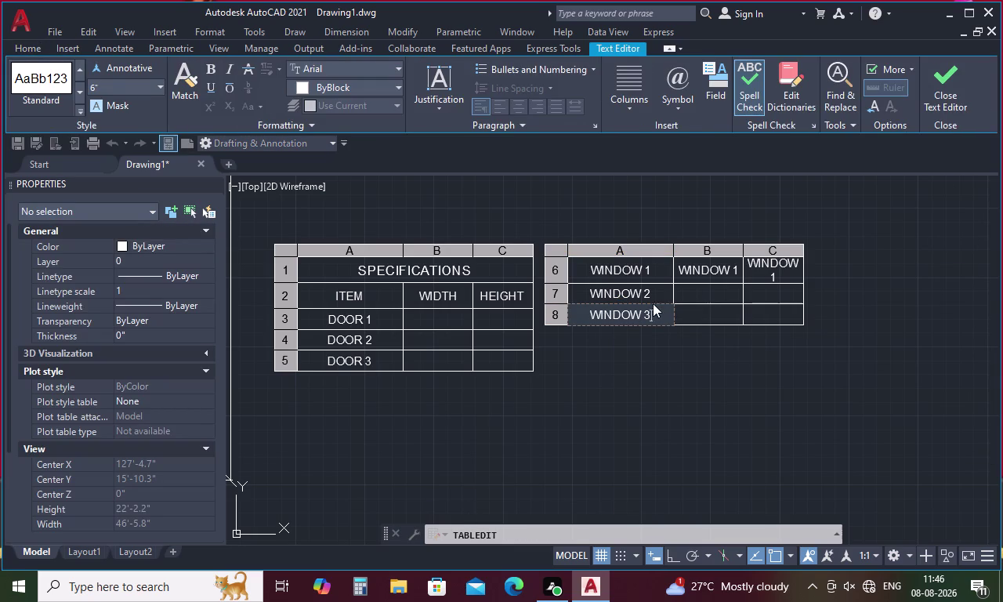
Delete the duplicate WINDOW 1 text from cell B6.
double_click(709, 268)
double_click(709, 268)
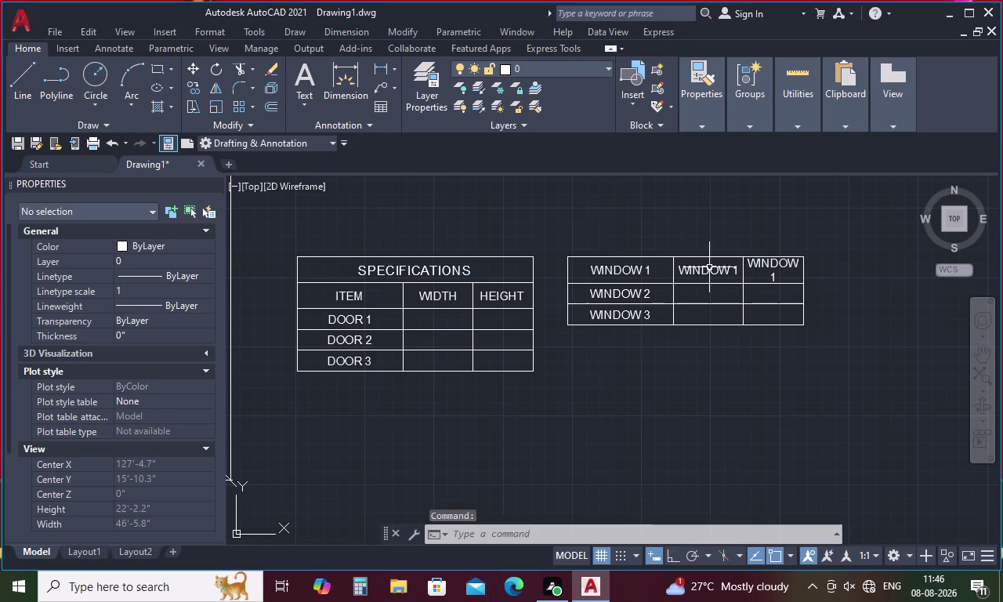
click(736, 269)
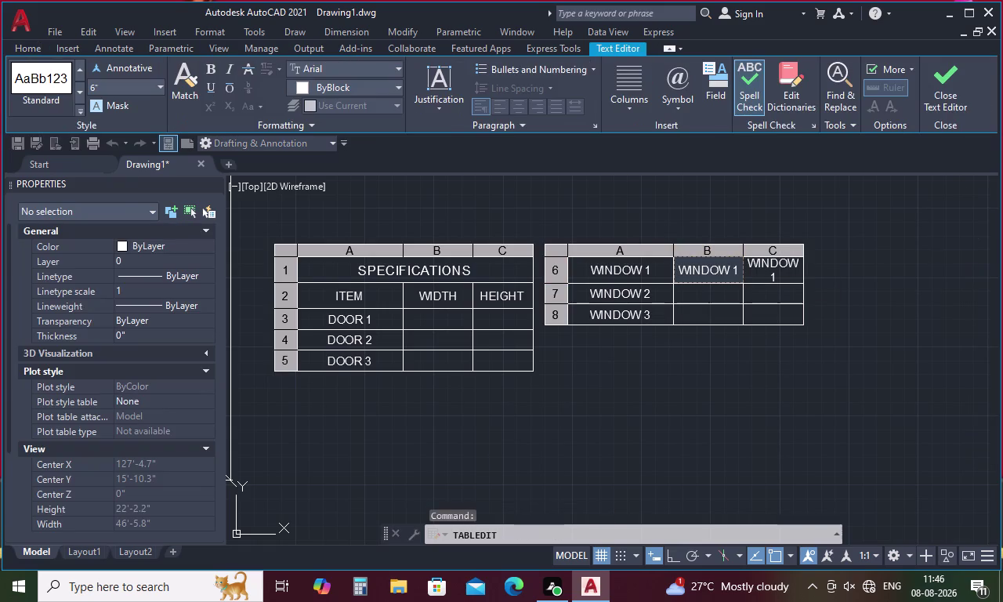
key(Right)
key(BackSpace)
key(BackSpace)
key(BackSpace)
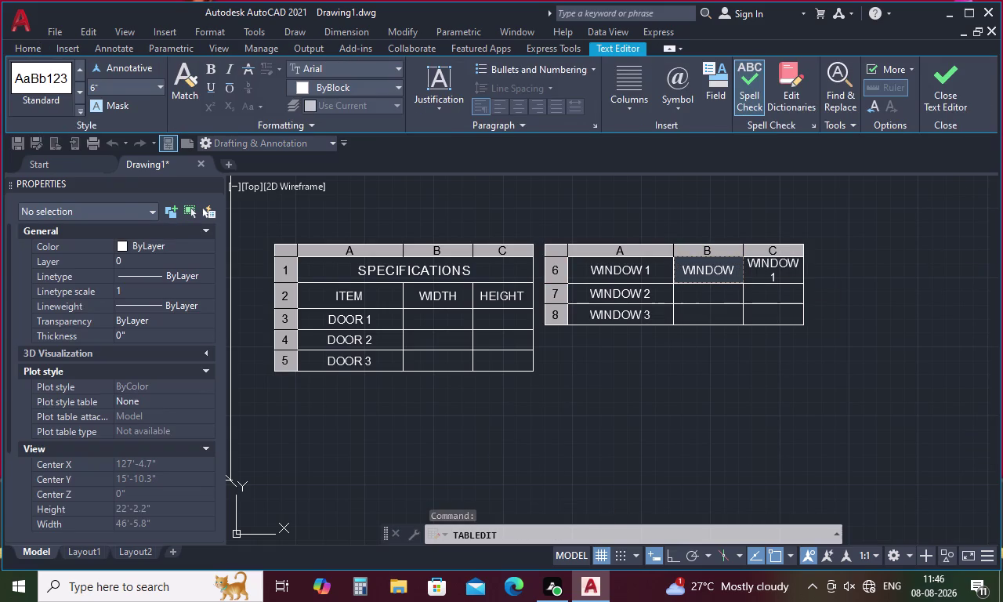
double_click(768, 259)
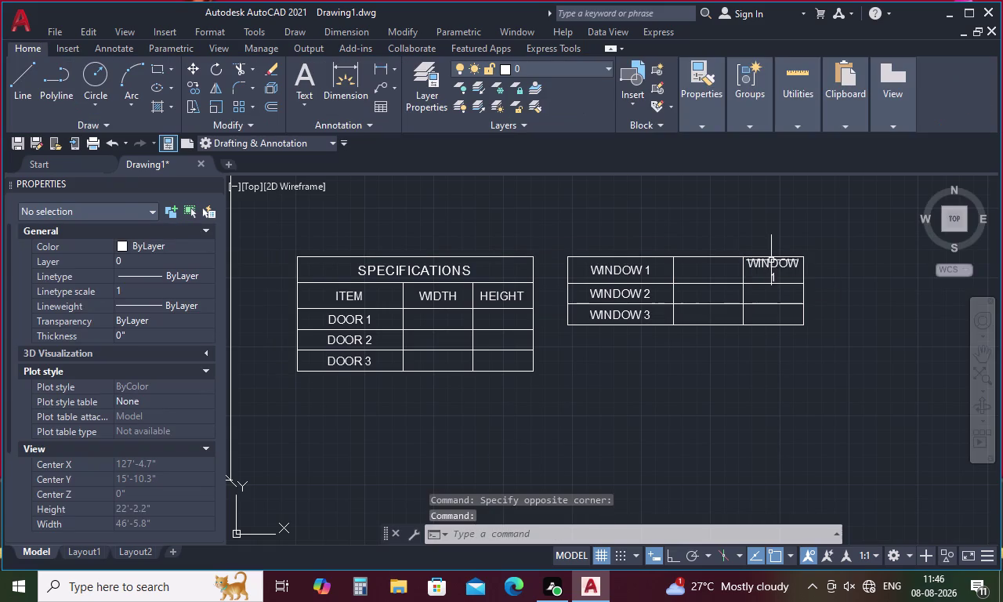
Delete the duplicate WINDOW 1 text from cell C6 and finish editing.
double_click(771, 261)
key(Right)
key(Right)
key(Right)
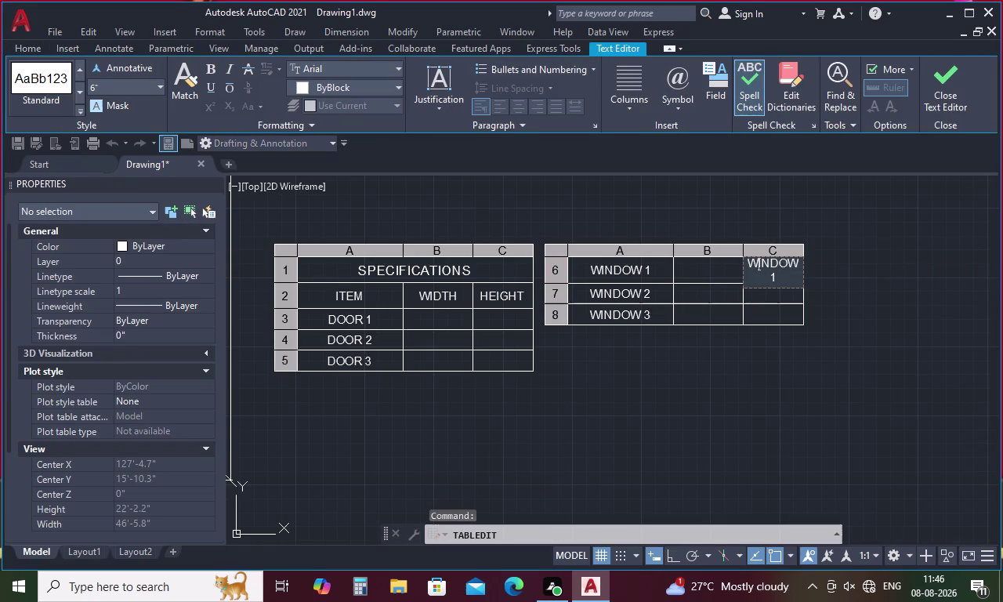
key(Right)
key(Right)
key(Right)
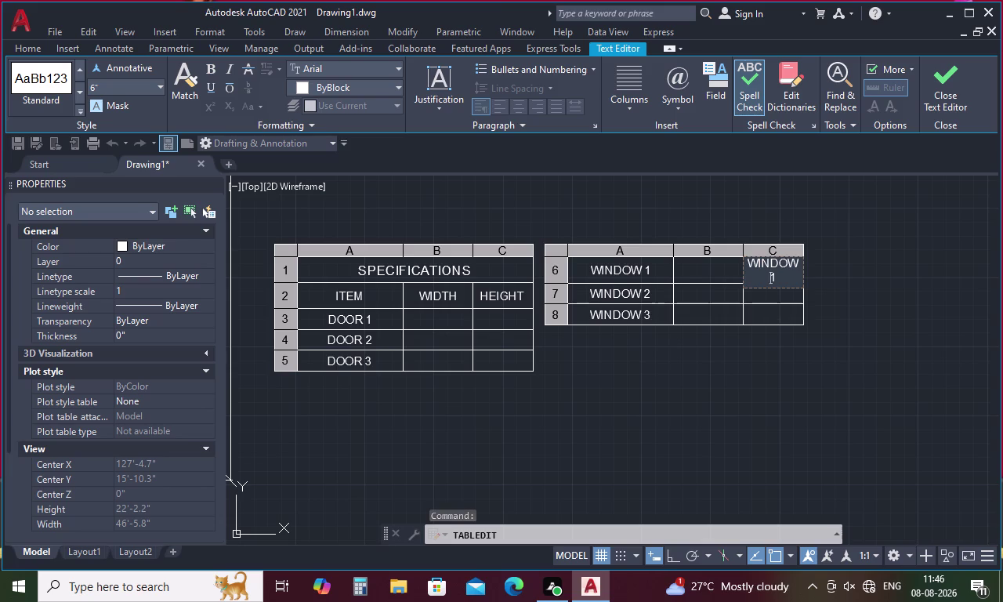
key(Right)
key(BackSpace)
key(BackSpace)
key(BackSpace)
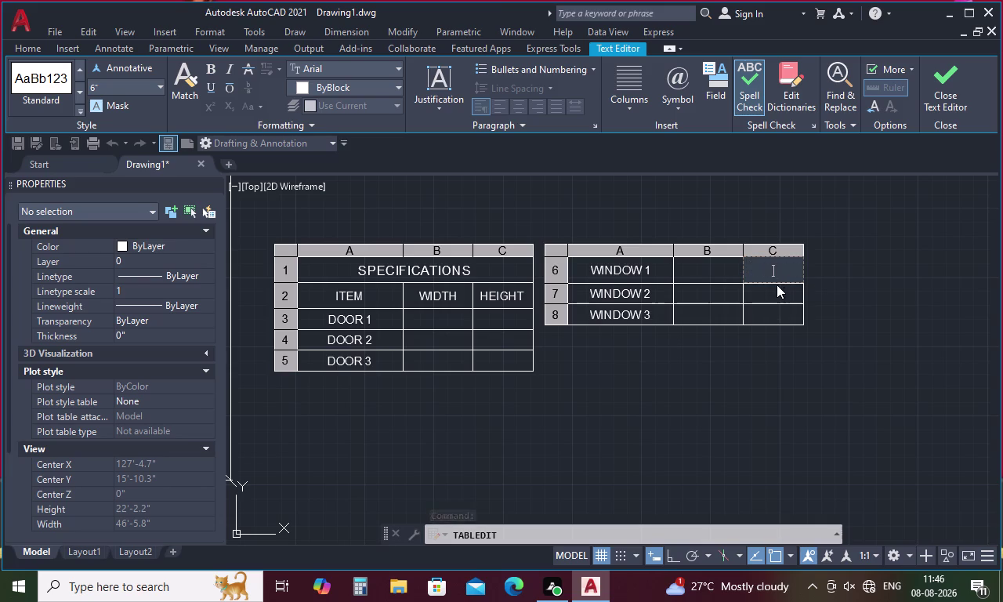
click(705, 310)
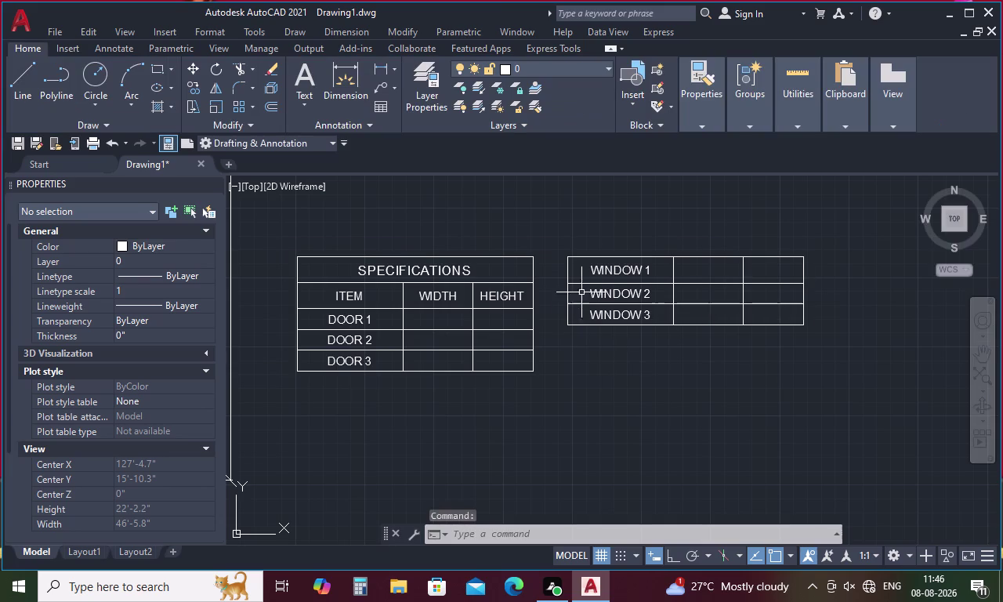
Add one blank row below WINDOW 3, undoing an extra row.
click(601, 320)
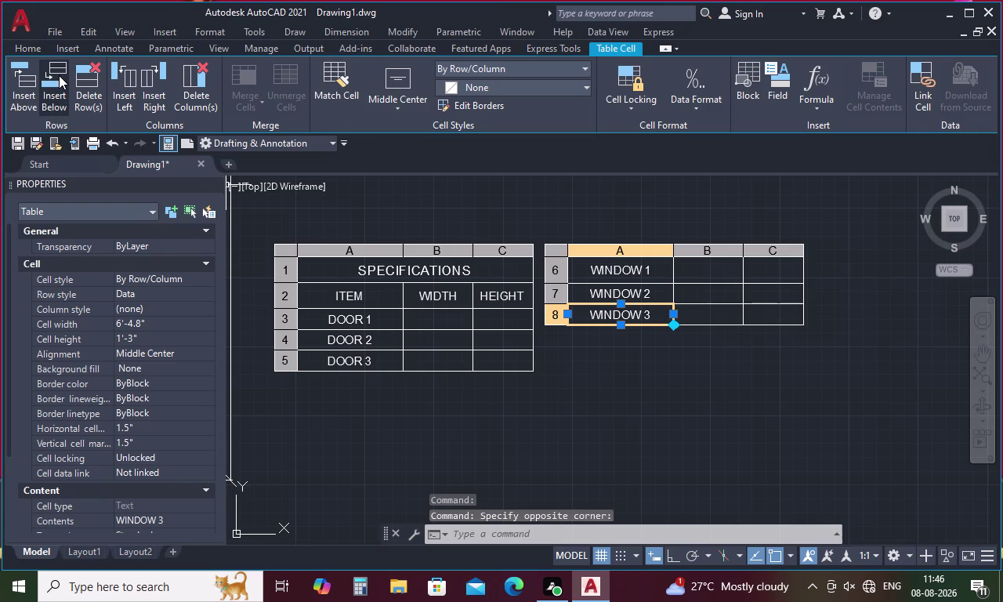
click(59, 76)
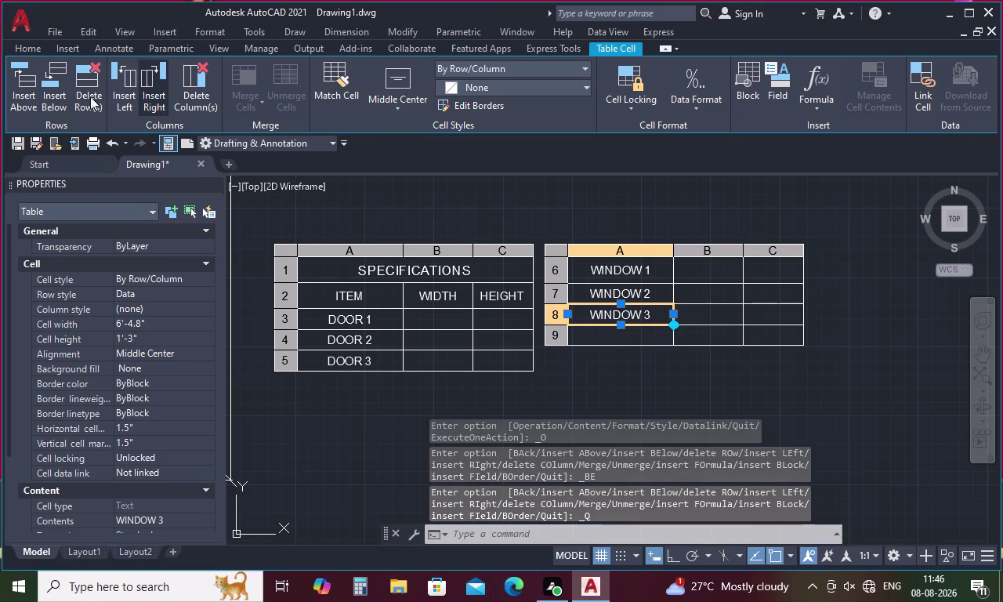
click(47, 83)
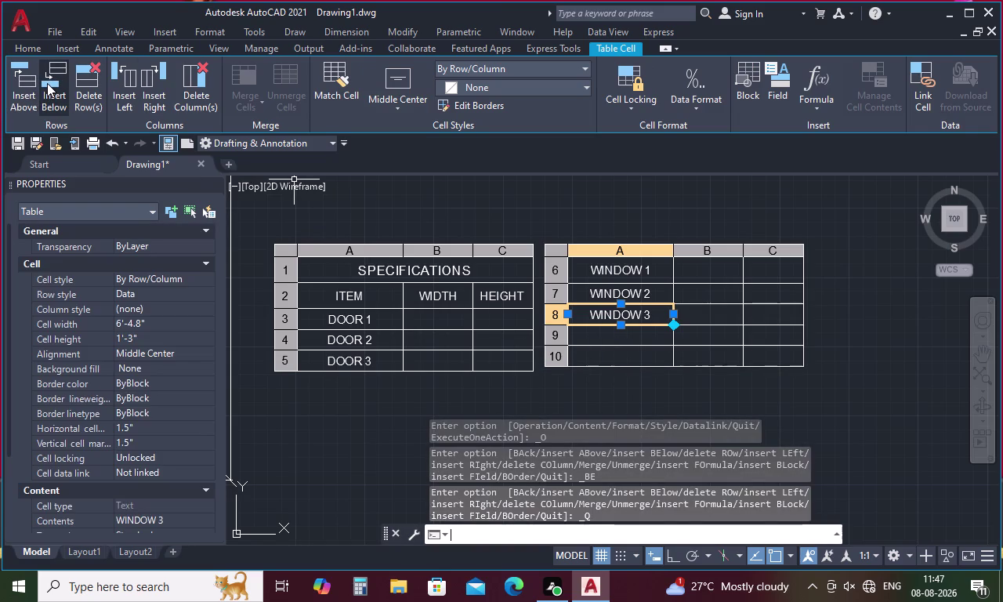
key(ctrl+z)
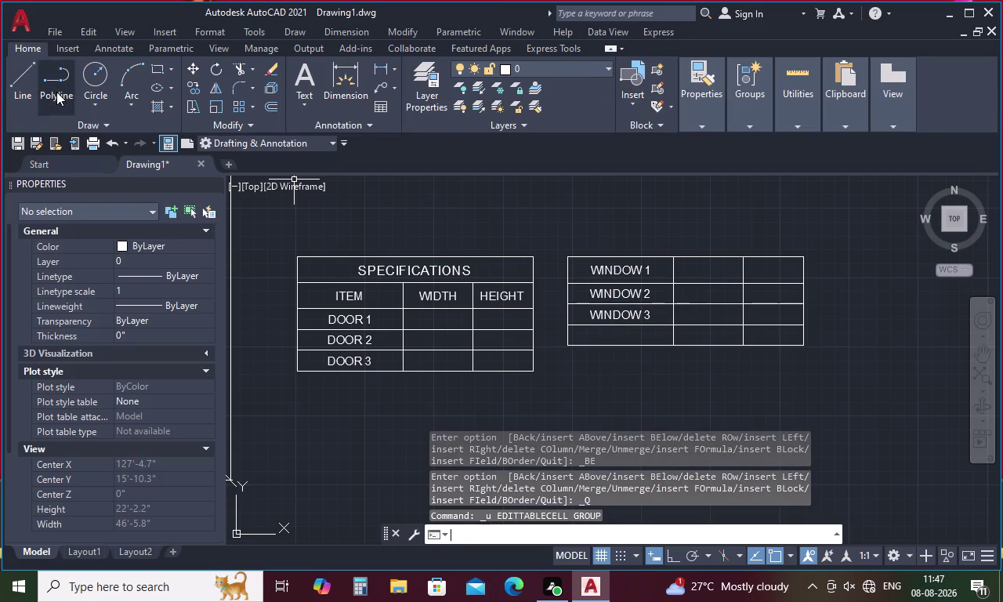
click(609, 340)
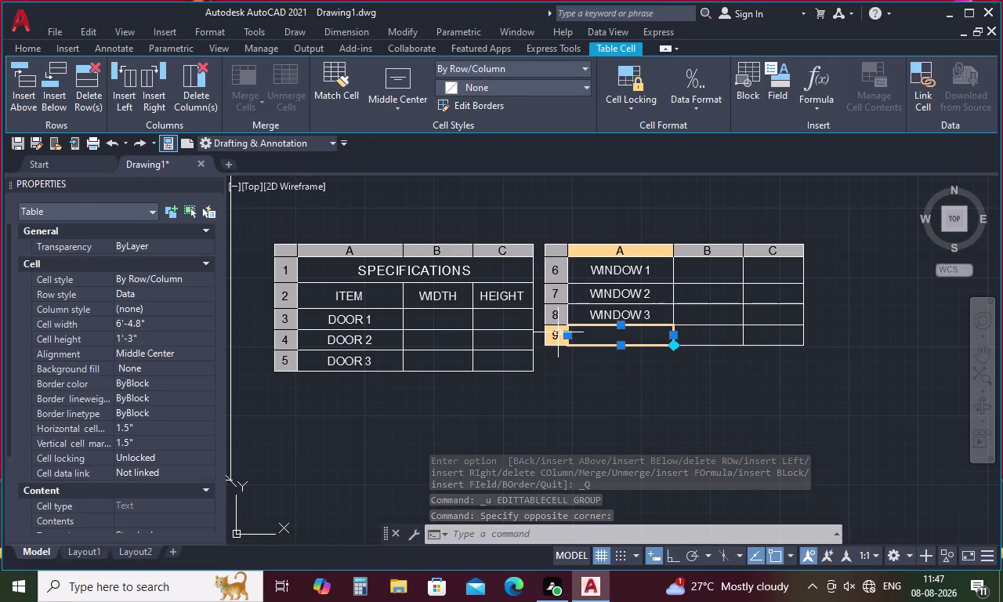
Insert a blank row above WINDOW 1 and enter the ITEM heading.
click(587, 269)
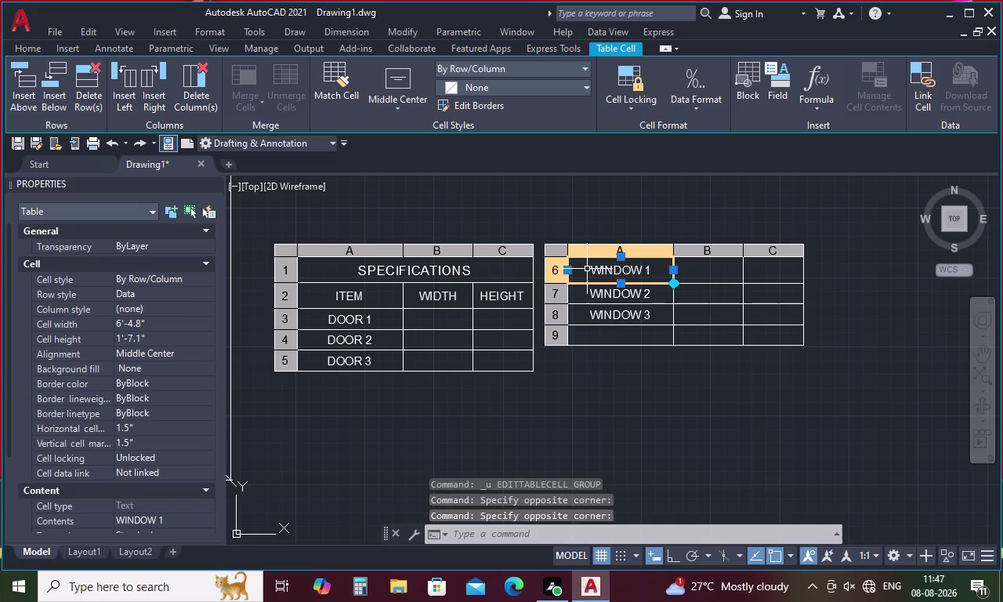
click(24, 73)
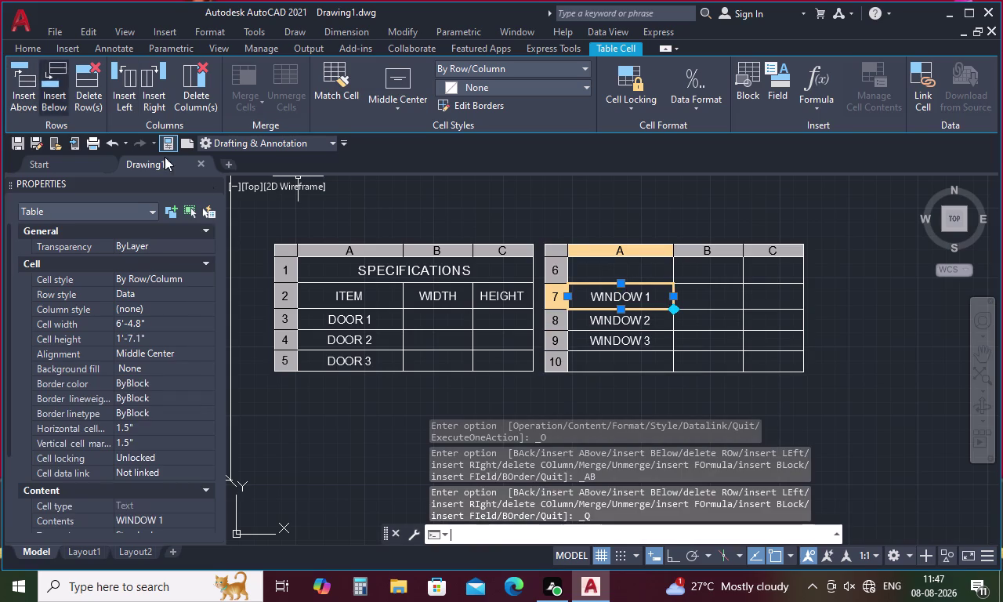
click(632, 271)
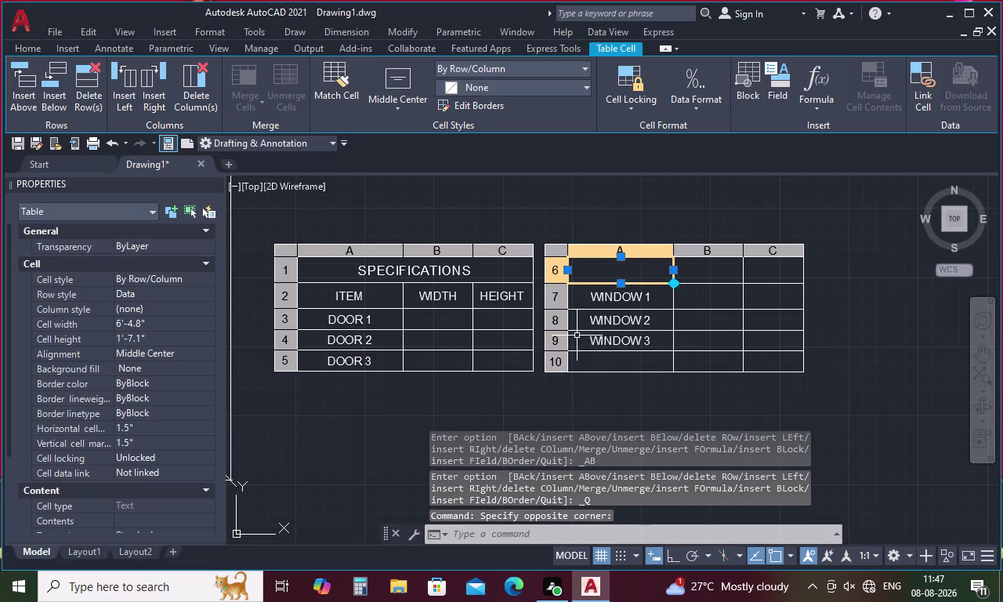
key(i)
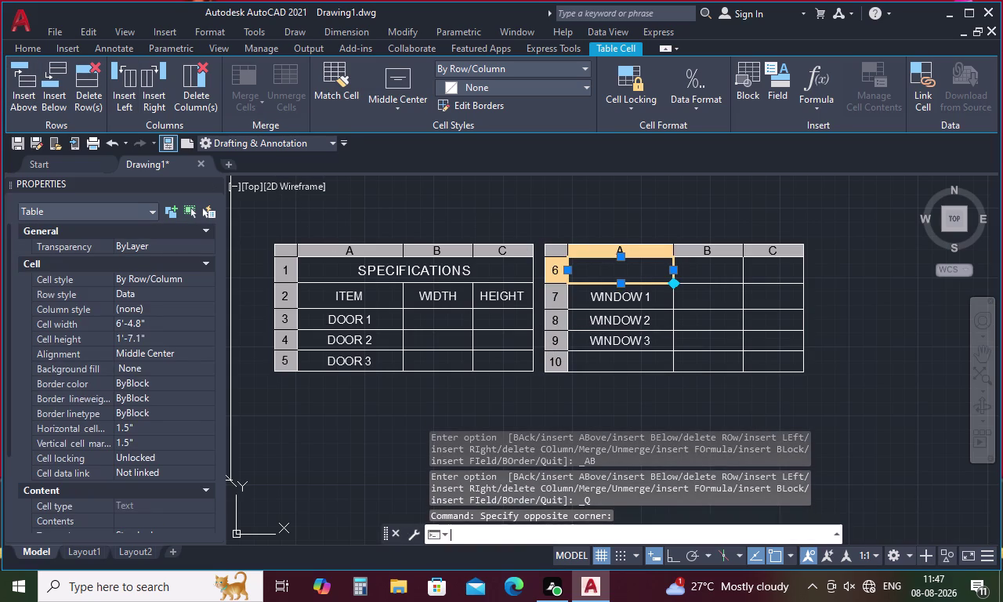
key(t)
key(e)
text(M)
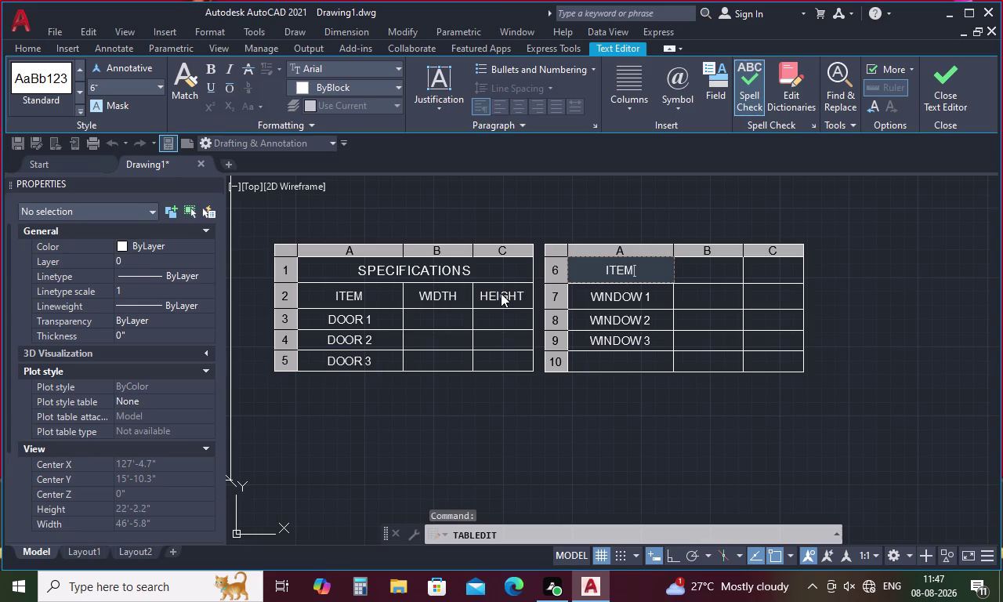
key(space)
Try entering HEIGHT beside ITEM, which lands on the command line instead.
click(711, 269)
text(H)
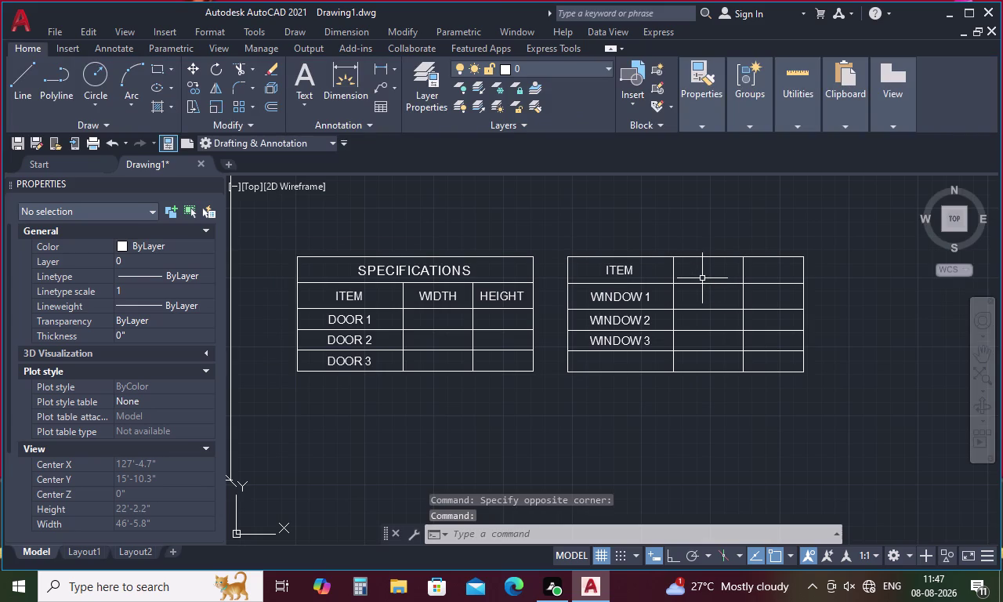
text(EI)
text(GH)
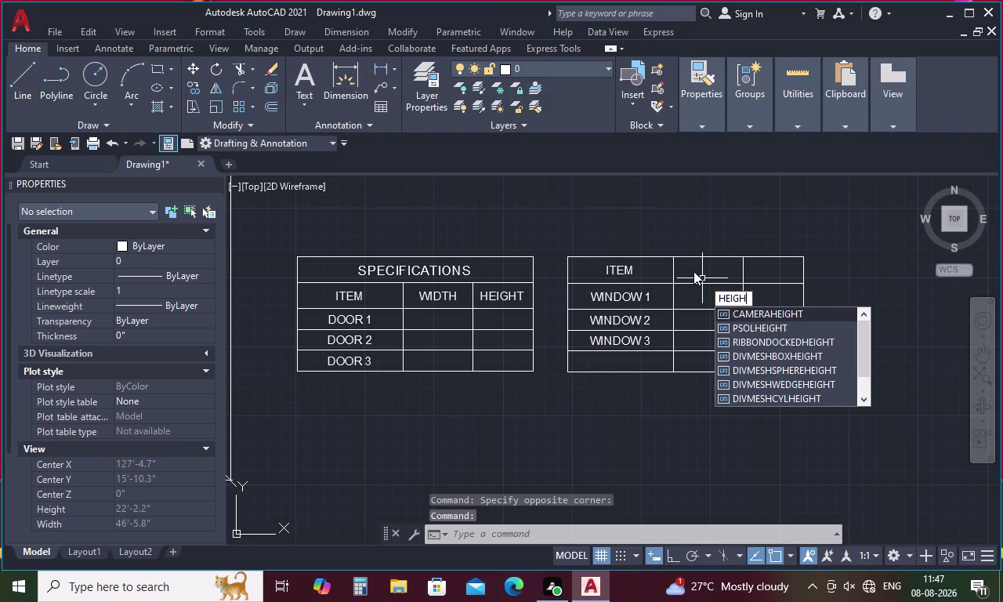
text(T)
key(space)
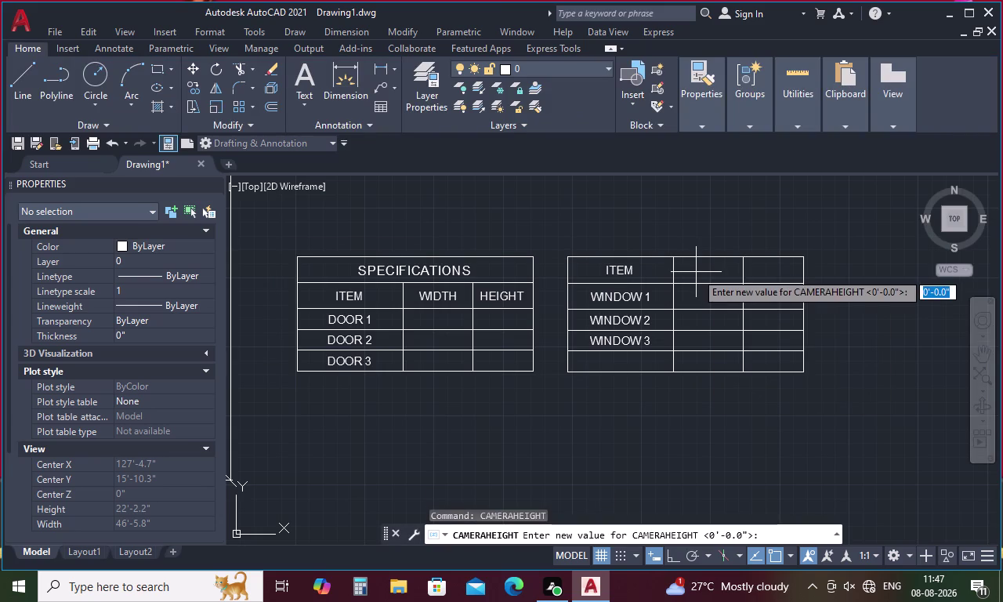
Enter the HEIGHT heading beside ITEM at 6" text height.
triple_click(696, 272)
double_click(695, 272)
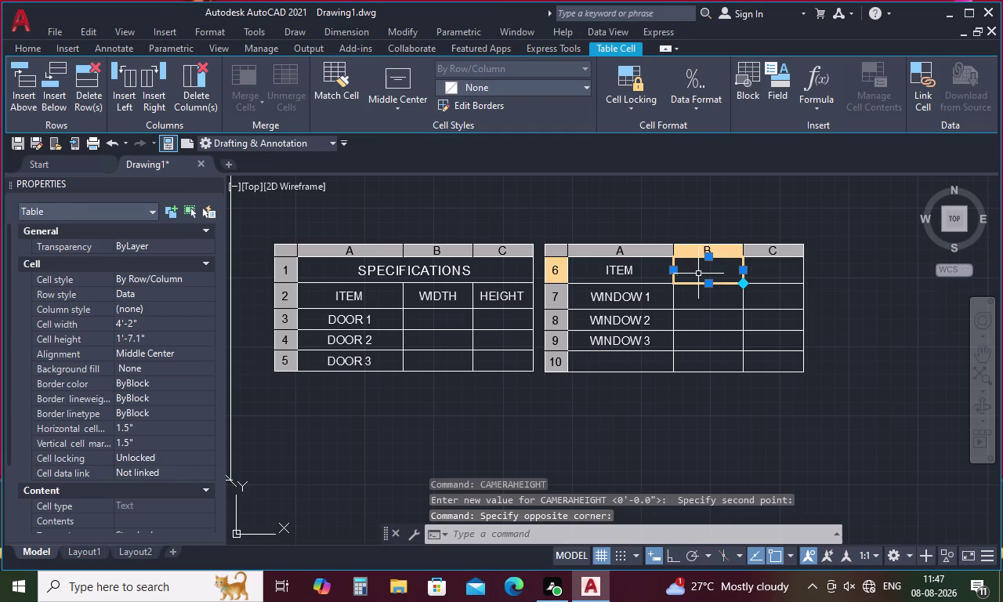
text(HEIG)
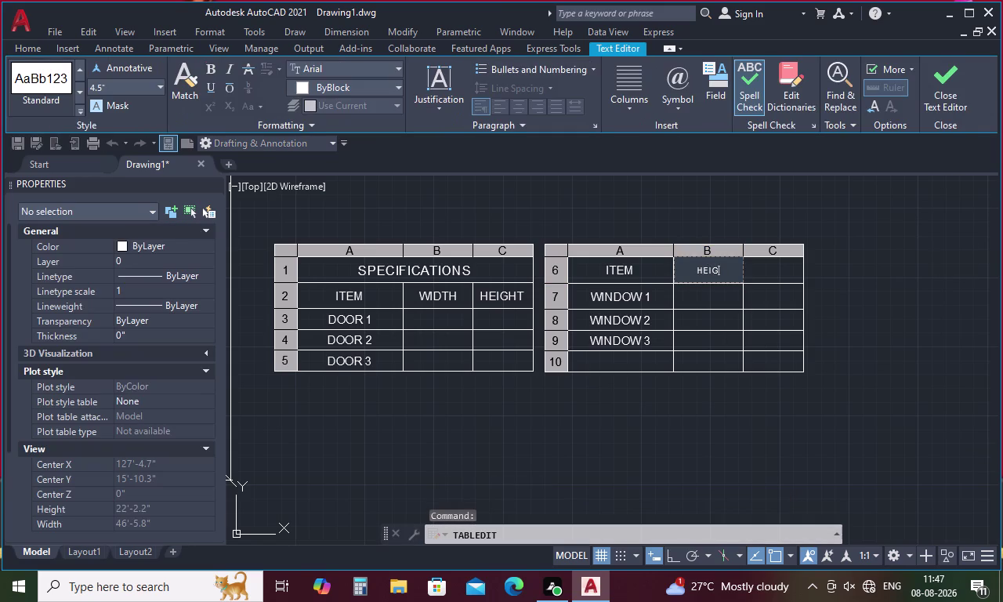
text(HT)
drag(729, 271, 672, 276)
click(114, 84)
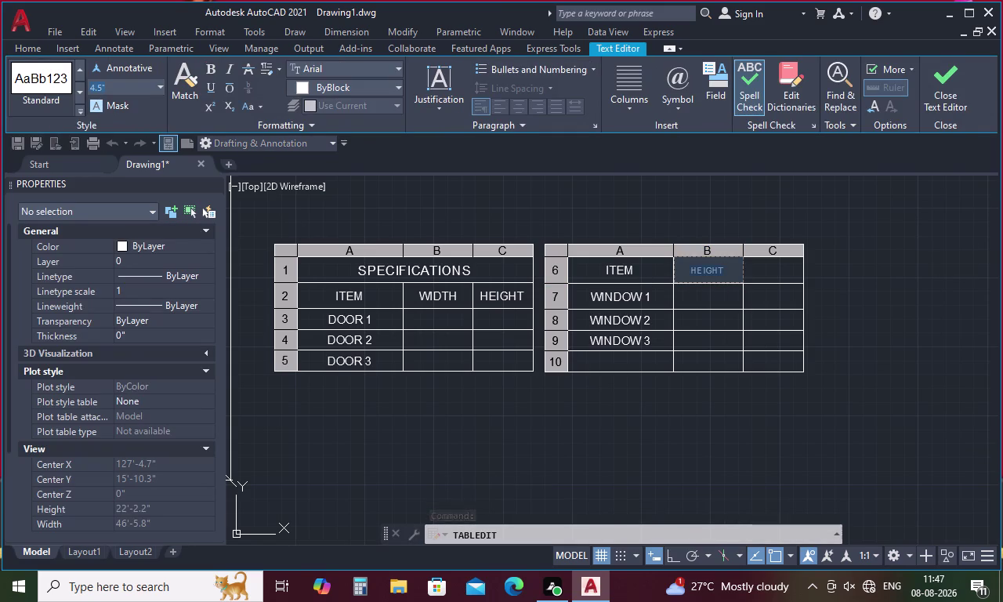
click(160, 90)
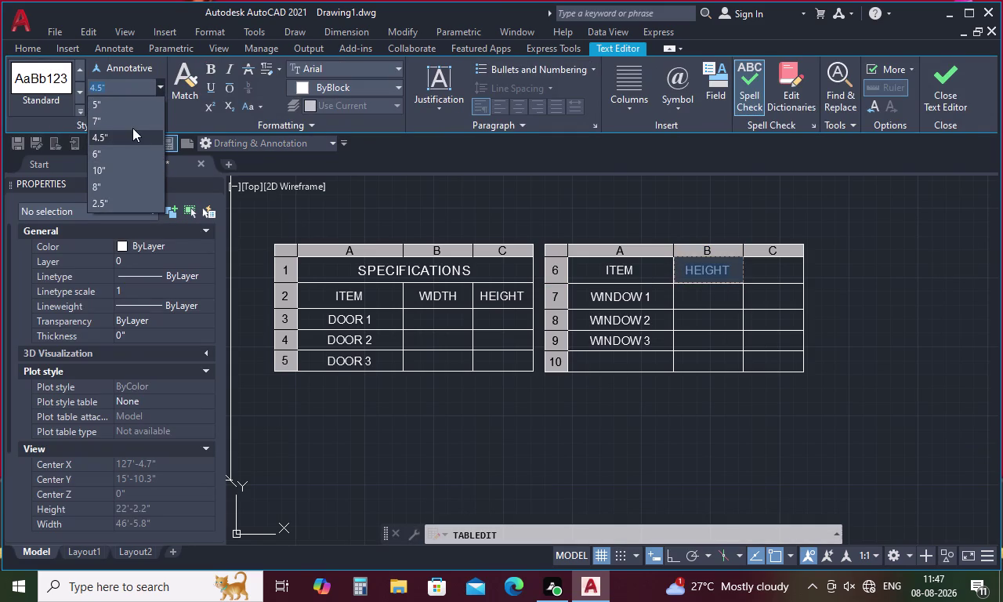
click(114, 155)
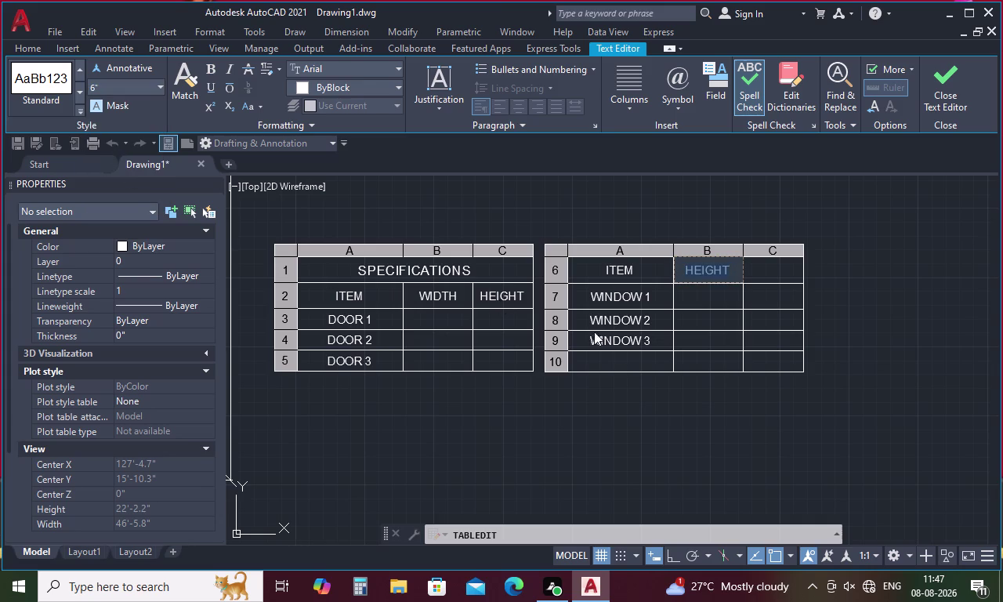
click(649, 413)
Enter the WIDTH heading in the third column at 6" text height.
double_click(766, 271)
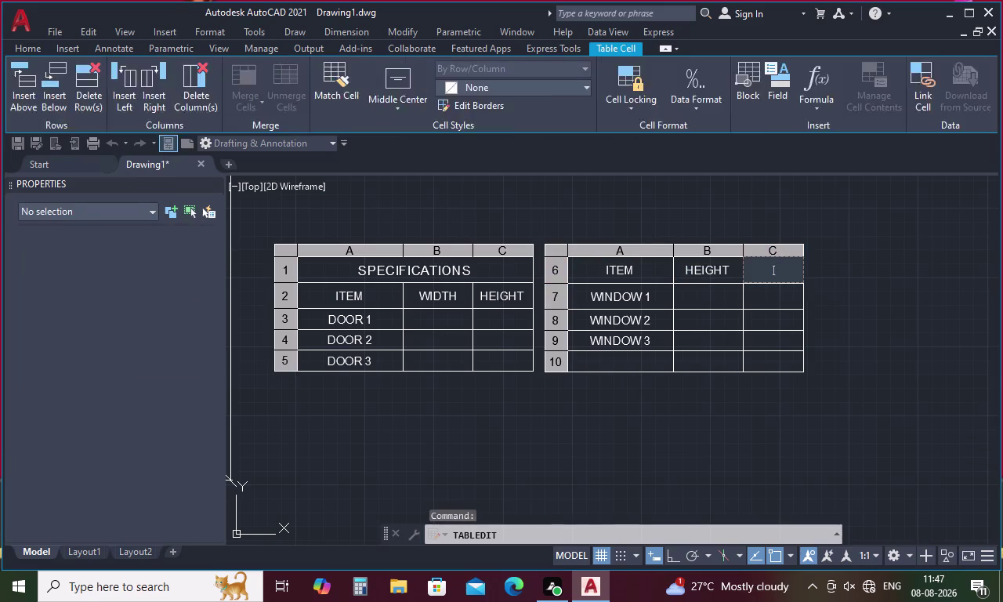
text(WI)
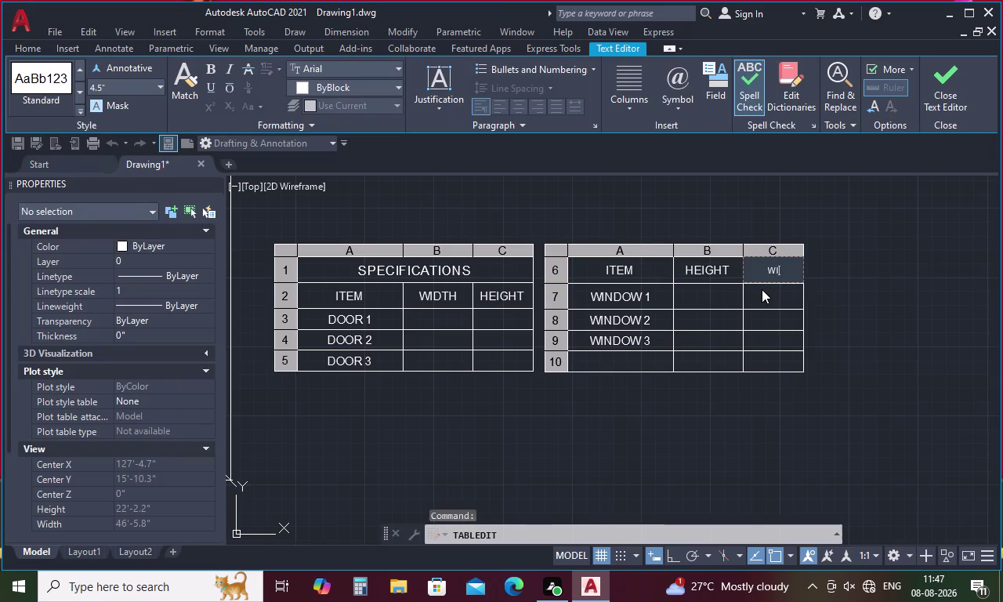
text(DTH)
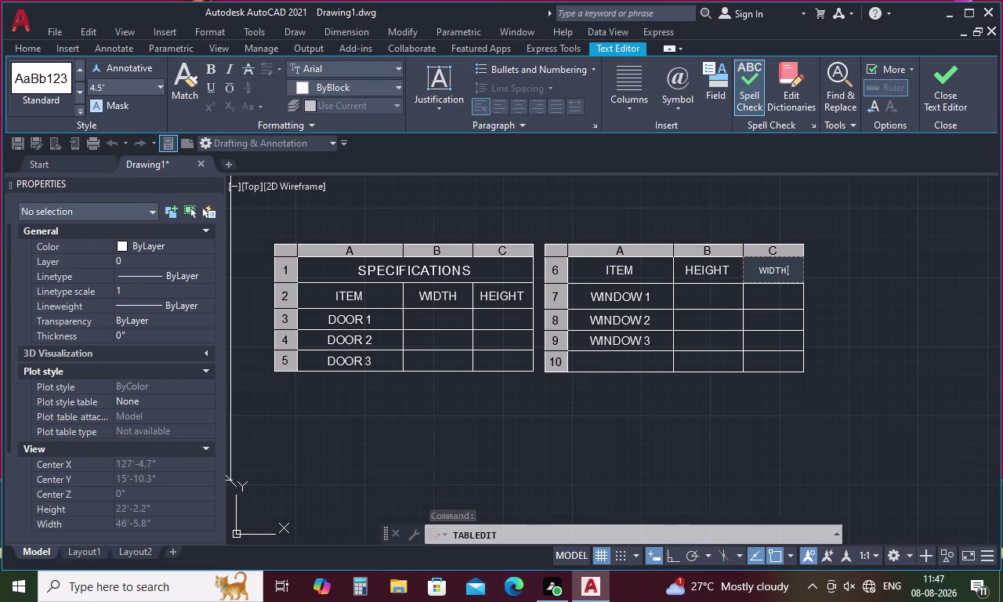
drag(789, 269, 732, 273)
click(143, 87)
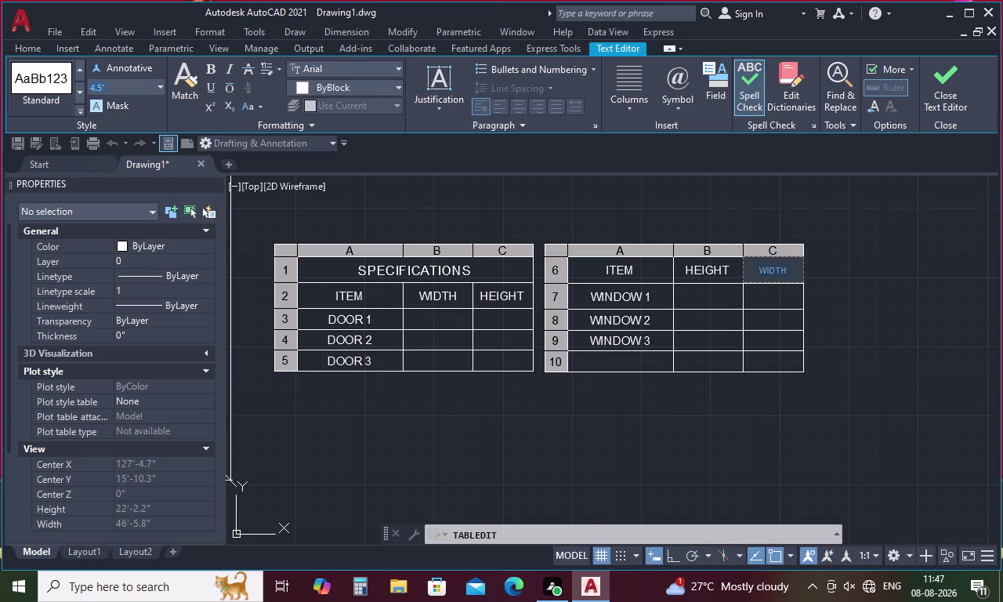
click(157, 91)
click(130, 147)
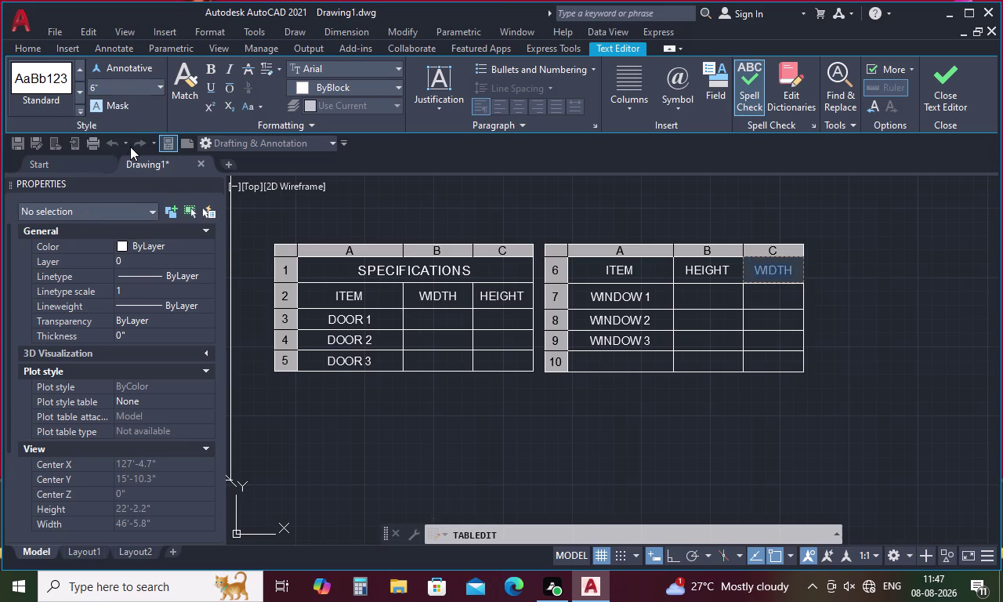
click(440, 452)
double_click(602, 367)
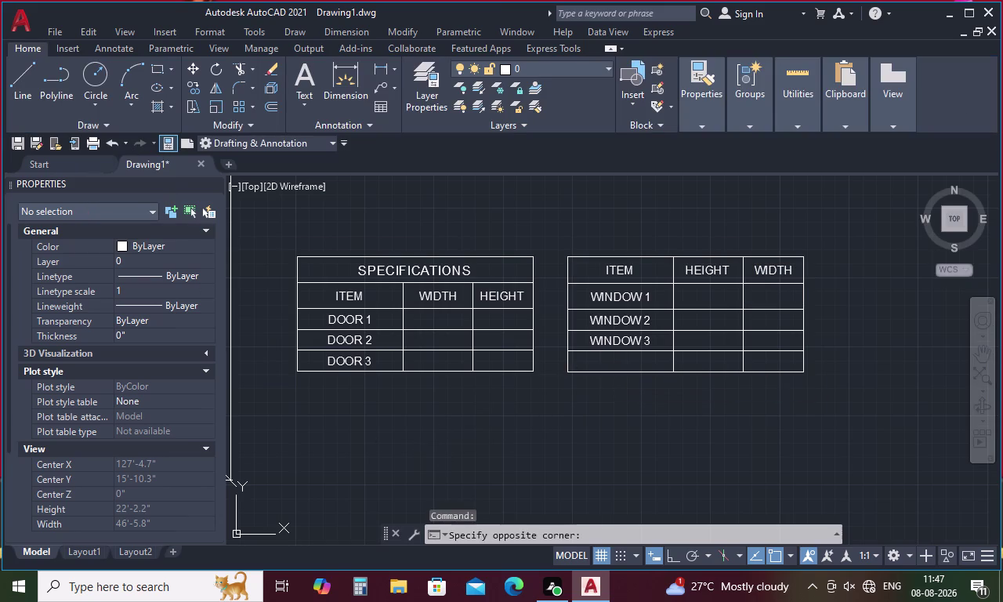
Type VENTILATOR in the last row's item cell, correcting the first letter from b to v.
key(b)
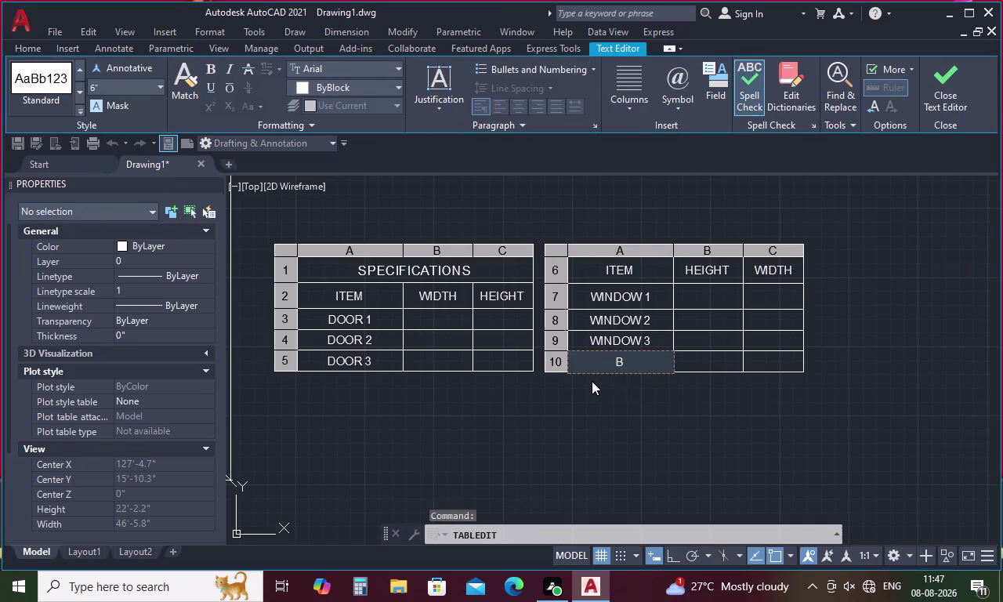
text(ENTILA)
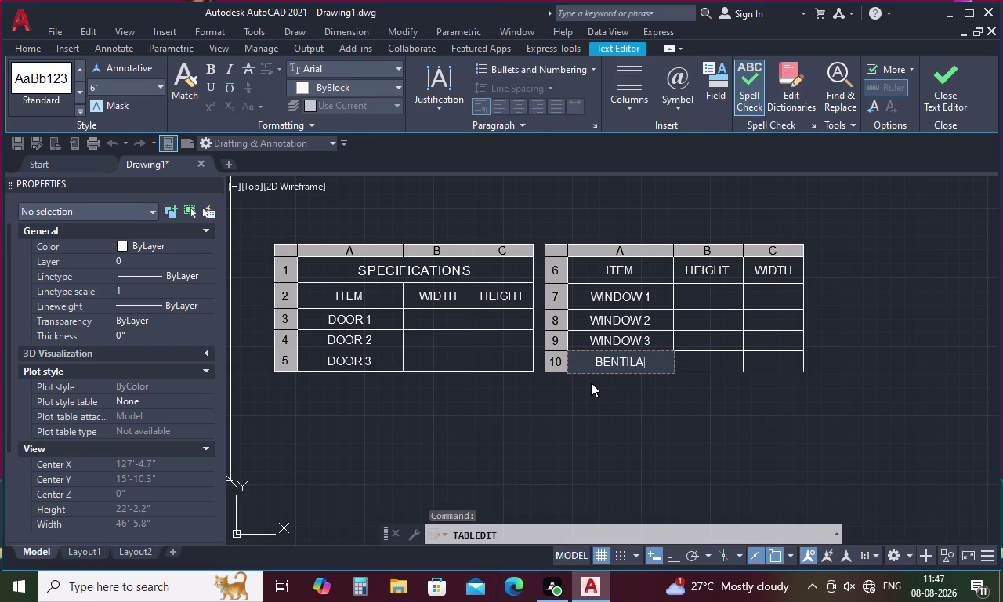
text(TOR)
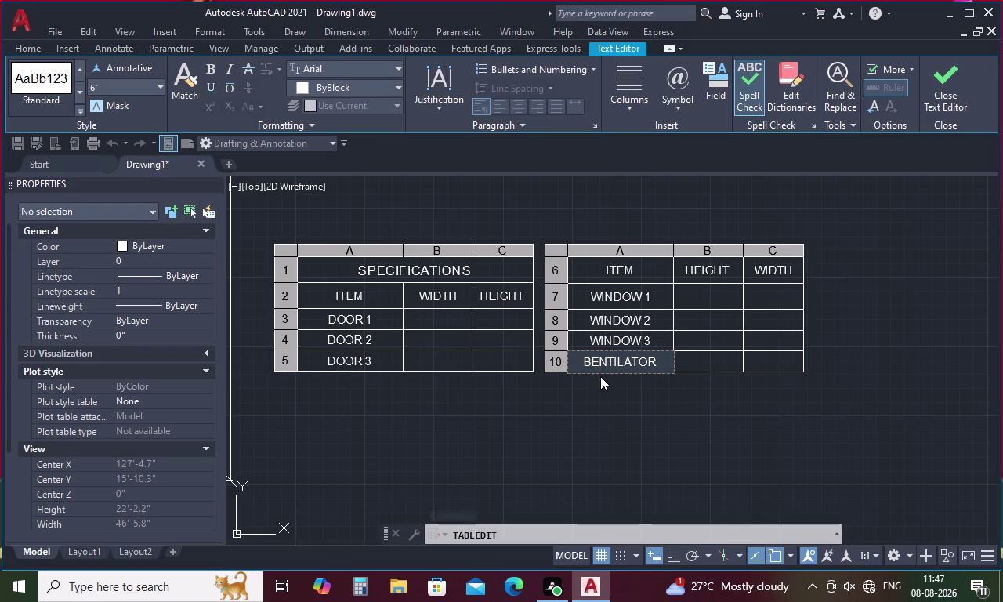
click(587, 361)
key(BackSpace)
key(v)
click(593, 419)
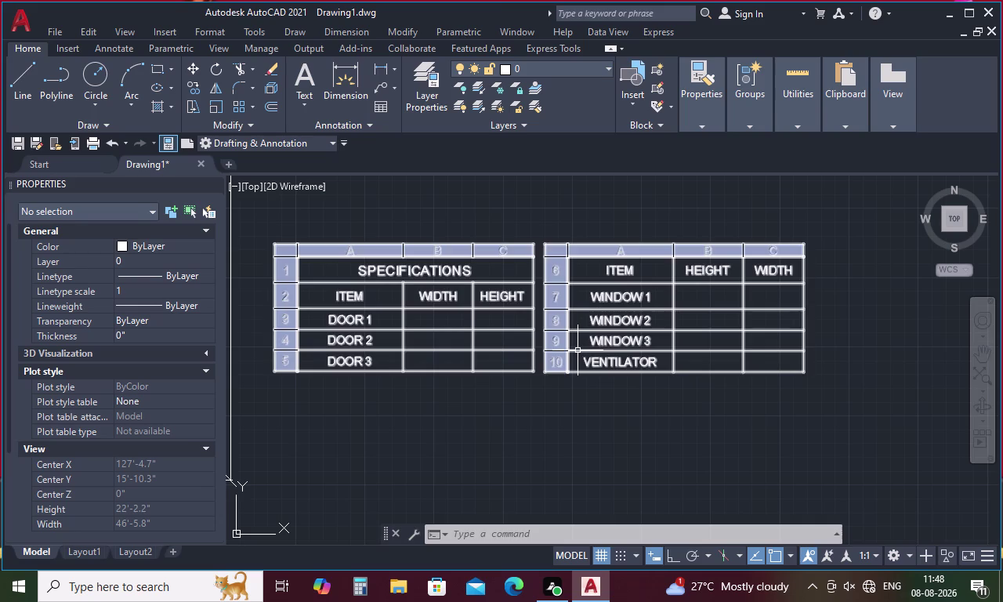
click(446, 322)
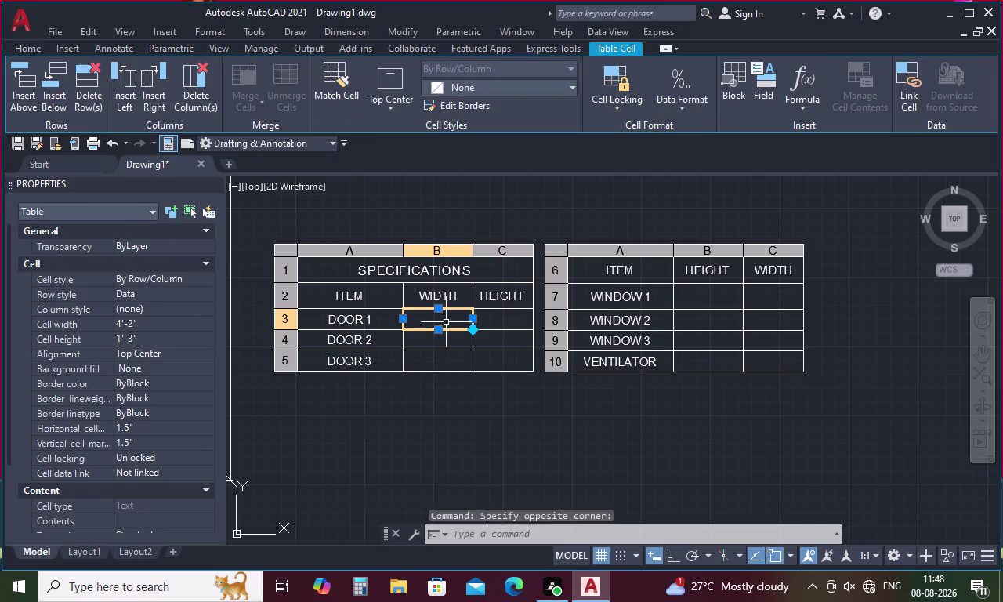
Enter 3'-0" as the DOOR 1 width.
key(3)
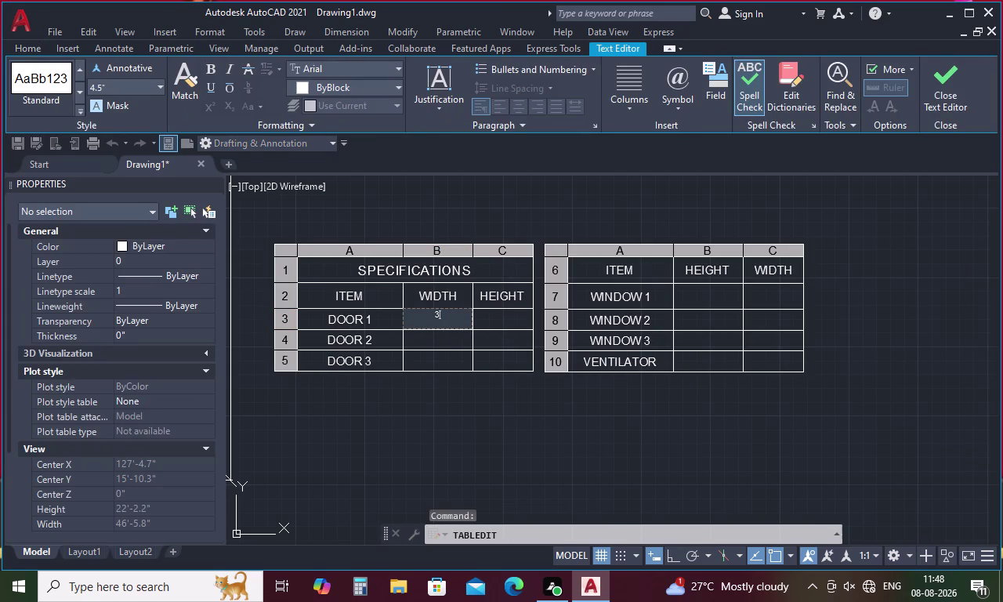
key(apostrophe)
key(0)
key(shift+quotedbl)
key(Return)
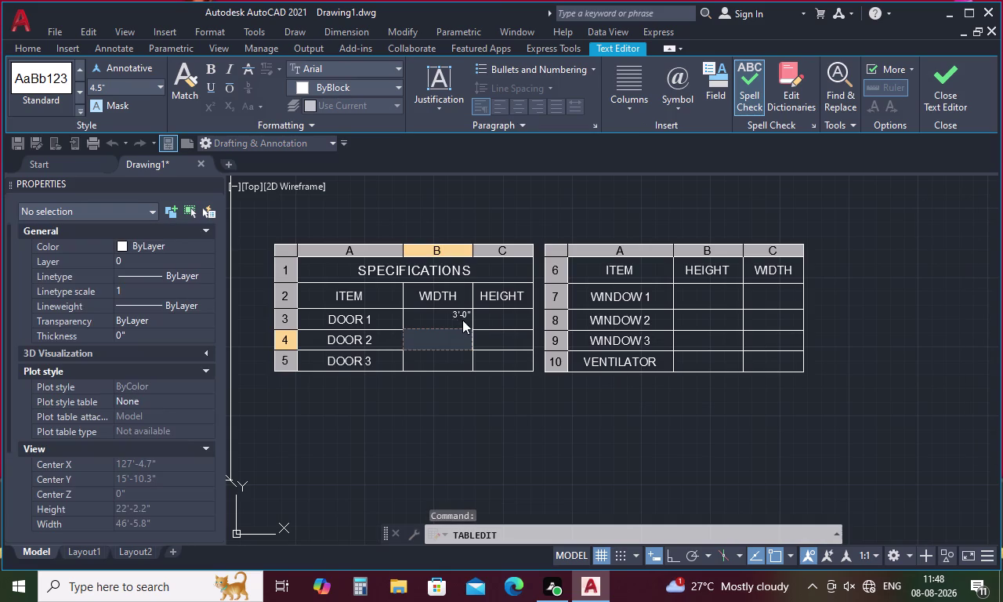
Autofill incrementing widths down to DOOR 3 and align them Middle Center.
double_click(462, 314)
click(461, 314)
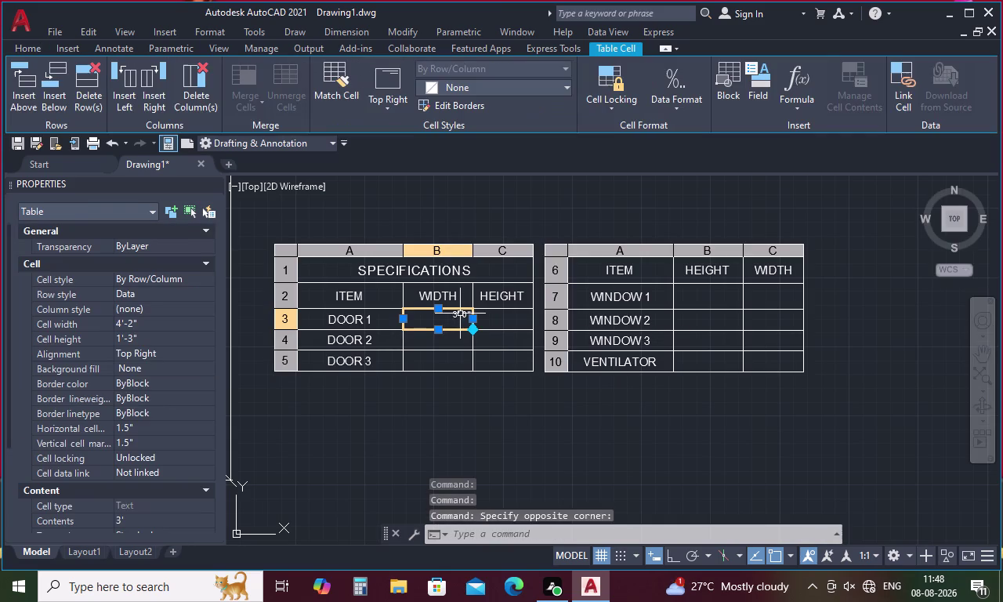
click(439, 332)
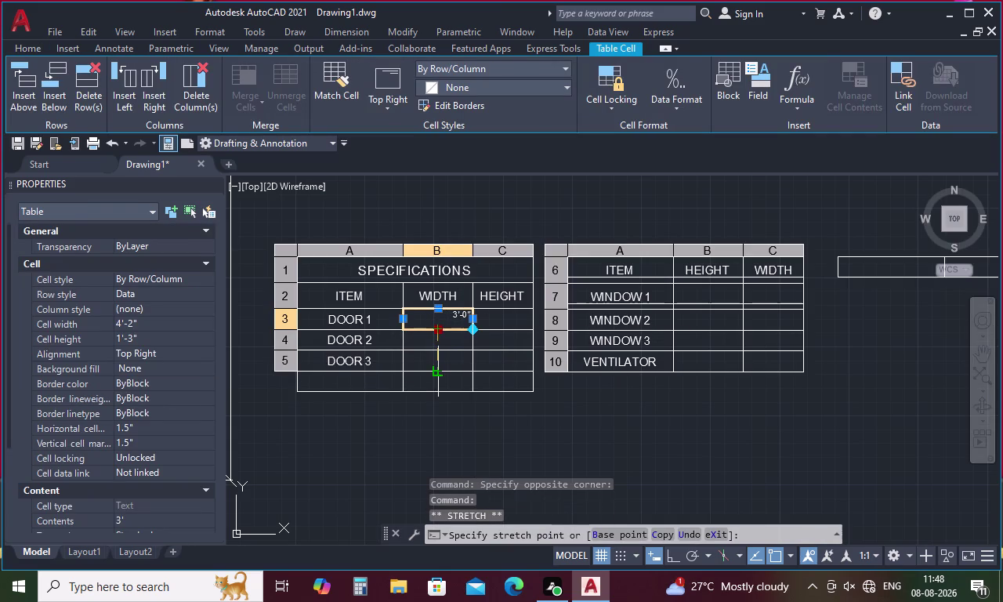
click(439, 374)
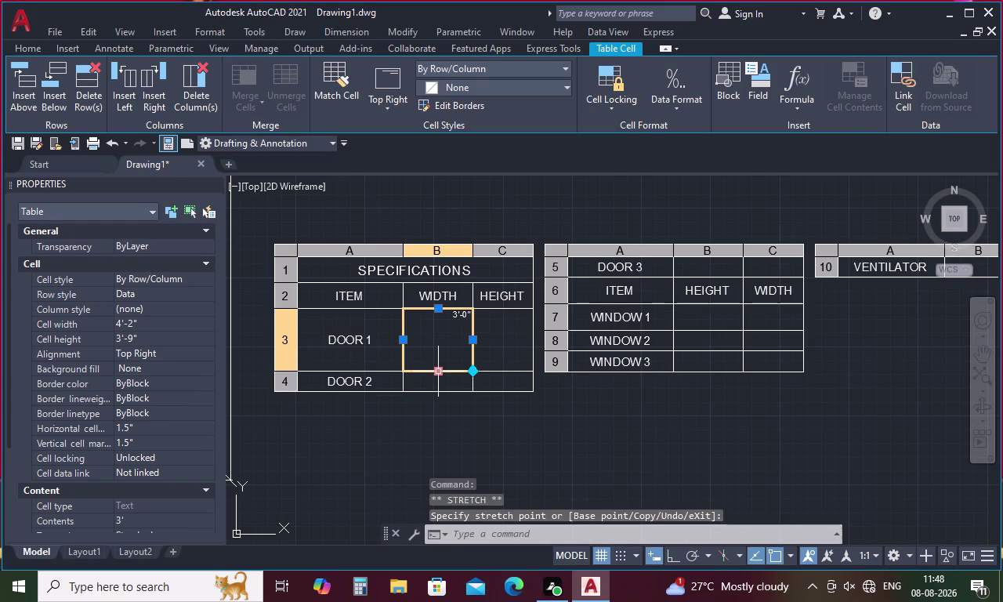
key(ctrl+z)
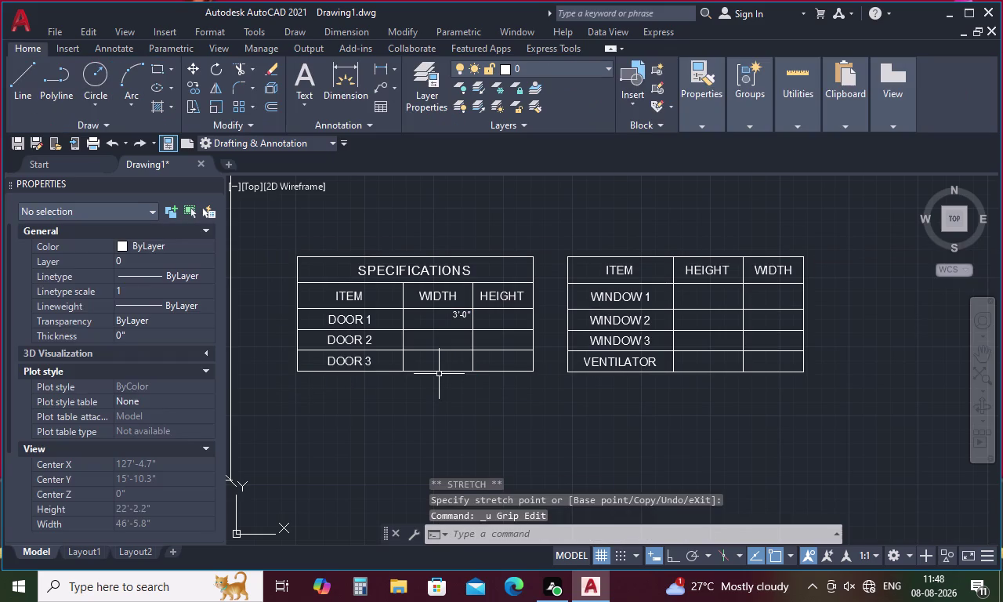
click(460, 313)
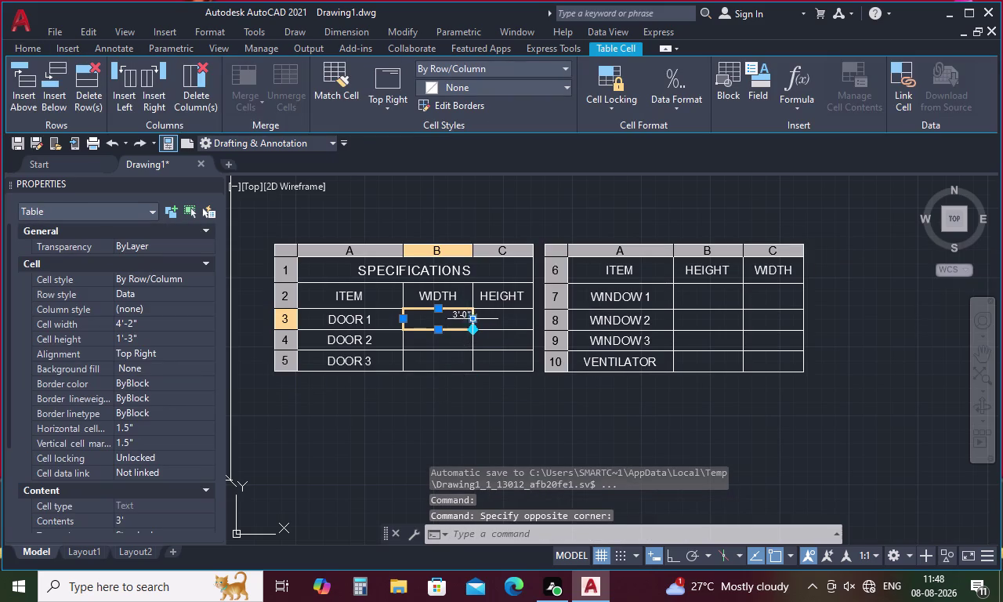
click(475, 329)
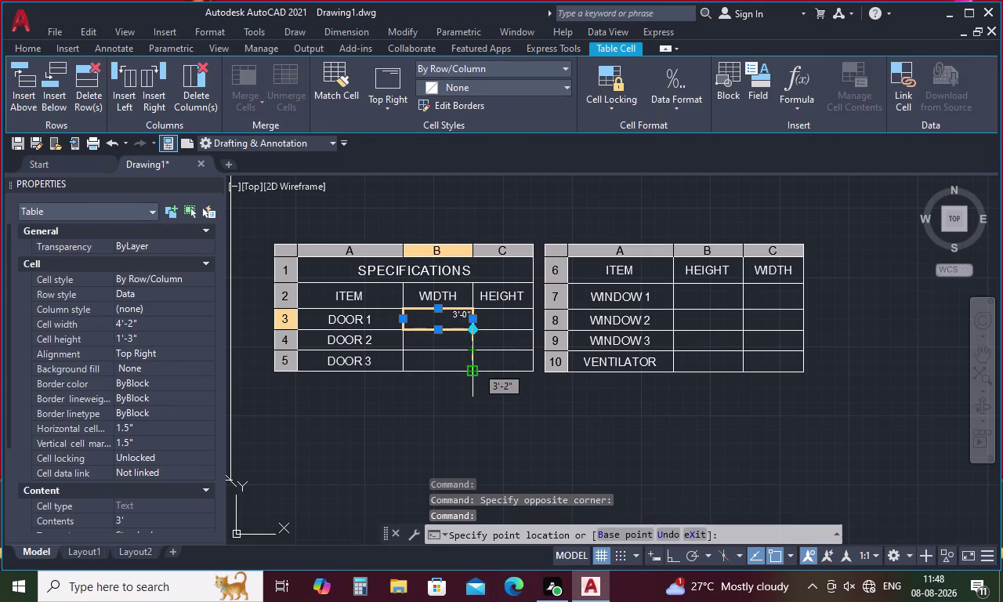
click(475, 371)
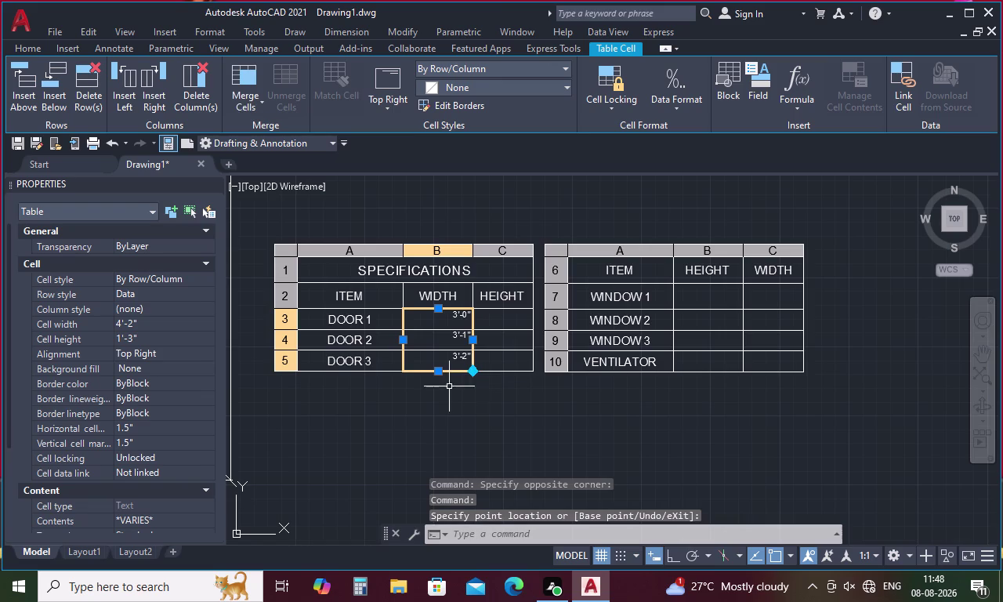
click(390, 105)
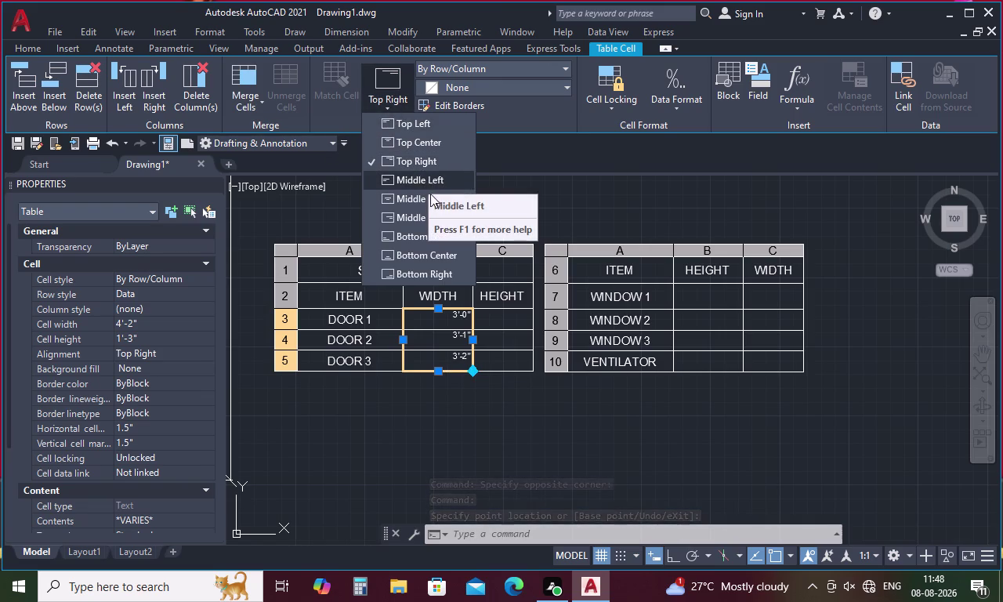
click(434, 198)
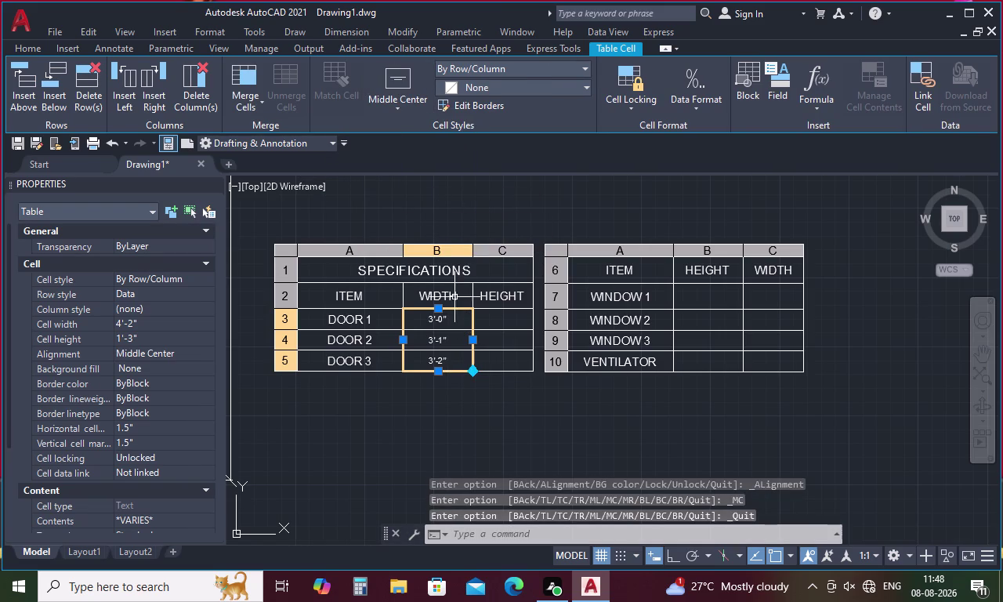
Select the DOOR 1 width text and keep its text height at 4.5 inches.
scroll(up, 3)
drag(443, 323, 431, 319)
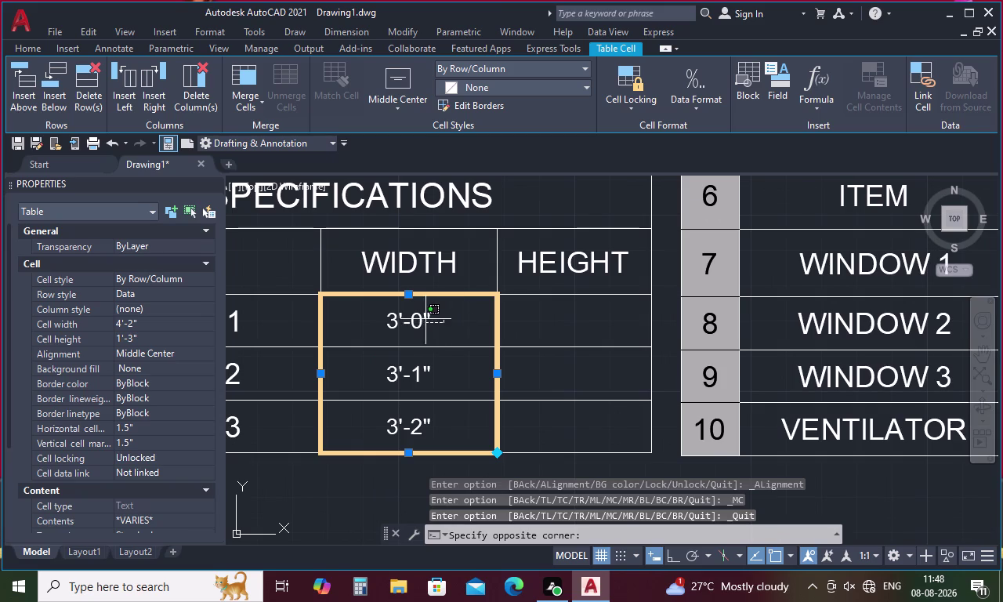
drag(430, 319, 378, 433)
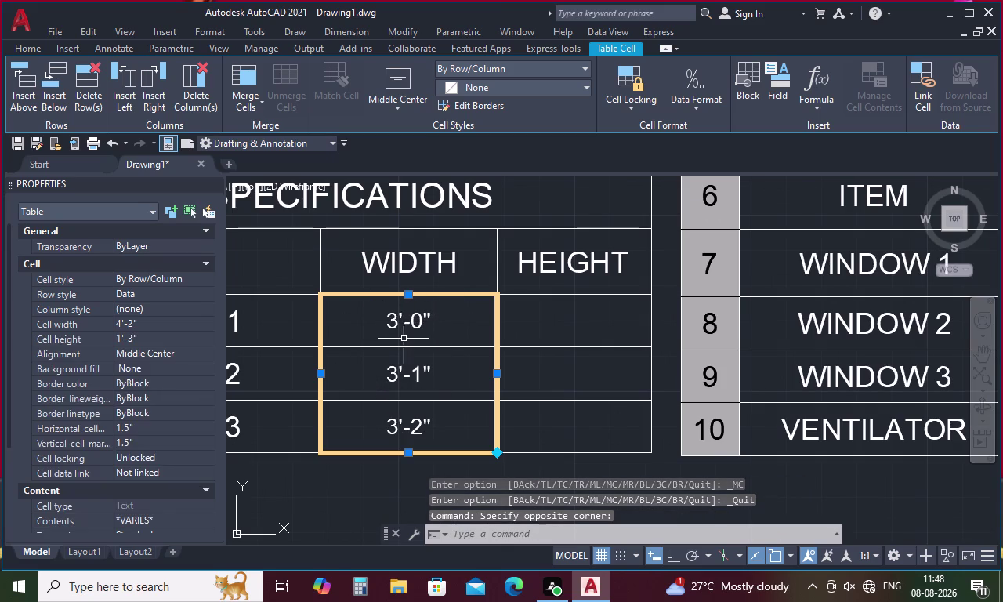
key(Escape)
click(409, 315)
drag(447, 314, 448, 314)
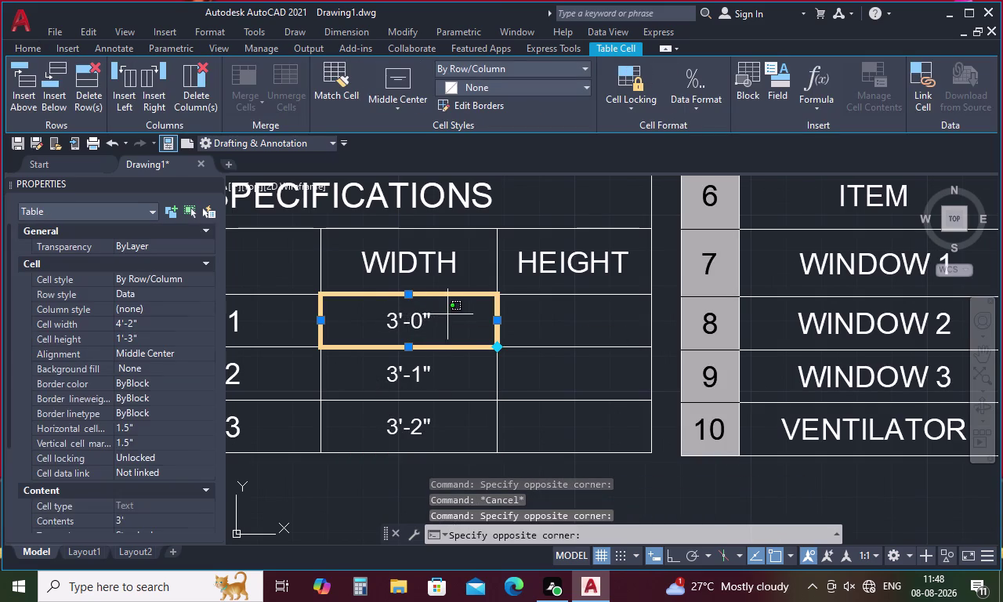
drag(448, 315, 360, 325)
drag(453, 329, 362, 326)
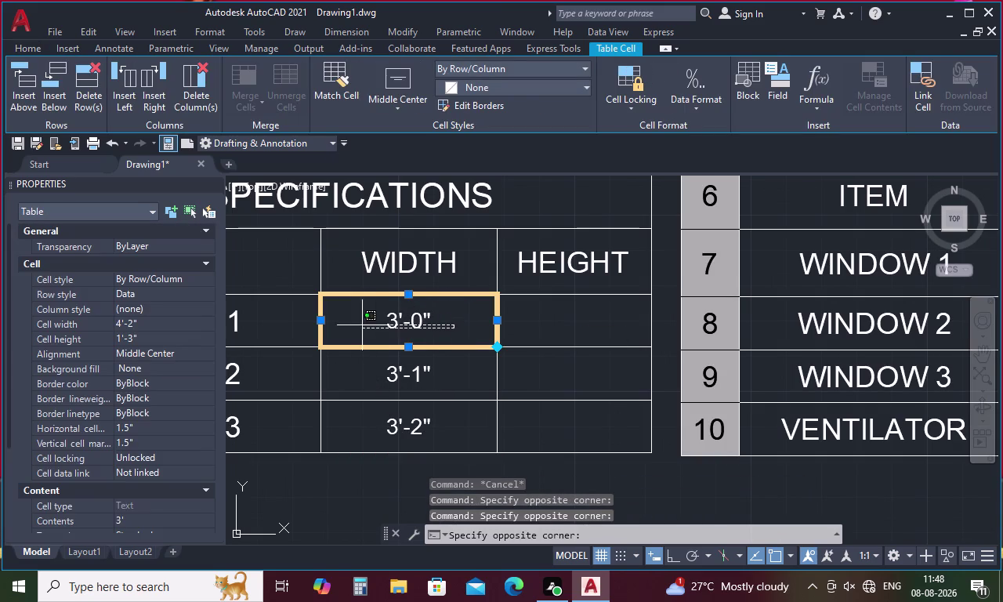
drag(362, 325, 361, 300)
double_click(405, 318)
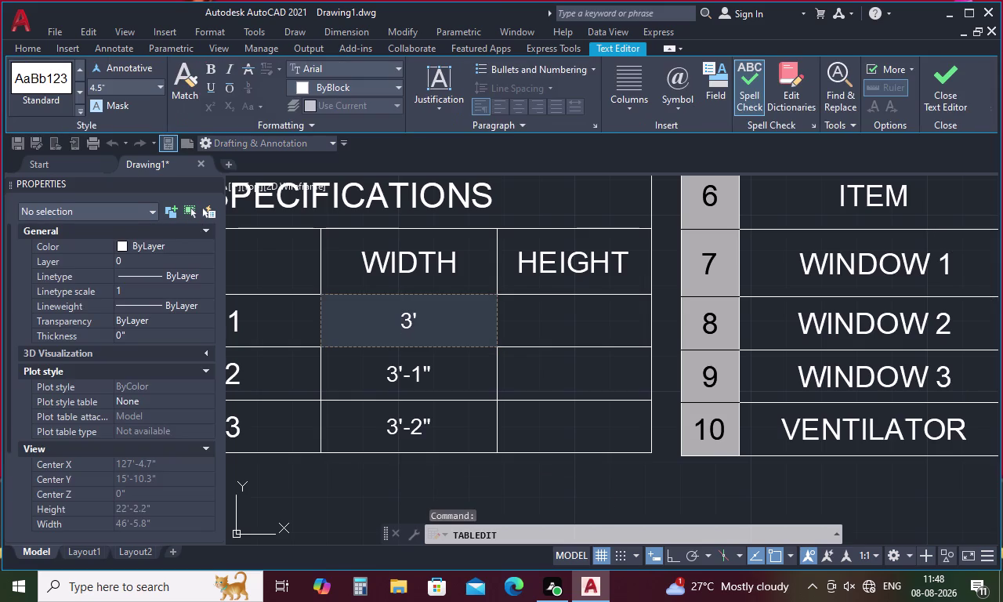
drag(440, 322, 352, 323)
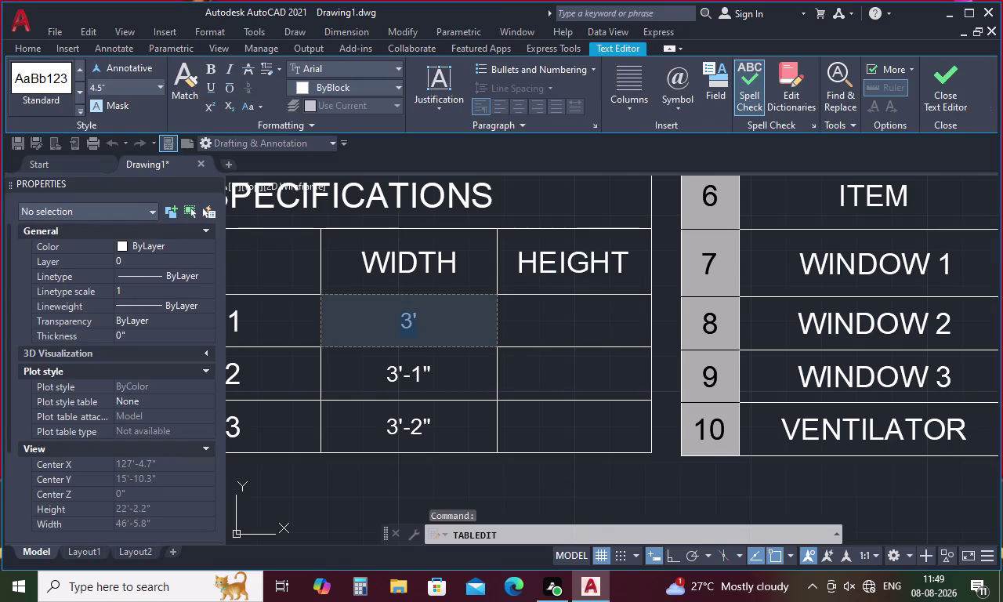
click(161, 84)
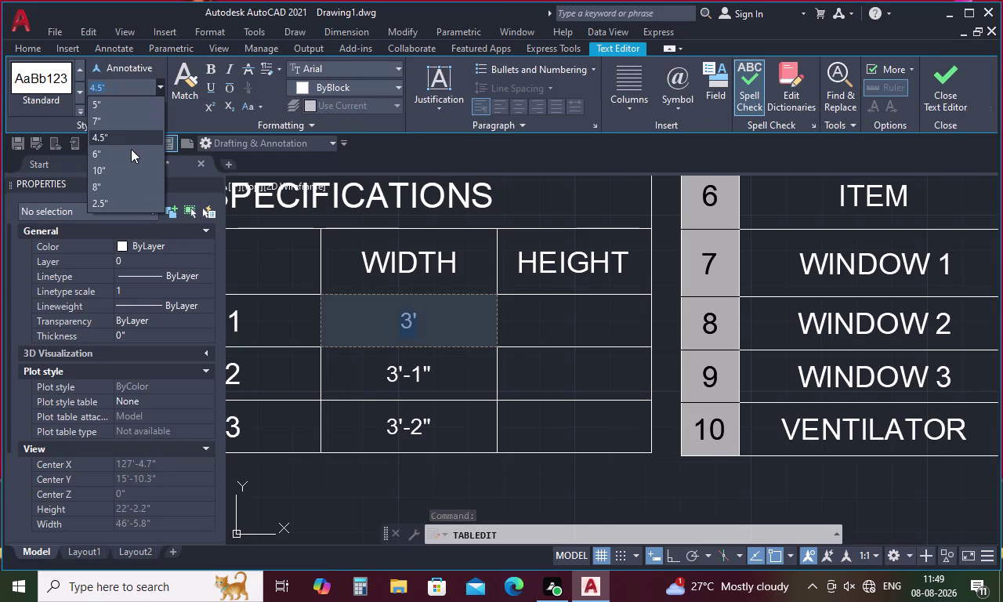
click(130, 152)
double_click(395, 373)
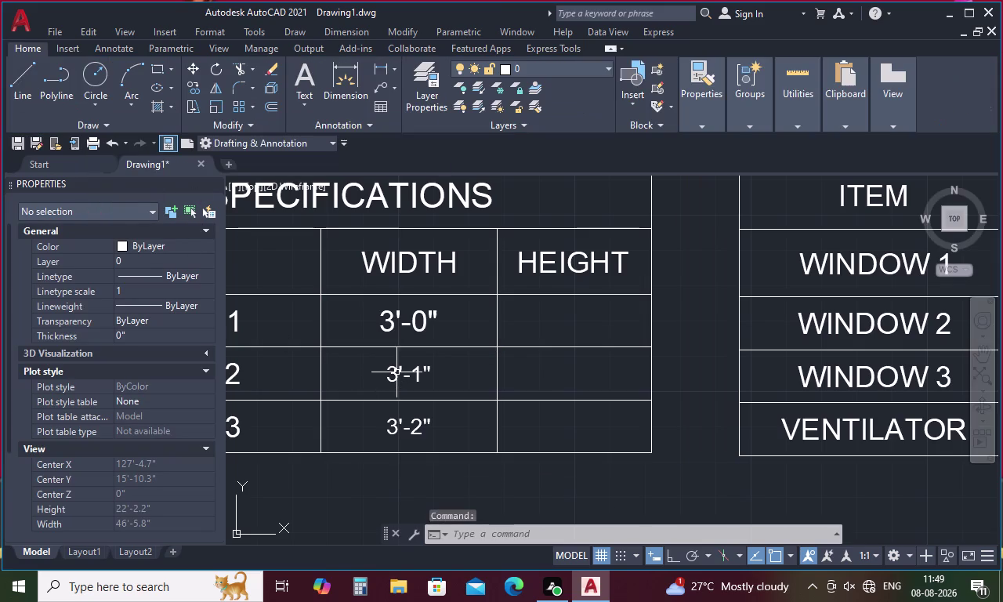
Change the DOOR 2 width to 2'-6" with 6-inch text height.
double_click(395, 381)
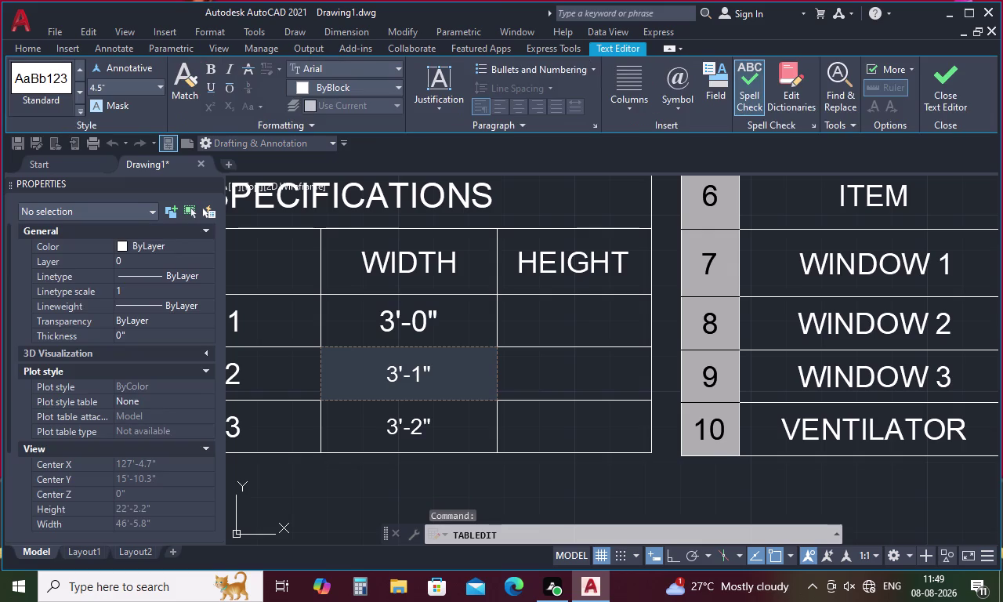
drag(446, 376, 441, 376)
drag(441, 376, 355, 382)
key(BackSpace)
key(2)
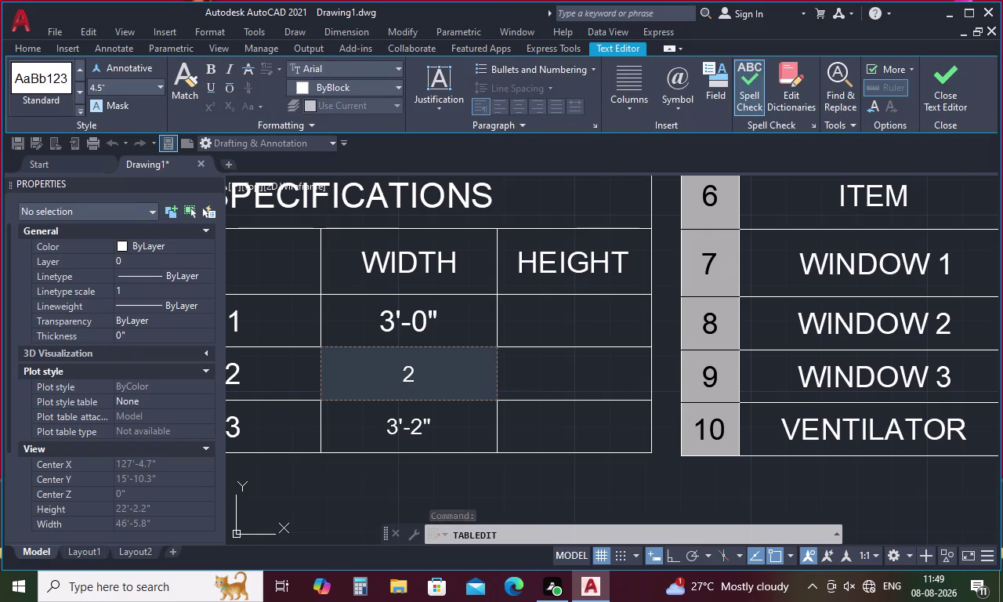
key(apostrophe)
key(6)
key(shift+quotedbl)
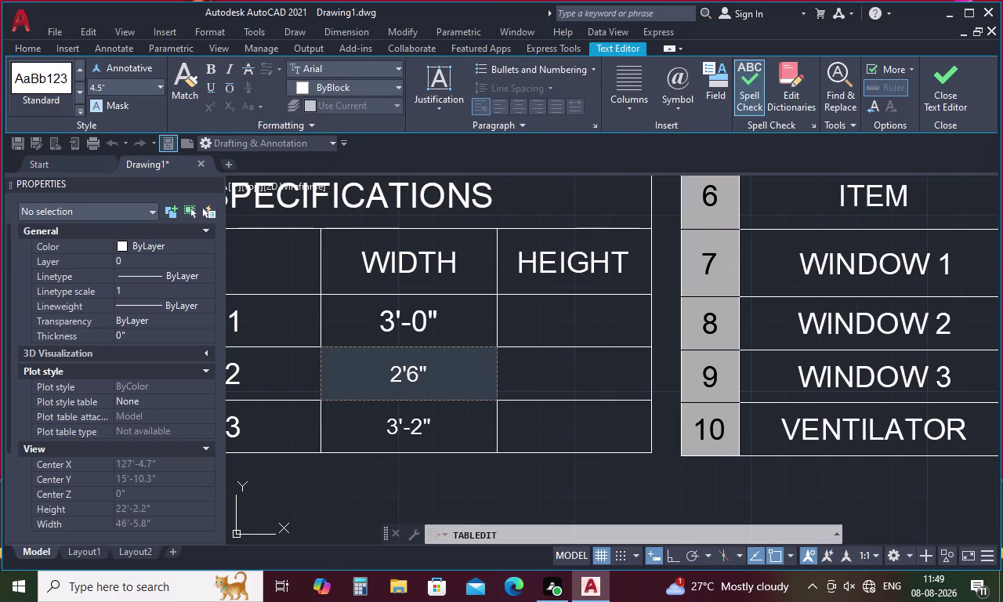
drag(456, 371, 342, 383)
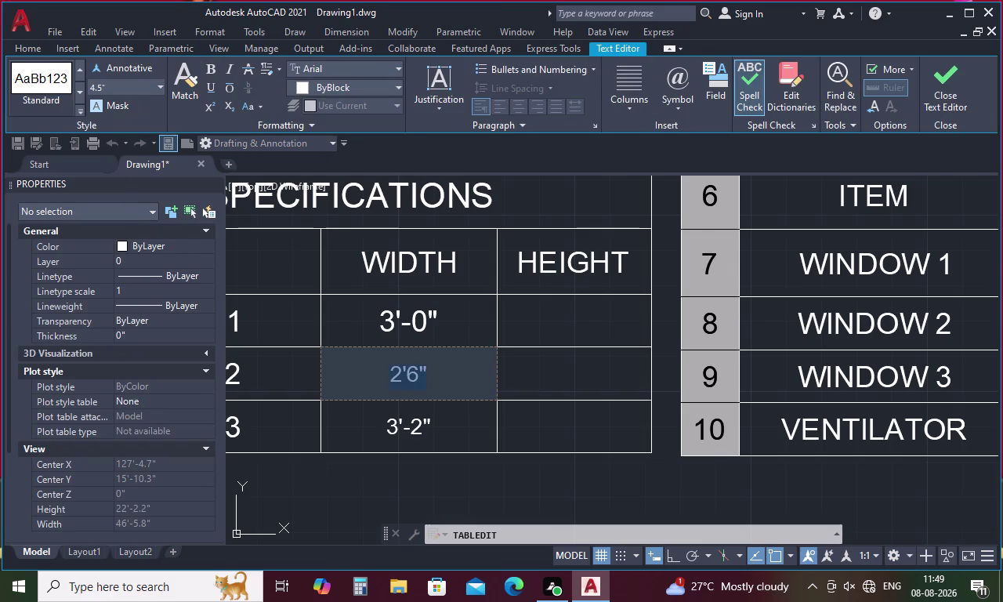
click(158, 84)
click(129, 155)
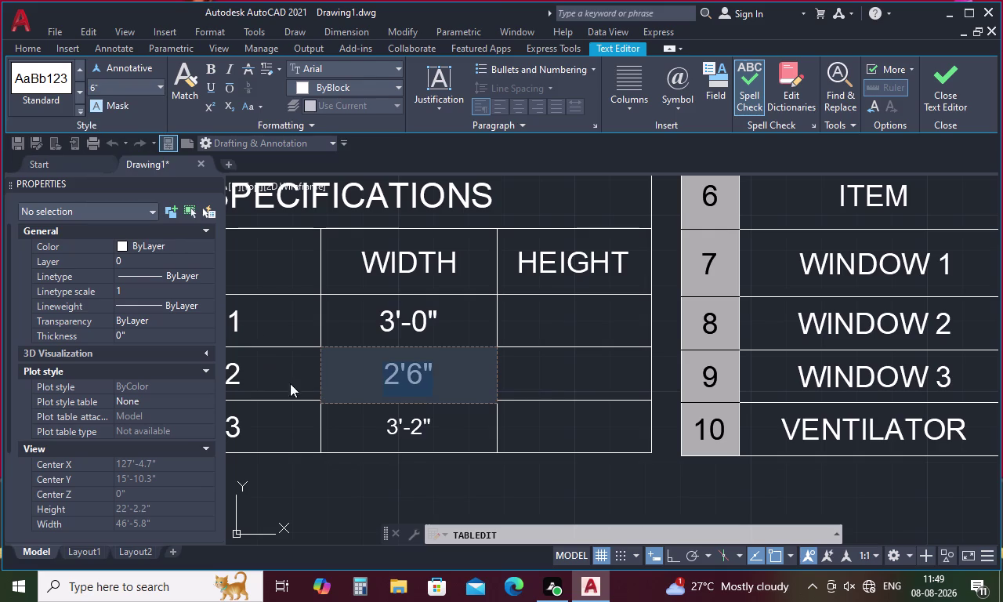
double_click(416, 439)
Change the DOOR 3 width to 3'-3" with 6-inch text height.
double_click(416, 429)
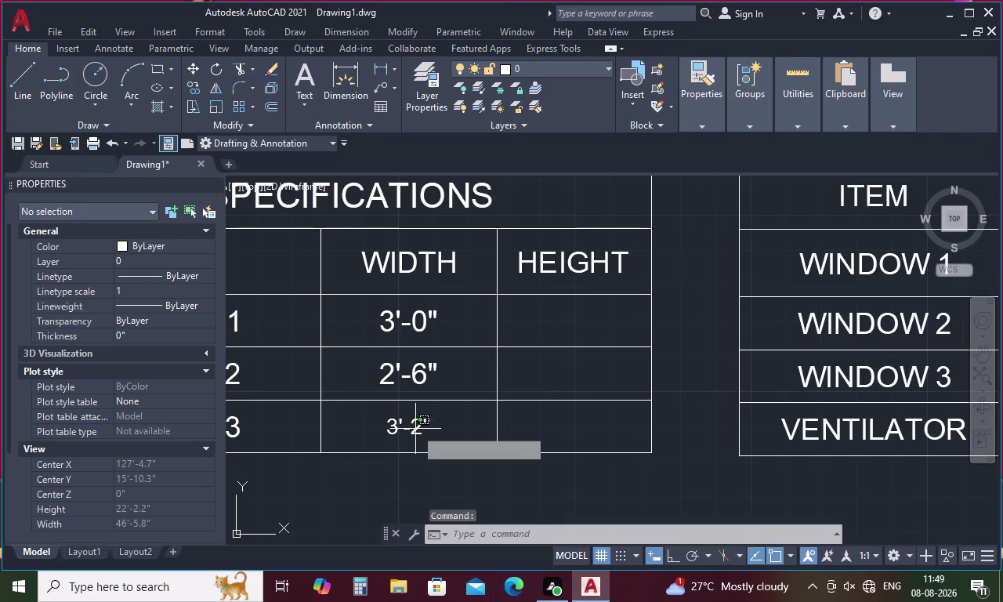
drag(458, 424, 363, 423)
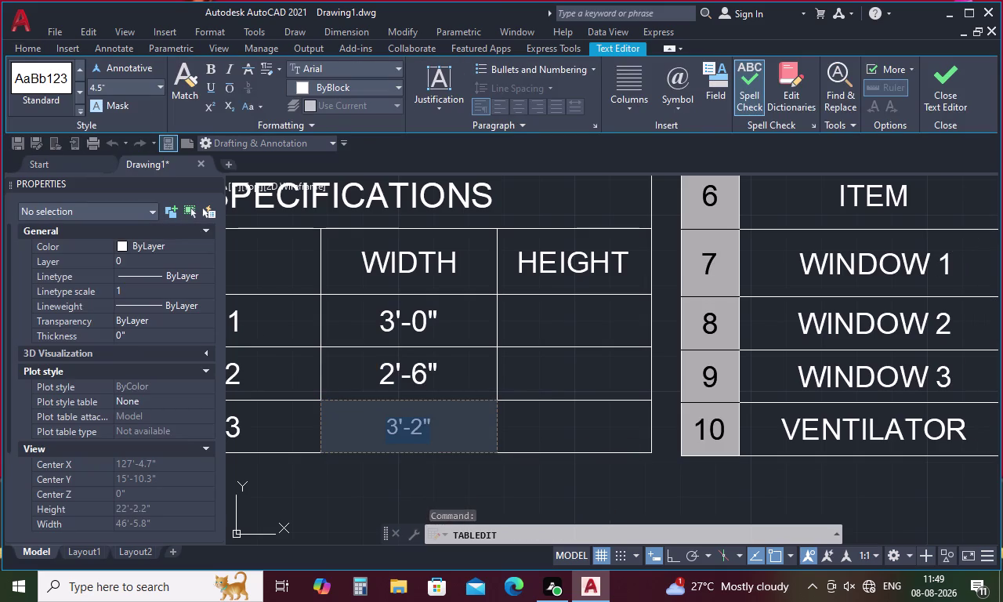
key(3)
key(apostrophe)
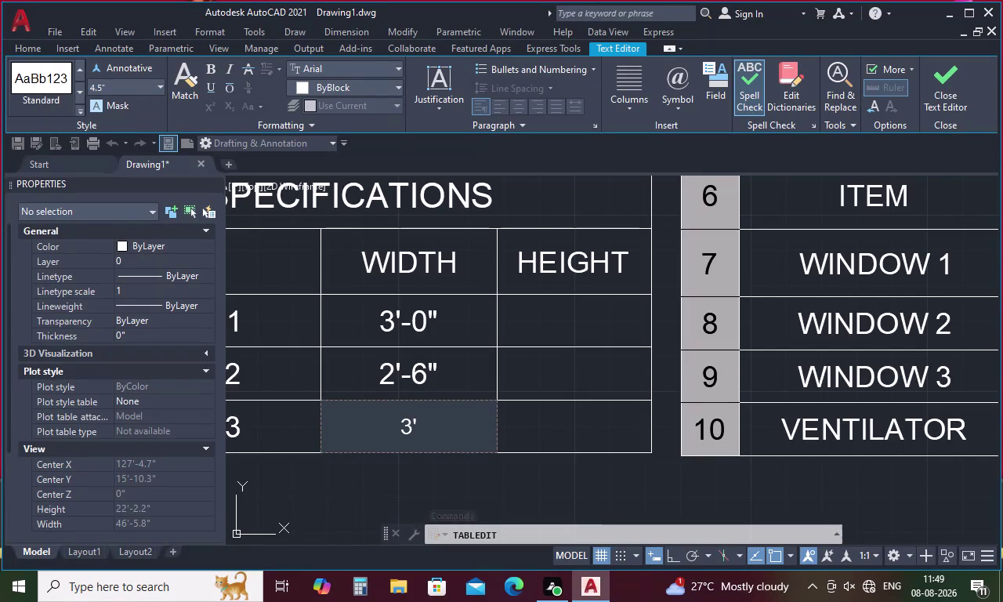
key(3)
key(shift+quotedbl)
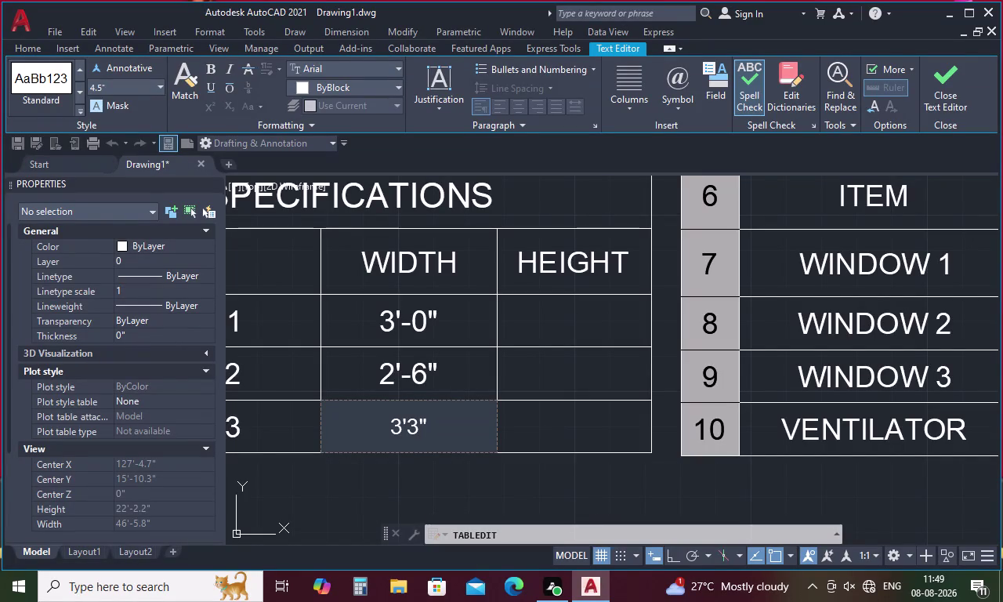
drag(441, 426, 319, 418)
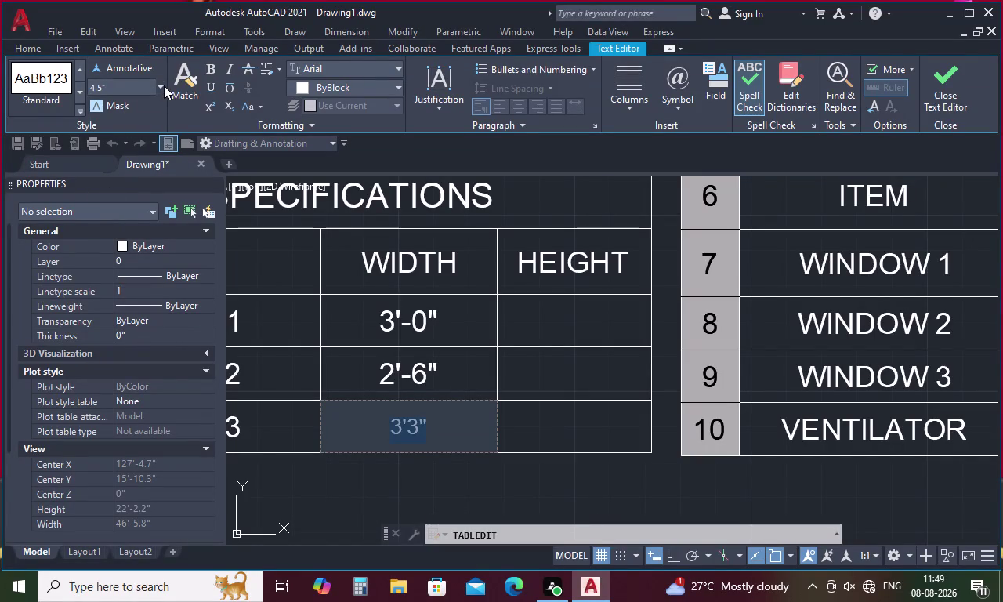
click(163, 86)
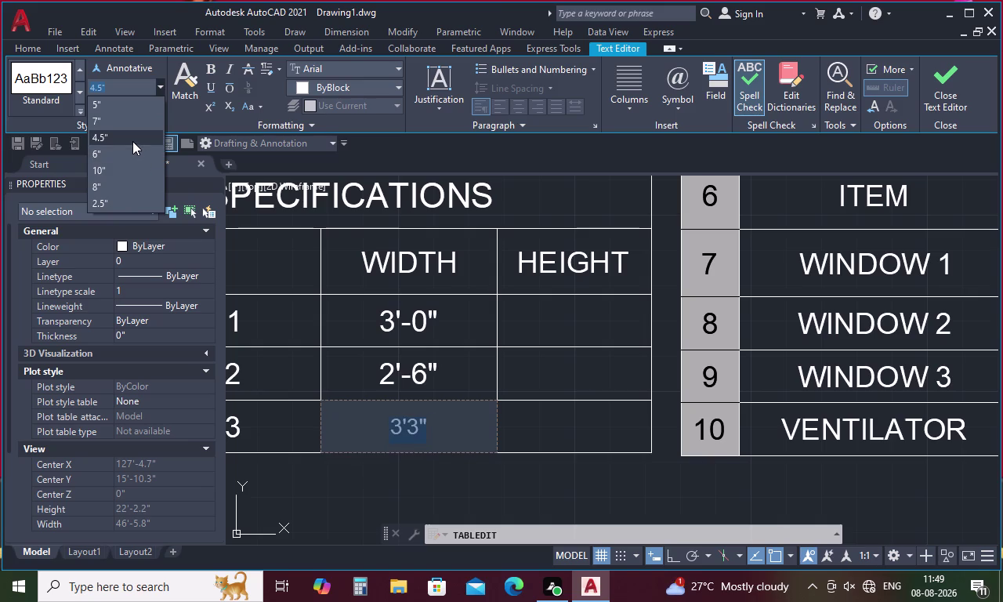
click(131, 152)
Copy out the 2'-6" value and set the DOOR 2 width to 3'-0".
scroll(down, 3)
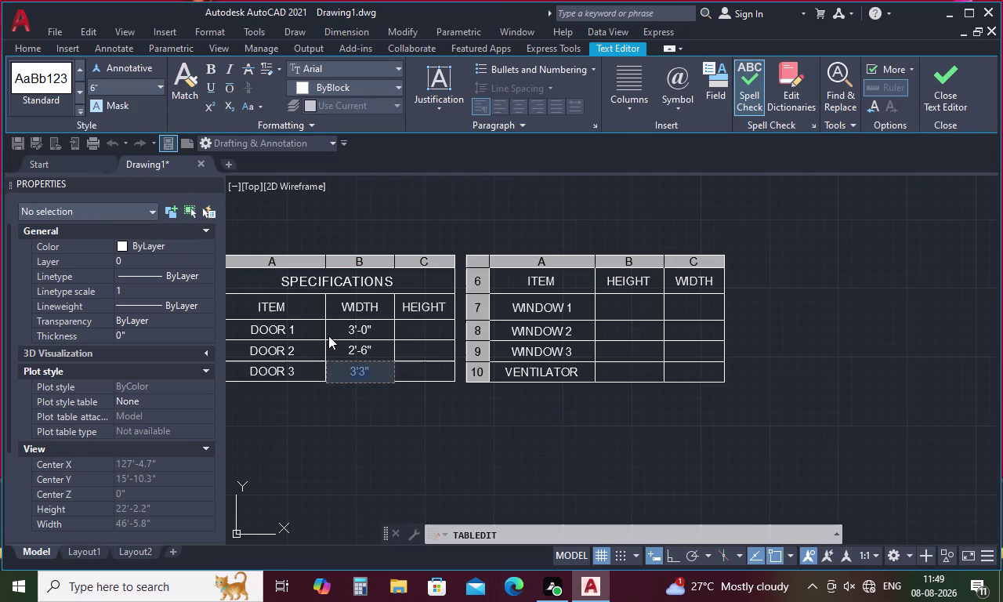
middle_drag(328, 336, 517, 357)
scroll(down, 3)
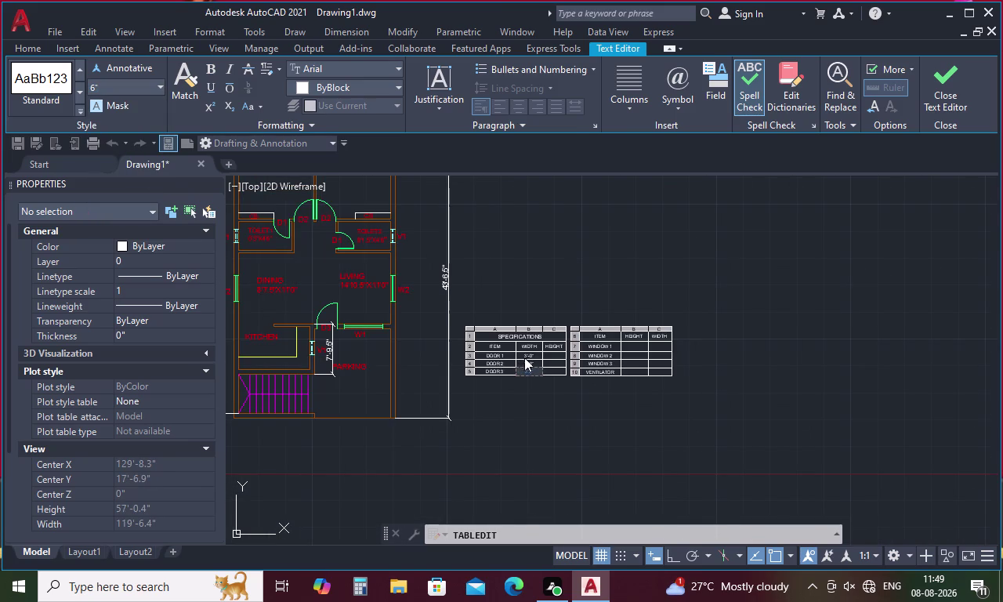
scroll(up, 3)
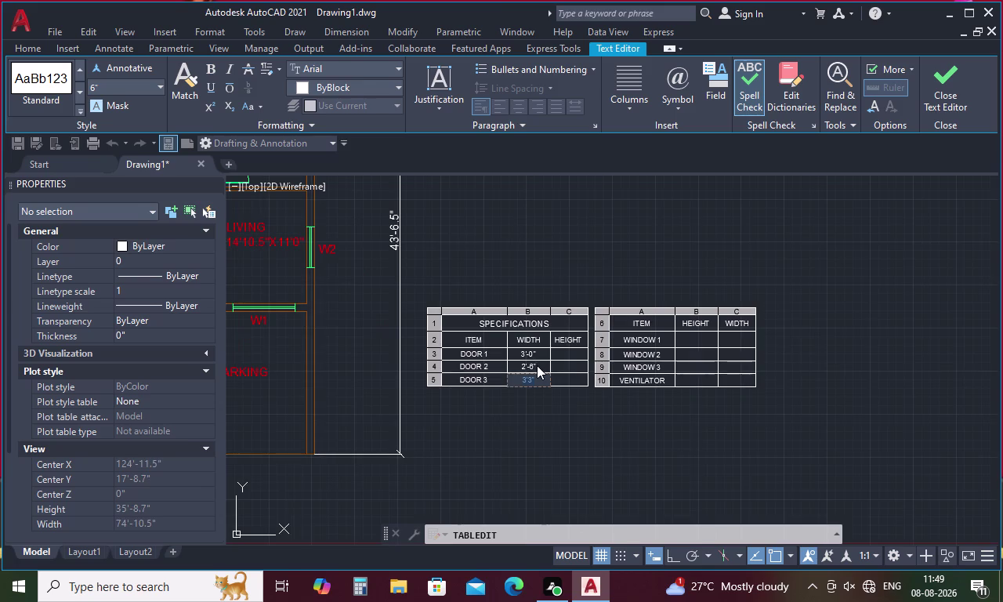
scroll(up, 3)
scroll(up, 3)
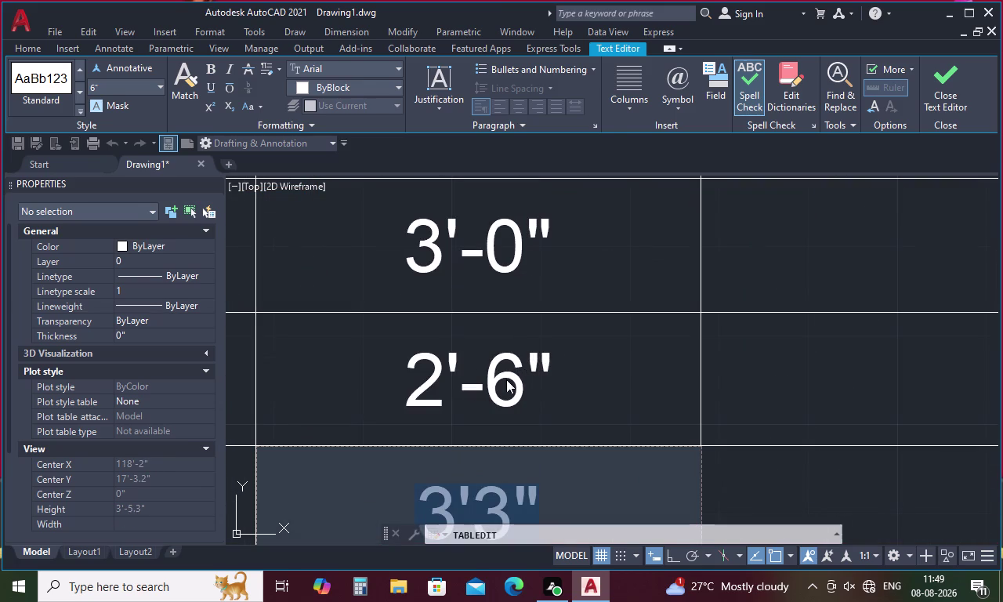
triple_click(527, 376)
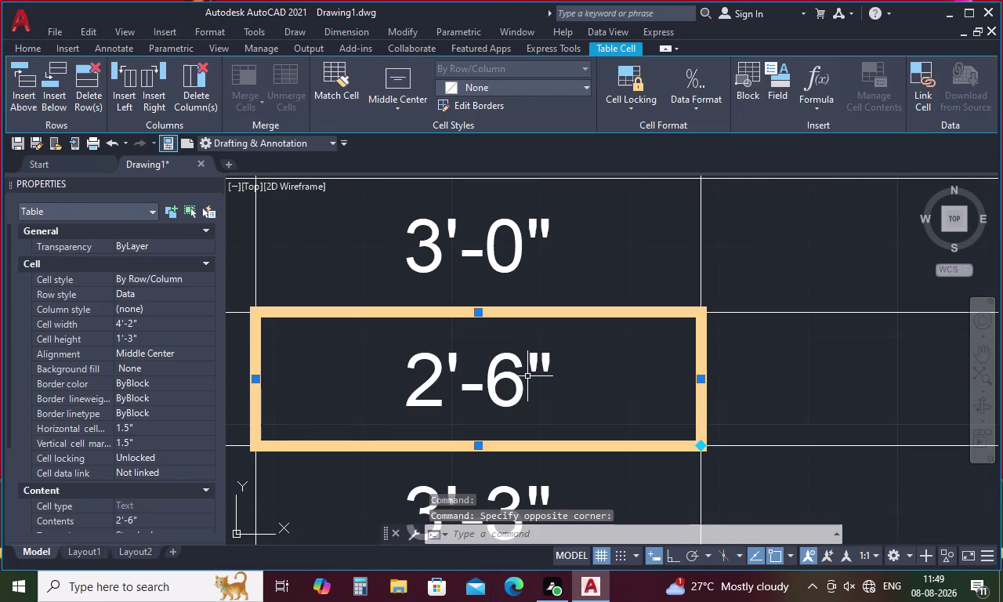
drag(564, 369, 334, 397)
click(486, 393)
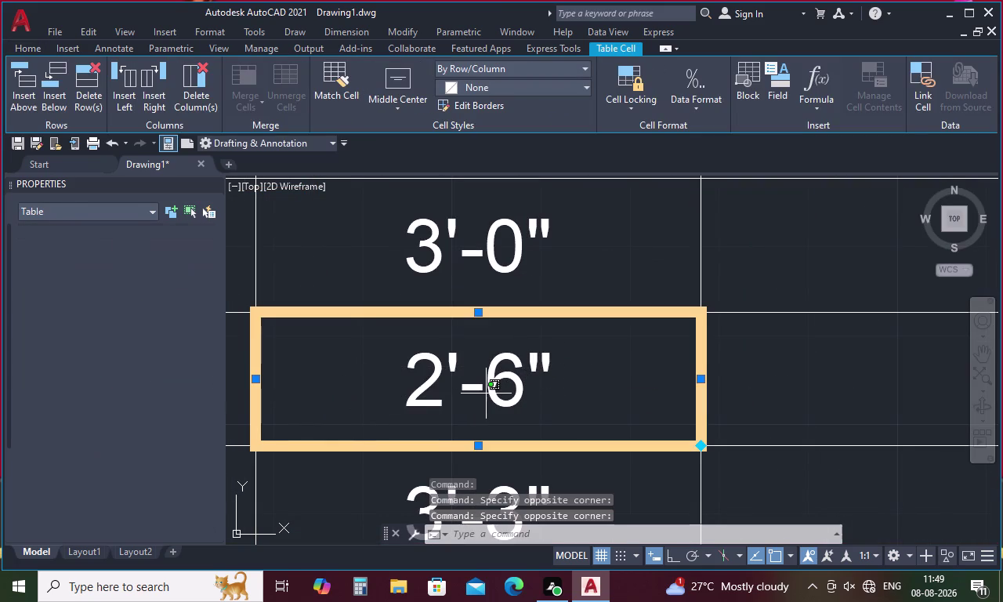
click(486, 393)
drag(566, 366, 333, 388)
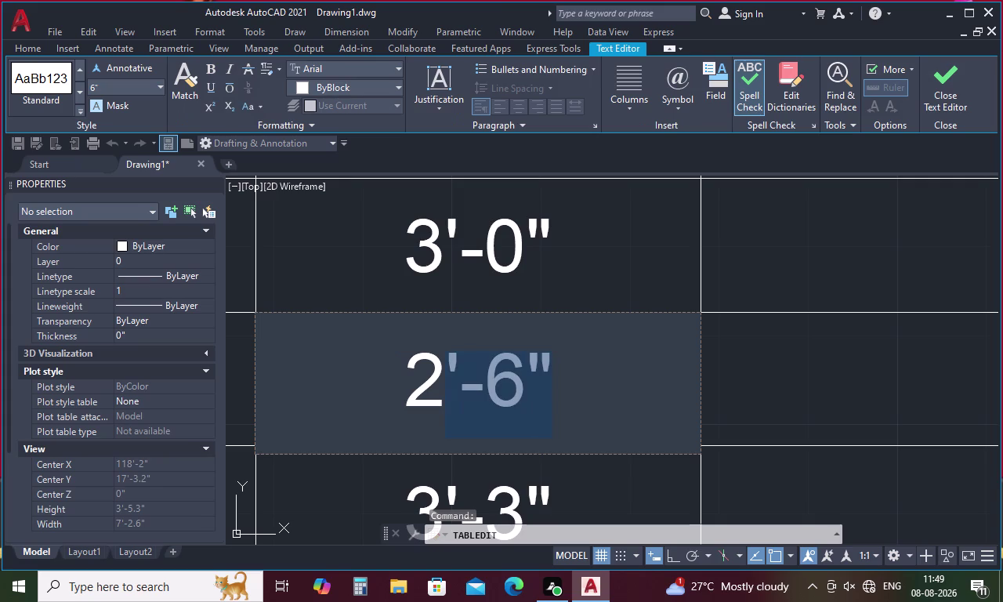
key(ctrl+c)
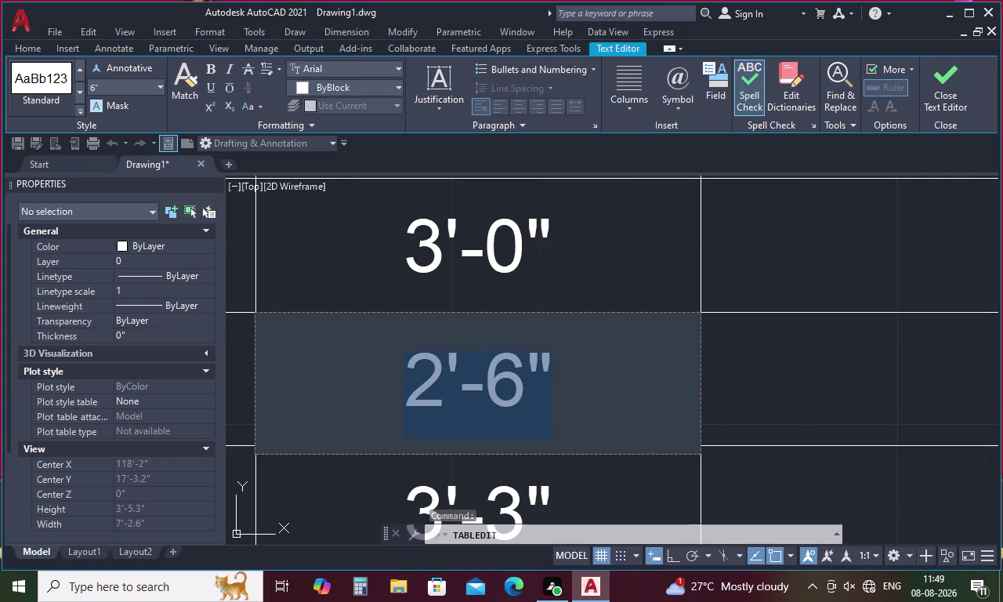
key(ctrl+x)
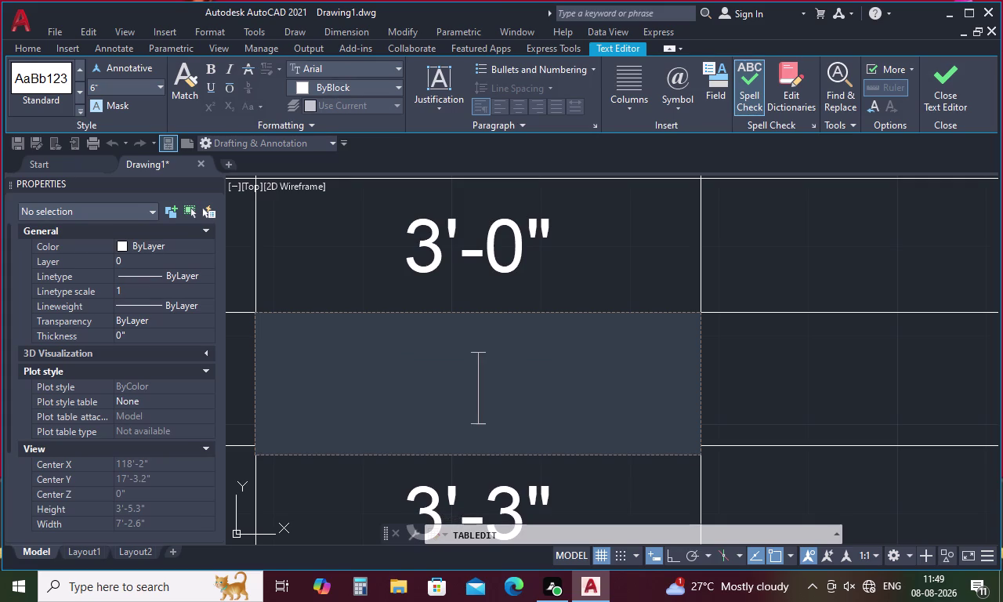
key(3)
text(')
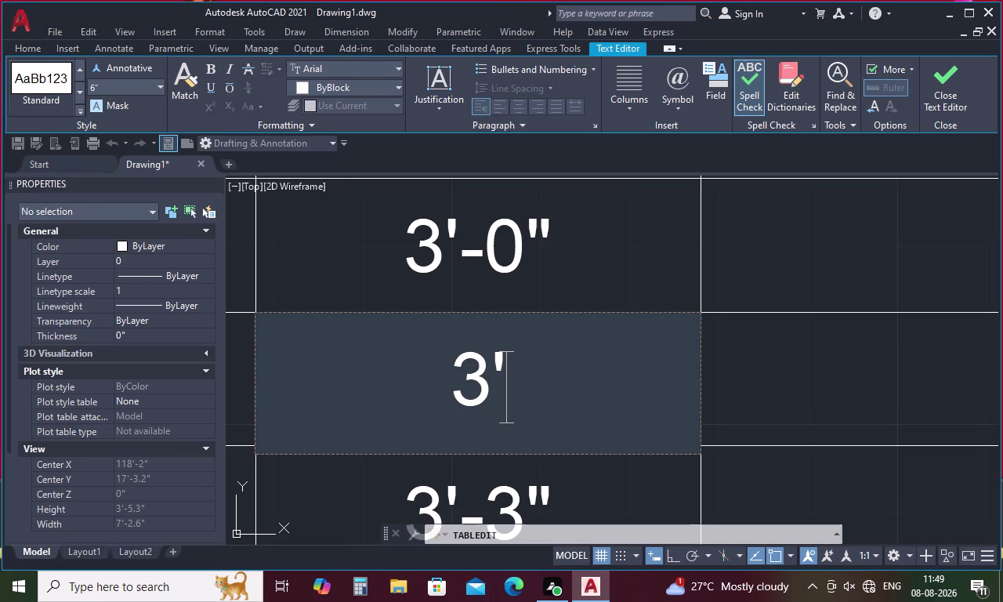
text(0)
key(shift+quotedbl)
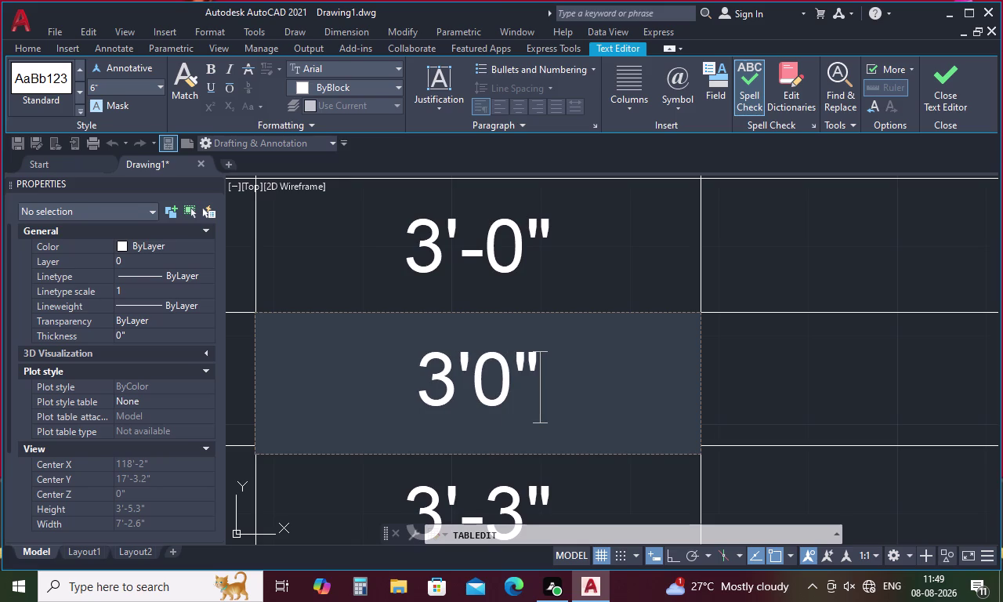
click(584, 350)
Paste 2'-6" into the DOOR 1 width cell, replacing the old value.
click(582, 280)
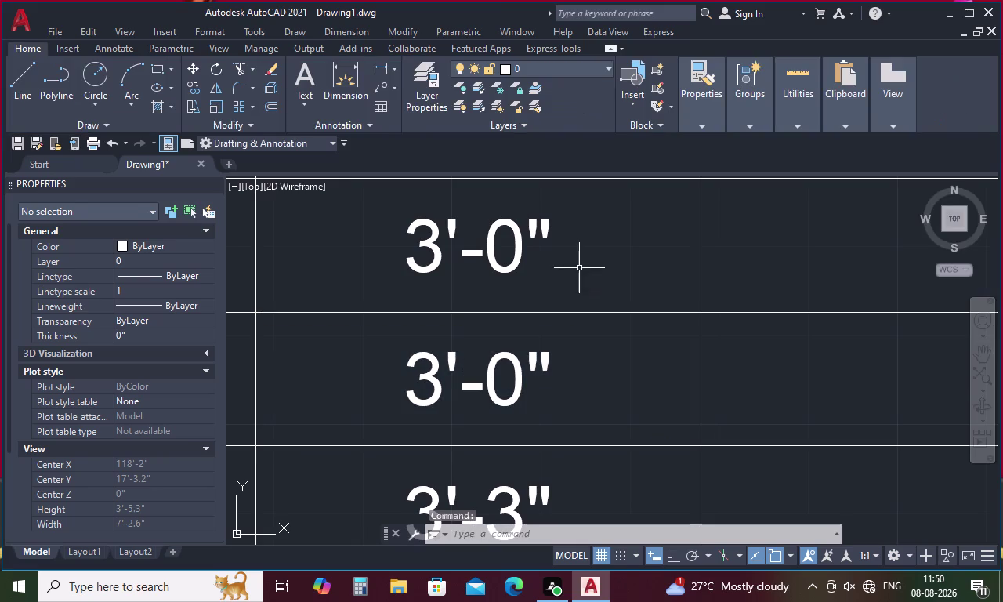
double_click(579, 266)
key(Right)
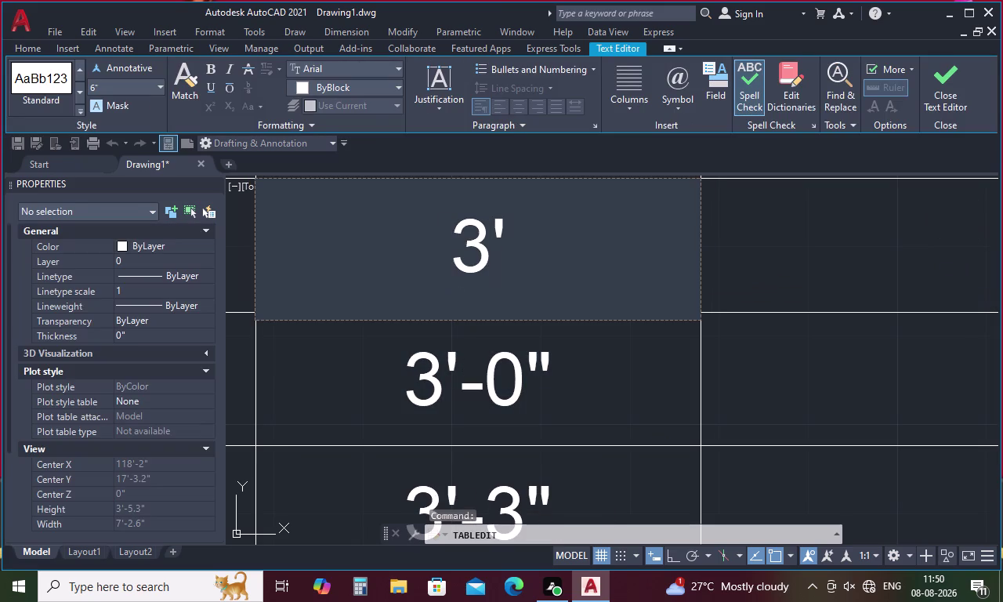
key(Right)
key(BackSpace)
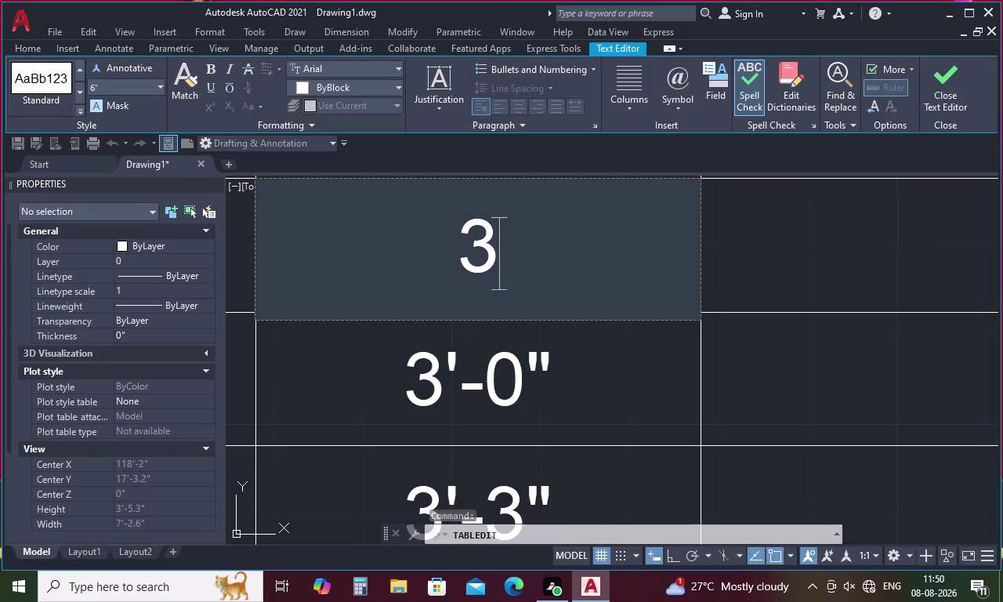
key(BackSpace)
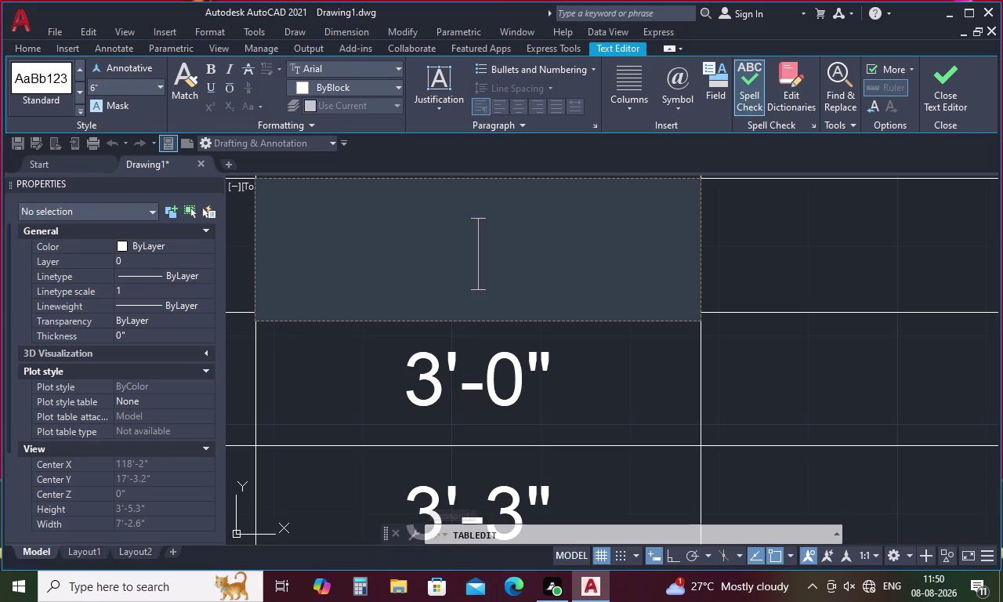
key(ctrl+v)
click(606, 375)
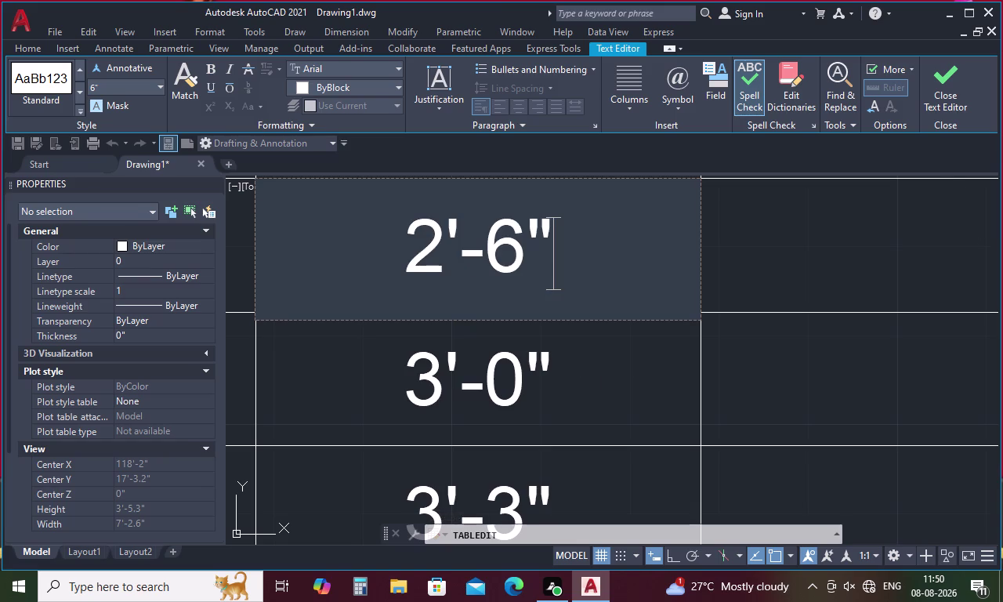
scroll(down, 3)
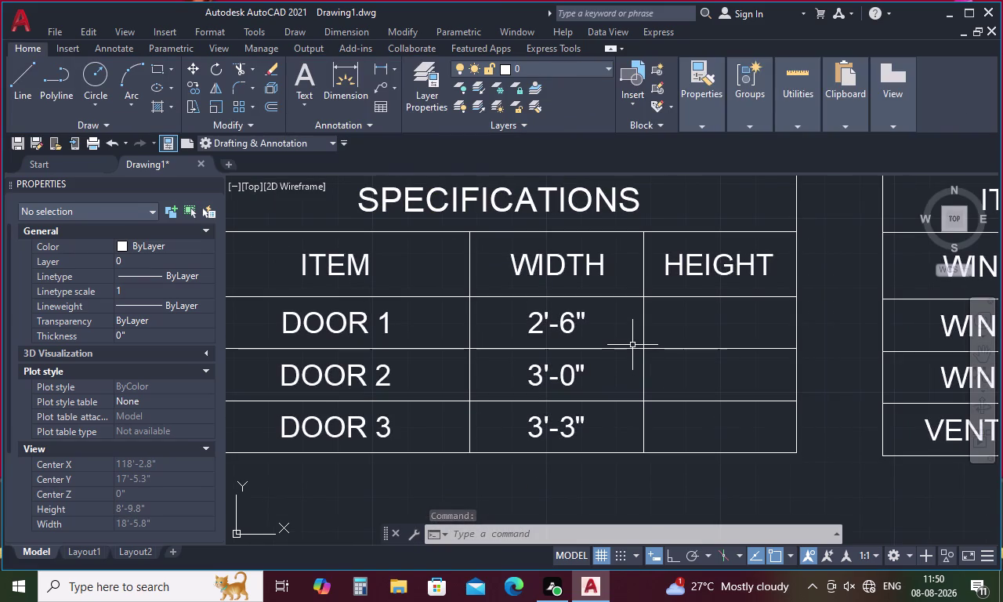
Enter 6'-8" in DOOR 1's HEIGHT cell at 6-inch text height.
double_click(660, 337)
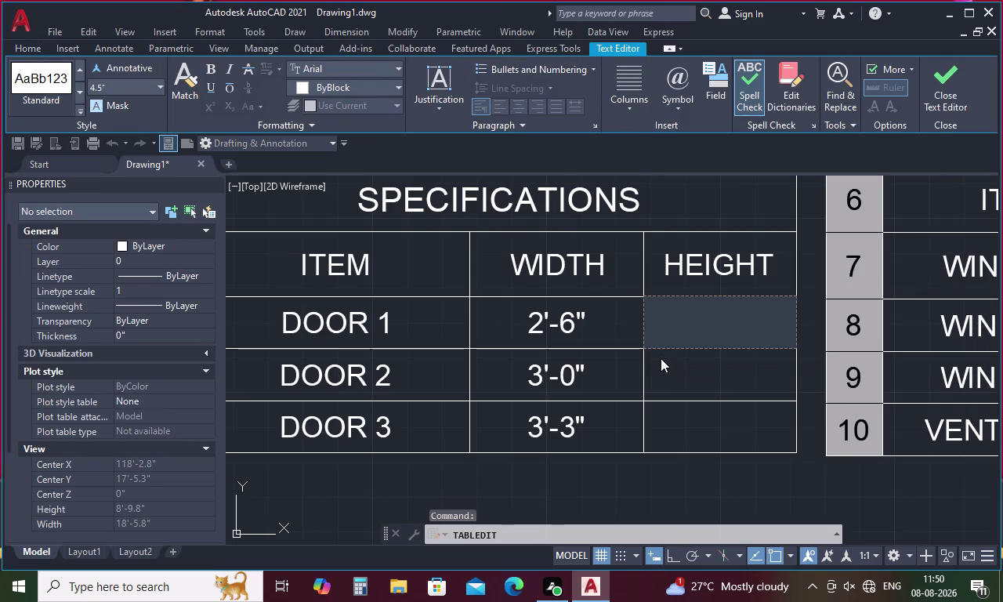
key(6)
key(apostrophe)
text(8)
text(")
drag(748, 314, 732, 313)
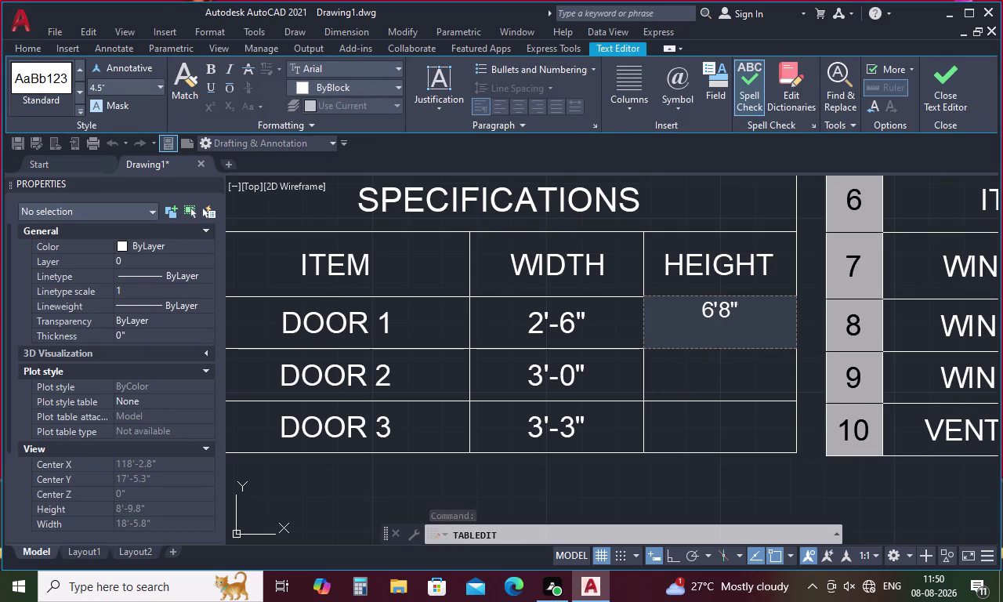
drag(732, 313, 608, 302)
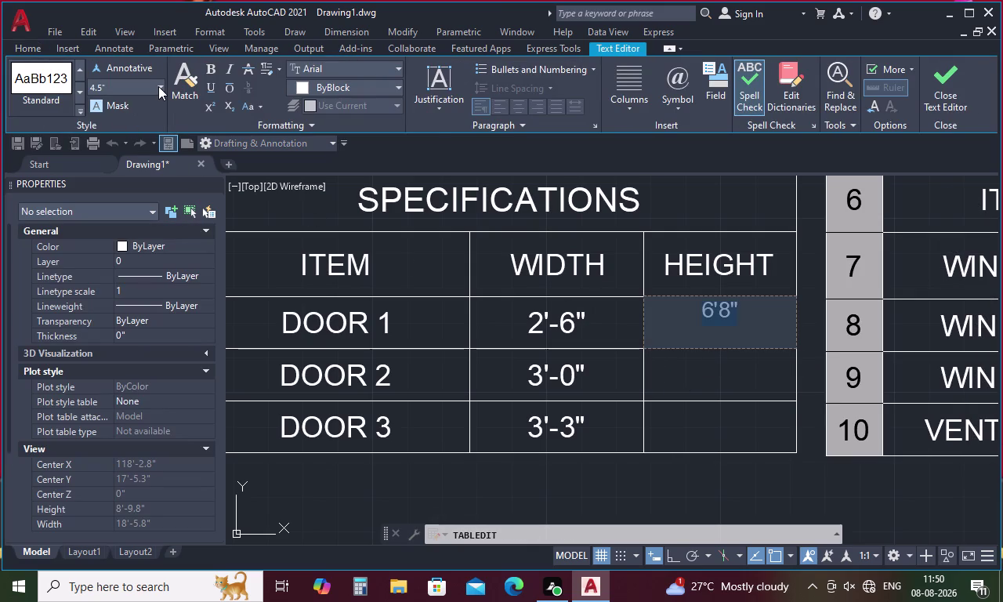
click(158, 86)
click(137, 156)
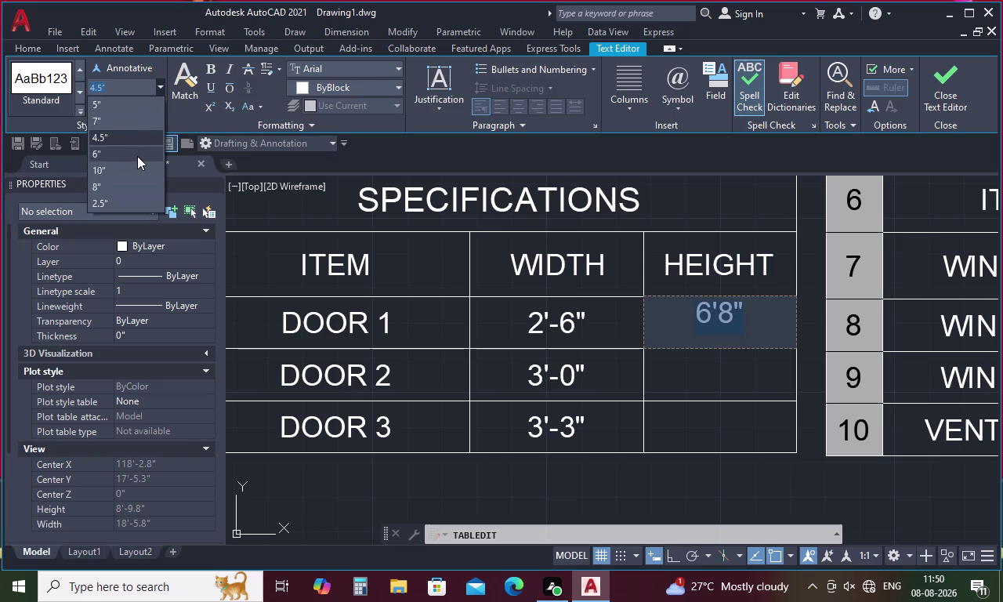
click(585, 496)
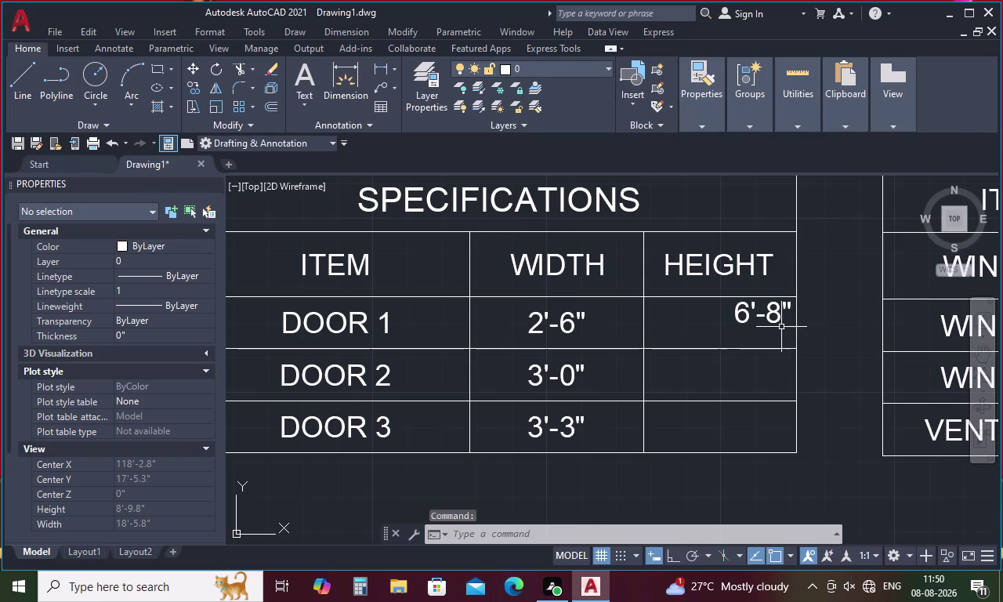
Autofill the height down to DOOR 3 and align it Middle Center.
click(766, 314)
click(795, 346)
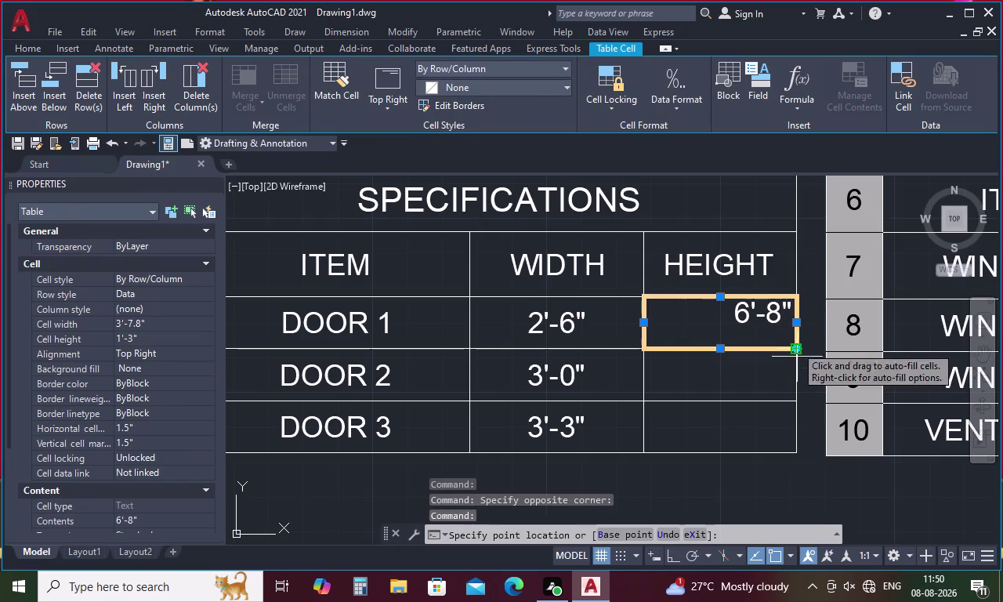
click(799, 449)
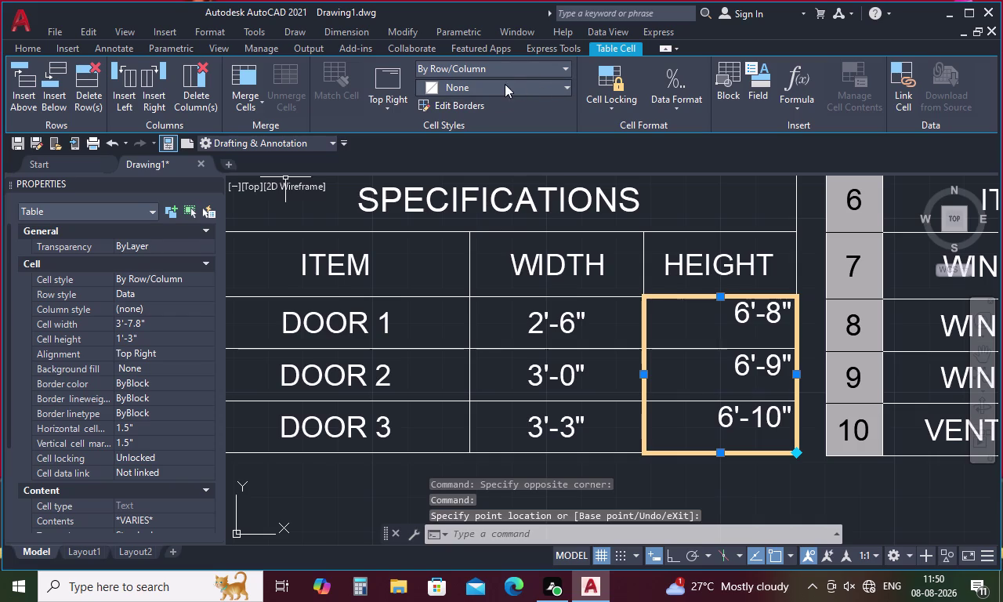
click(386, 108)
click(422, 194)
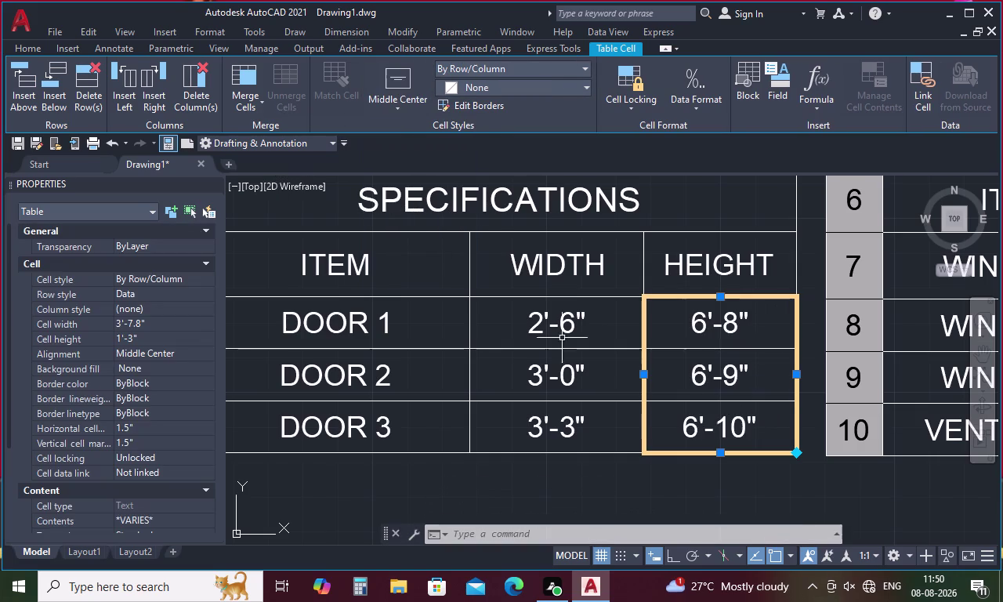
Correct the DOOR 2 and DOOR 3 heights to 6'-8".
double_click(731, 372)
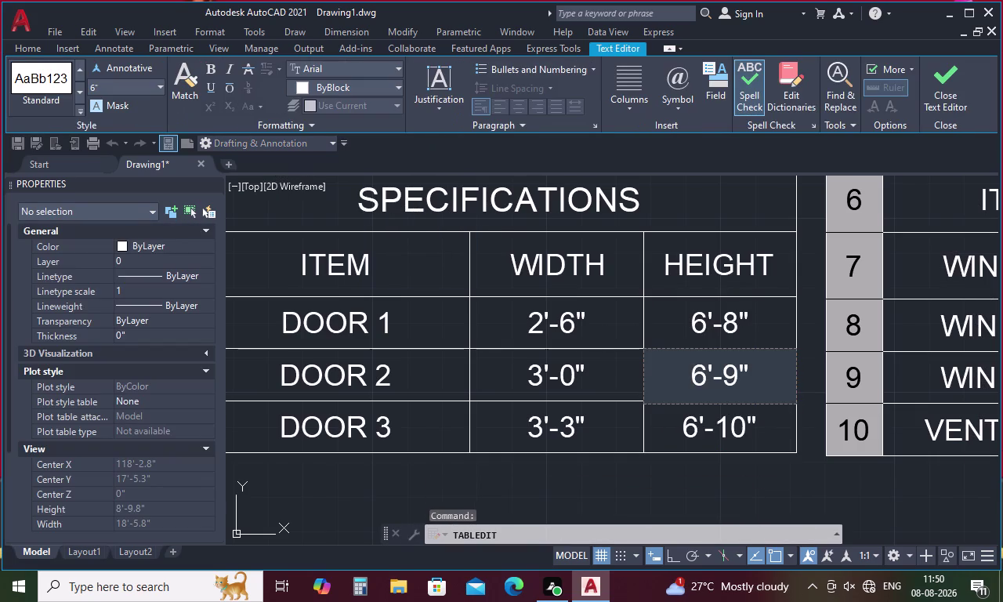
click(741, 376)
key(BackSpace)
key(8)
double_click(737, 424)
double_click(738, 417)
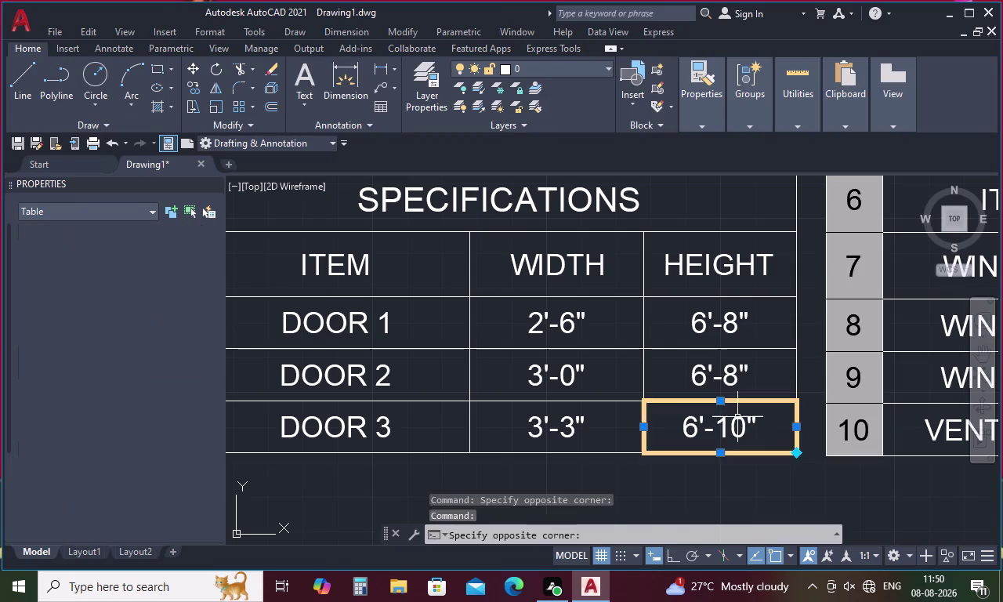
click(744, 425)
key(BackSpace)
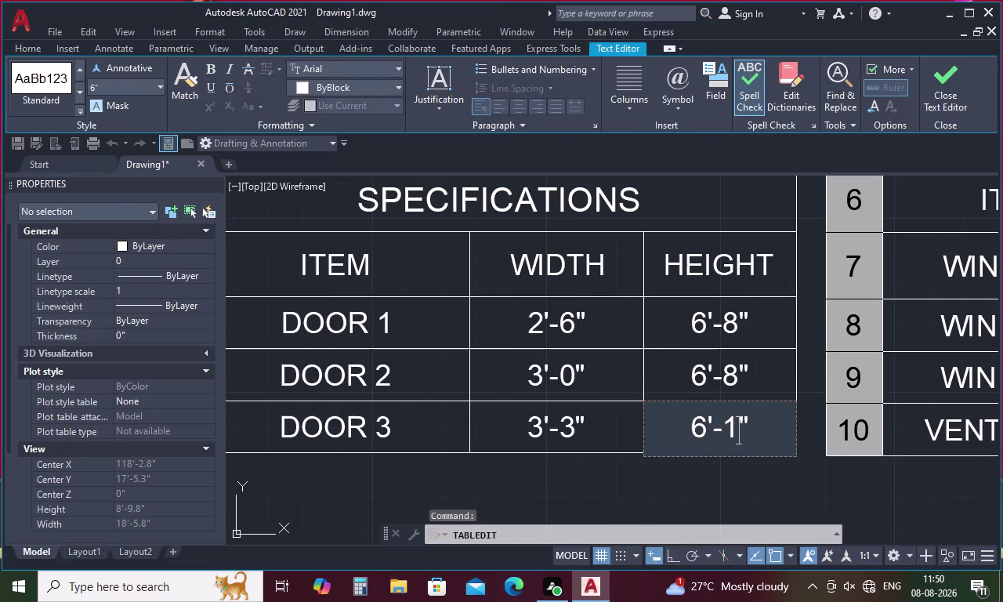
key(8)
key(BackSpace)
key(BackSpace)
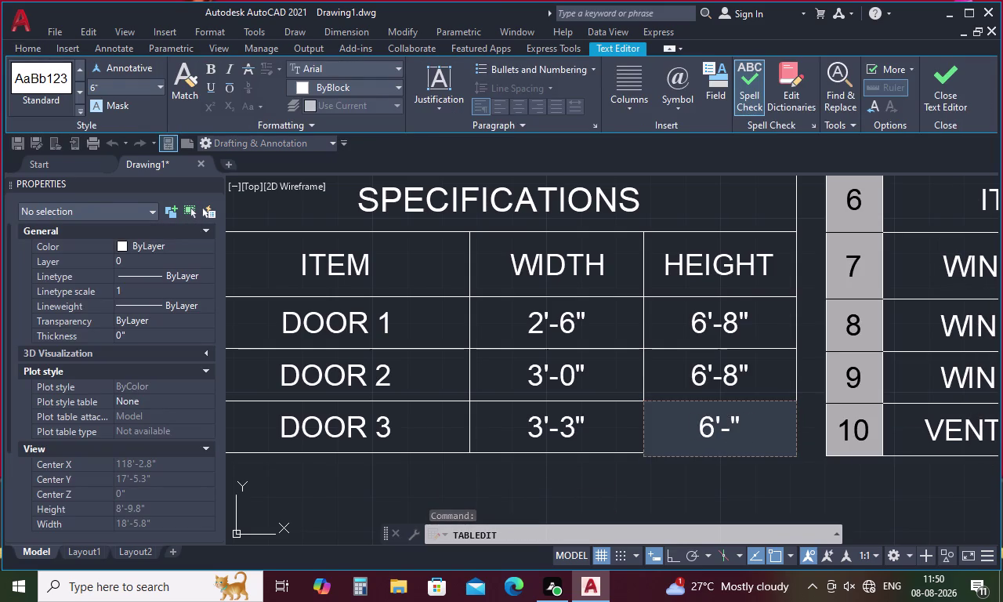
key(8)
click(701, 483)
Delete the vertical dimension on the right side of the plan.
scroll(down, 3)
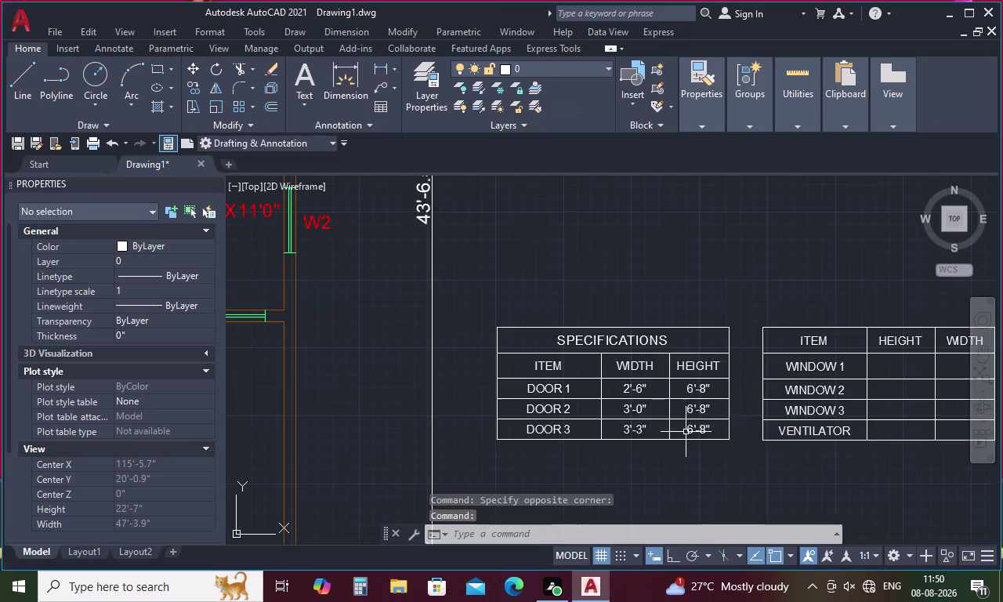
middle_drag(743, 342, 556, 264)
scroll(down, 3)
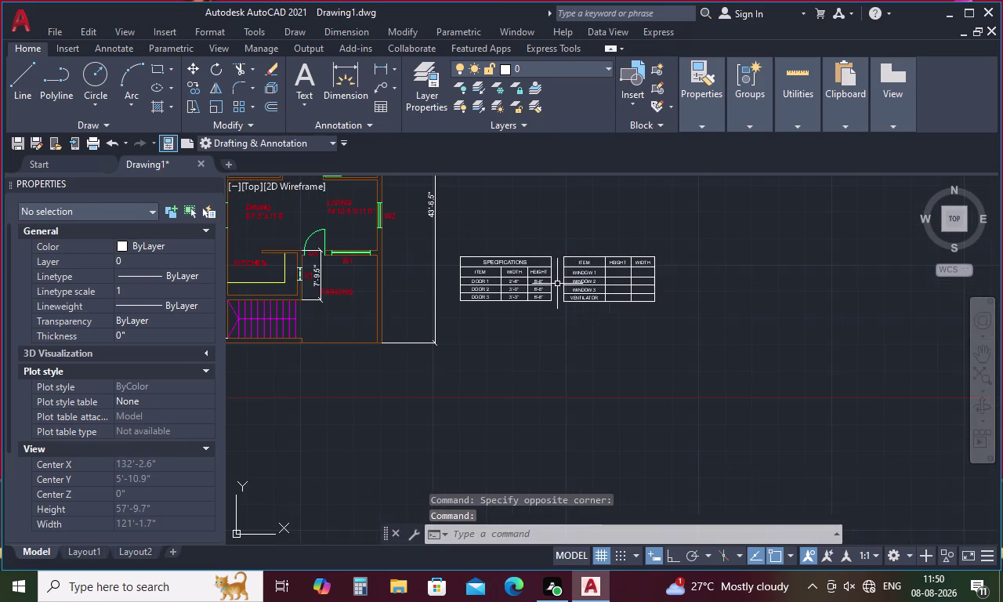
middle_drag(549, 342, 583, 455)
scroll(down, 3)
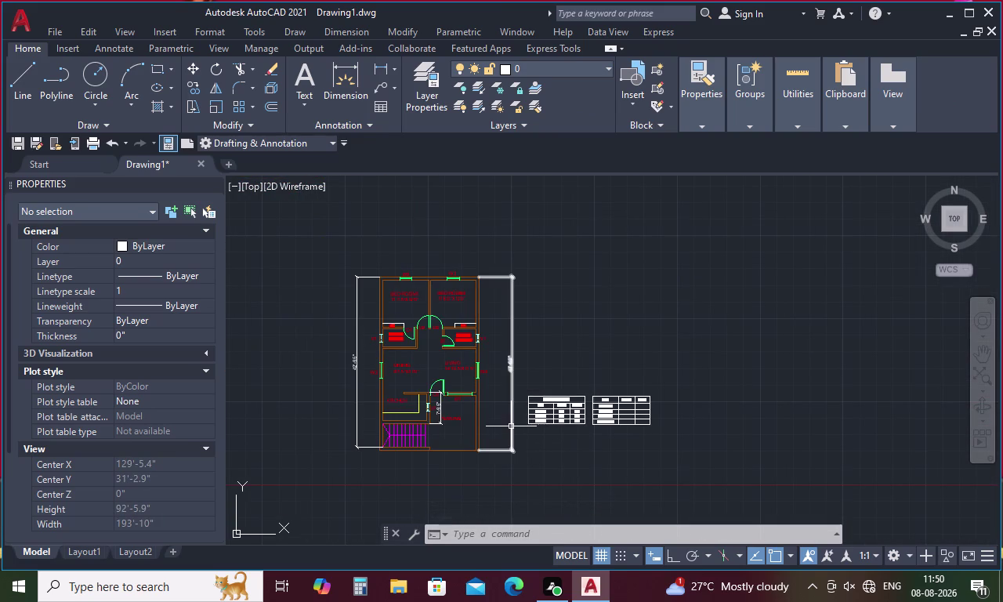
click(510, 389)
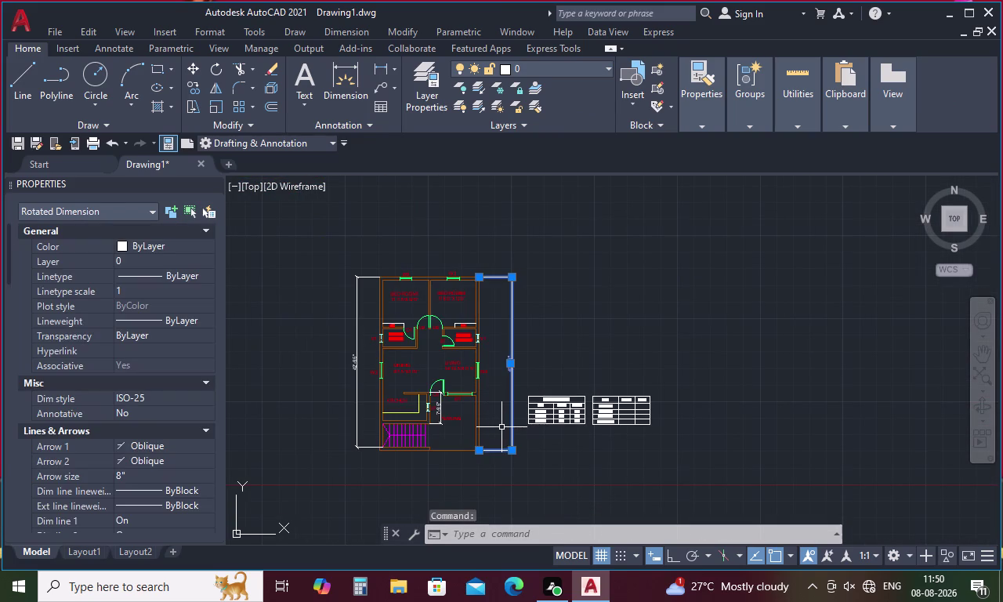
key(Delete)
Pan and zoom to bring the WINDOW table into view.
scroll(up, 3)
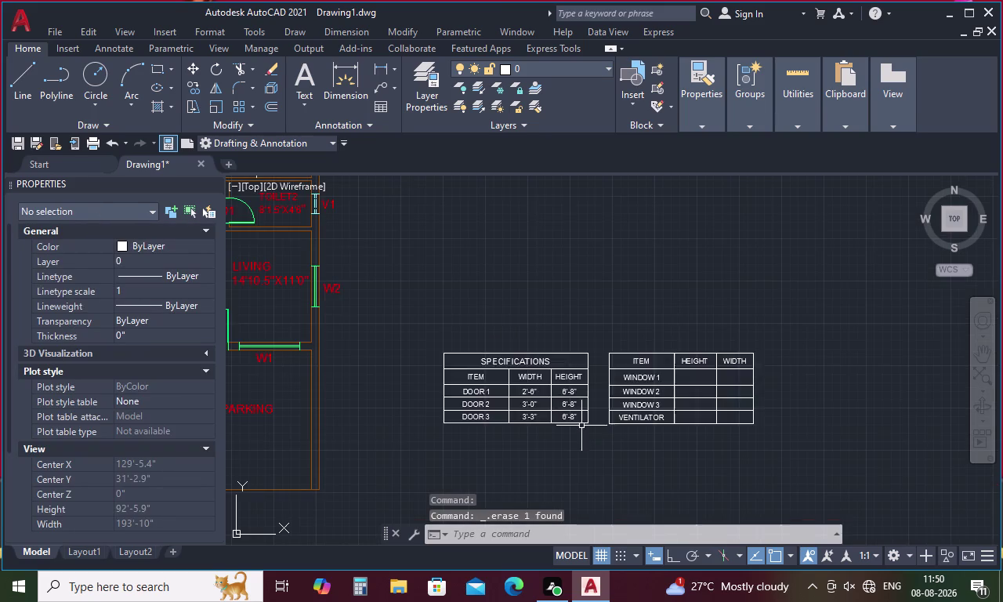
scroll(up, 3)
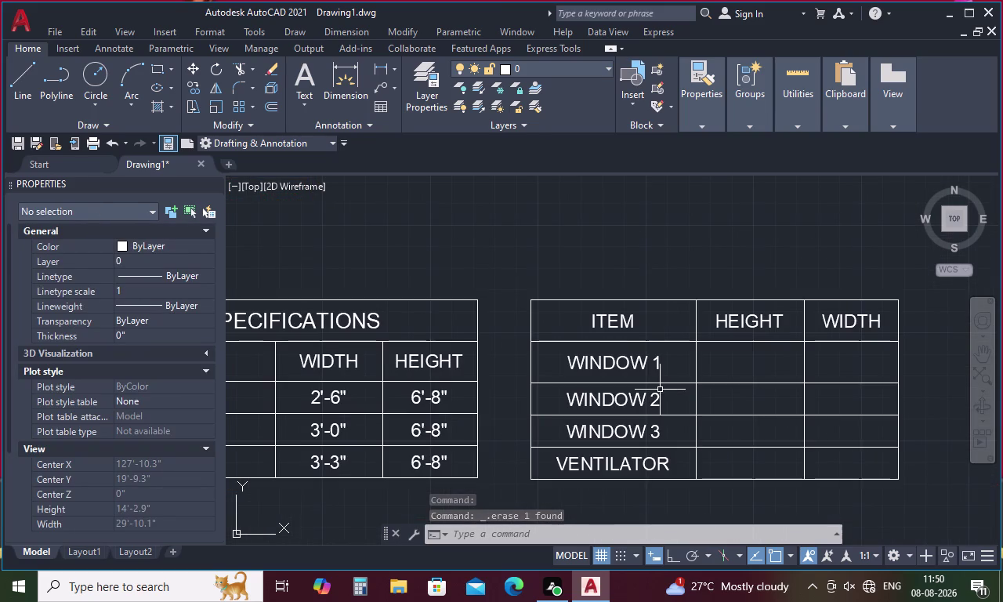
middle_drag(709, 361, 600, 353)
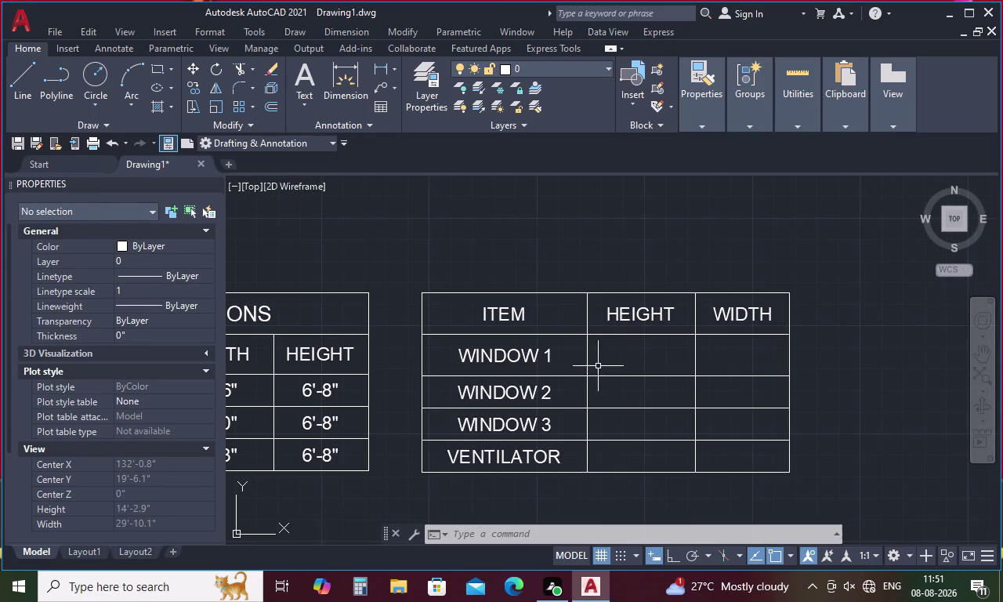
scroll(down, 3)
scroll(down, 3)
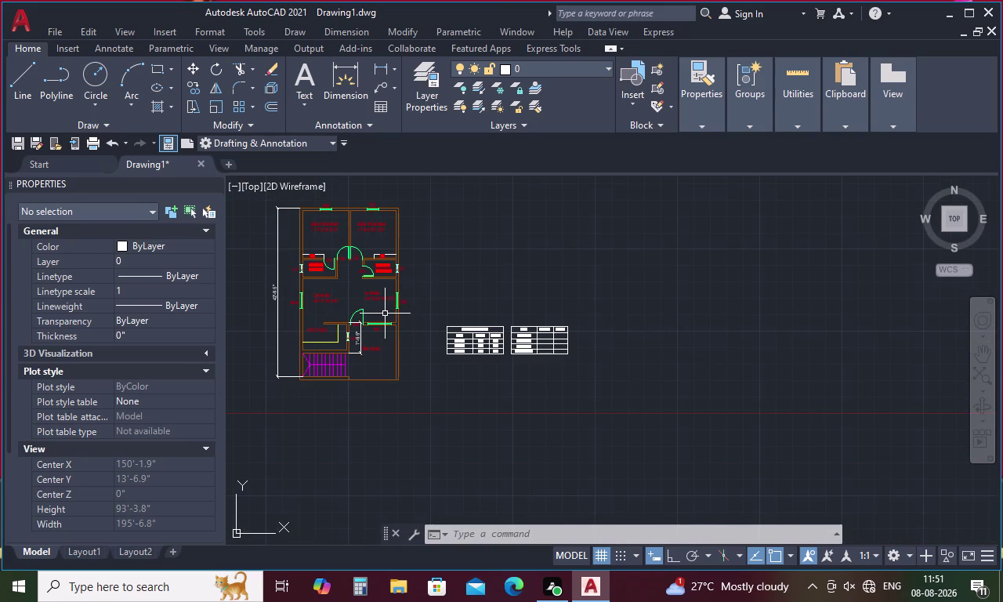
scroll(up, 3)
scroll(up, 3)
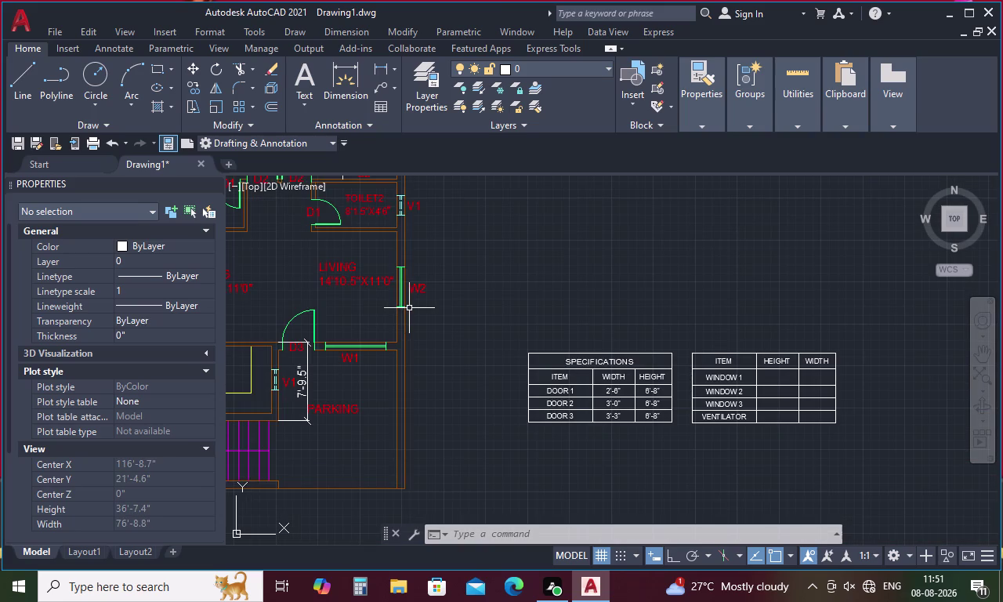
scroll(down, 3)
middle_drag(626, 359, 529, 361)
Enter 6'-0" as WINDOW 1's height in the window table.
scroll(up, 3)
double_click(547, 360)
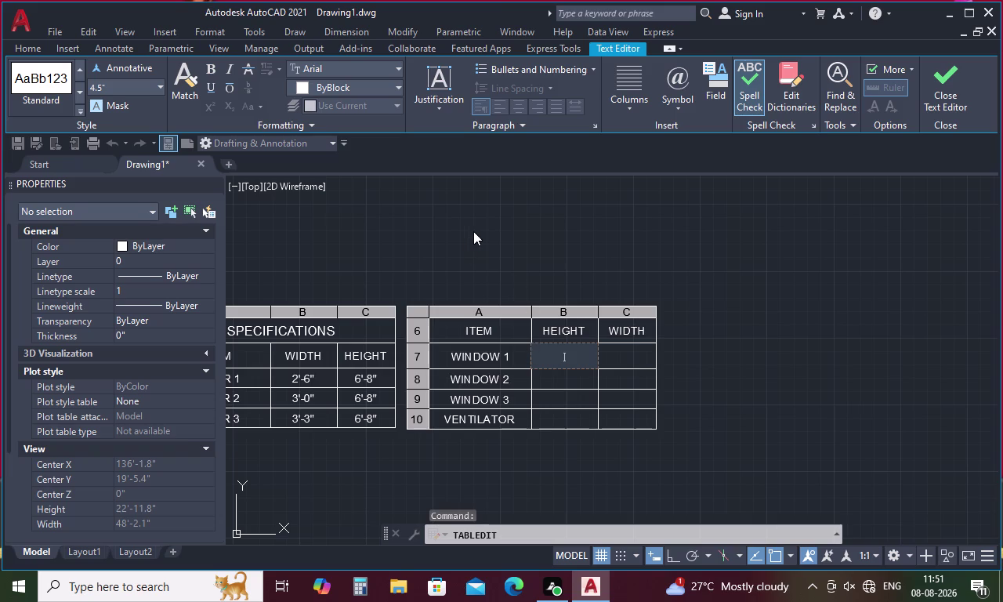
key(4)
text('0)
key(BackSpace)
key(BackSpace)
key(backslash)
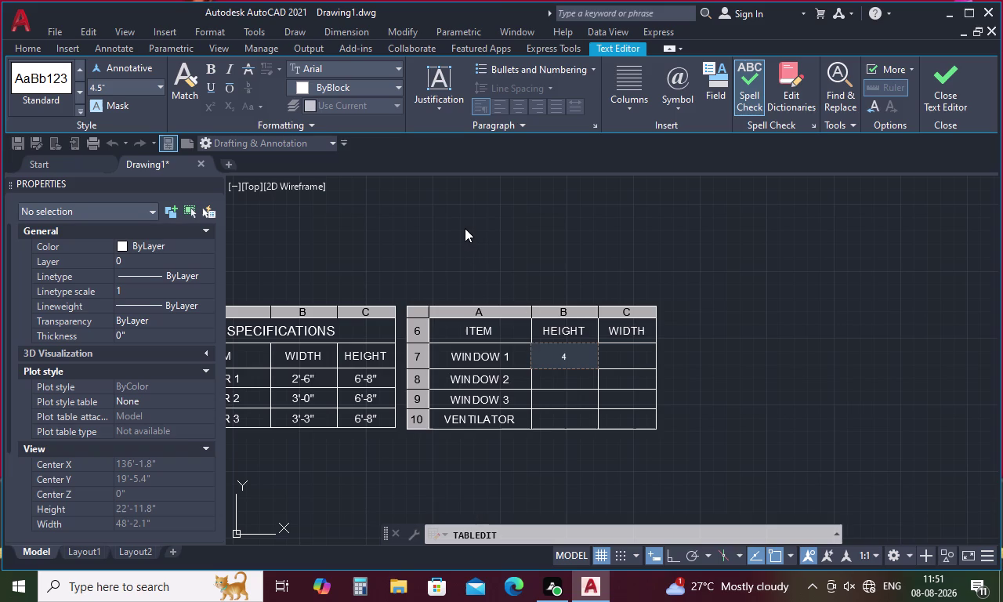
key(BackSpace)
key(BackSpace)
key(6)
key(apostrophe)
key(0)
key(shift+quotedbl)
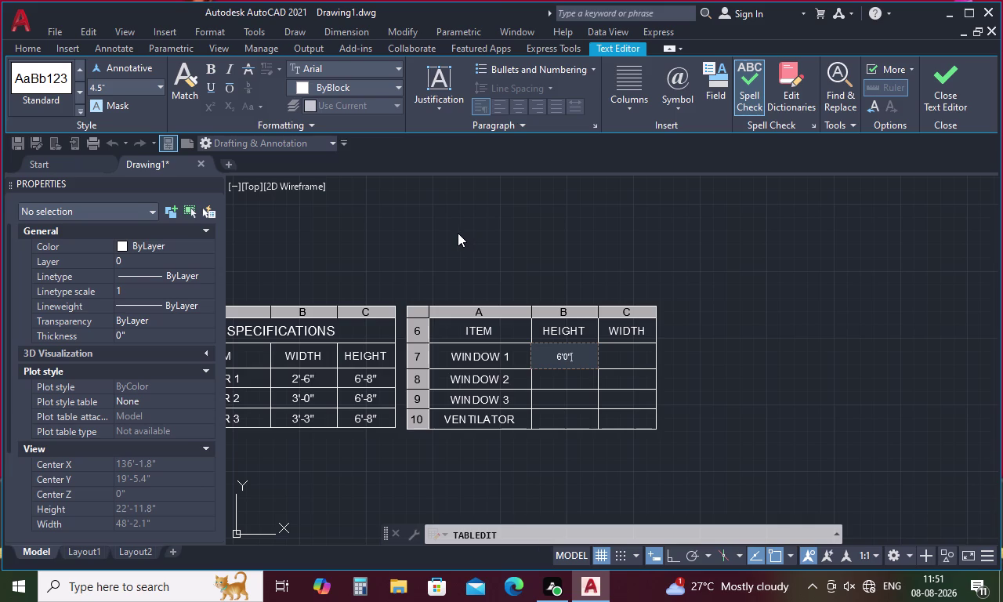
click(456, 247)
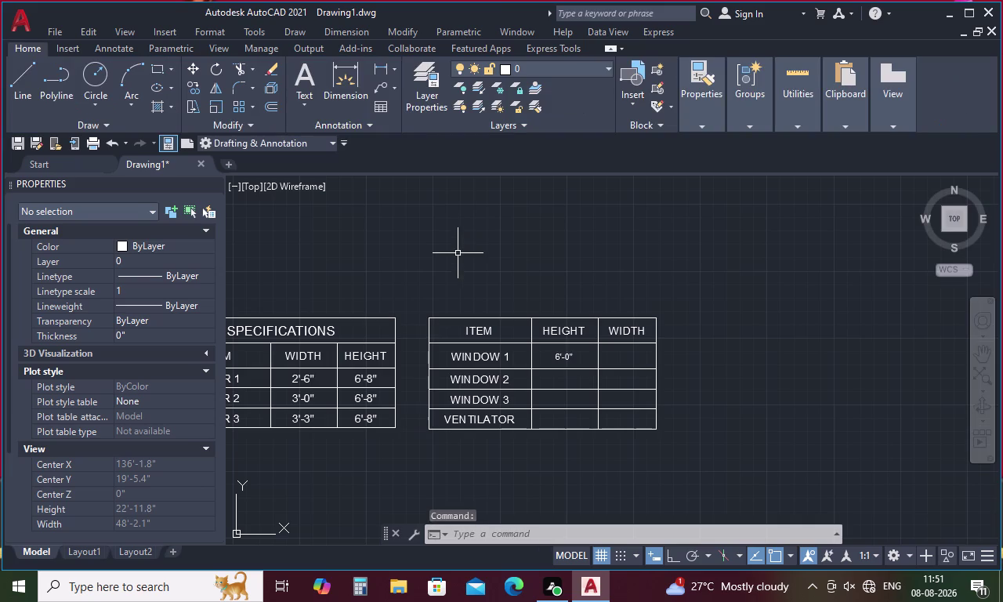
Give WINDOW 1's height entry a 6" text height and reselect the cell.
double_click(565, 355)
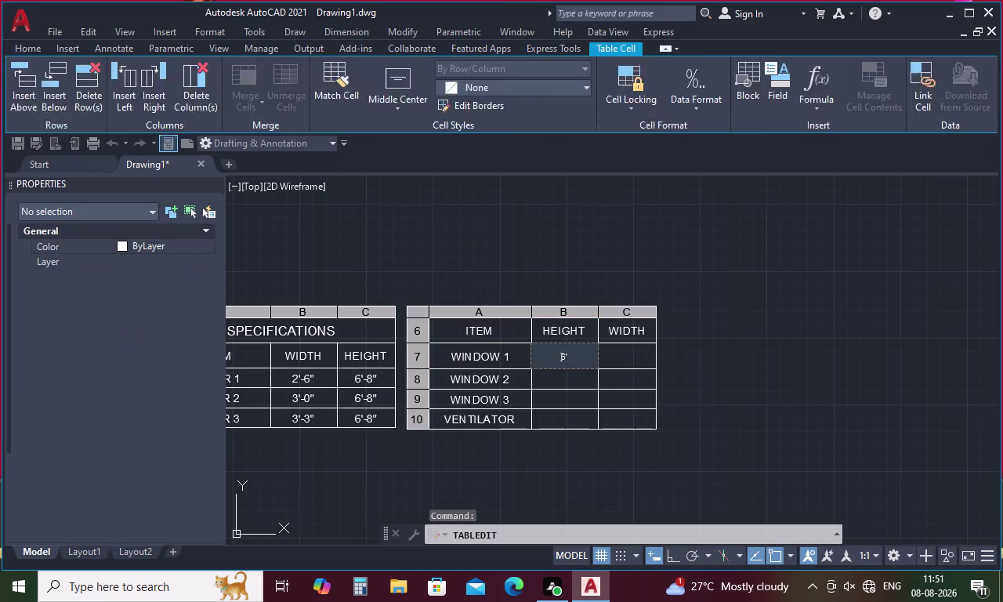
drag(578, 356, 534, 362)
click(103, 81)
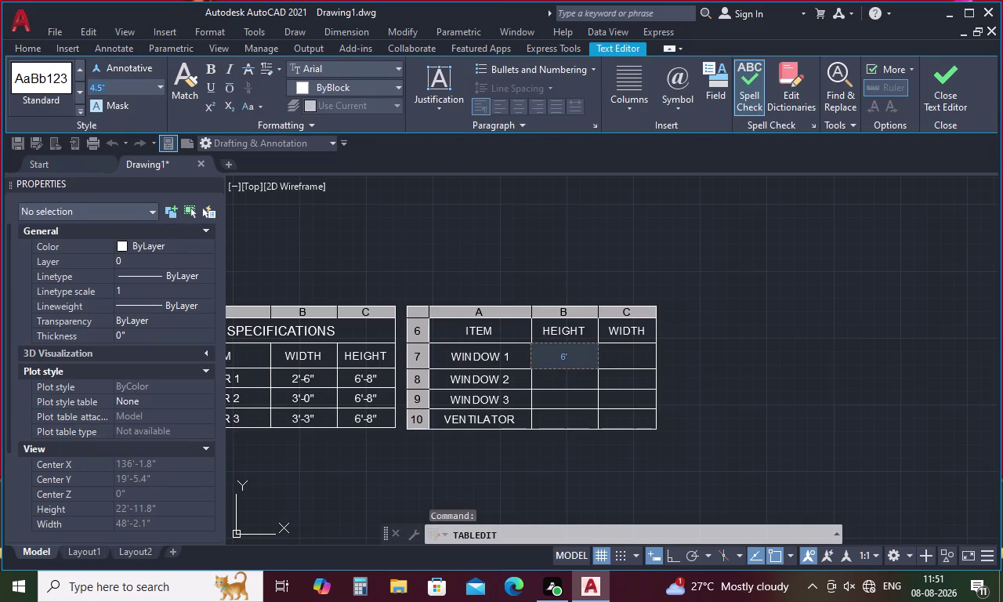
click(159, 84)
click(142, 150)
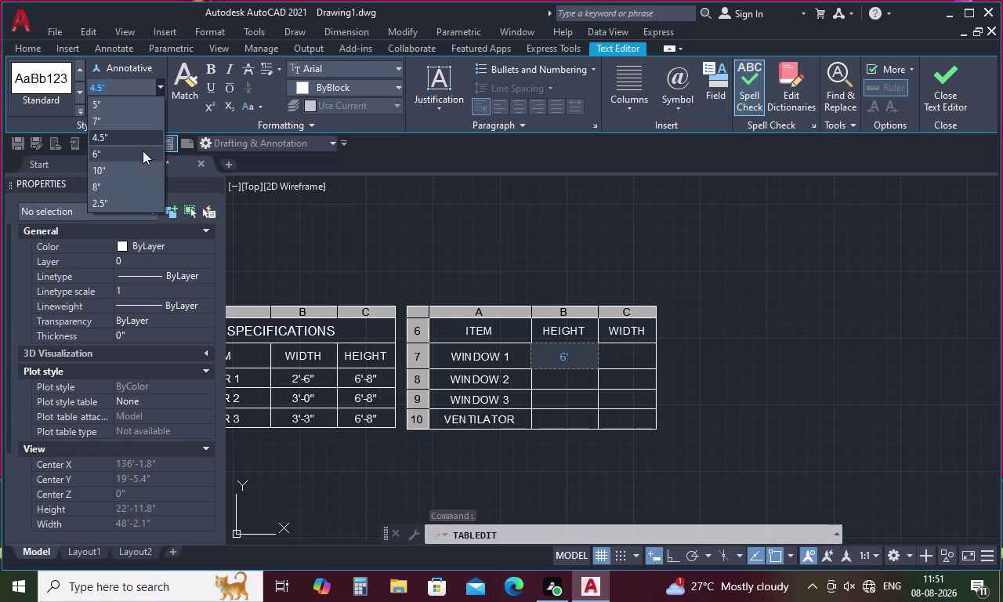
click(576, 355)
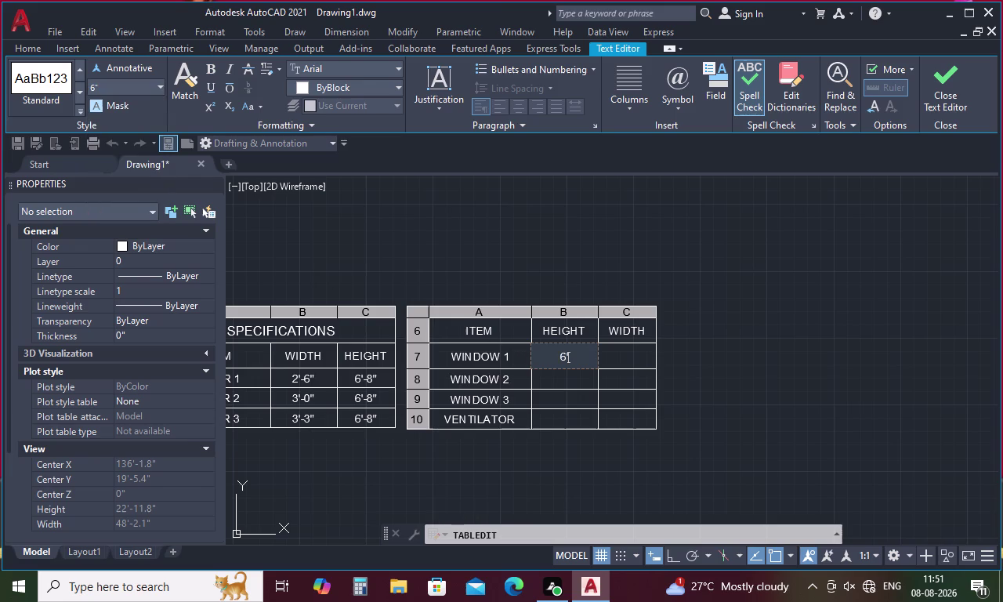
double_click(585, 358)
key(Escape)
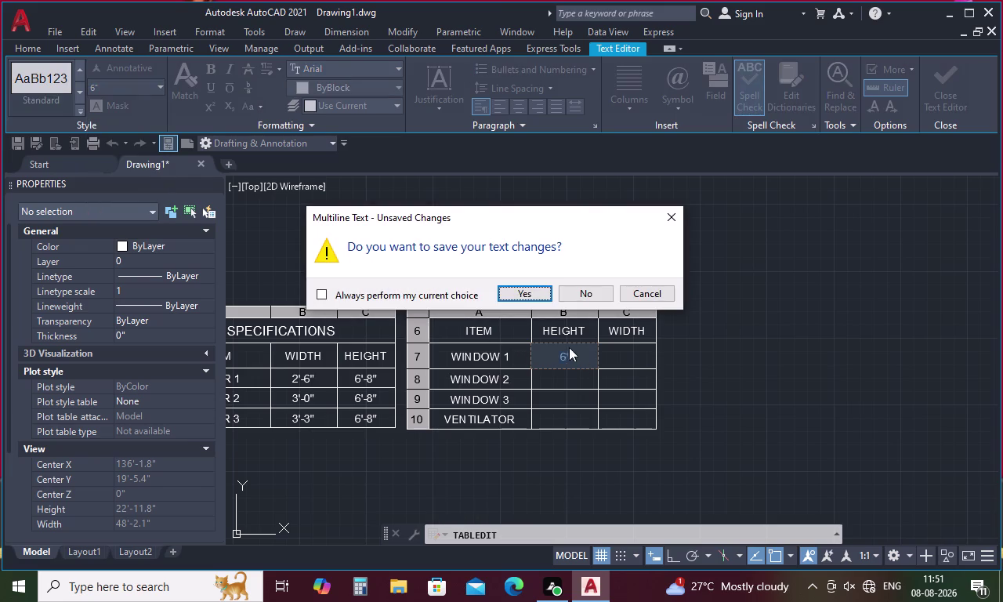
click(512, 291)
Autofill WINDOW 1's height down to VENTILATOR, producing 6'-1", 6'-2" and 6'-3".
double_click(573, 355)
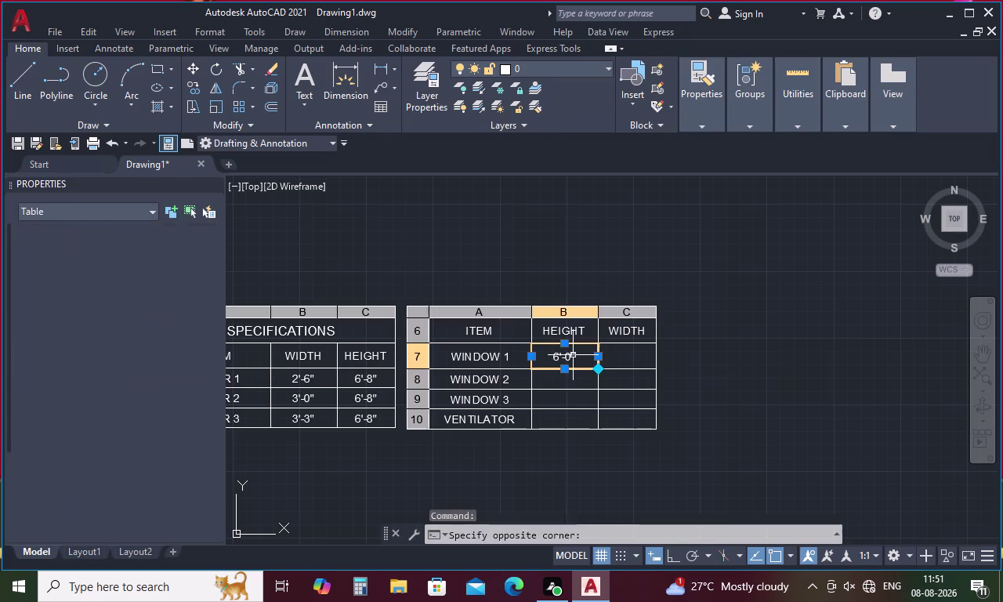
key(Escape)
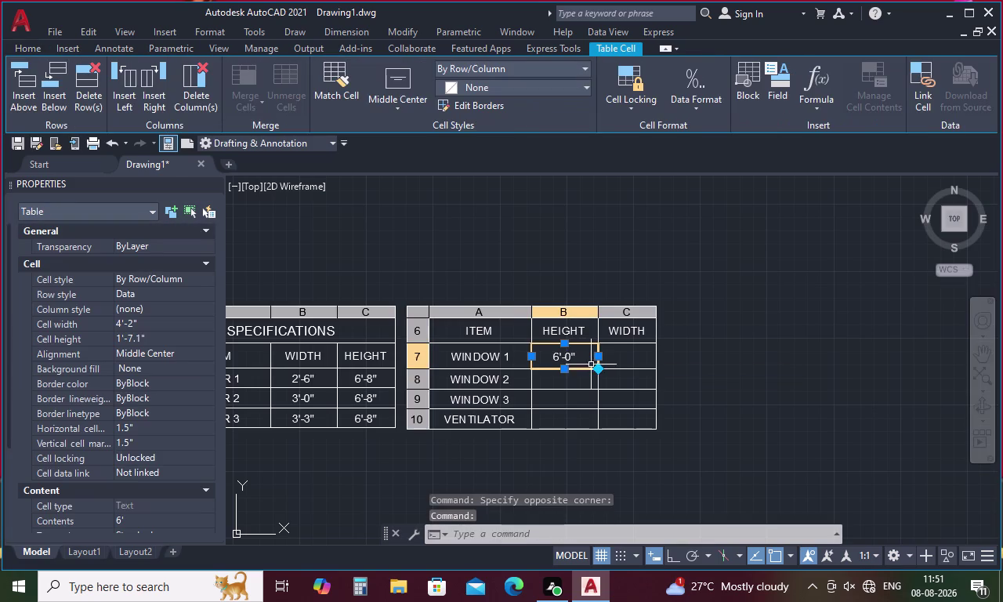
click(598, 372)
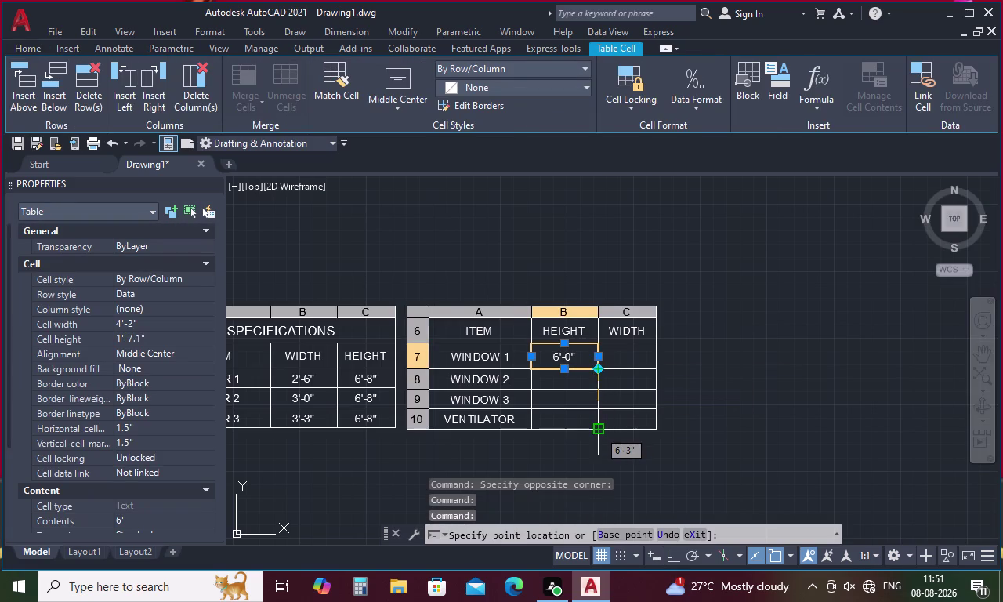
click(599, 430)
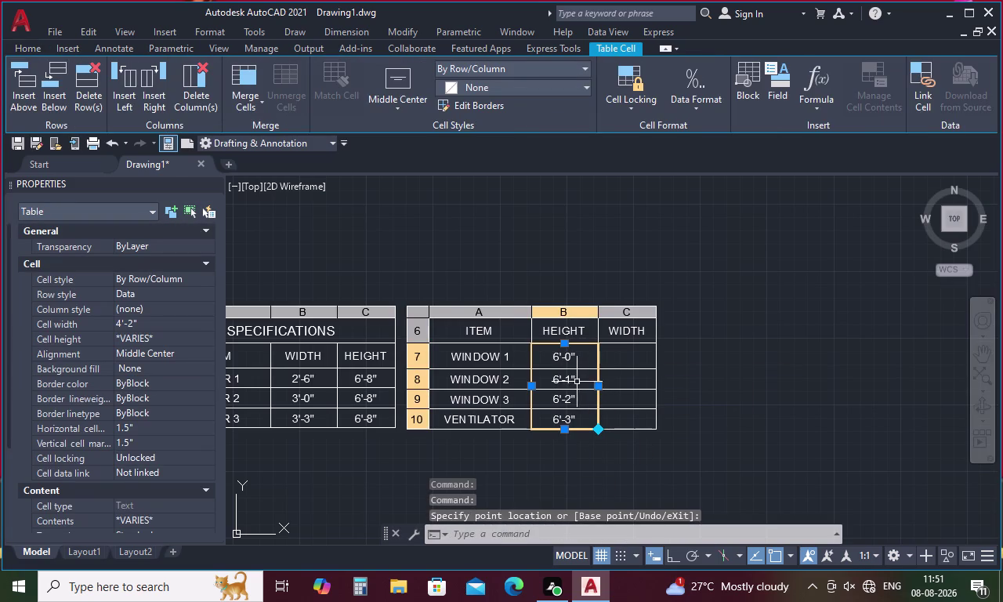
scroll(up, 3)
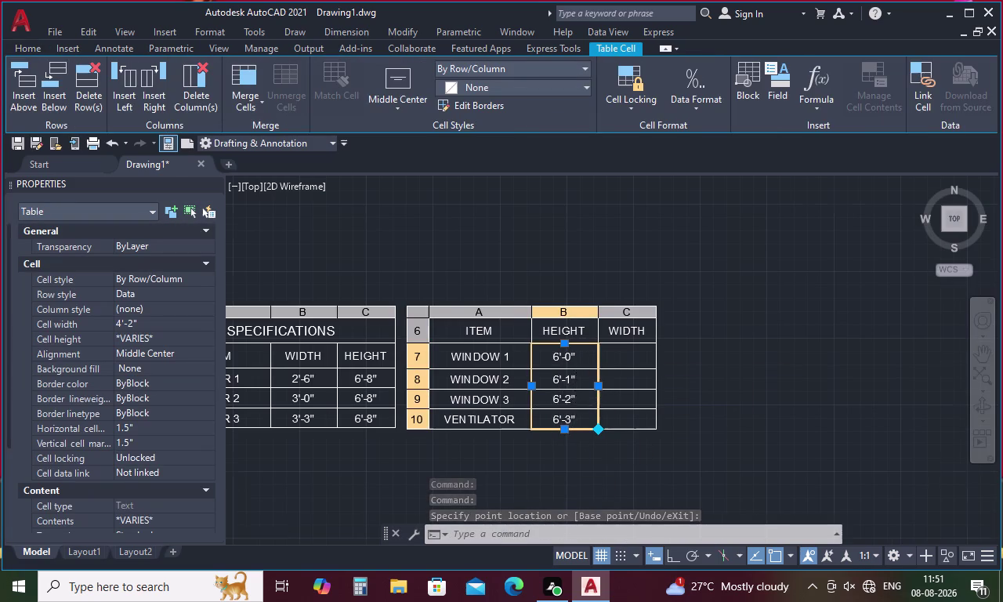
double_click(578, 358)
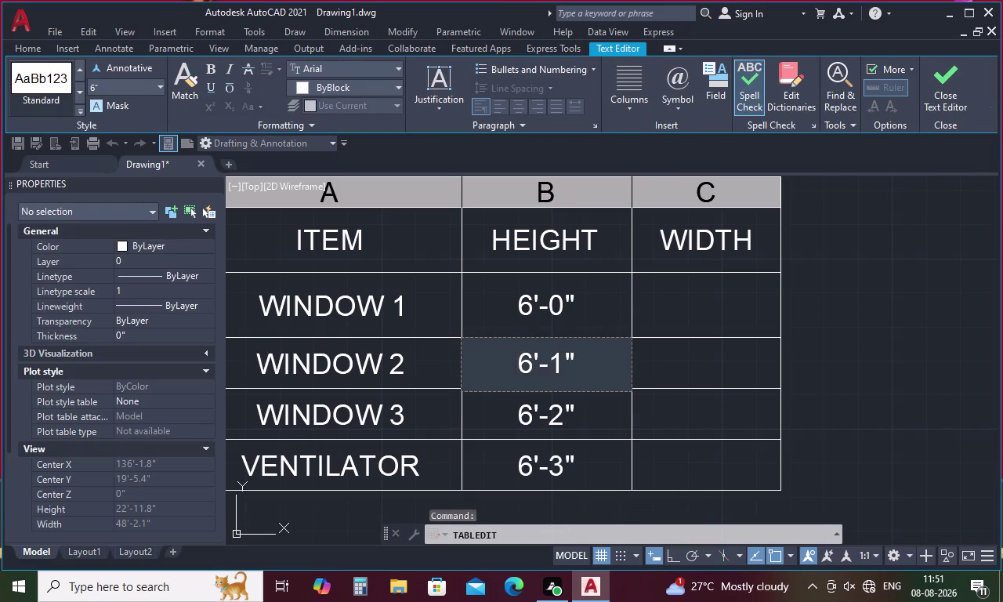
Change WINDOW 2's height to 4'-0".
click(577, 368)
key(BackSpace)
key(BackSpace)
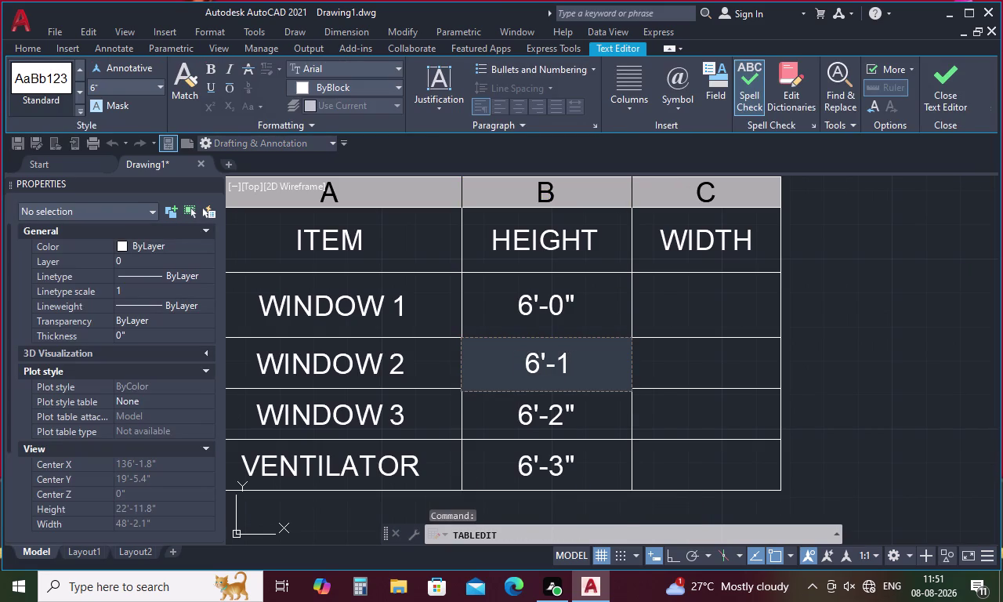
key(BackSpace)
key(BackSpace)
key(BackSpace)
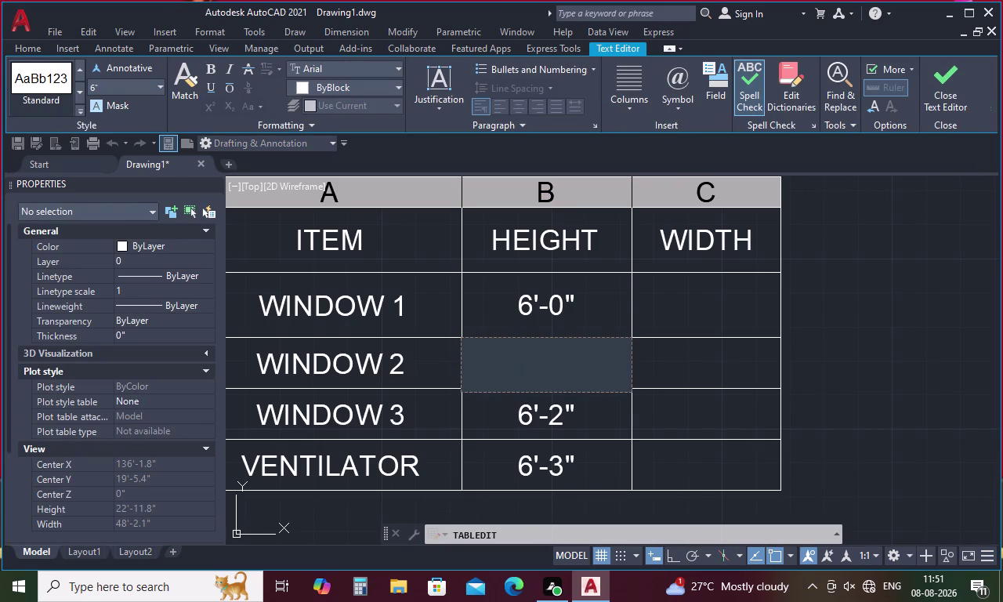
key(4)
key(apostrophe)
key(0)
key(shift+quotedbl)
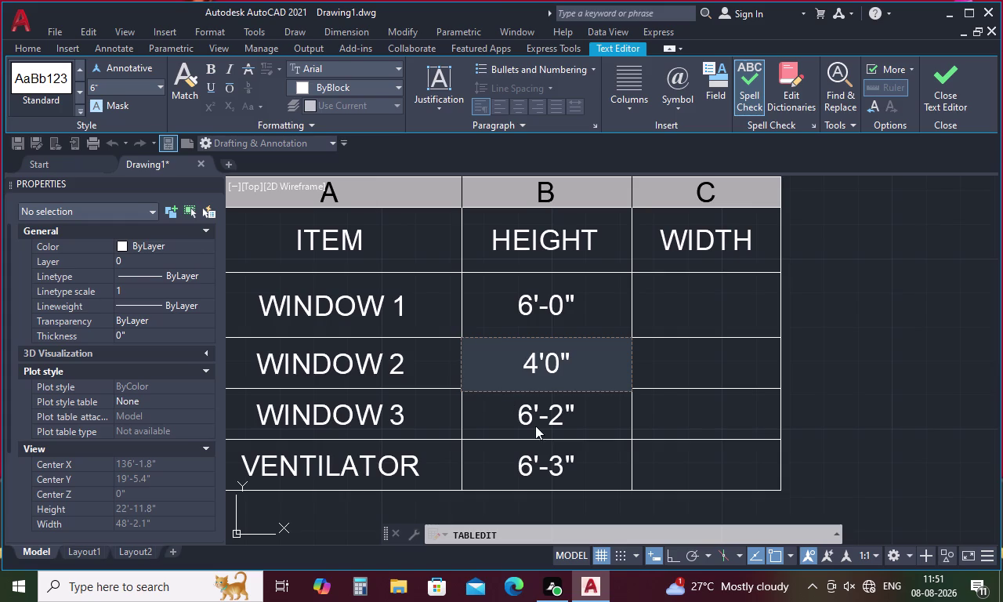
click(576, 417)
Change WINDOW 3's height to 3'-0".
double_click(575, 417)
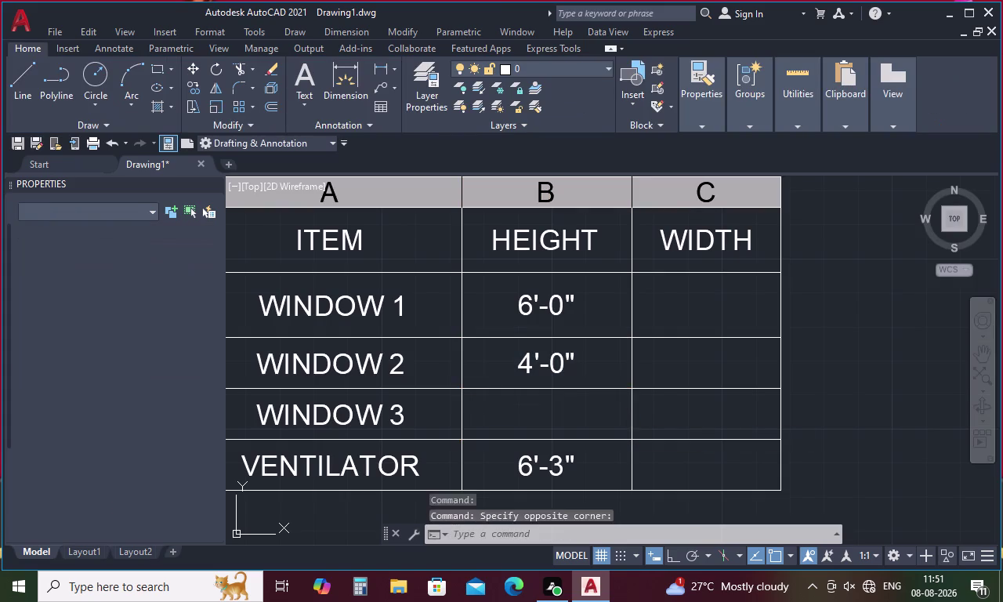
click(583, 411)
key(BackSpace)
key(BackSpace)
key(BackSpace)
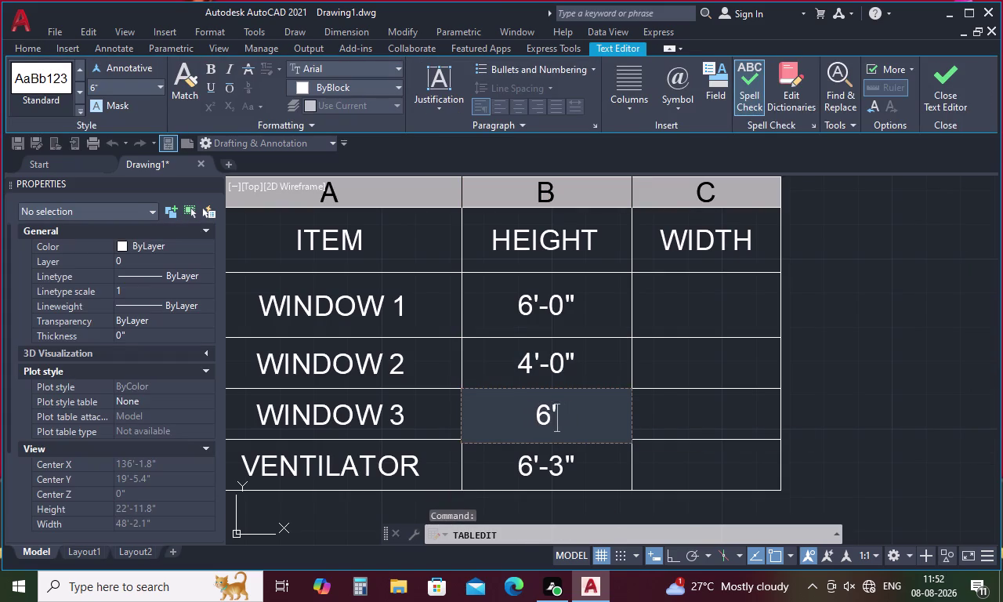
text(3')
key(0)
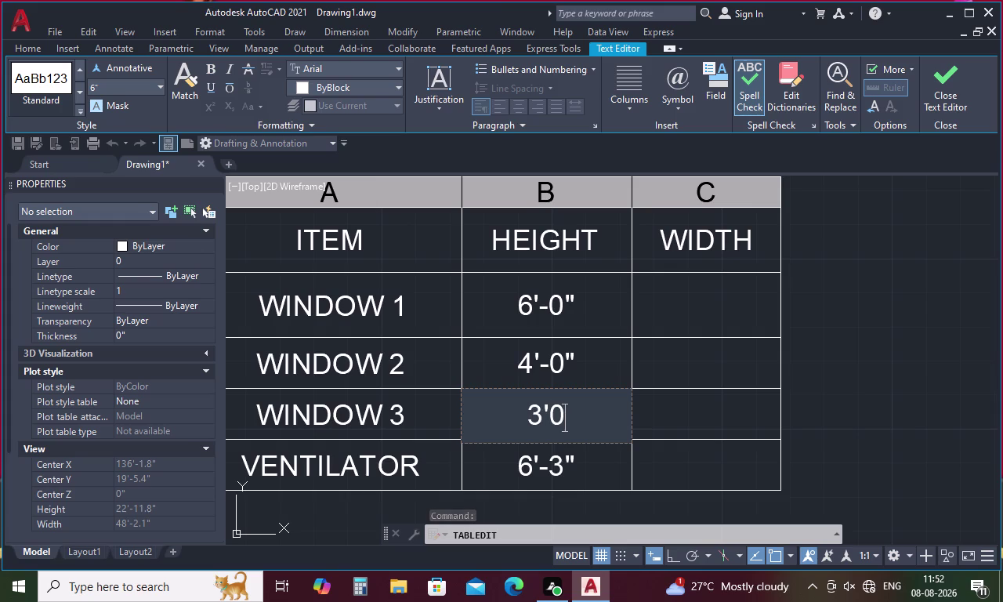
key(shift+quotedbl)
click(582, 463)
Change the VENTILATOR height to 2'-0".
double_click(581, 463)
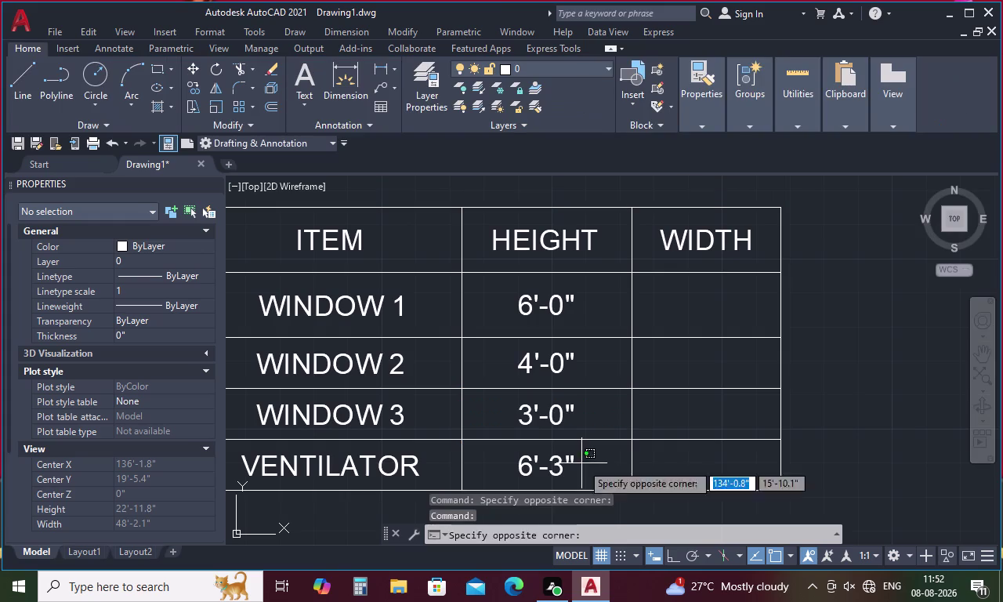
drag(581, 458, 479, 467)
key(BackSpace)
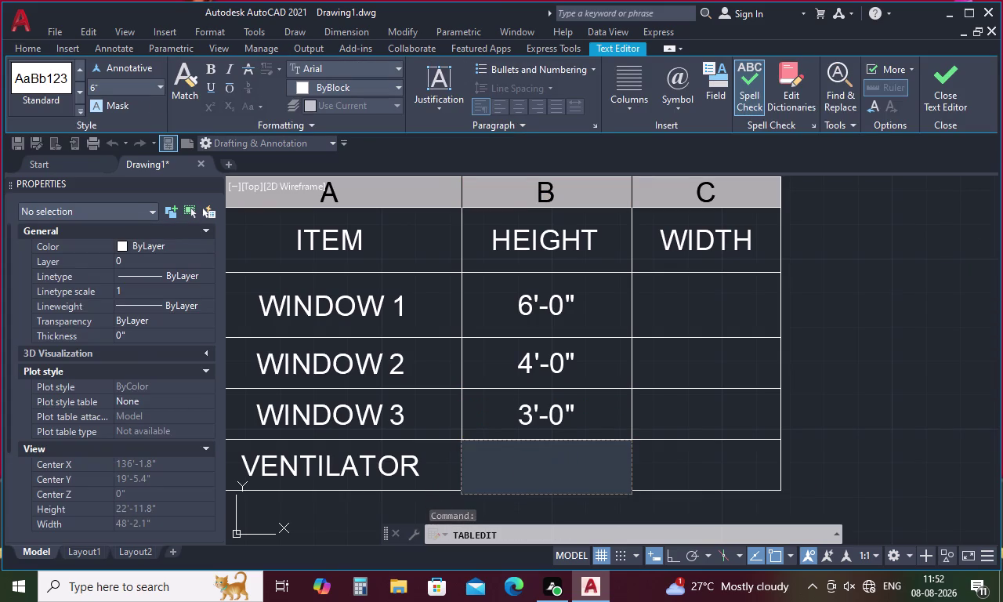
key(2)
key(apostrophe)
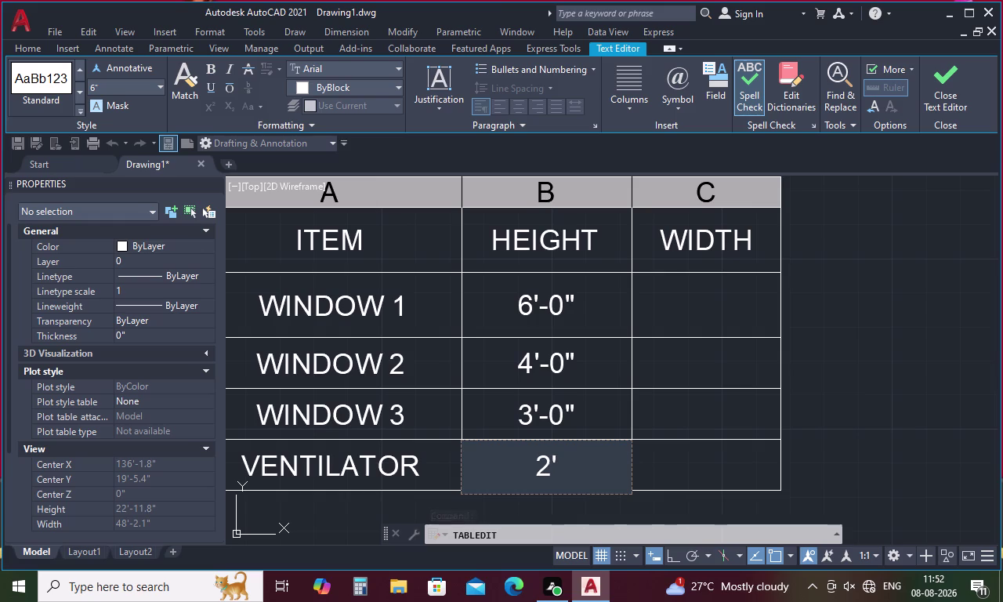
key(0)
key(shift+quotedbl)
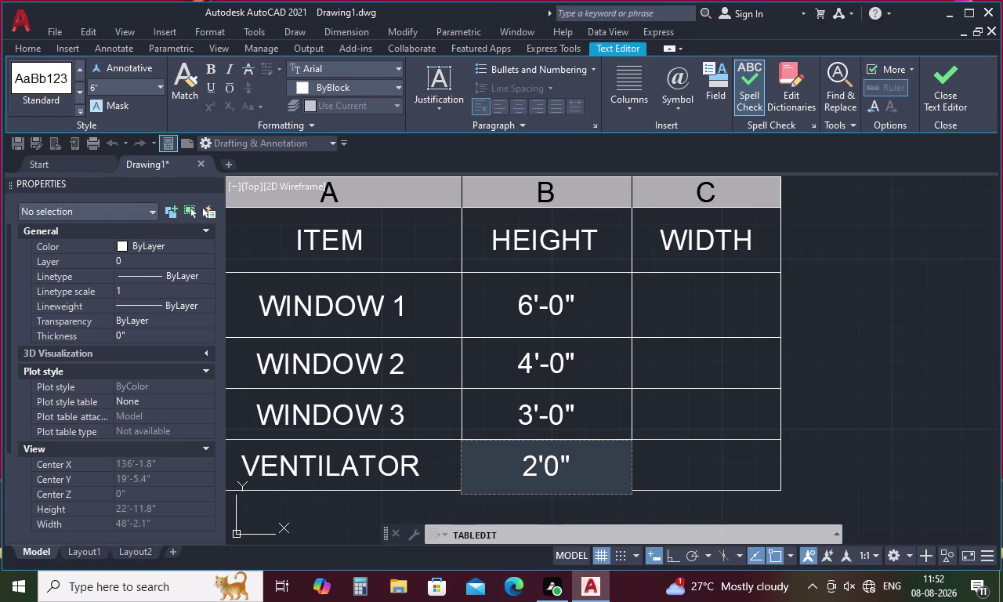
click(596, 408)
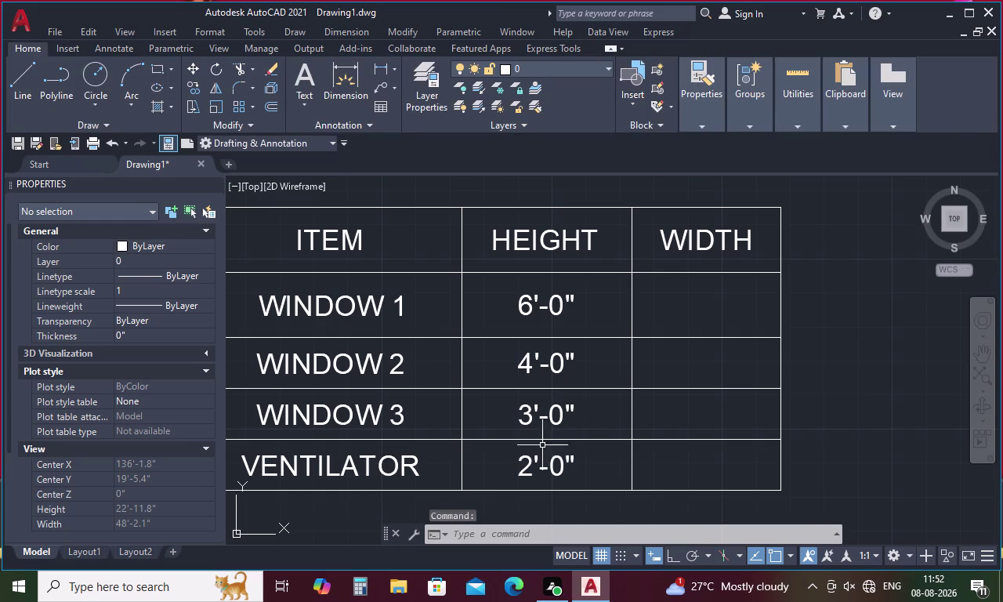
double_click(692, 310)
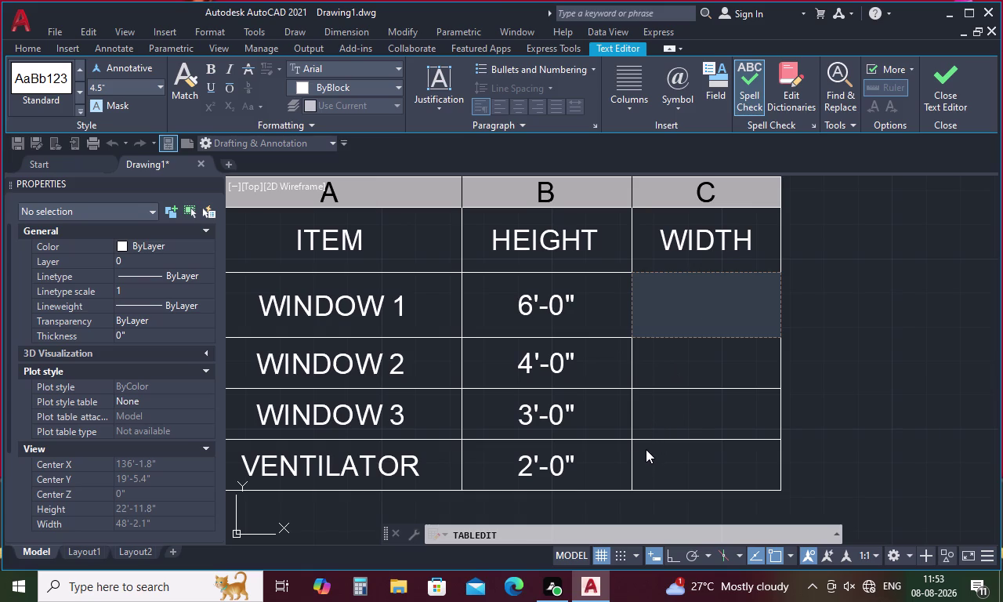
Enter 4'-0" as WINDOW 1's width and fill 4'-1", 4'-2", 4'-3" down the WIDTH column.
key(4)
key(apostrophe)
drag(732, 296, 656, 315)
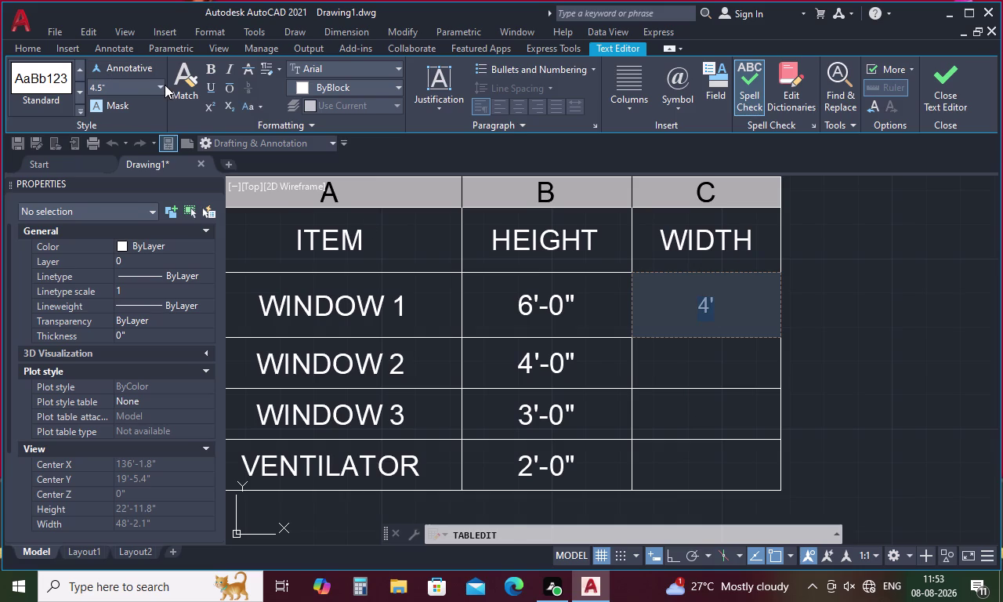
click(160, 85)
click(140, 148)
click(825, 398)
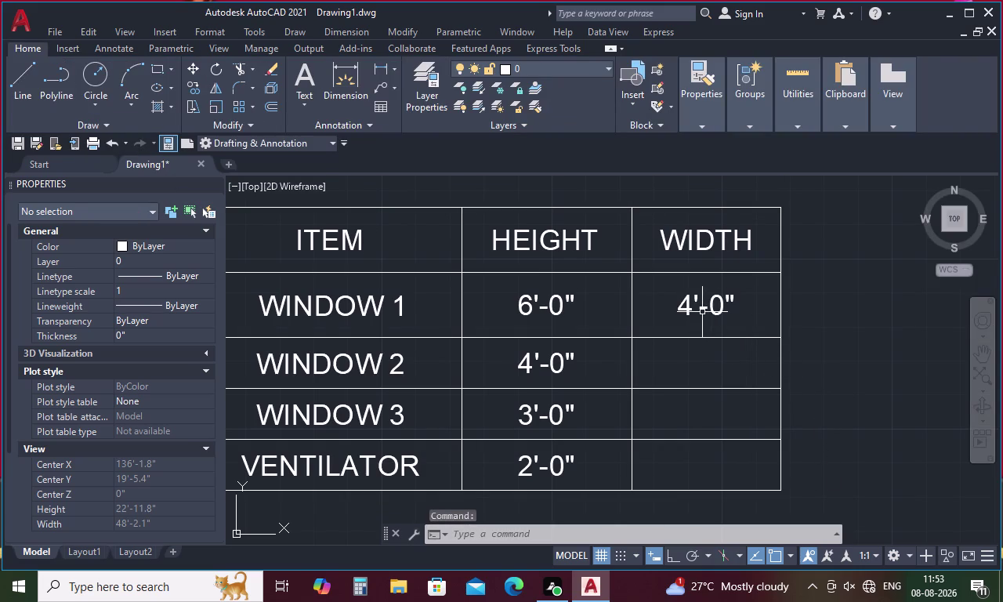
click(702, 312)
click(783, 339)
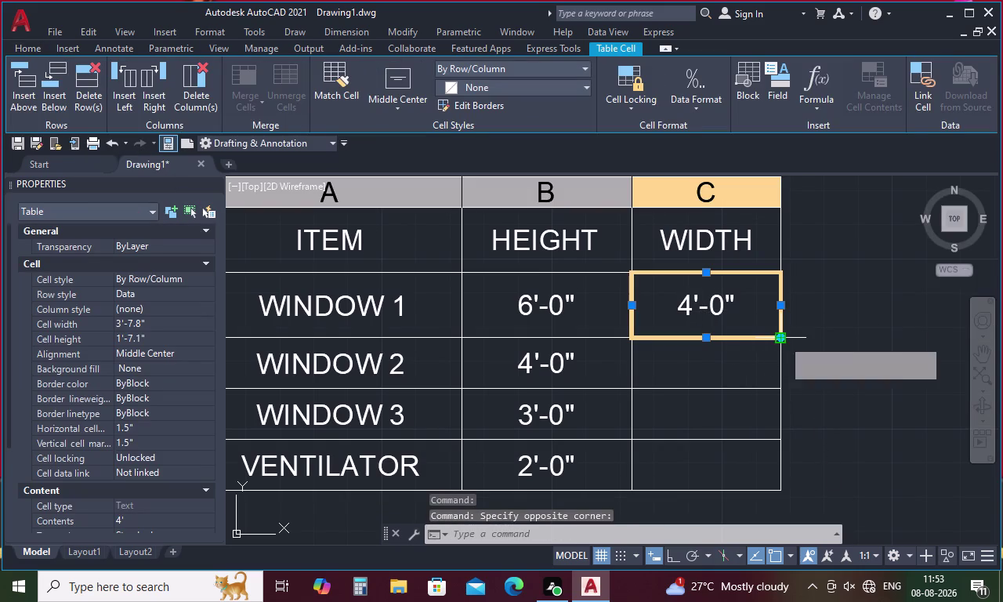
click(784, 491)
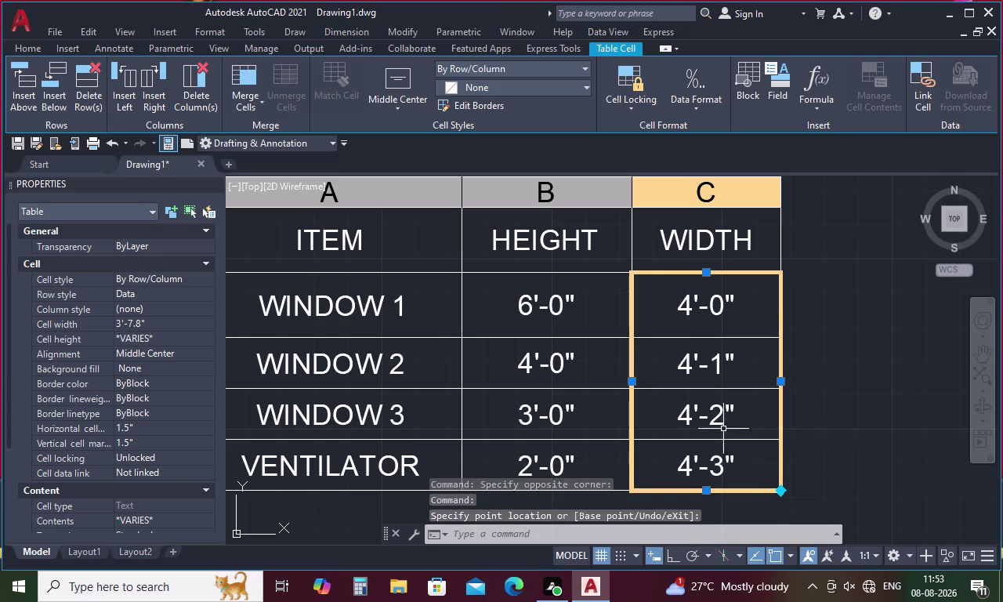
Correct the WINDOW 2 and WINDOW 3 widths to 4'-0".
double_click(717, 363)
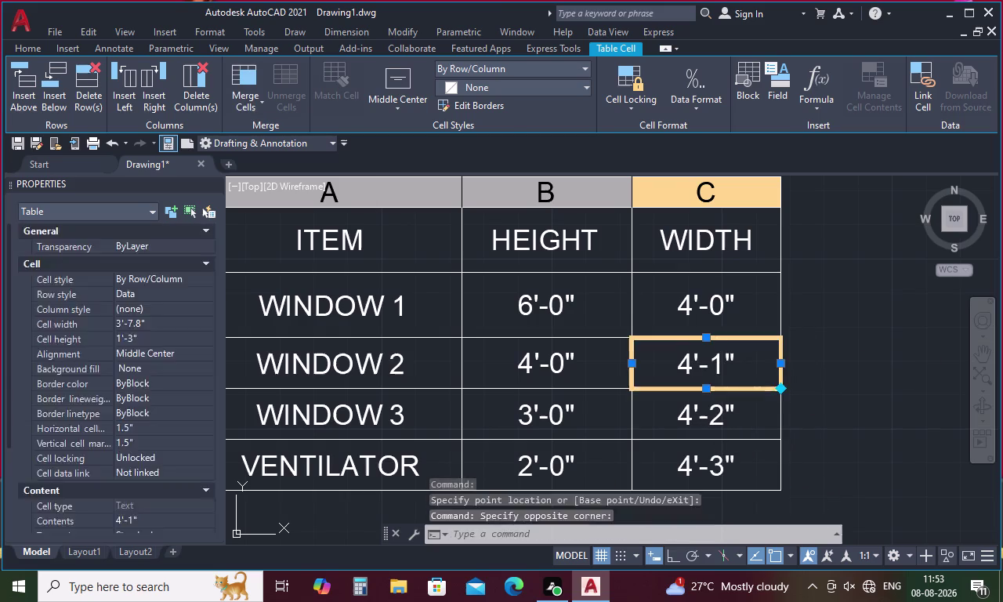
click(723, 364)
key(BackSpace)
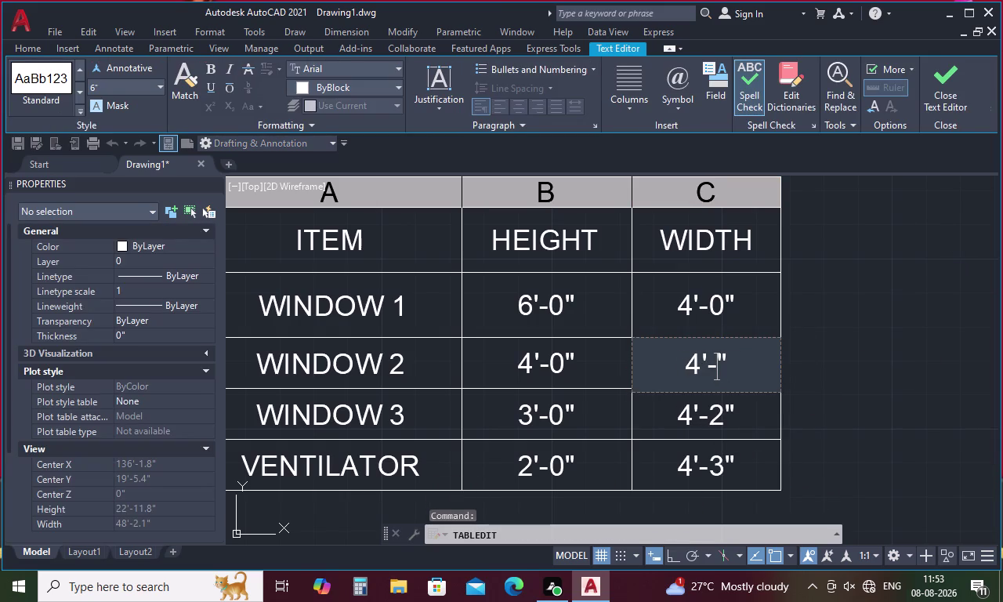
key(0)
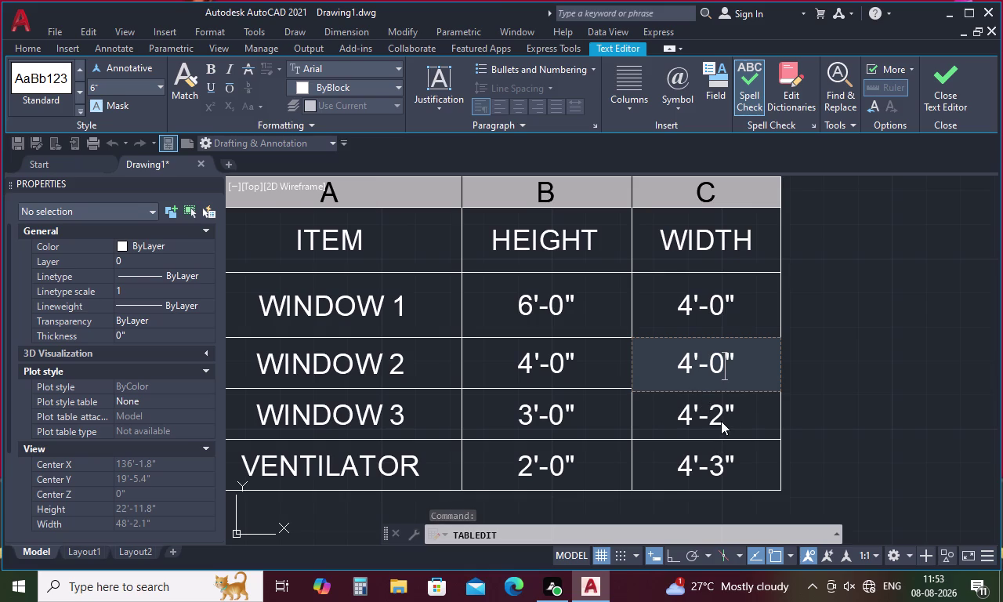
double_click(721, 420)
double_click(719, 411)
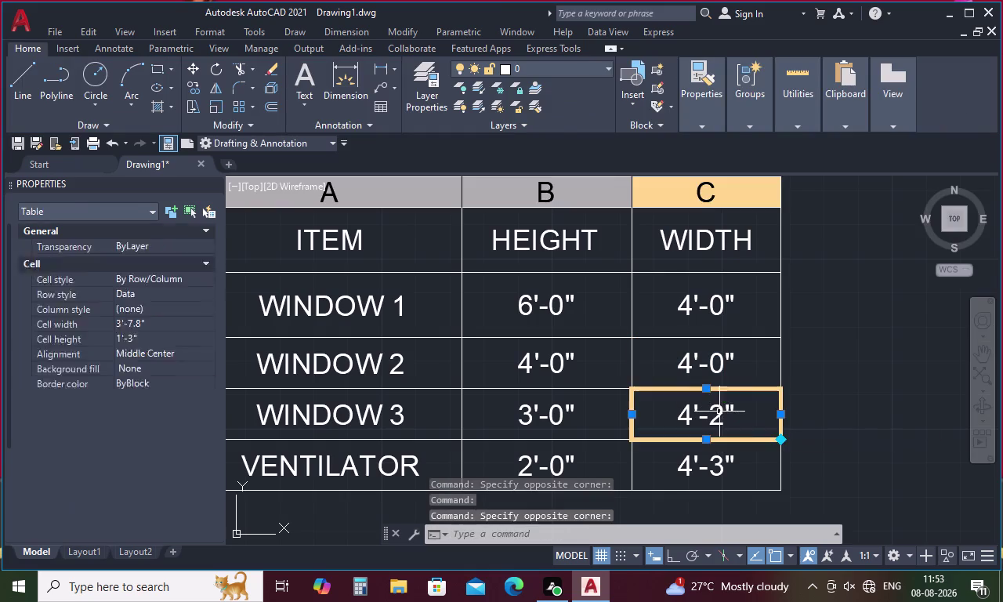
click(720, 412)
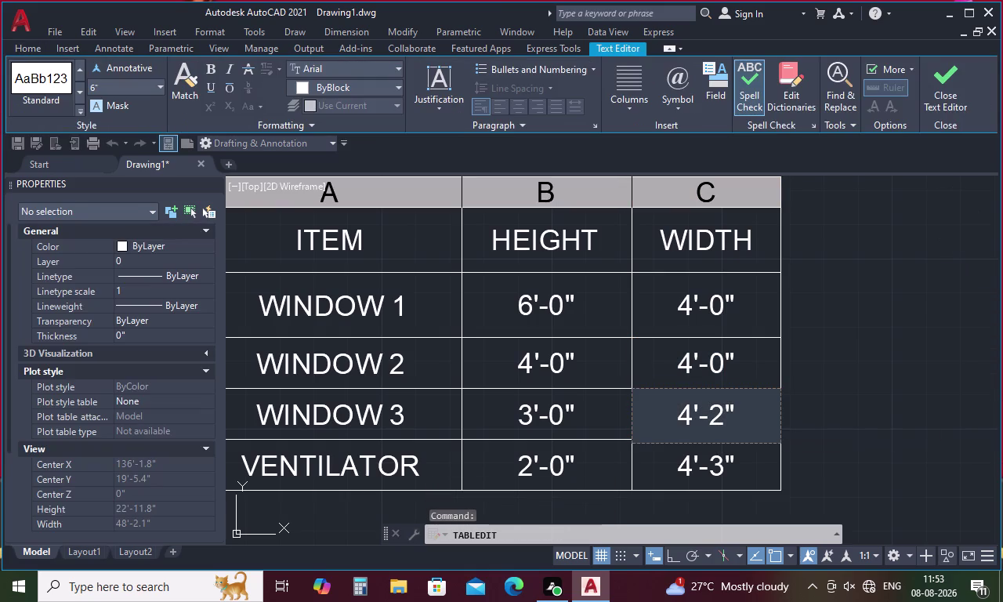
key(BackSpace)
key(o)
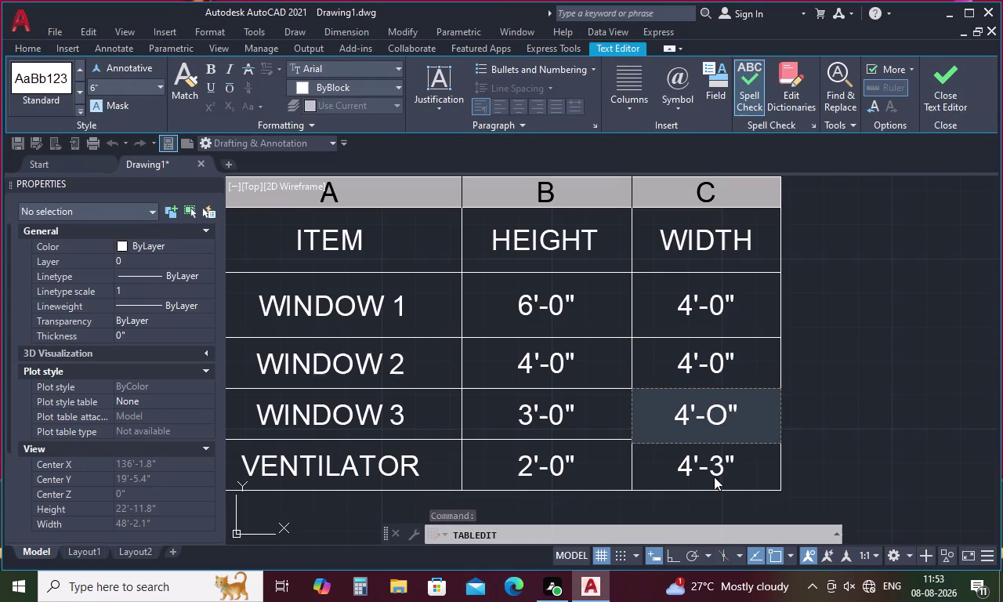
key(BackSpace)
key(0)
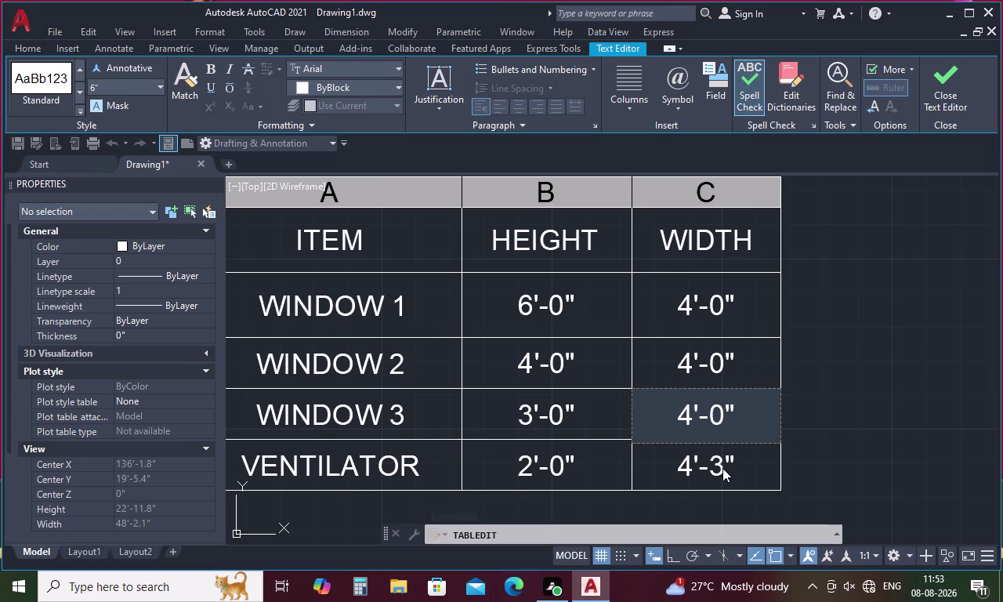
click(722, 467)
Change the VENTILATOR width to 1'-6" and close editing.
click(723, 467)
click(723, 467)
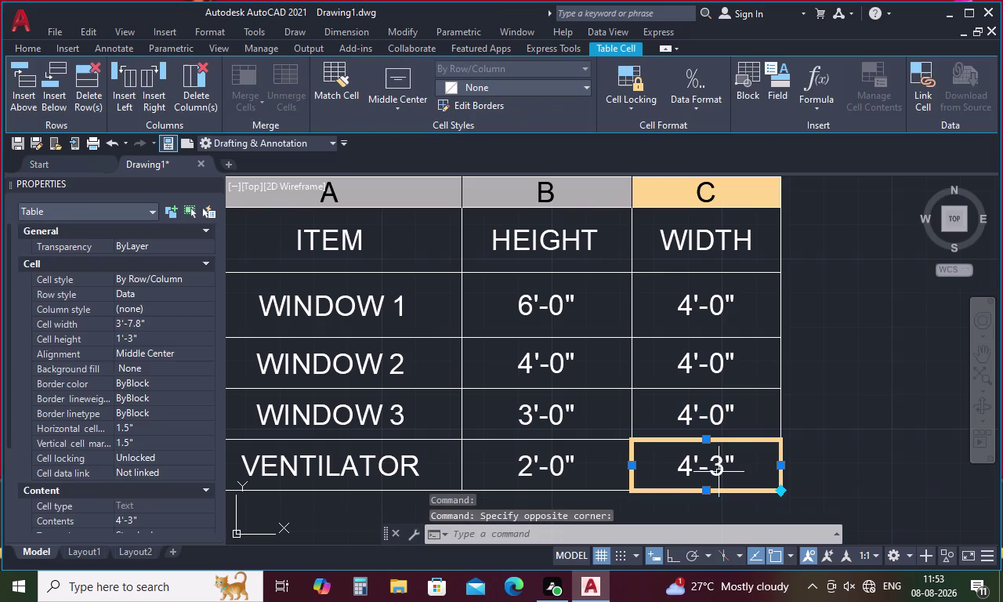
double_click(718, 472)
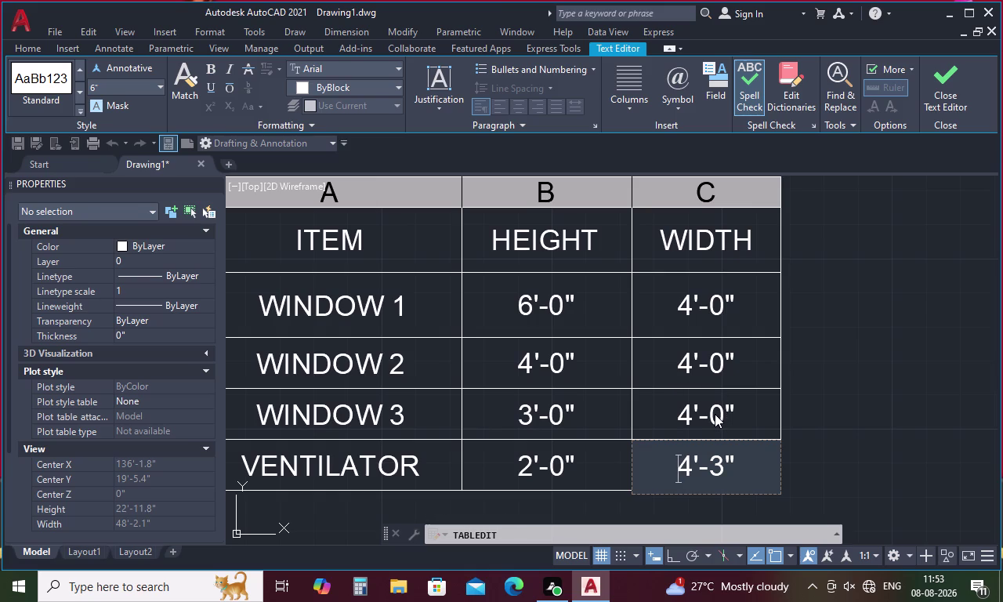
key(Right)
key(BackSpace)
key(1)
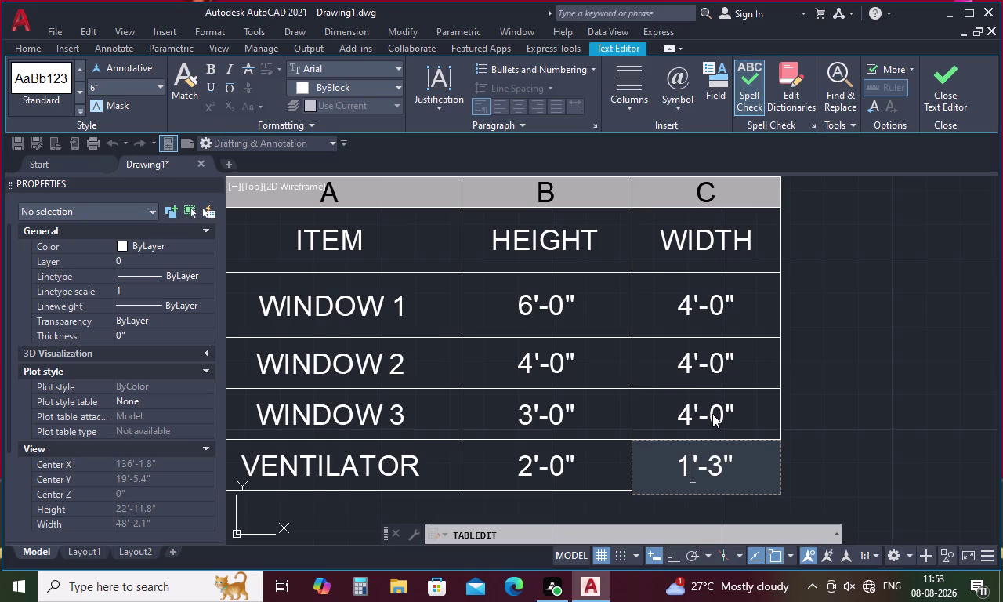
key(Right)
key(Right)
key(Right)
key(BackSpace)
key(6)
click(826, 411)
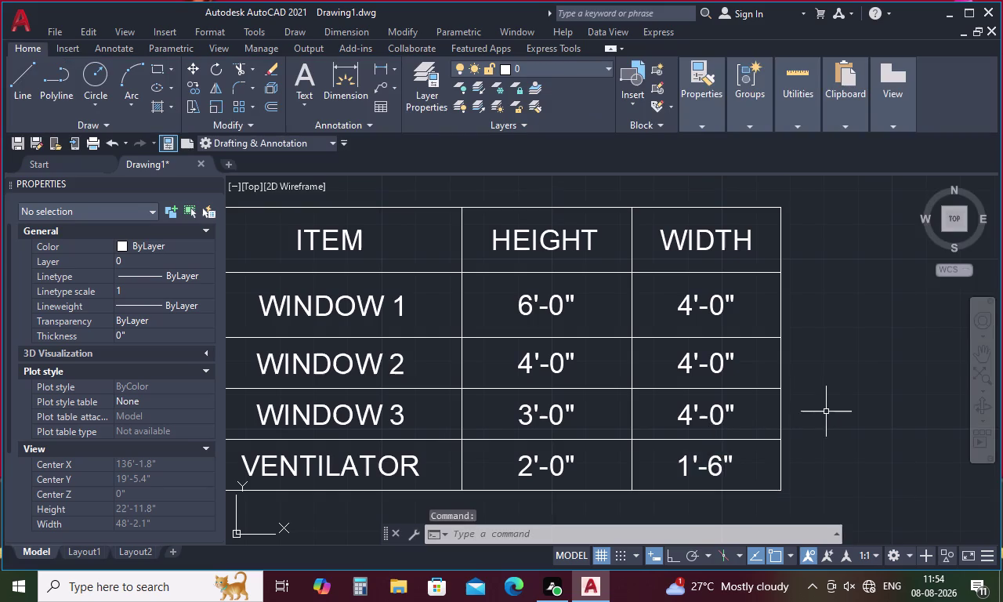
scroll(down, 3)
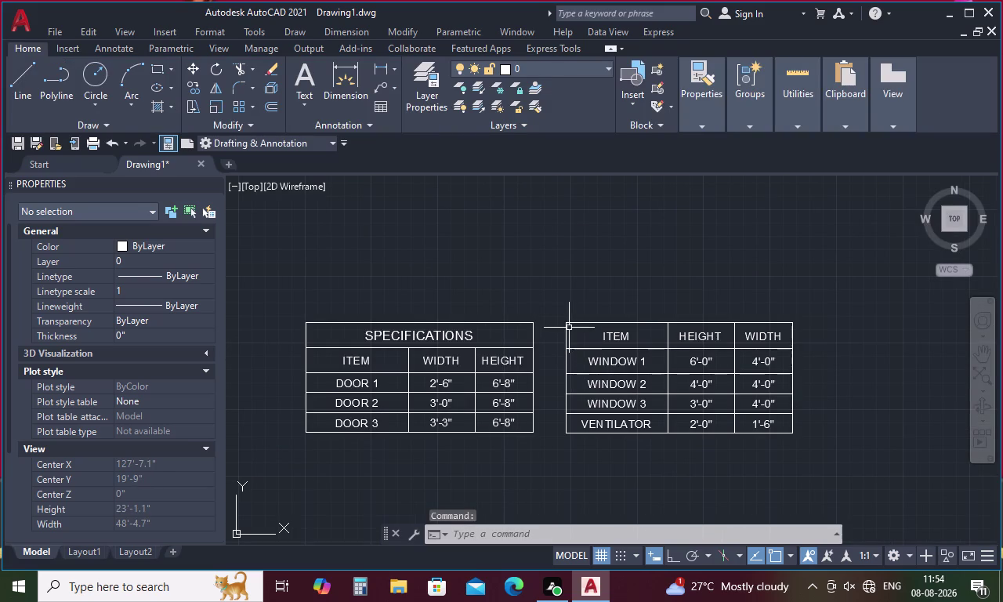
Move both specification tables just below the floor plan and turn the grid off.
click(565, 324)
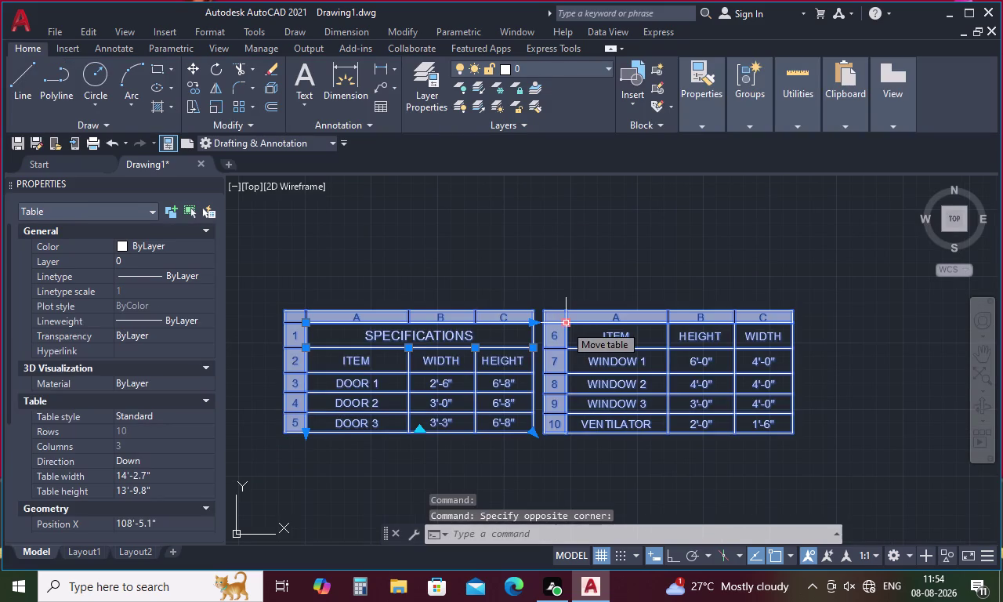
click(564, 324)
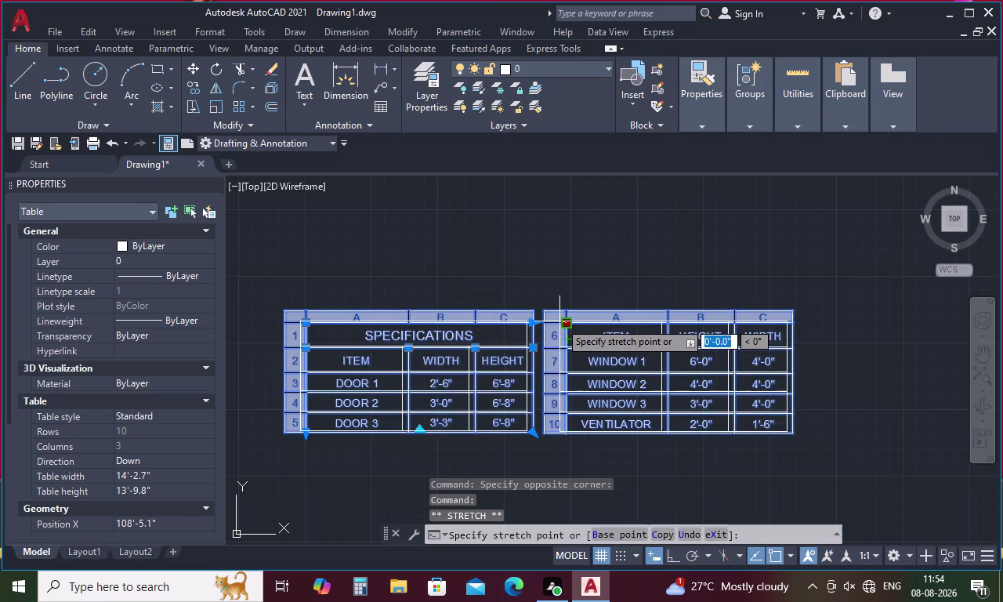
scroll(down, 3)
scroll(down, 3)
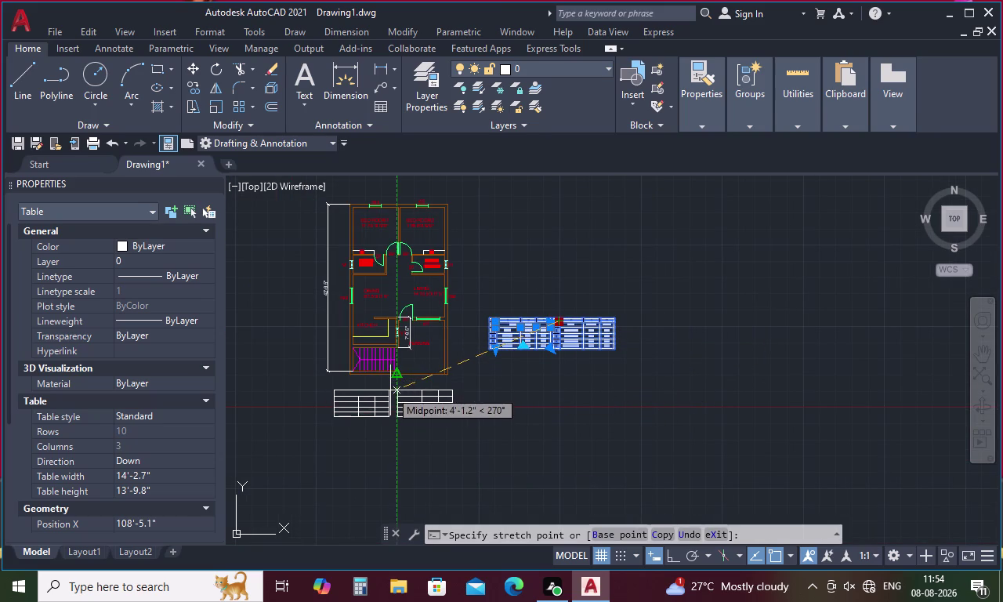
click(390, 390)
scroll(up, 3)
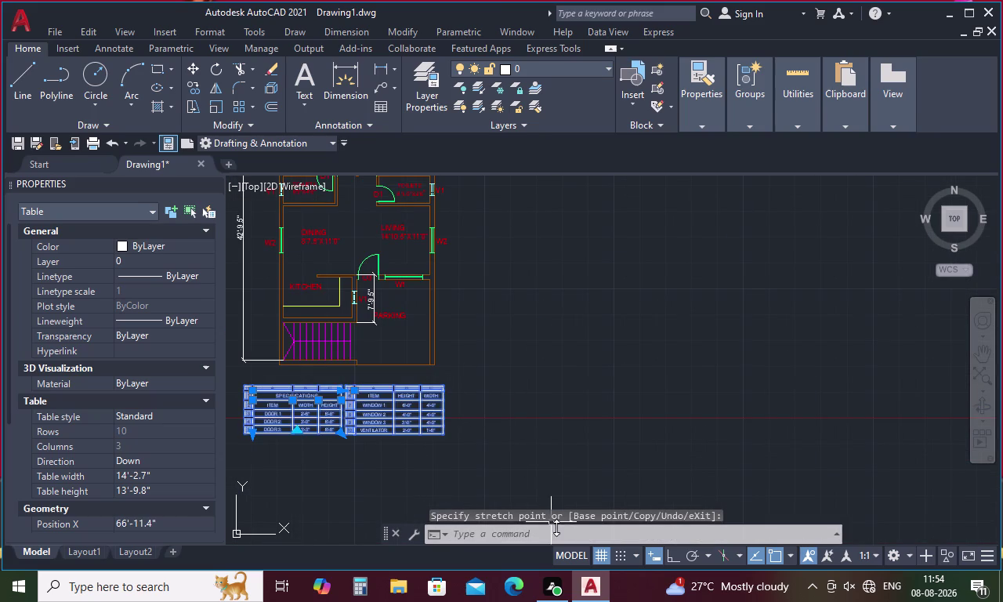
click(598, 550)
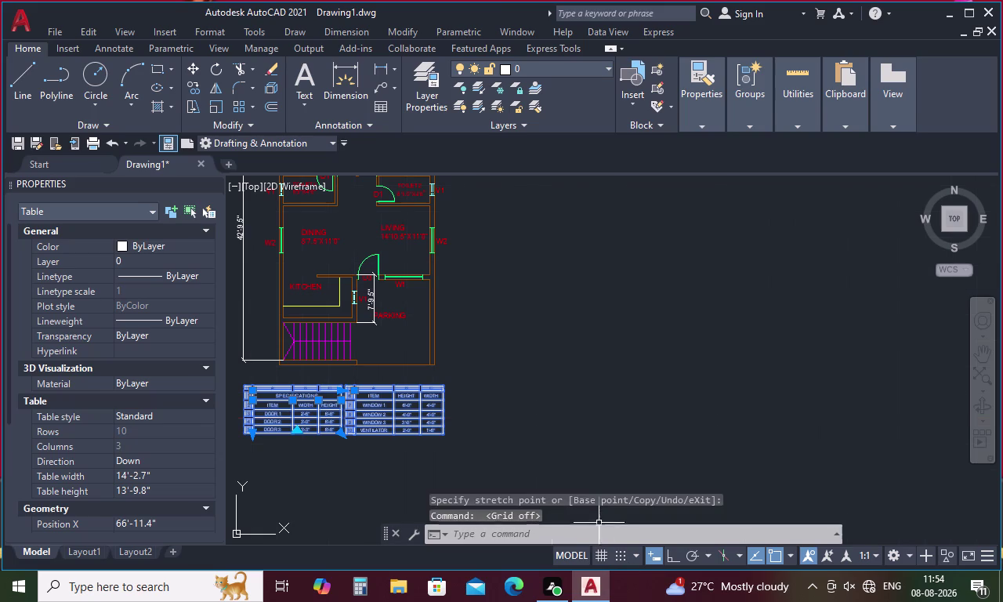
scroll(down, 3)
key(Escape)
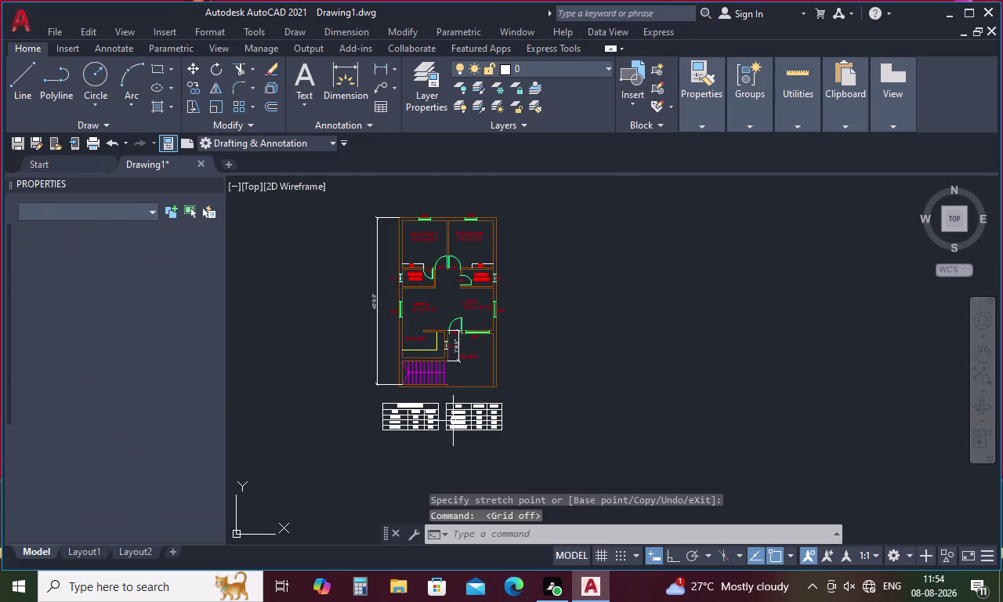
scroll(up, 3)
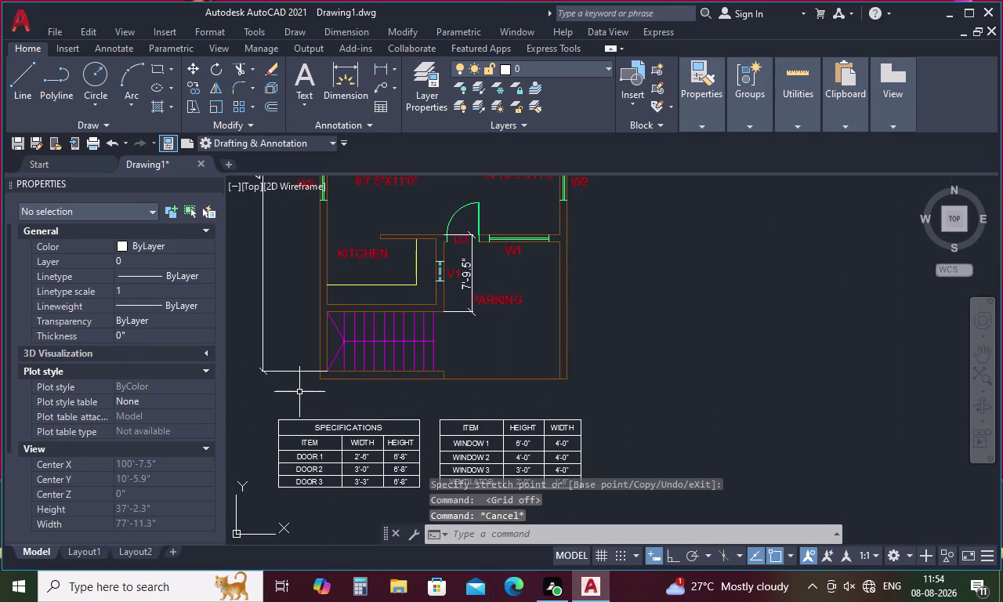
Draw a multiline text box below the plan with a 1' text height.
text(T)
key(space)
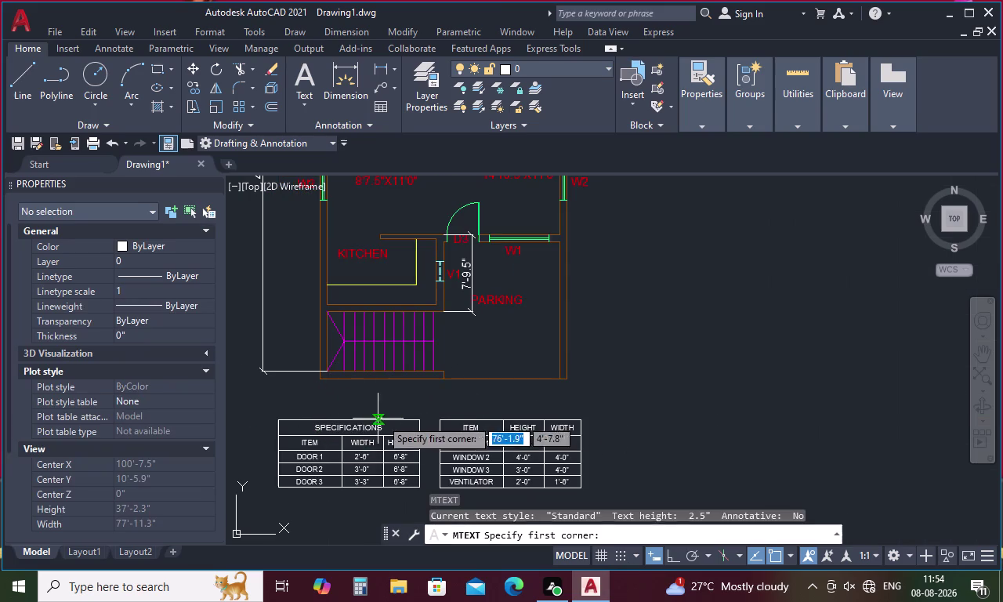
click(377, 398)
click(482, 403)
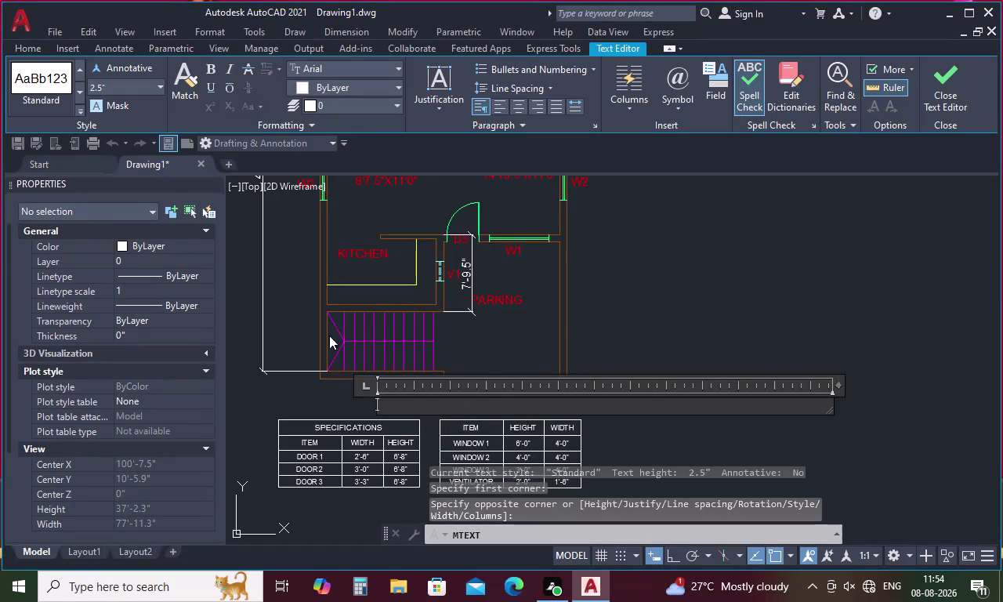
click(106, 91)
key(BackSpace)
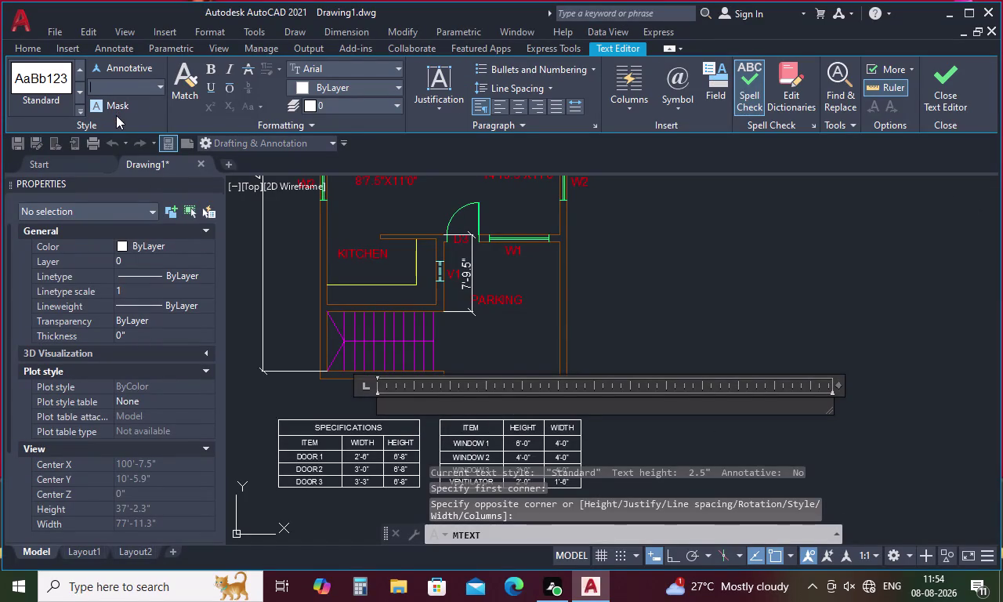
key(1)
key(apostrophe)
key(Return)
Type PLAN, make it bold, and close the text editor.
text(P)
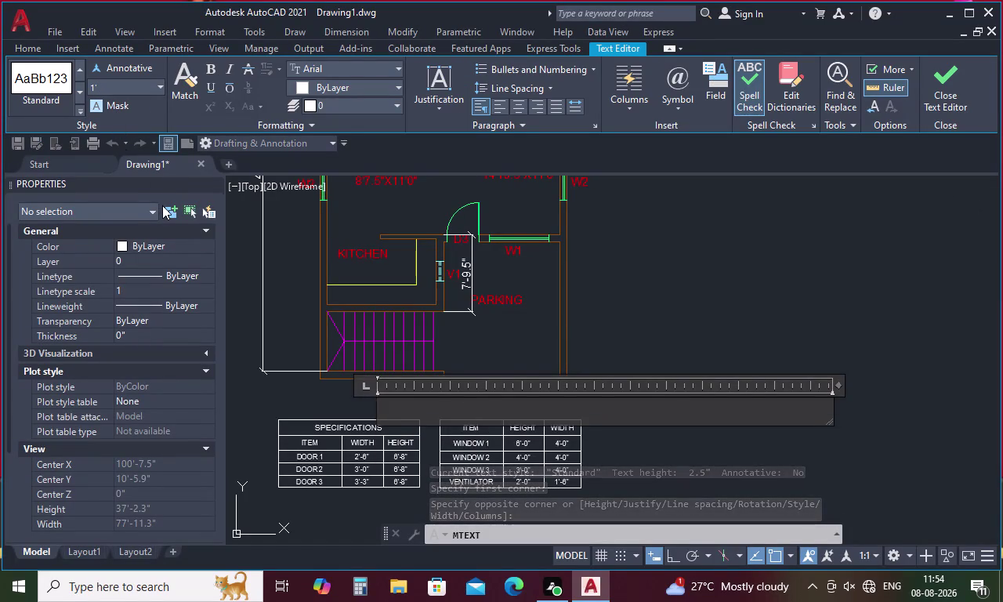
text(L)
text(AN)
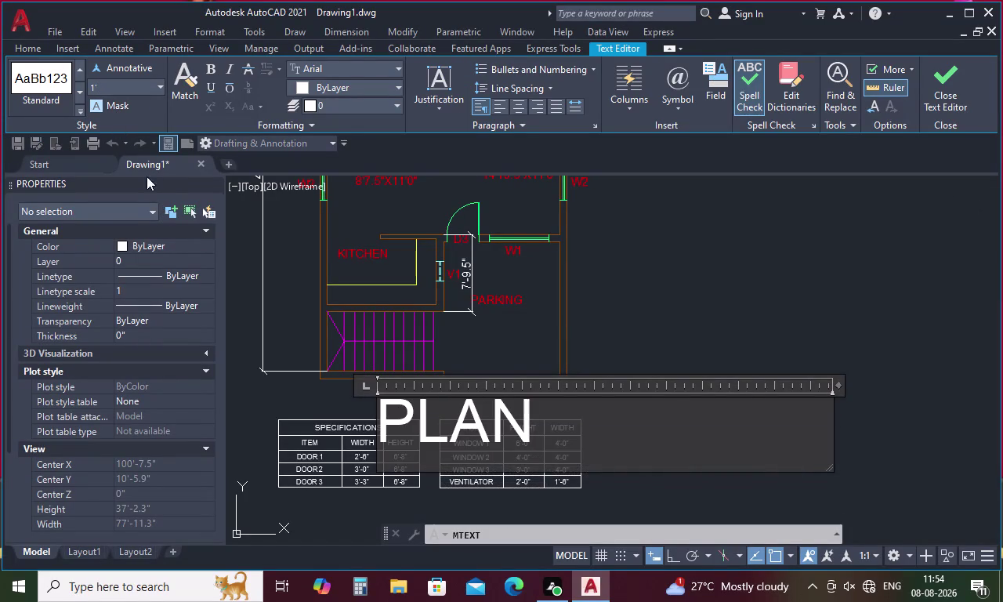
drag(555, 416, 168, 413)
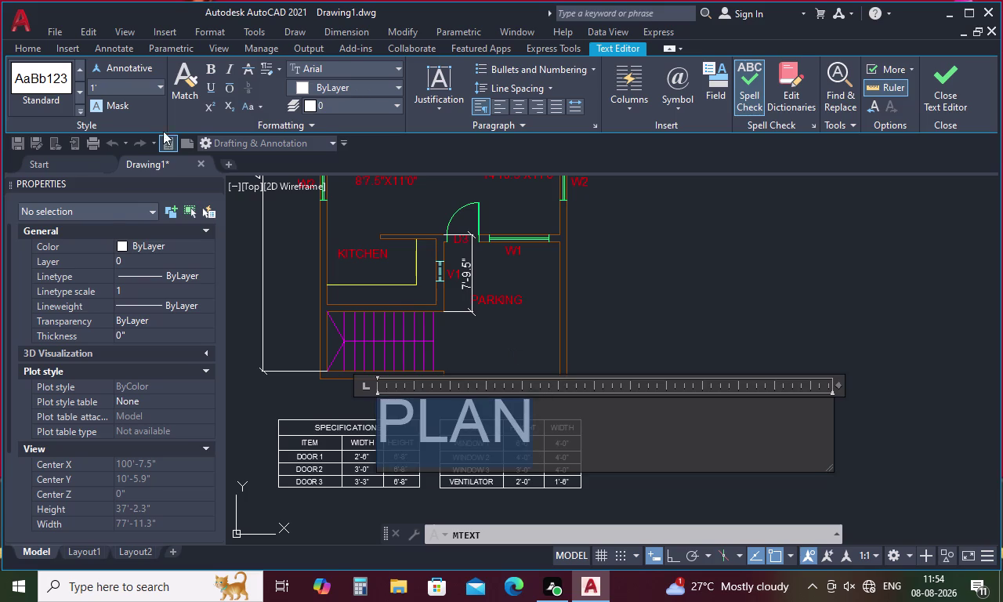
click(212, 67)
click(758, 469)
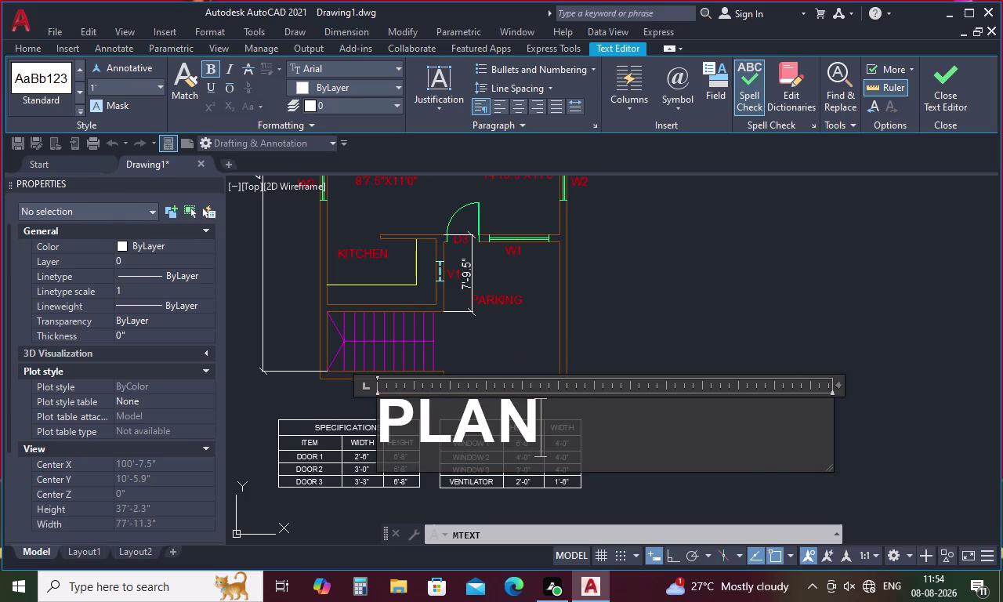
click(706, 303)
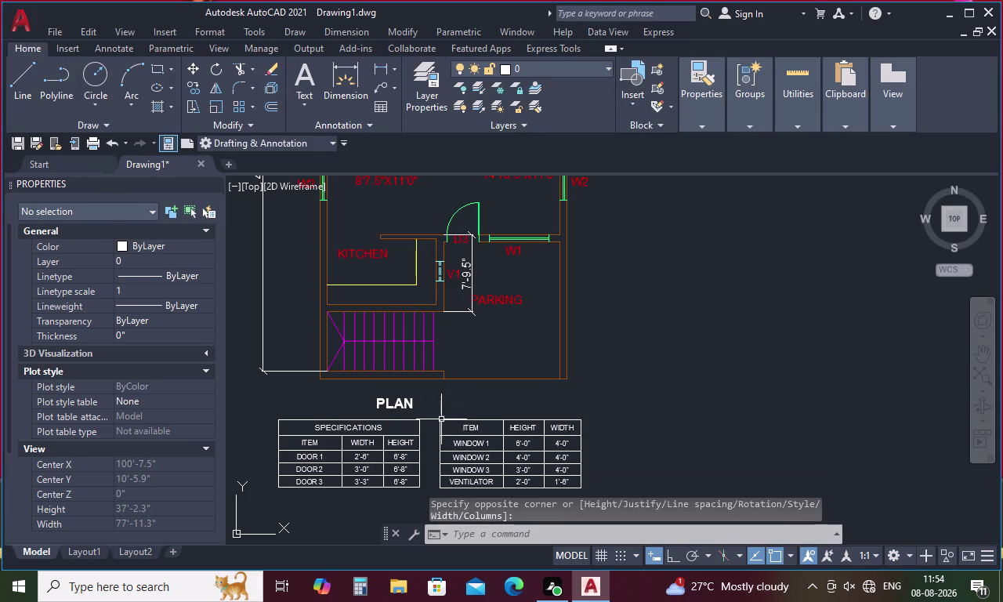
Move the PLAN title slightly to the right.
click(398, 397)
right_click(398, 397)
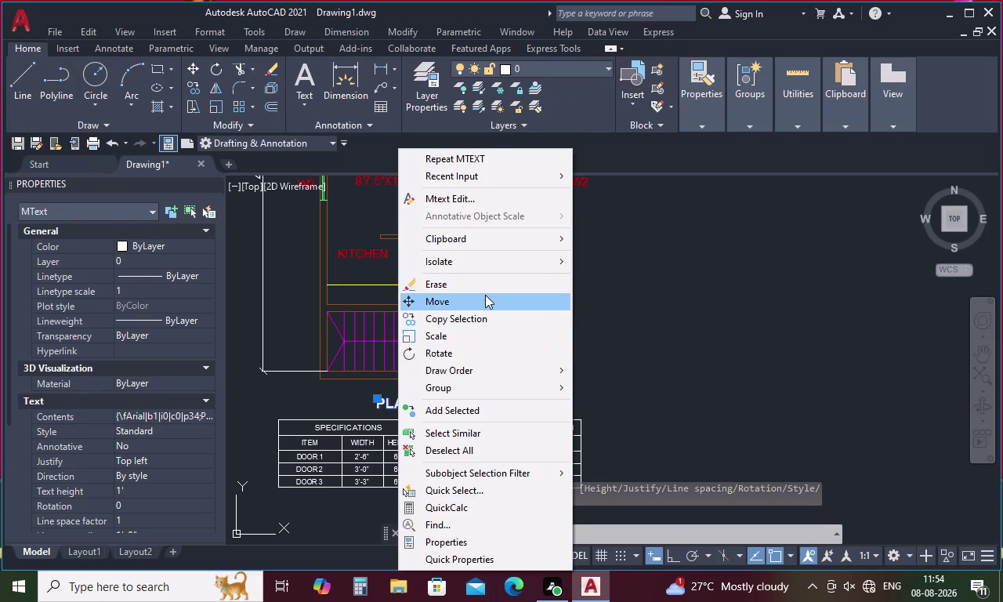
click(485, 294)
click(401, 409)
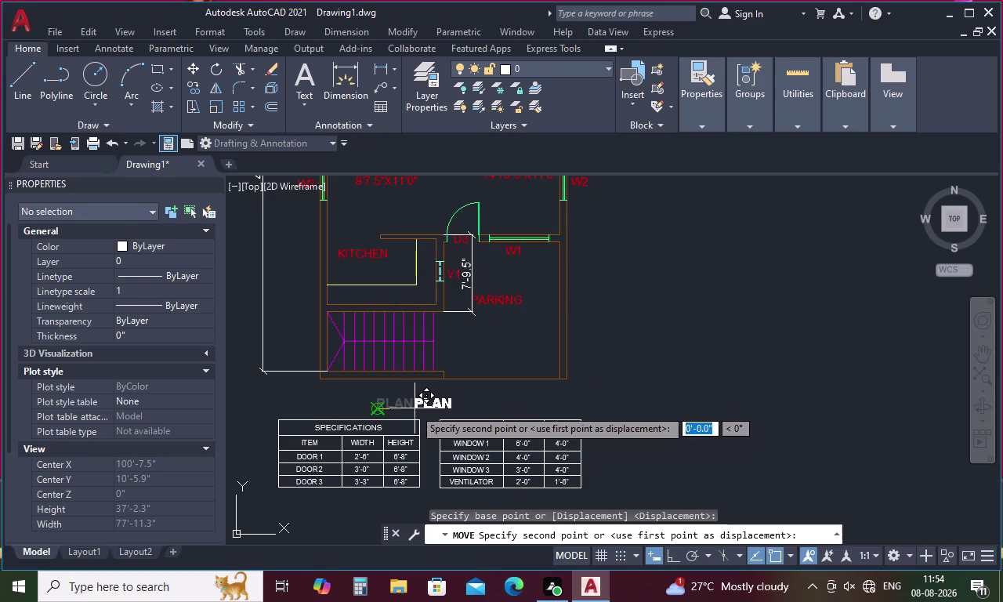
click(413, 409)
Move the PLAN title again so it sits centred above the tables.
click(397, 405)
right_click(397, 405)
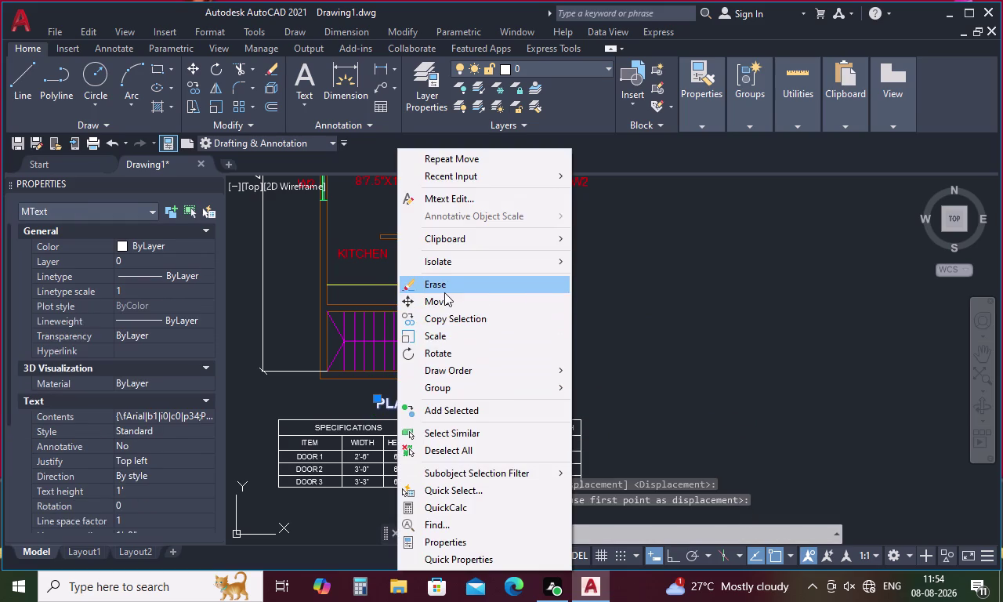
click(444, 304)
click(403, 406)
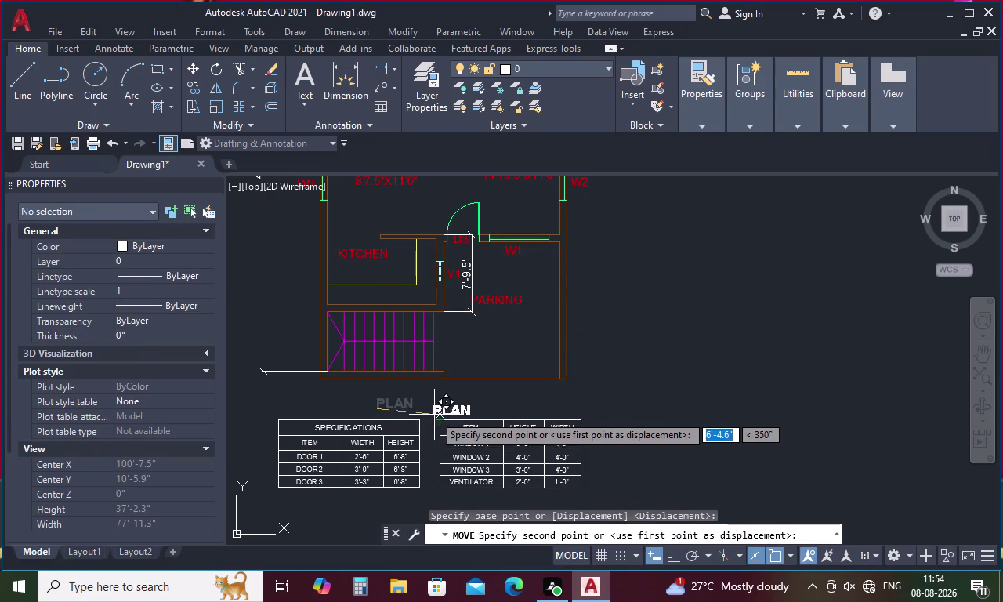
scroll(up, 3)
click(410, 411)
scroll(down, 3)
scroll(down, 3)
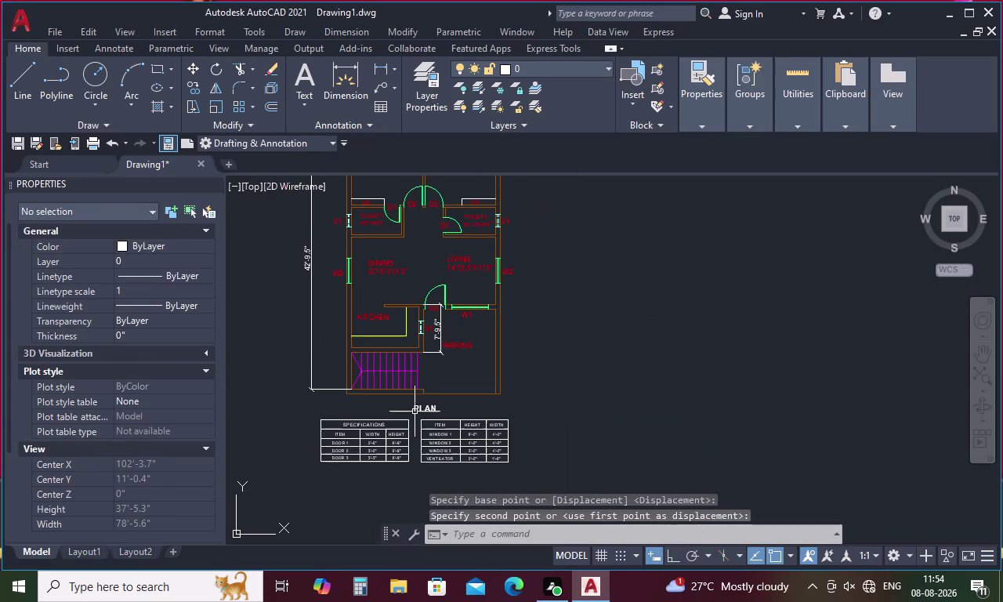
middle_drag(591, 364, 615, 507)
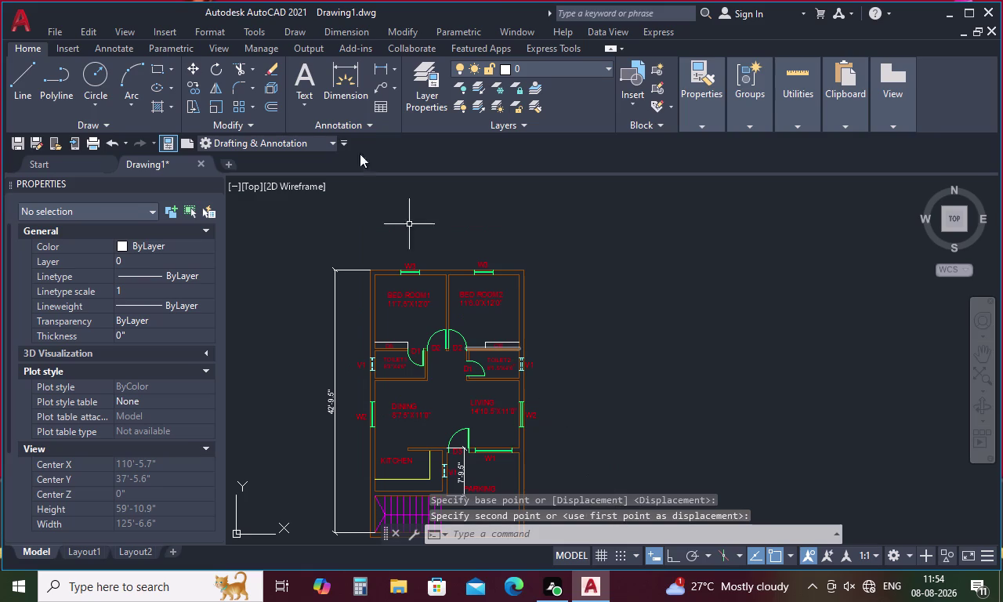
click(376, 66)
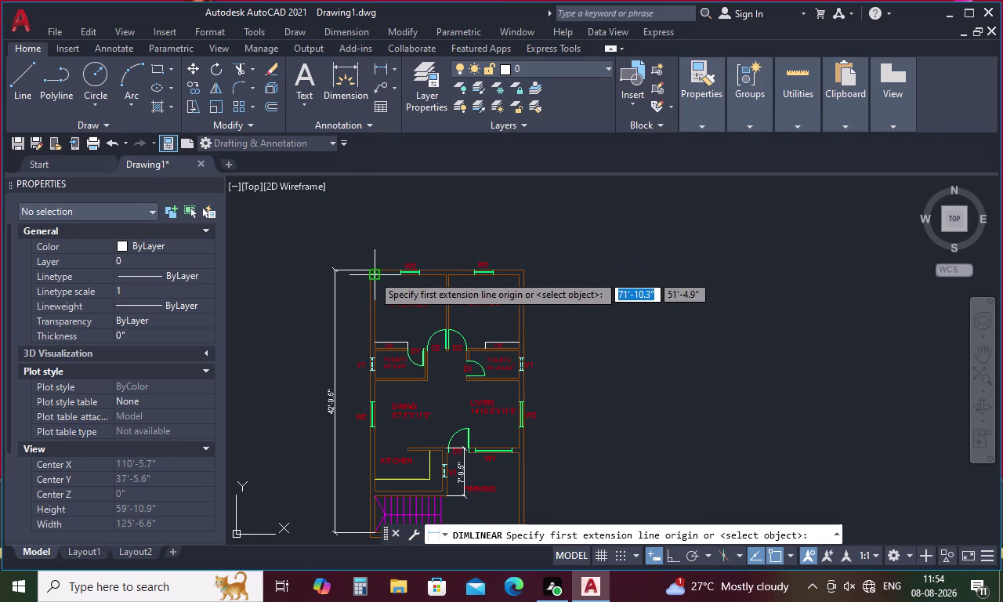
Add an overall 25' dimension along the plan's top edge.
scroll(up, 3)
click(369, 275)
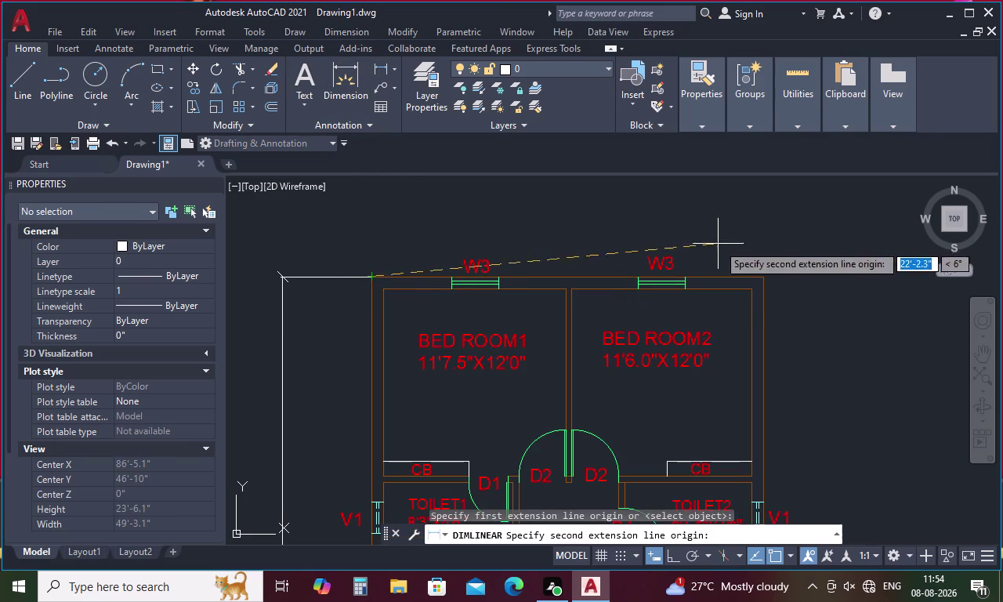
click(766, 278)
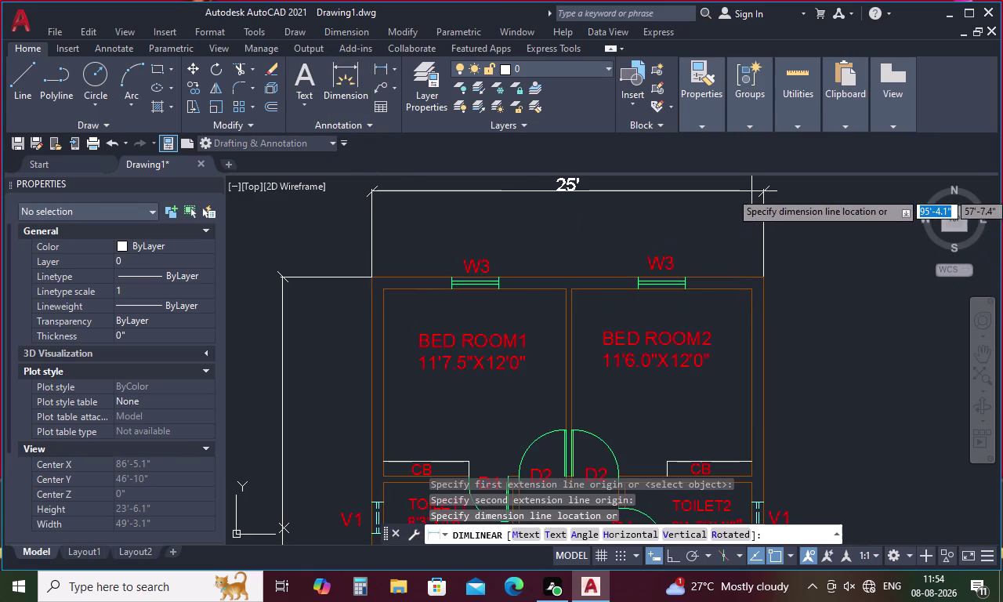
click(751, 191)
Add a 9" right-wall thickness dimension, replacing an inaccurate 9.22" attempt.
key(space)
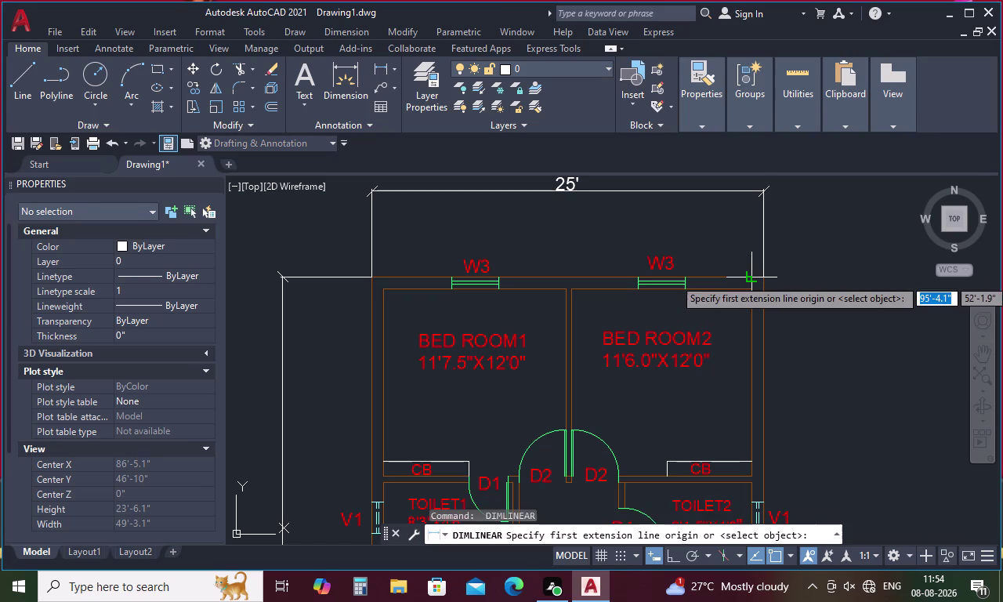
click(753, 278)
click(762, 277)
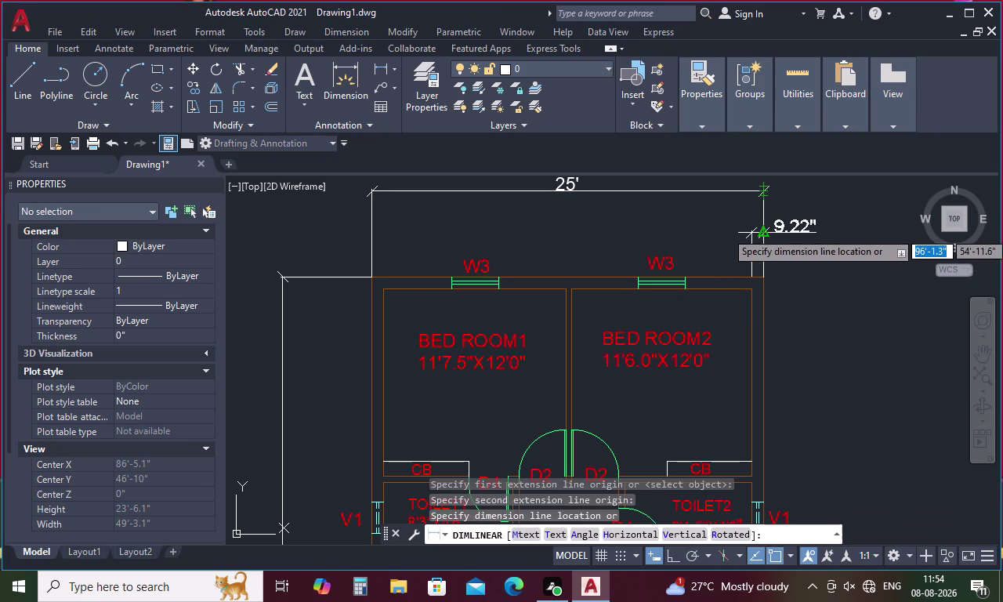
key(Escape)
key(space)
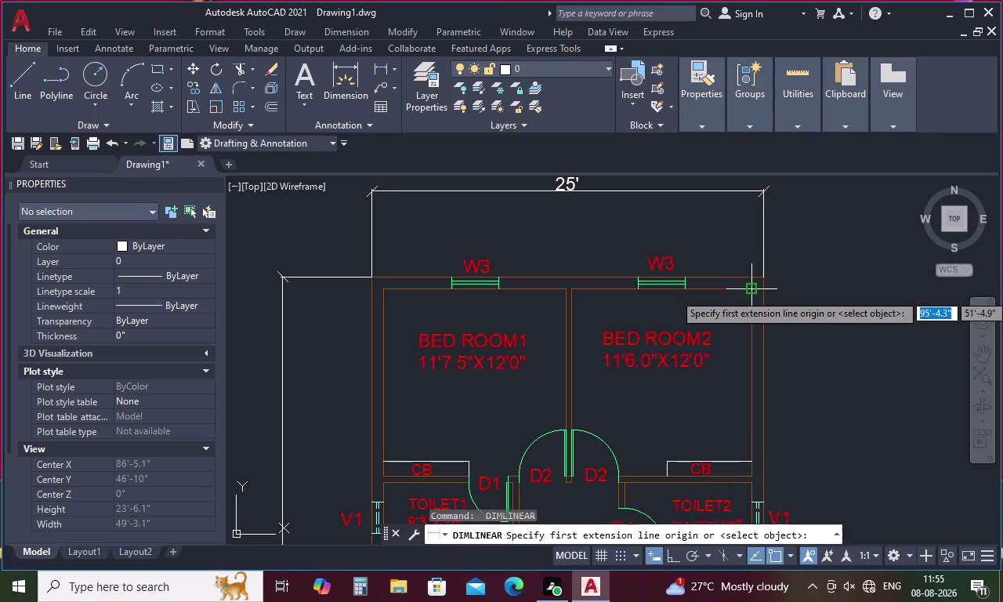
click(752, 293)
click(763, 293)
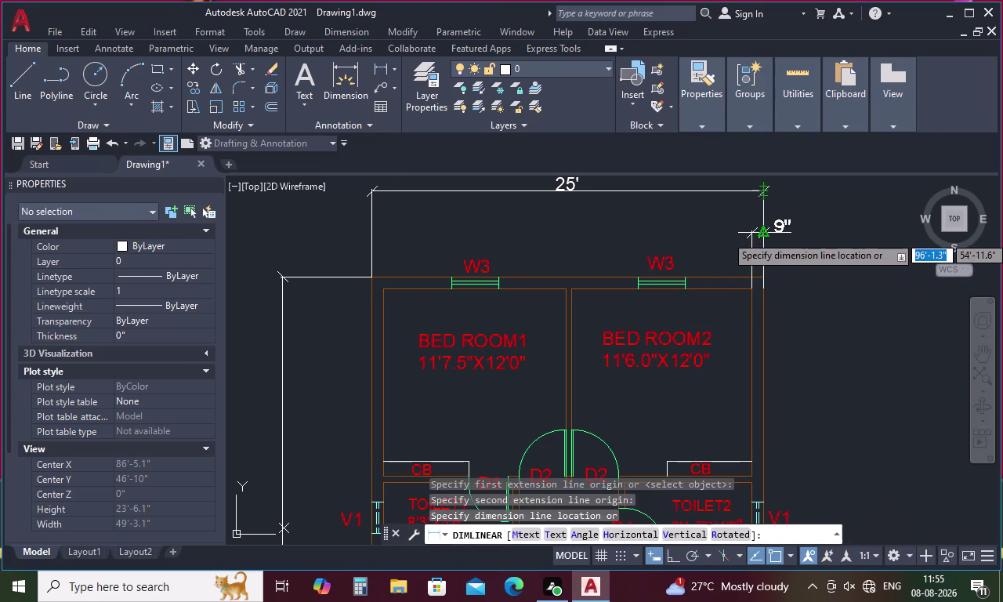
click(759, 235)
Dimension the 4.5" bedroom partition wall, end dimensioning and center the whole plan.
key(space)
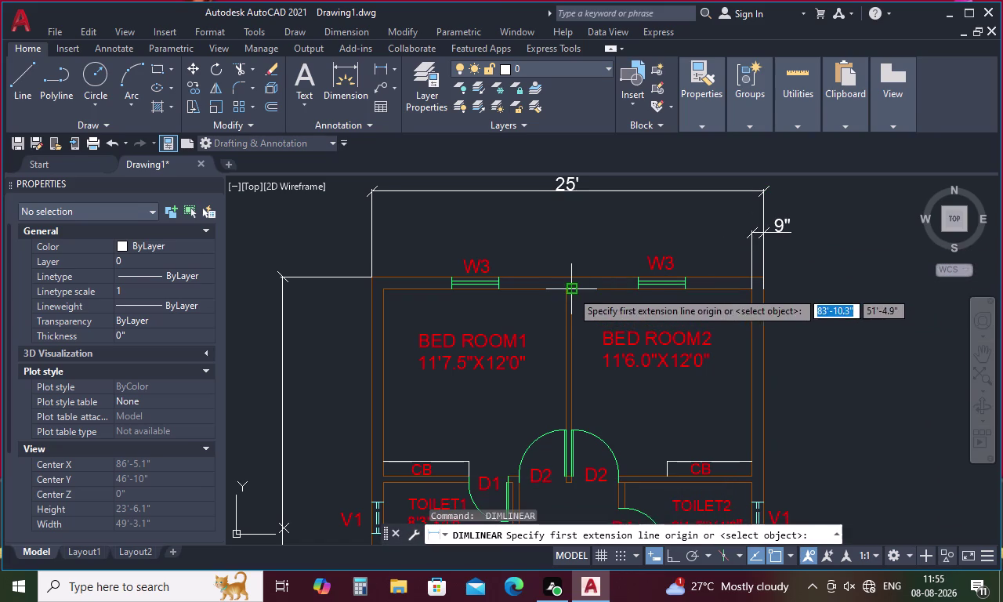
click(571, 291)
click(564, 290)
click(549, 237)
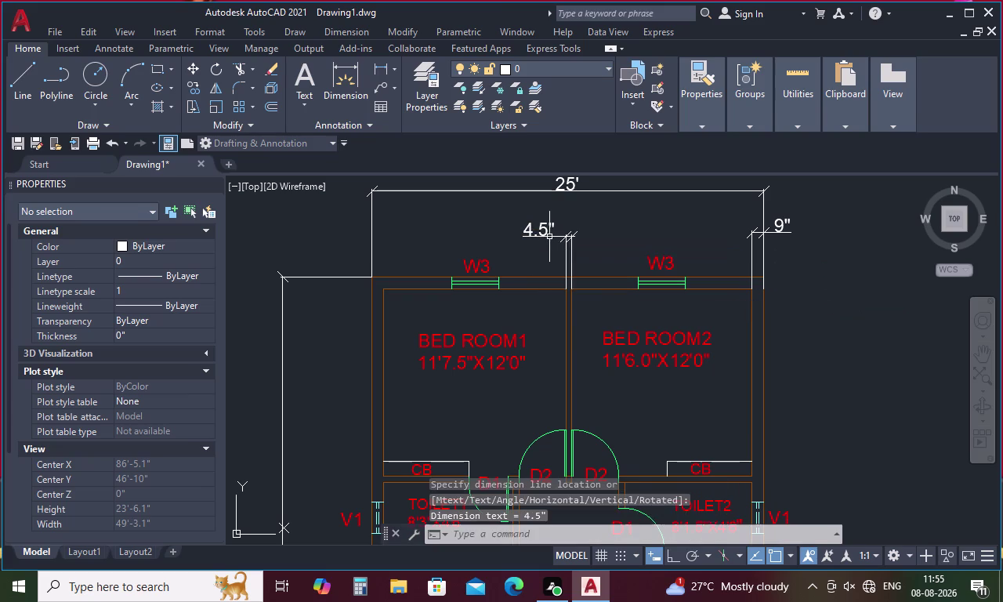
scroll(down, 3)
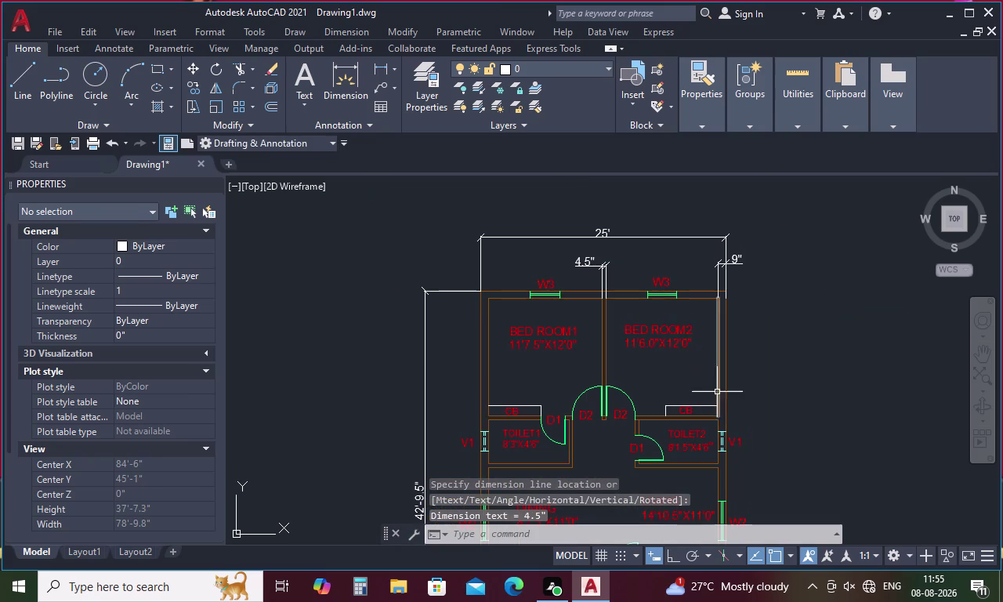
key(Escape)
scroll(down, 3)
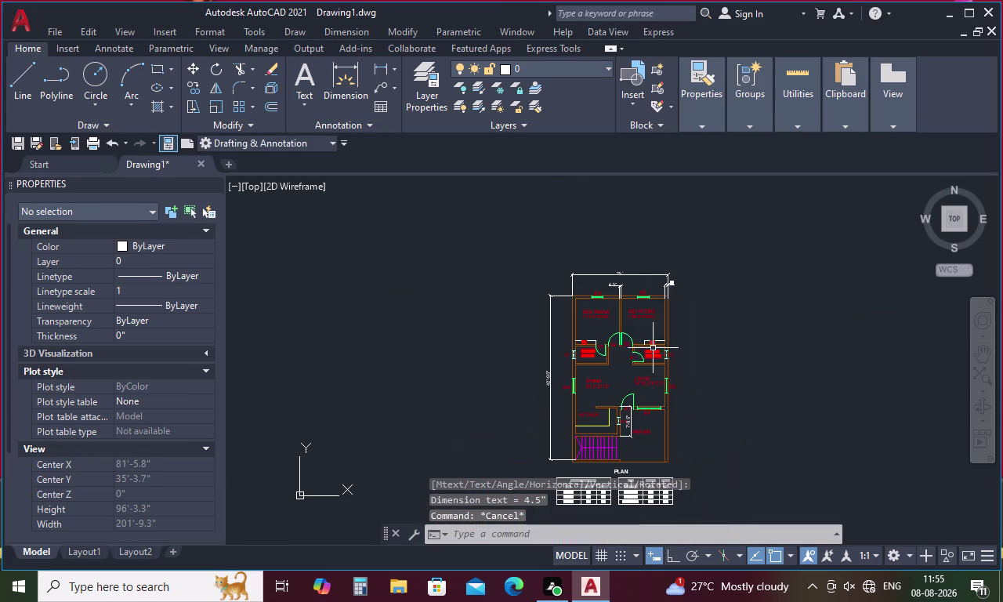
middle_drag(693, 425, 643, 328)
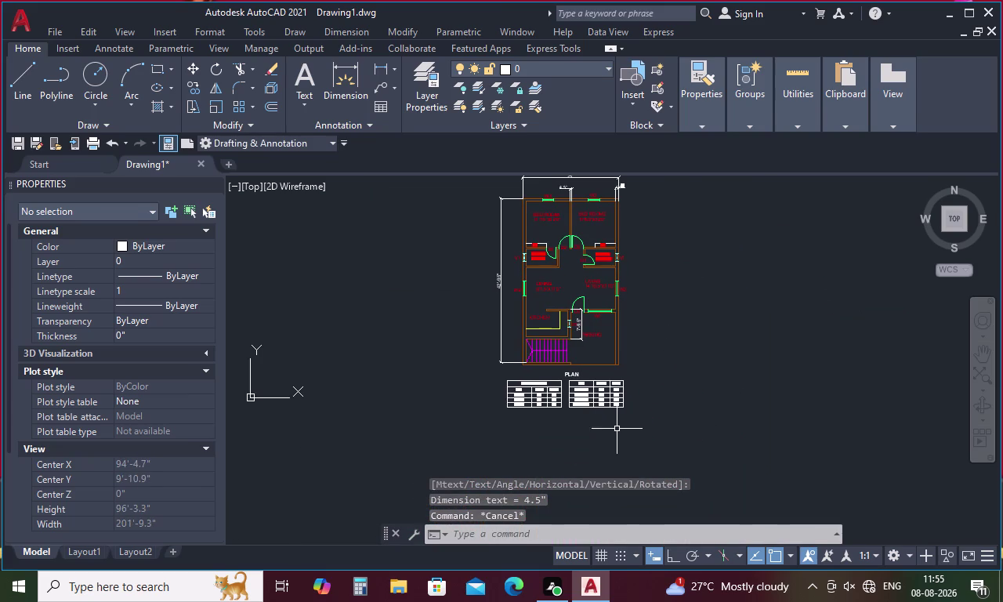
key(ctrl+s)
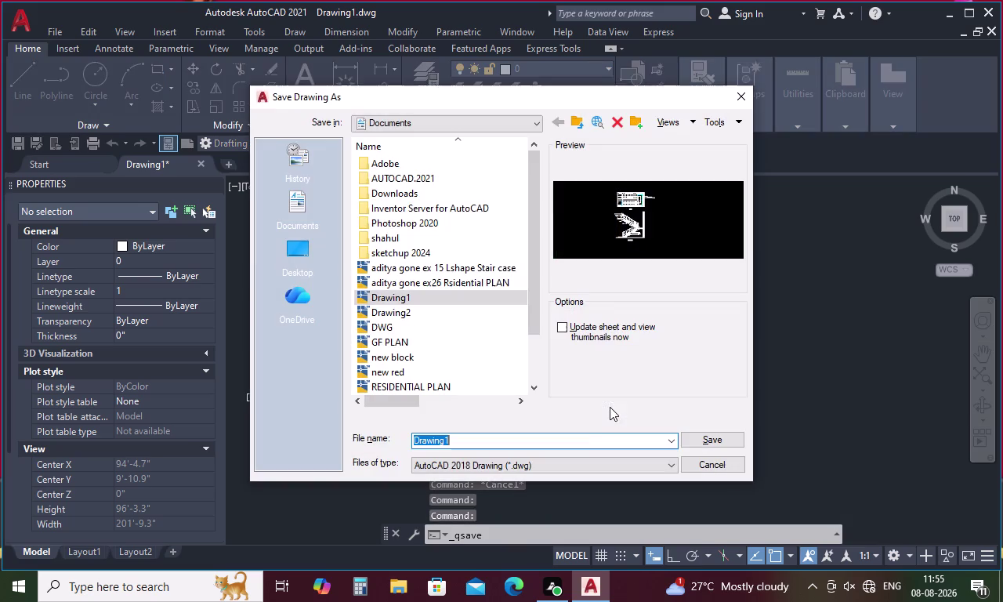
Replace the default file name with FLOOR PLAN 3.
key(BackSpace)
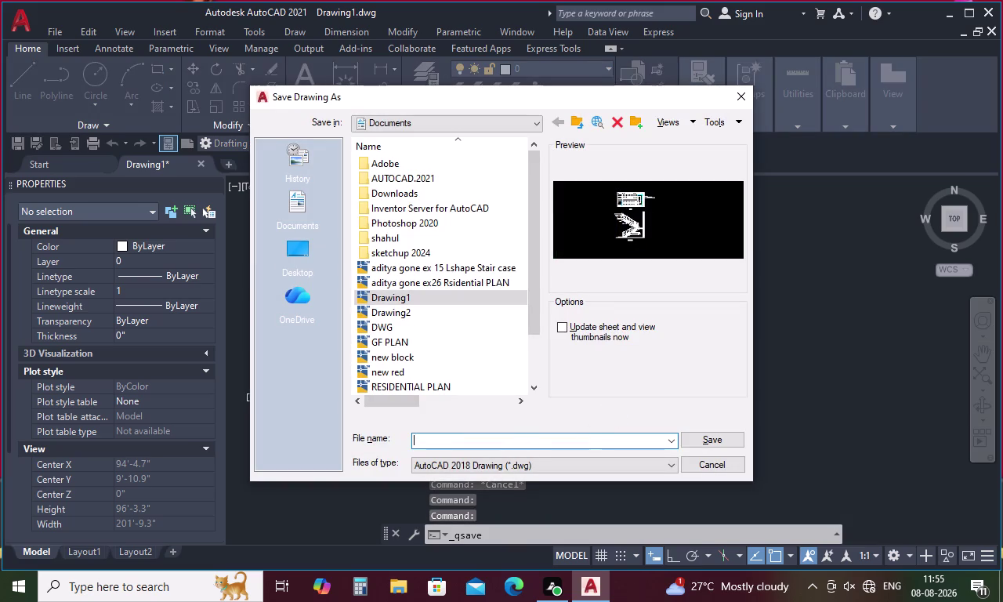
key(f)
text(LO)
key(o)
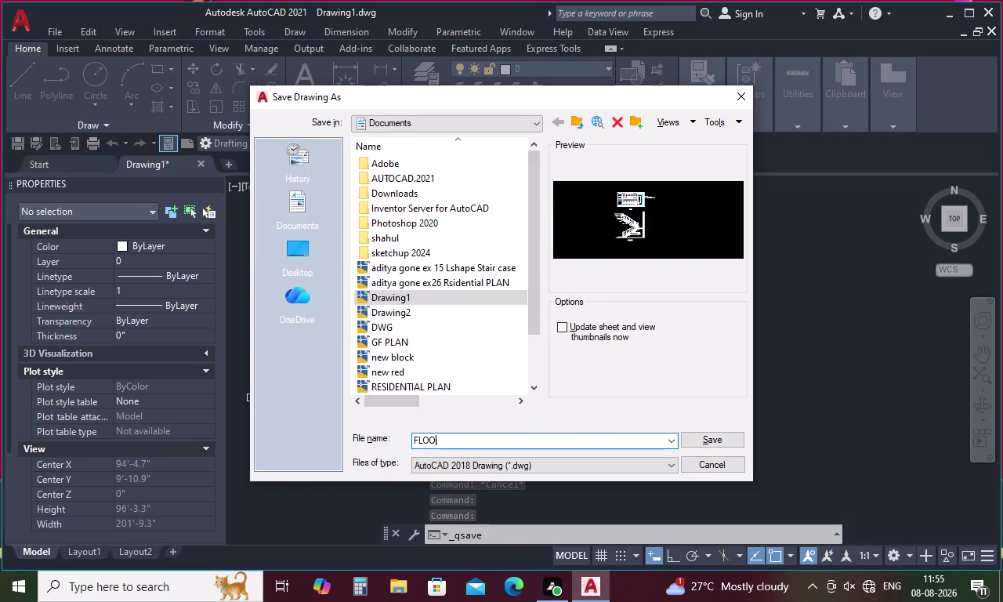
text(R)
key(space)
key(p)
key(l)
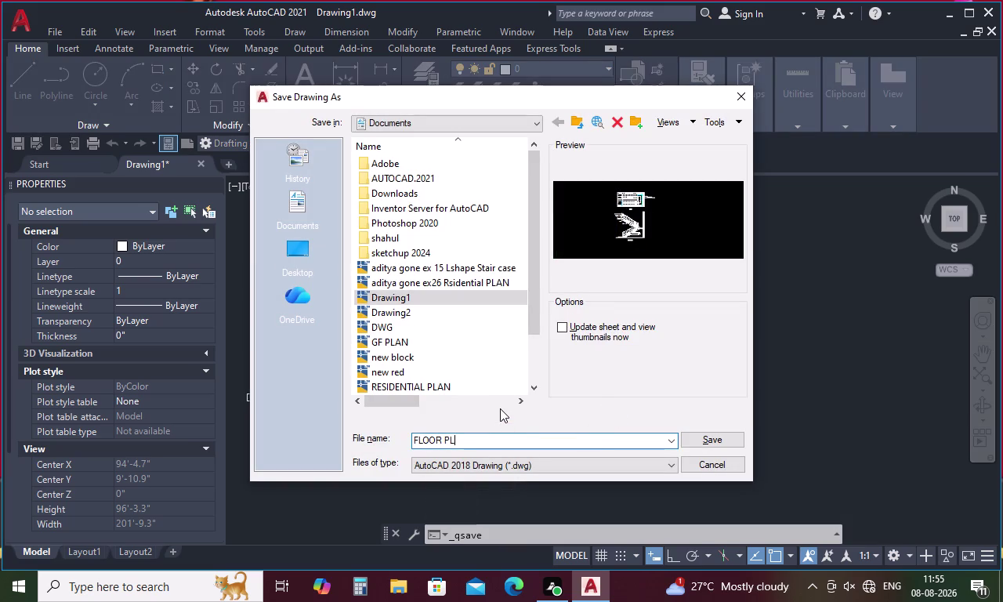
key(a)
text(N)
key(space)
text(3)
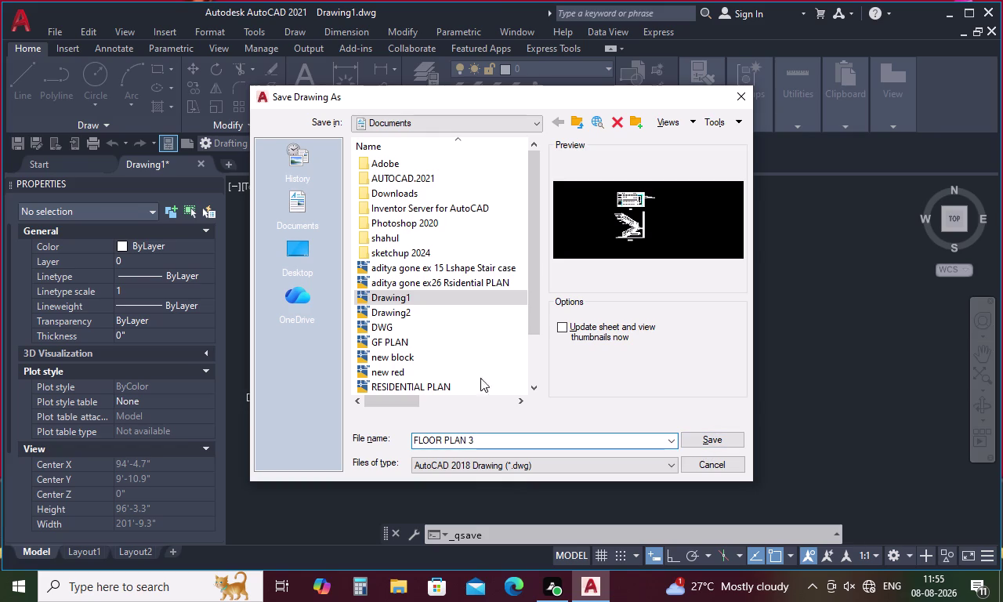
Save the drawing into New folder on the Desktop, then go to Layout2.
click(308, 249)
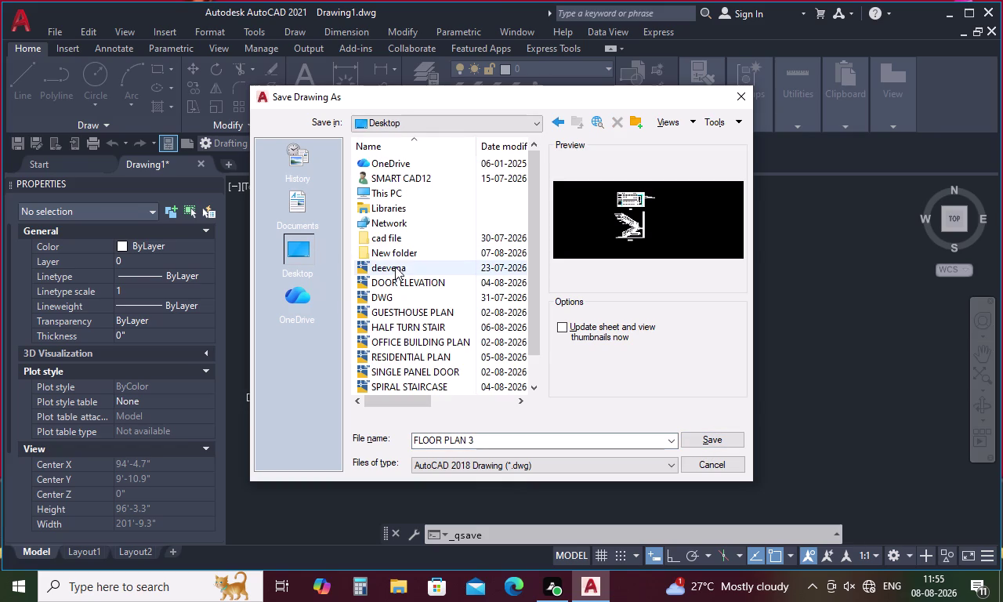
click(402, 256)
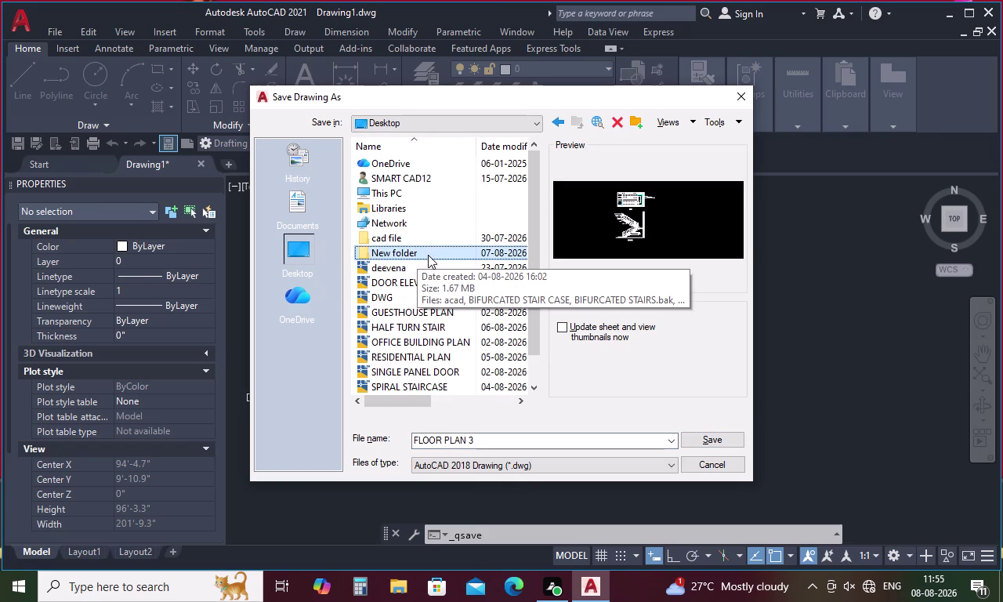
click(427, 254)
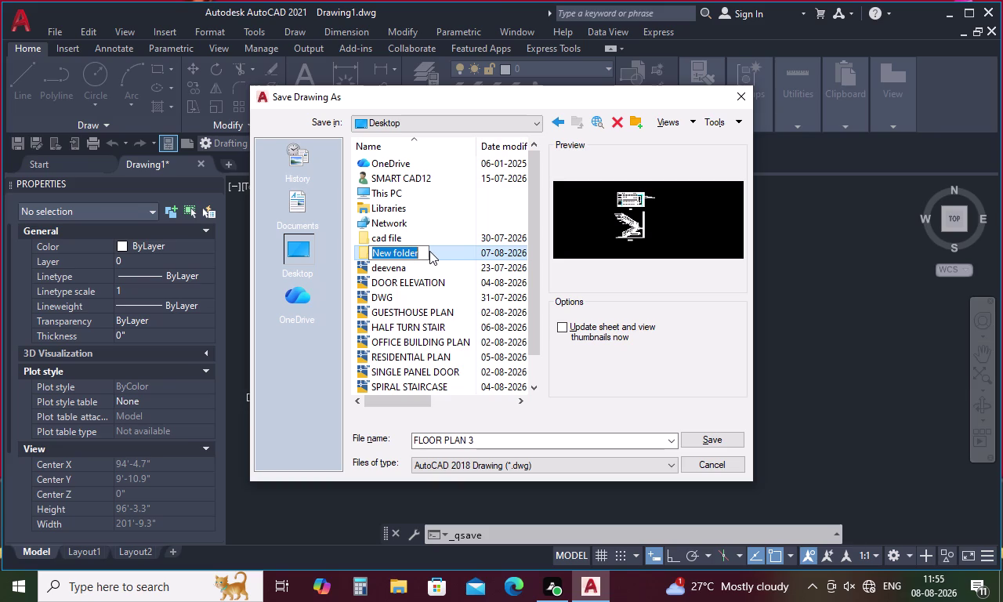
triple_click(429, 251)
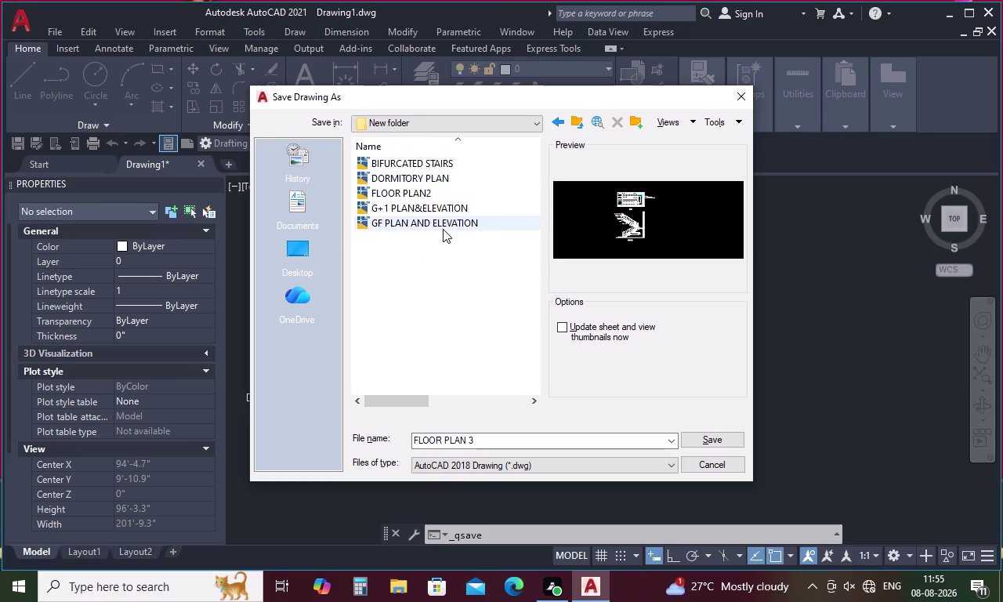
click(709, 437)
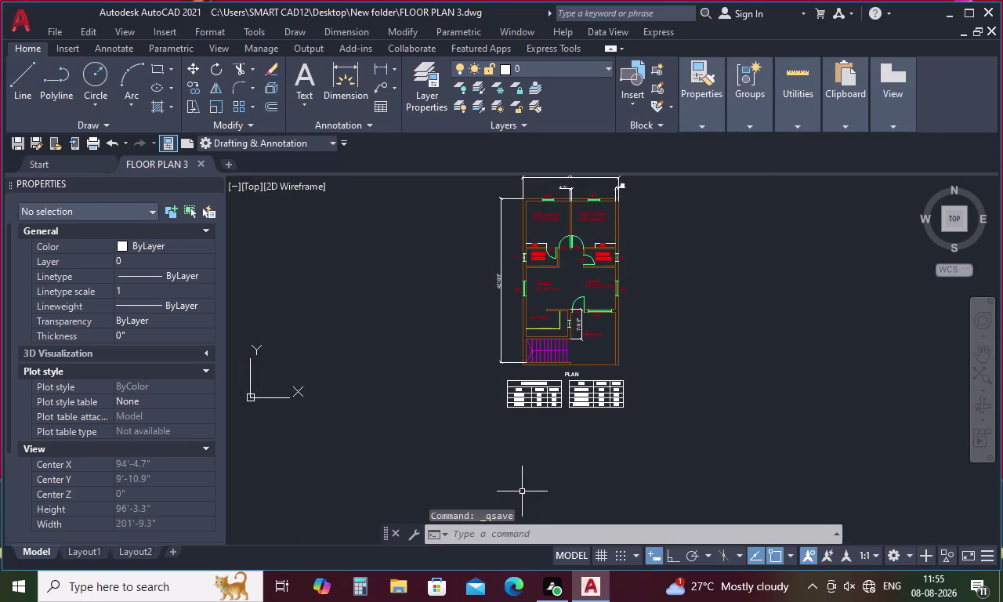
click(136, 551)
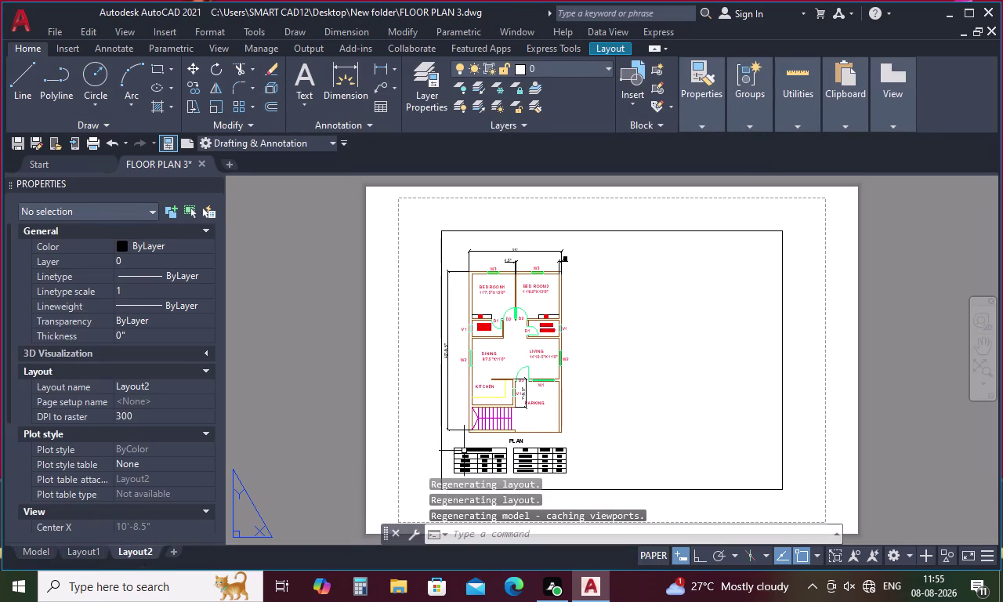
Create the Layout3 sheet and pan across it.
scroll(up, 3)
scroll(down, 3)
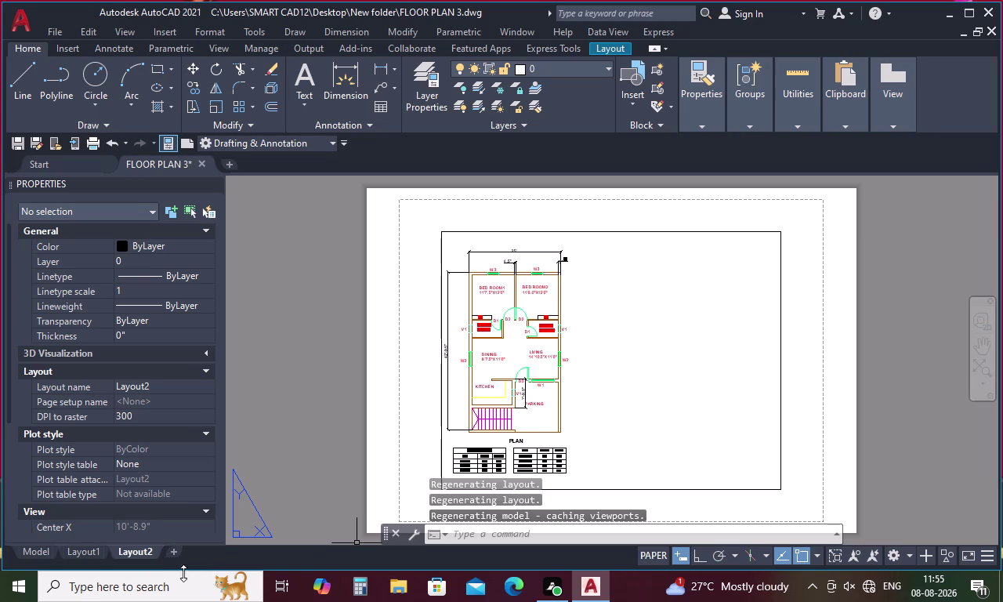
click(170, 548)
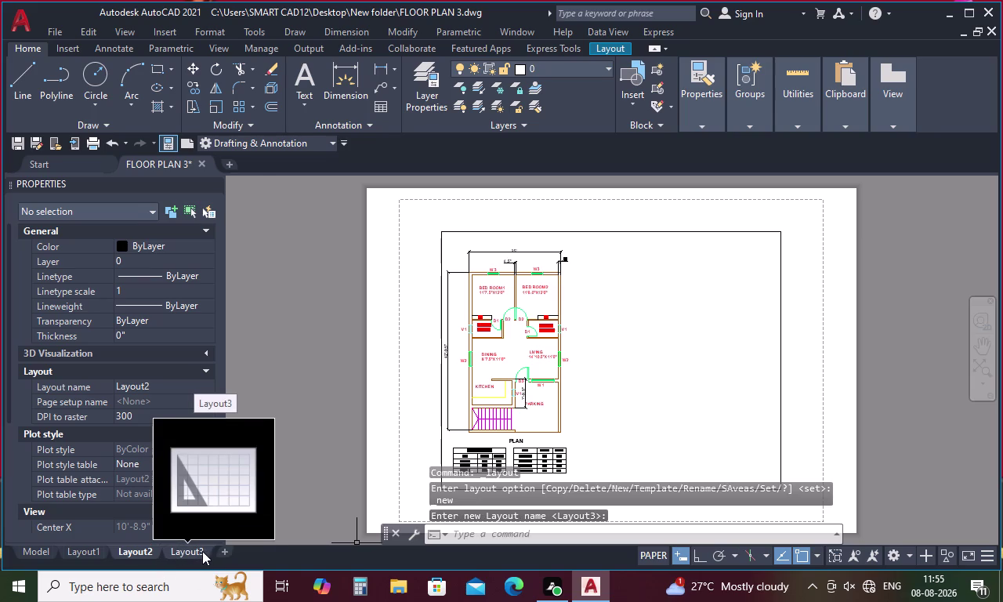
click(198, 550)
click(198, 550)
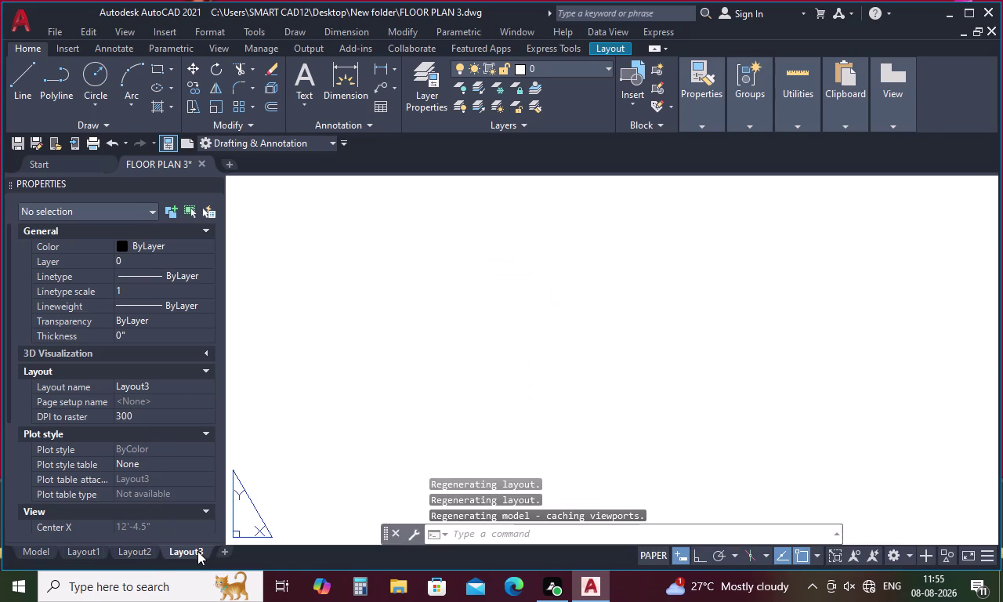
scroll(up, 3)
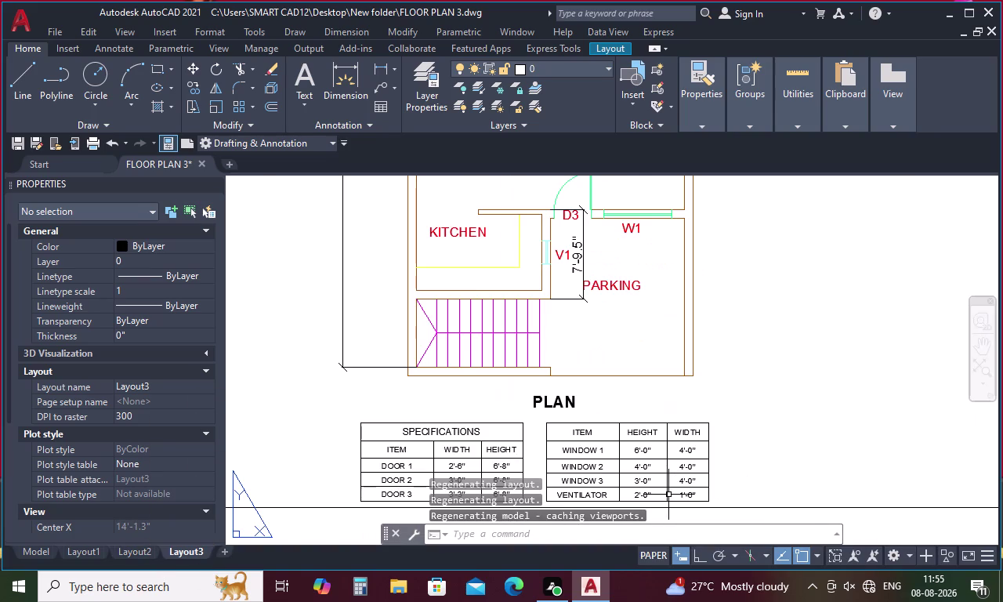
middle_drag(657, 373, 642, 511)
scroll(down, 3)
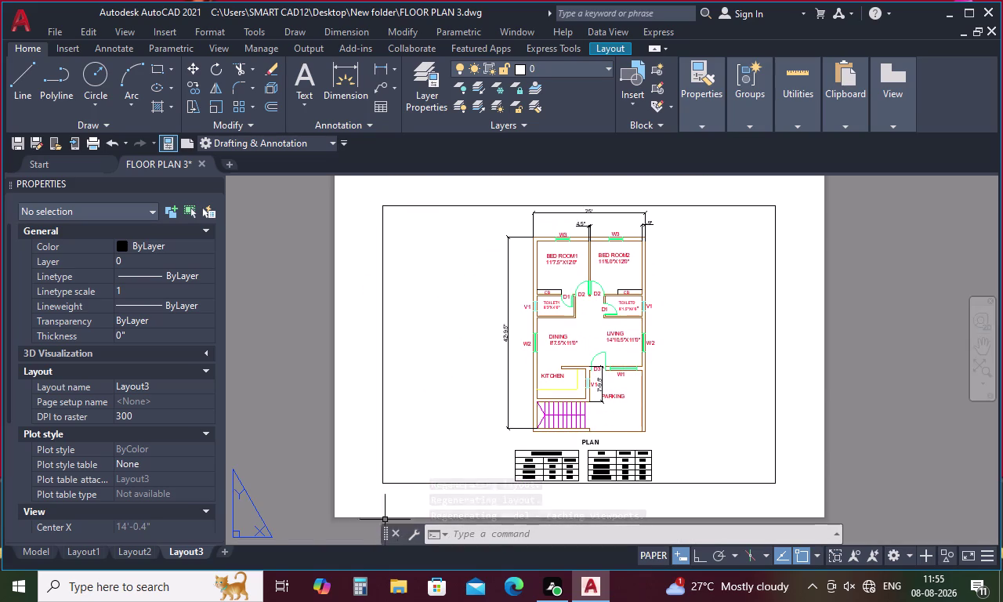
Add the Layout4, Layout5 and Layout6 sheets.
click(223, 551)
click(229, 549)
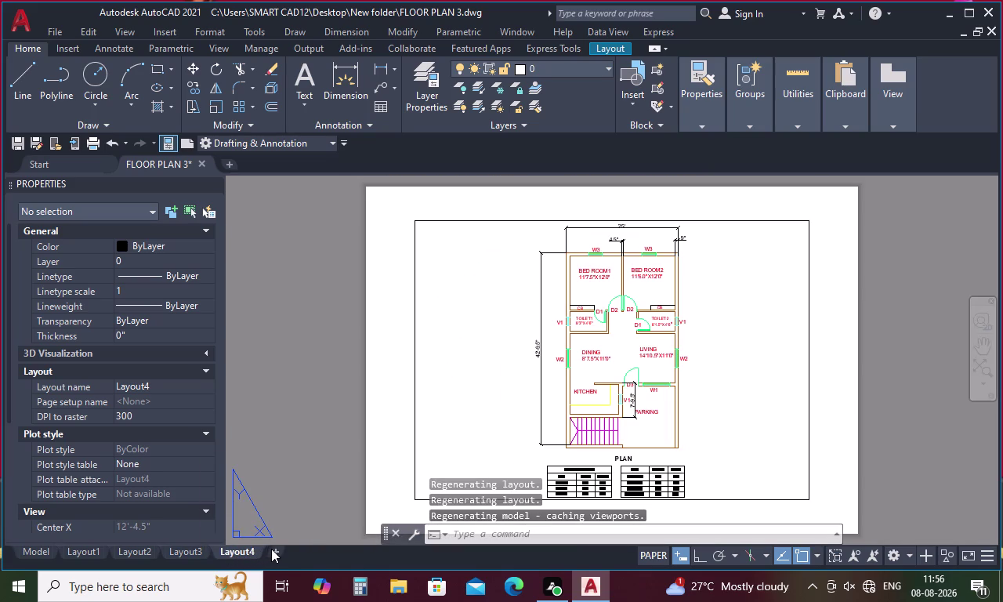
click(272, 549)
click(274, 549)
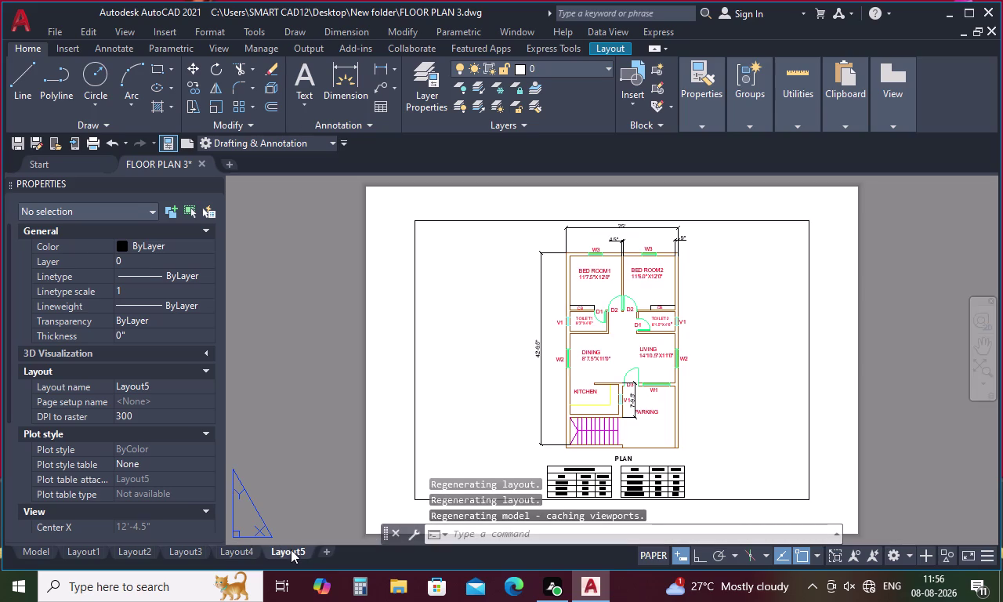
click(330, 552)
click(345, 549)
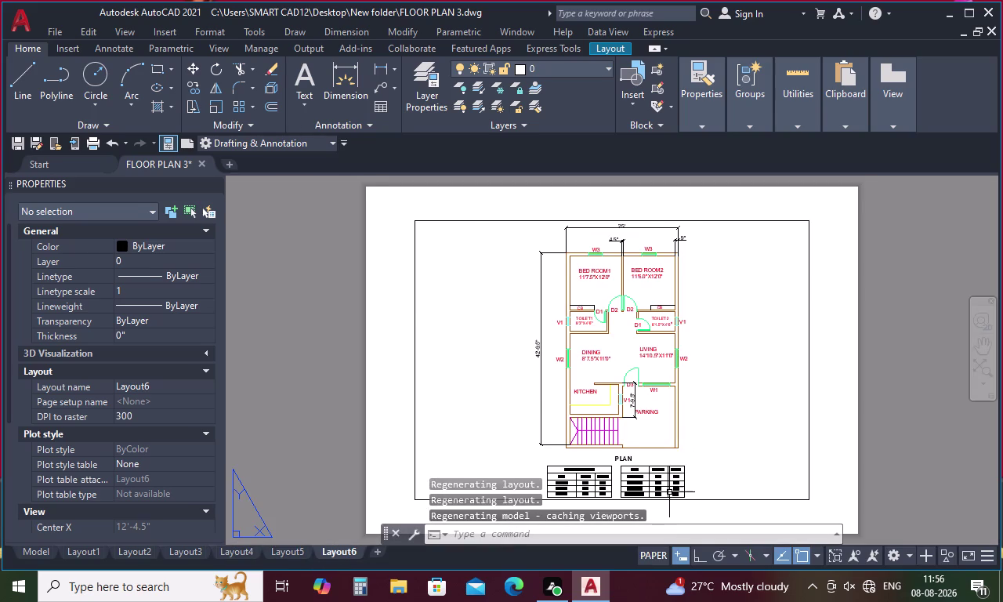
Adjust the view of the Layout6 sheet, then return to model space.
scroll(up, 3)
scroll(up, 3)
scroll(down, 3)
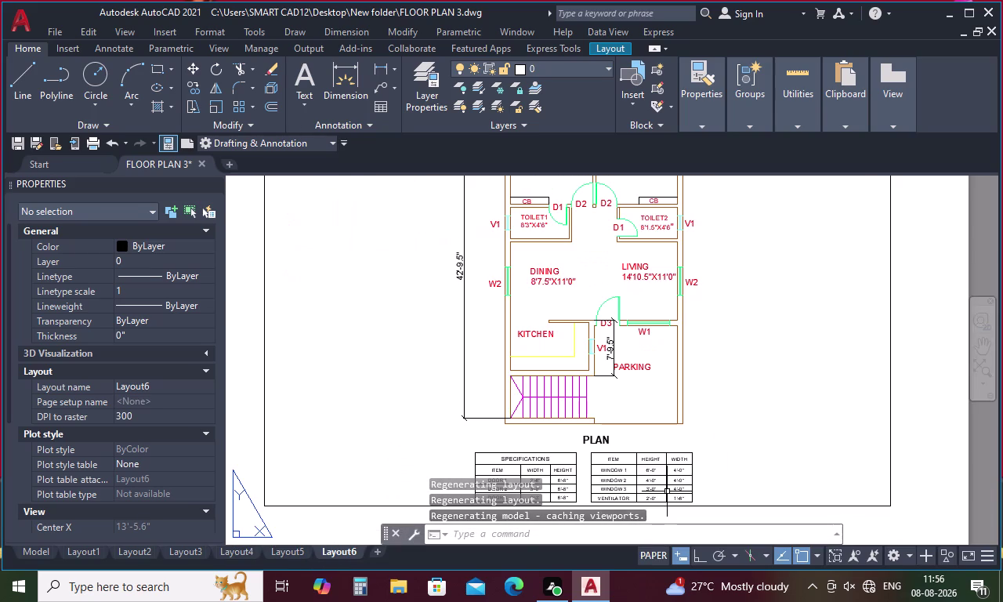
scroll(down, 3)
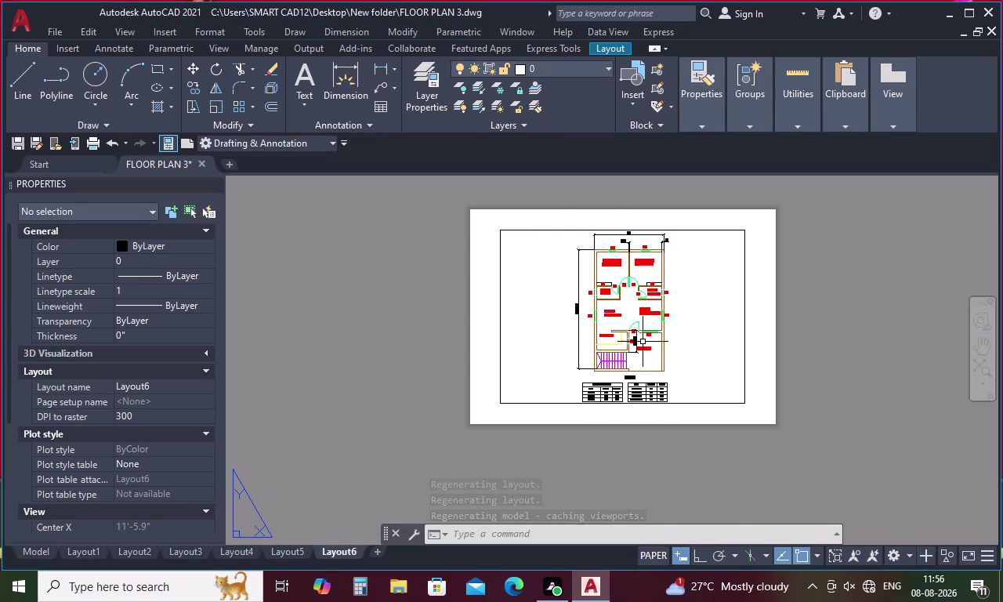
scroll(up, 3)
middle_drag(652, 358, 654, 444)
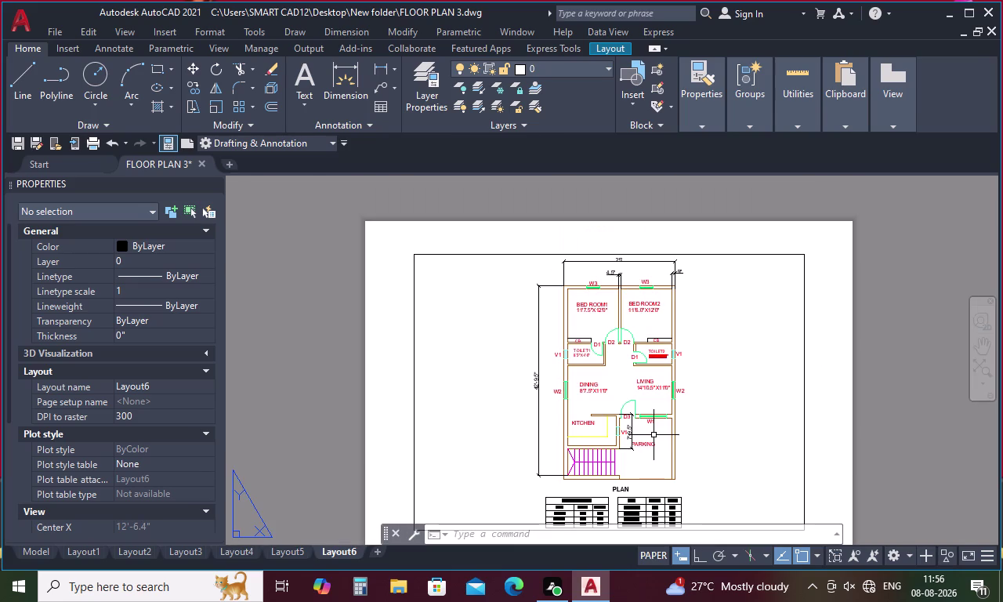
middle_drag(646, 442, 643, 424)
scroll(up, 3)
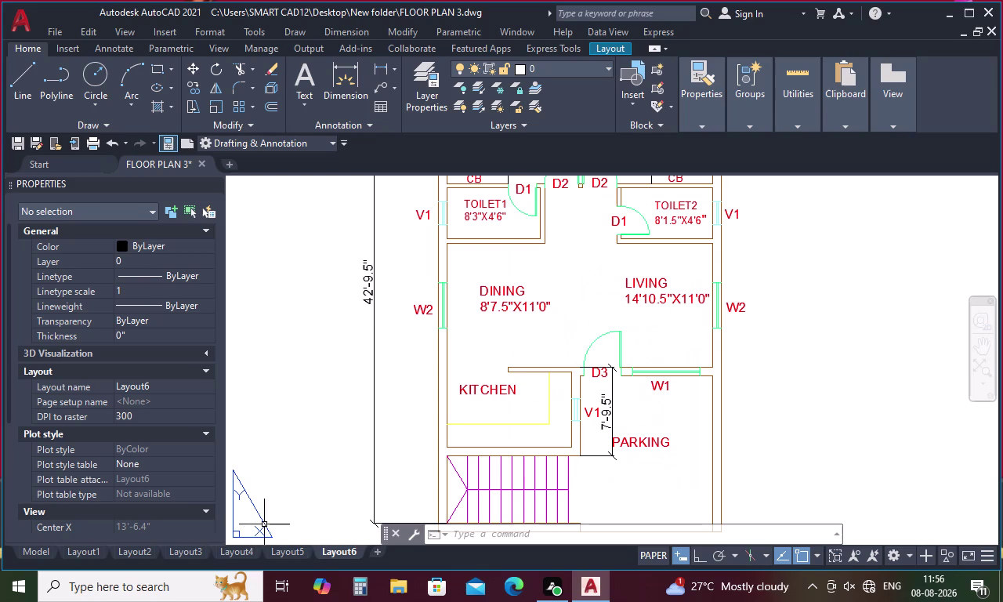
click(36, 553)
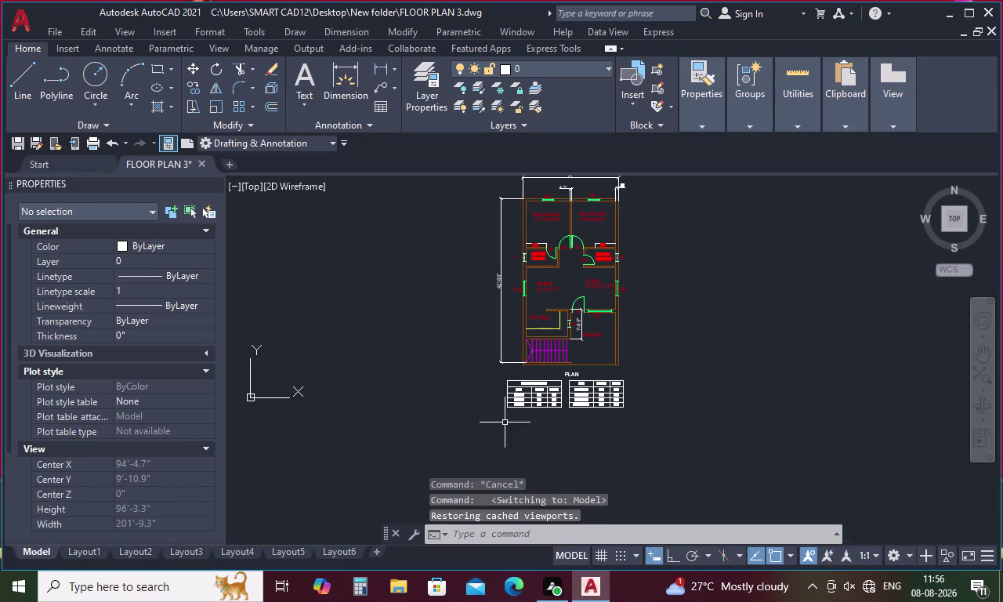
Replace the 7'-9.5" parking dimension with a 6'-8" vertical kitchen-wall dimension.
scroll(up, 3)
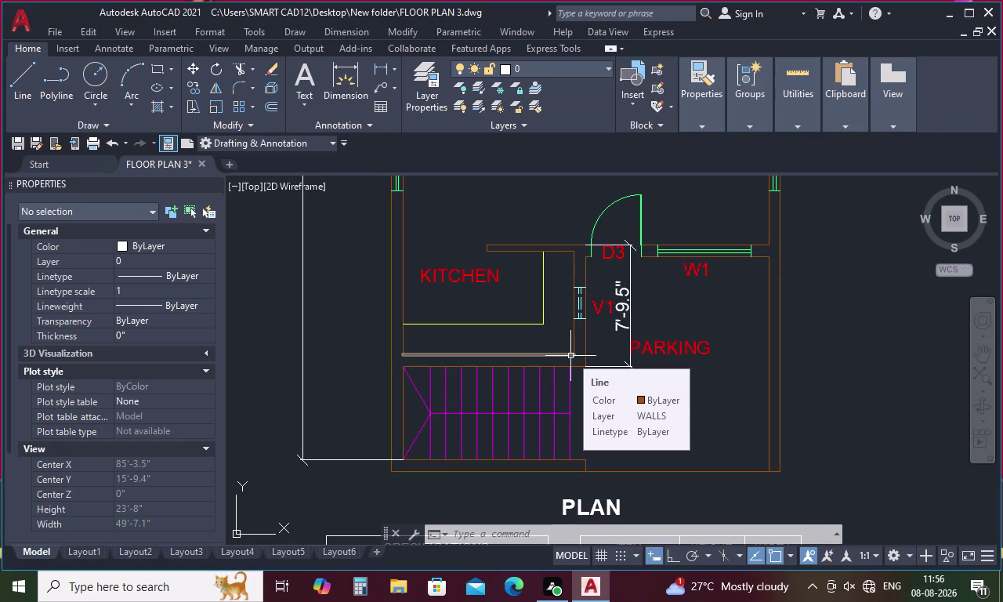
click(630, 327)
key(Delete)
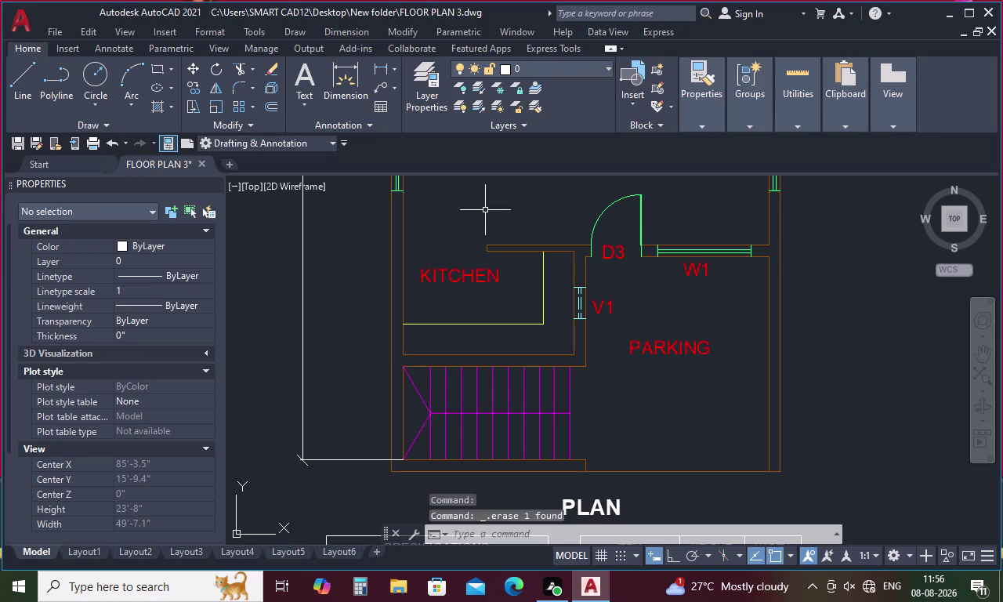
click(381, 64)
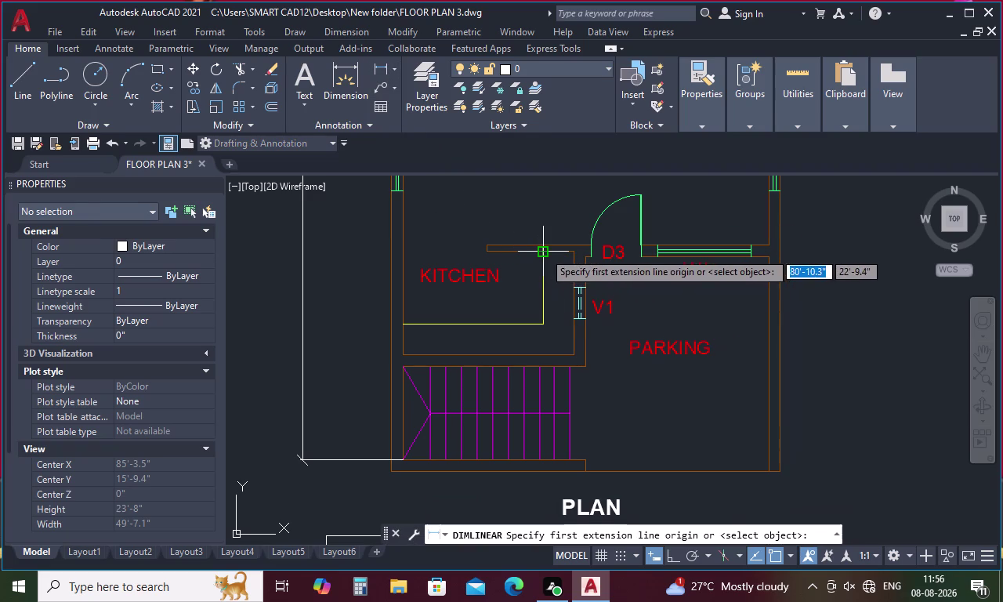
click(544, 252)
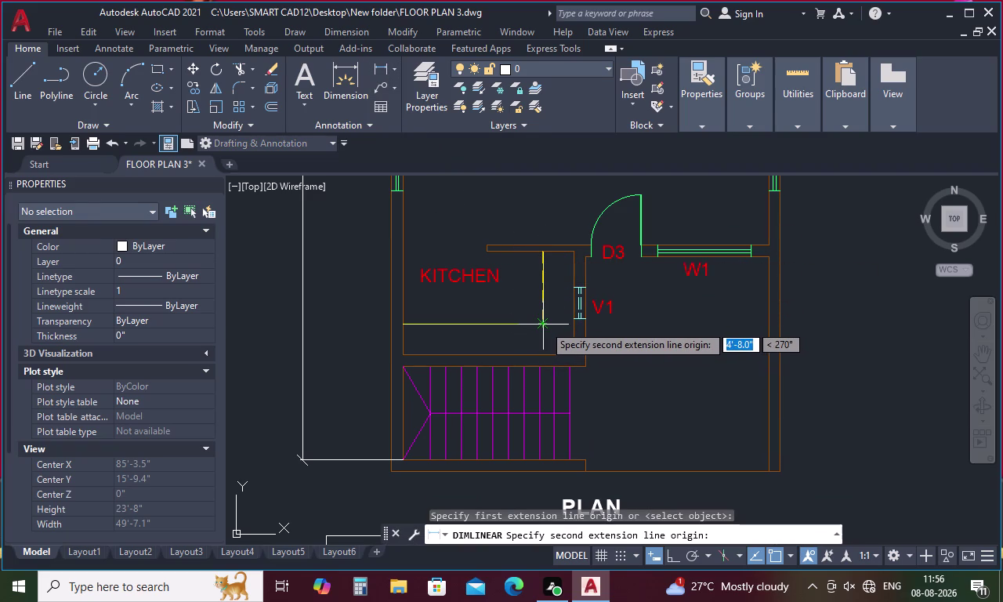
click(573, 357)
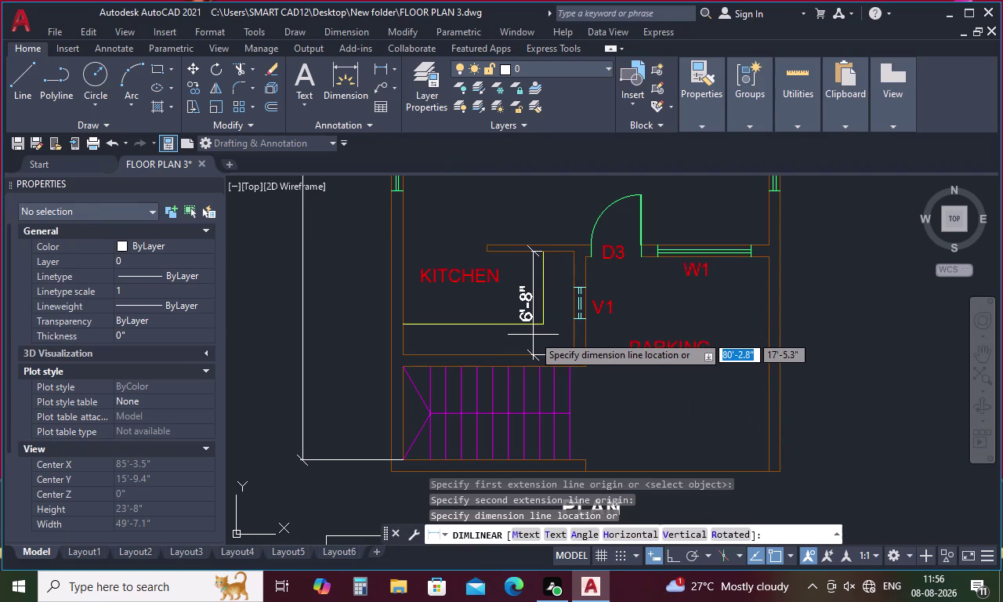
click(533, 335)
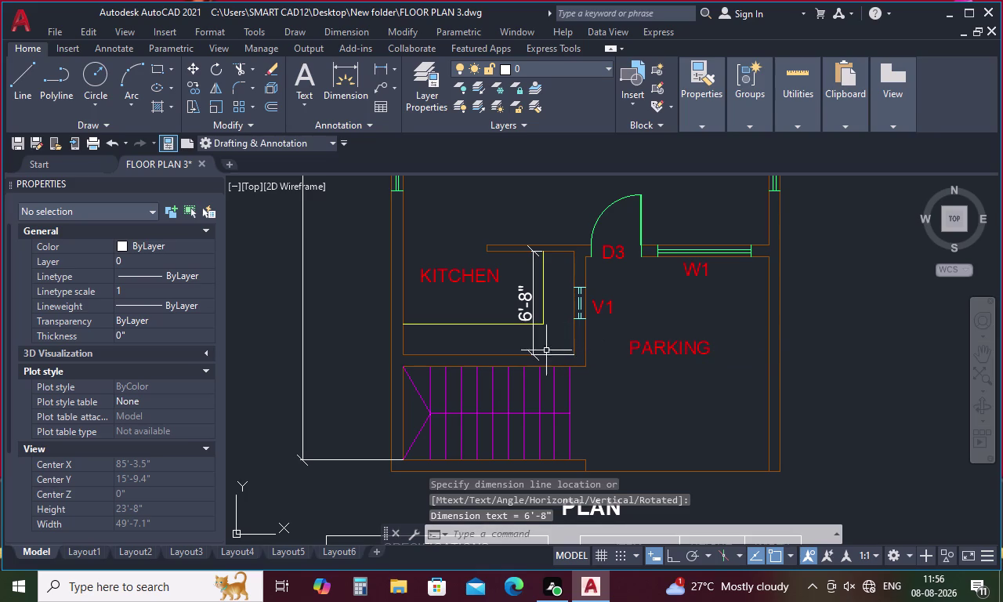
End the command and frame the whole plan with both tables.
scroll(down, 3)
middle_drag(516, 253, 521, 460)
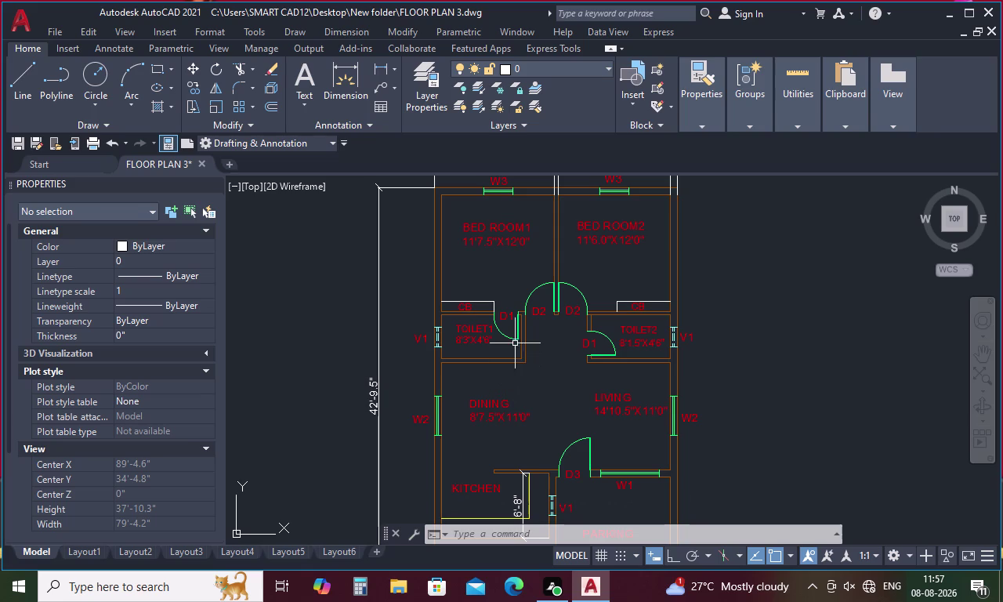
key(Escape)
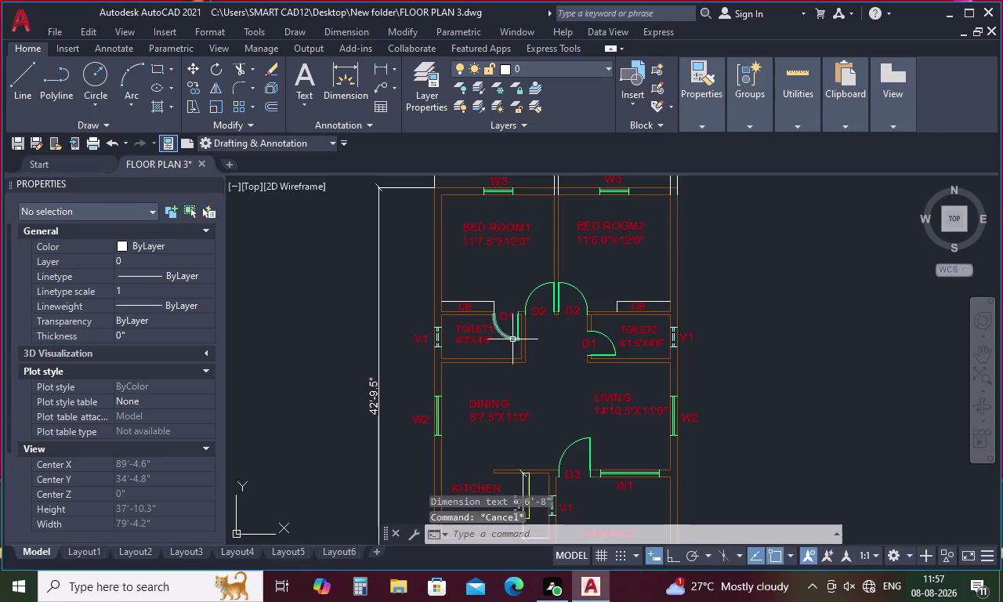
scroll(down, 3)
middle_drag(538, 399, 540, 358)
middle_drag(550, 321, 543, 422)
scroll(up, 3)
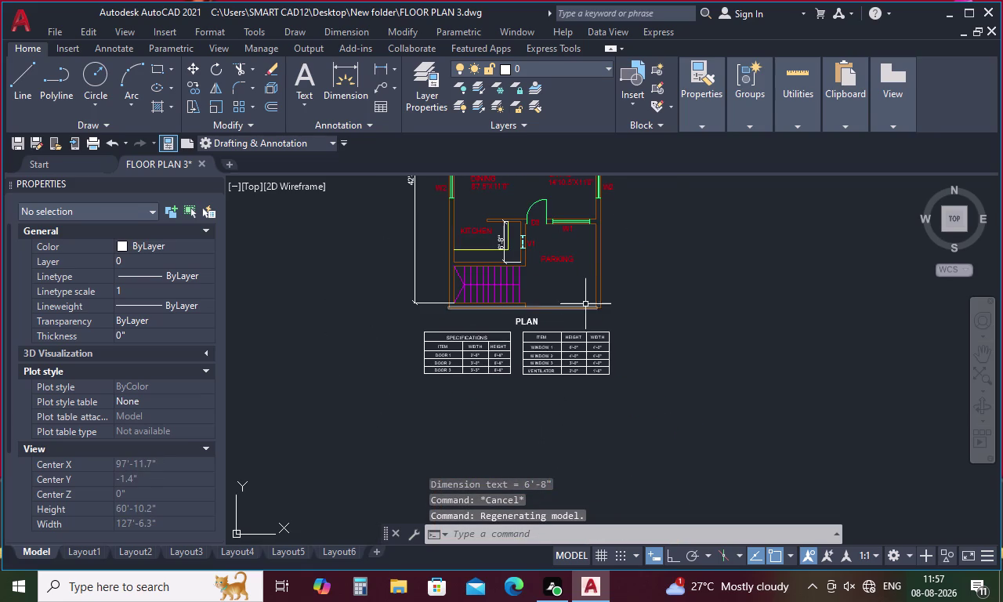
Start a multiline text note, cancel it, and undo recent view changes.
key(Escape)
key(t)
key(space)
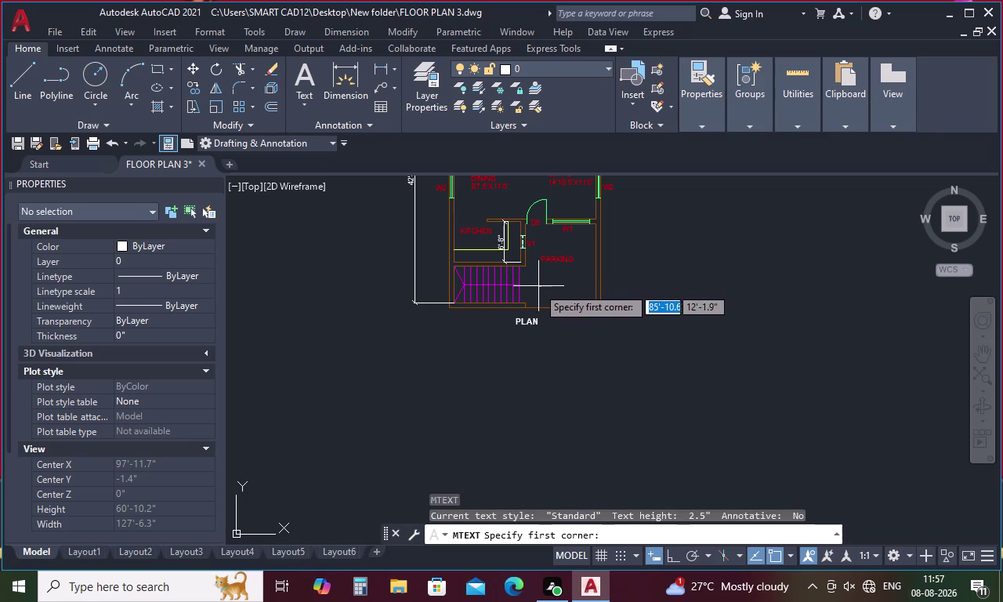
key(ctrl+z)
key(Escape)
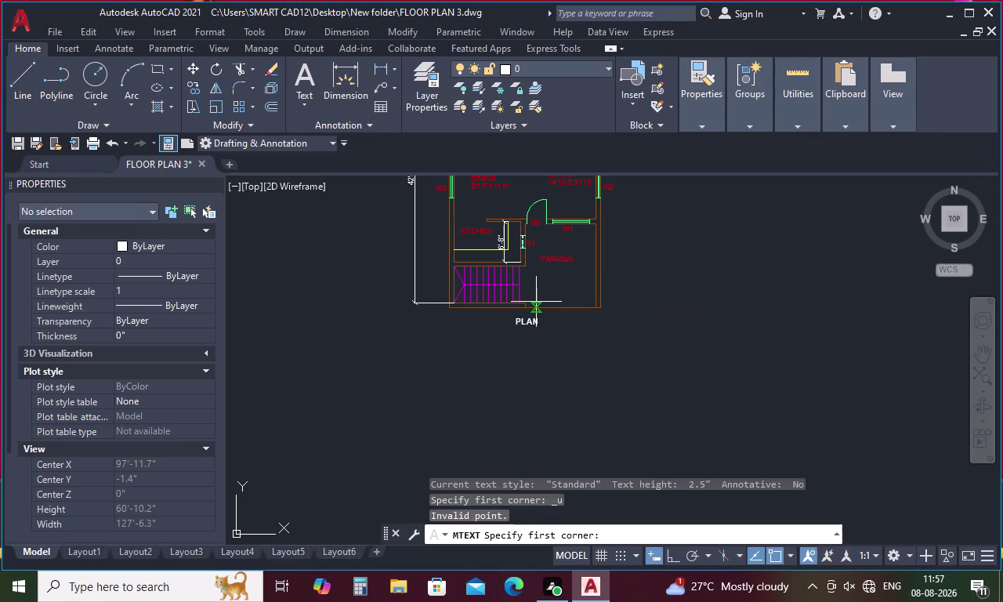
key(ctrl+z)
key(ctrl+z)
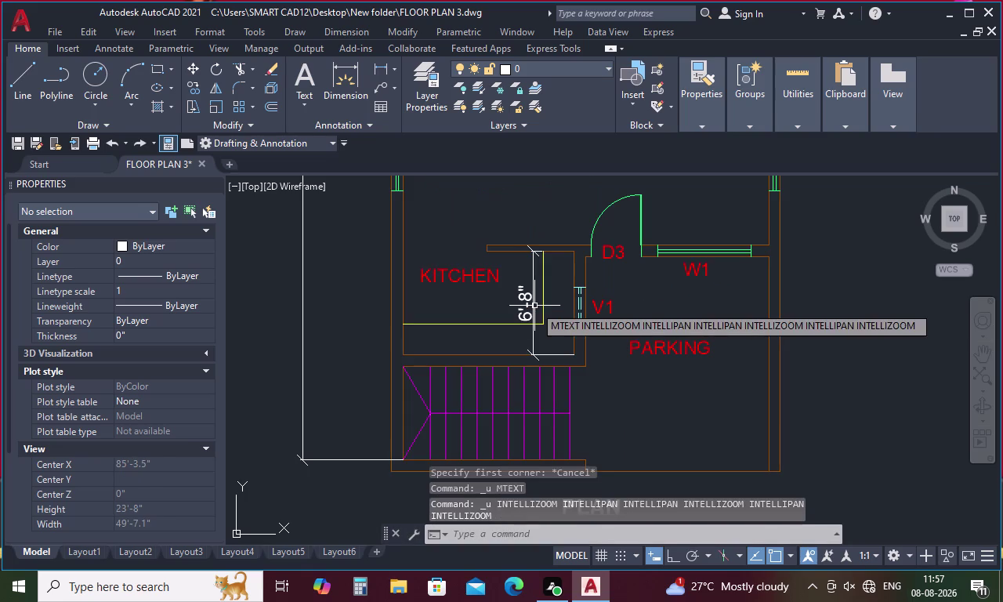
key(ctrl+z)
Undo back past the 6'-8" kitchen dimension and an earlier deletion.
scroll(down, 3)
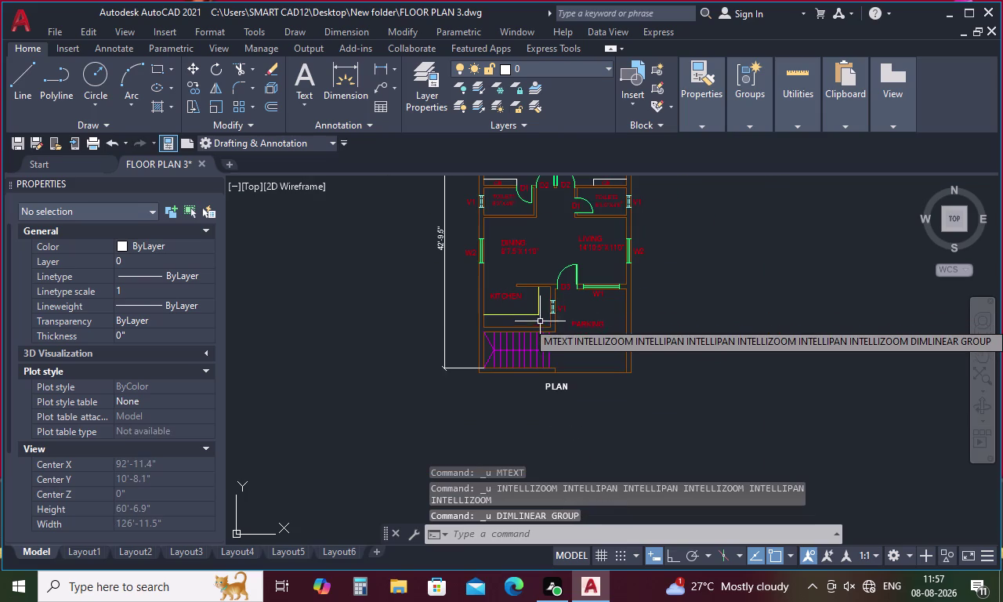
key(ctrl+z)
key(ctrl+z)
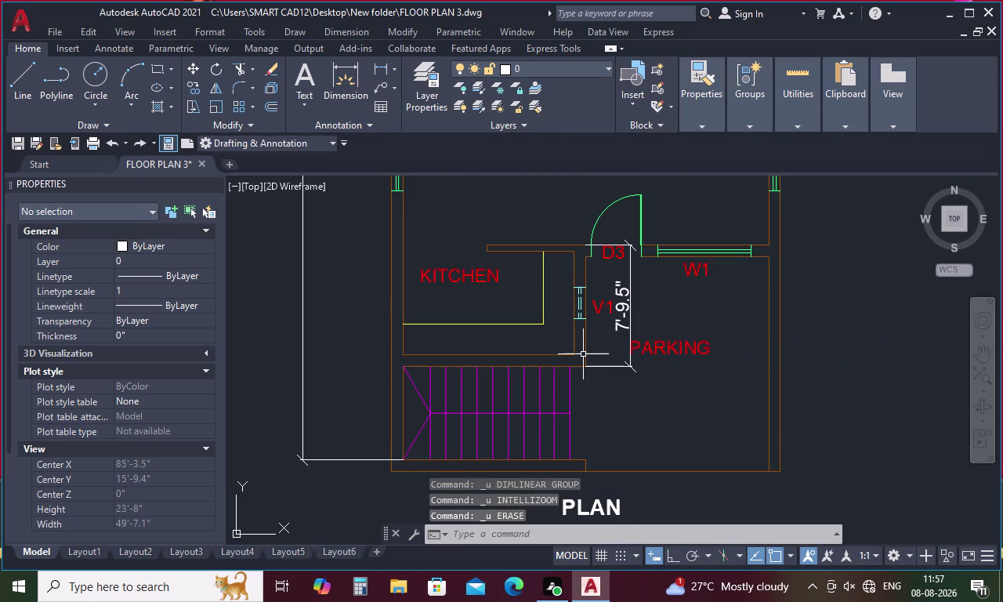
key(ctrl+z)
key(ctrl+z)
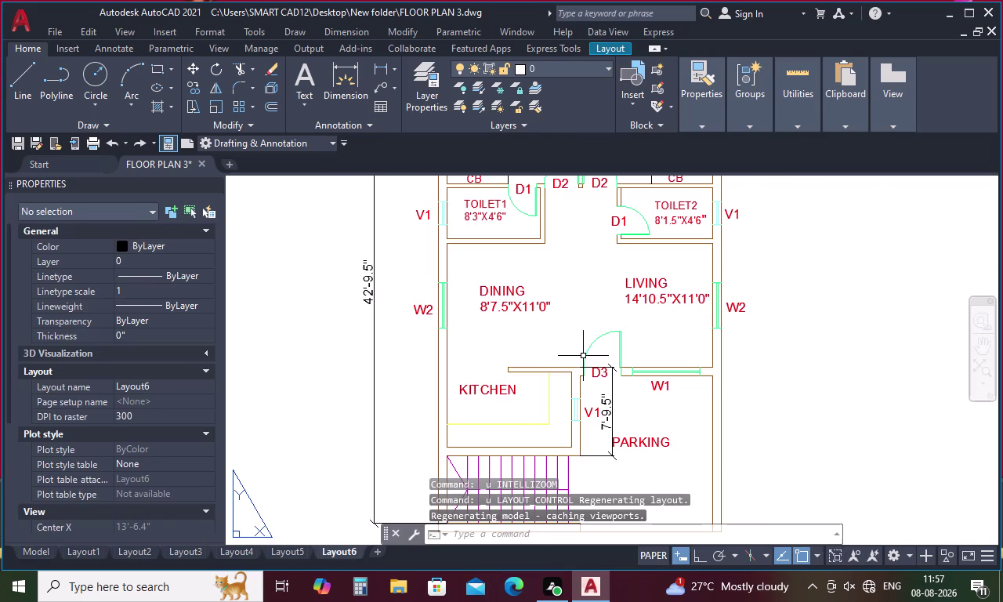
scroll(down, 3)
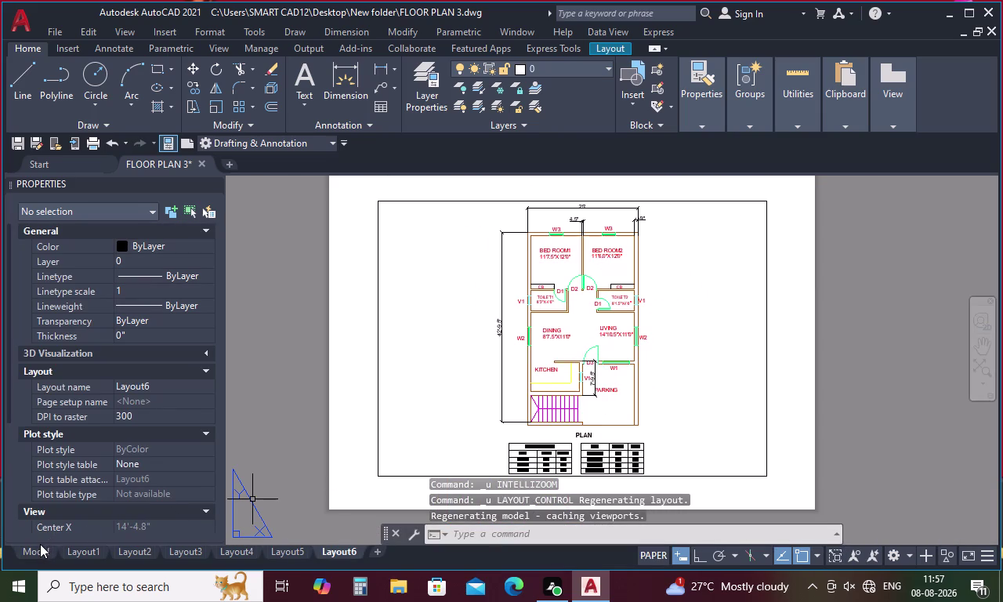
Delete the 7'-9.5" dimension beside PARKING in model space.
click(40, 551)
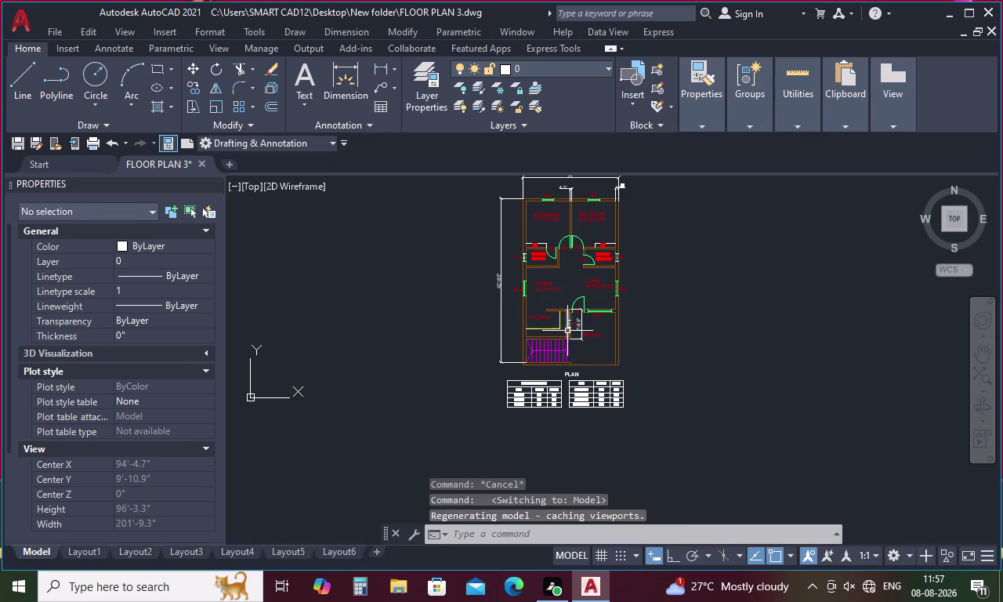
scroll(up, 3)
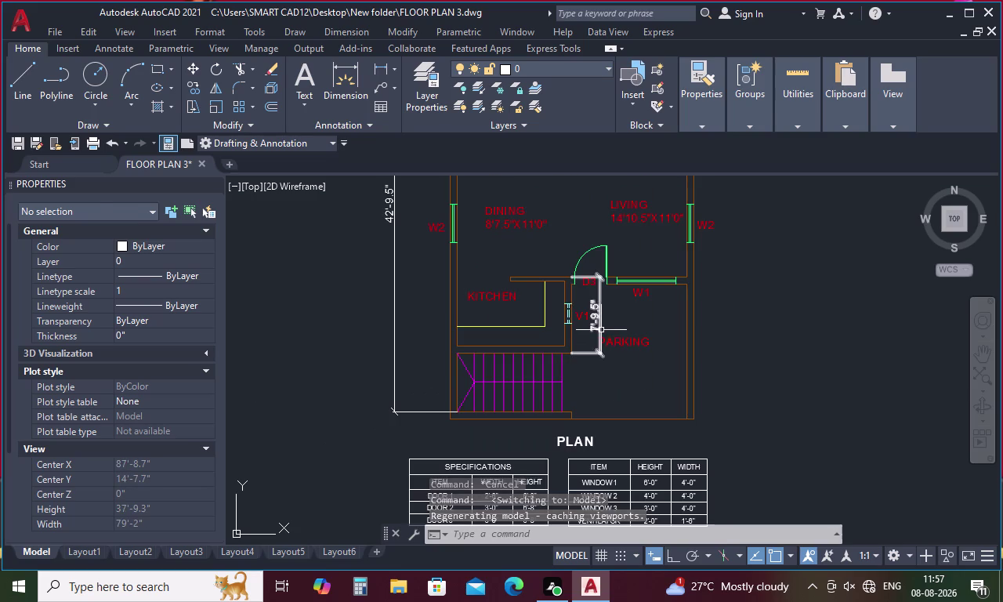
click(601, 329)
key(Delete)
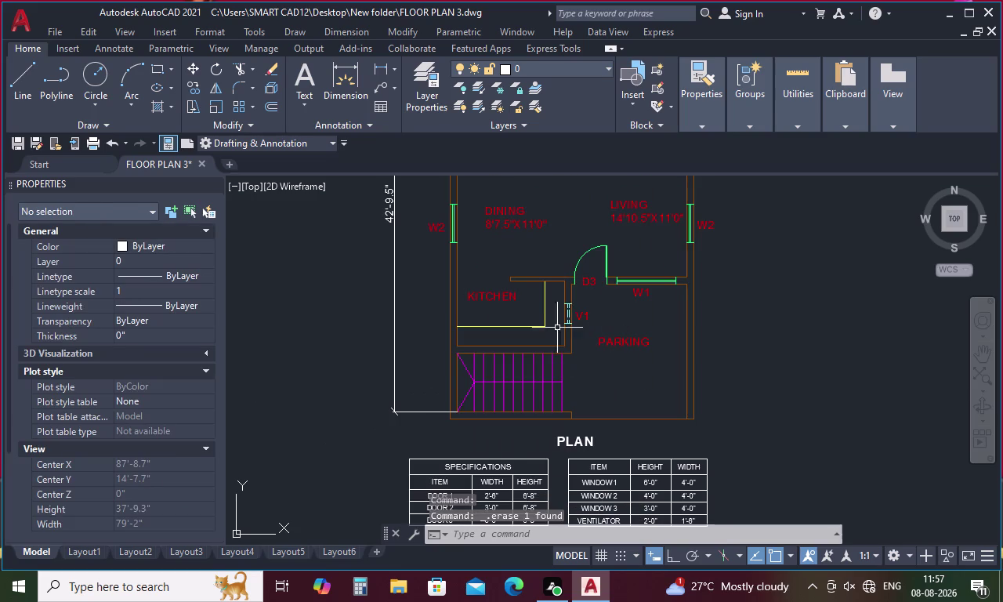
Measure the kitchen's right wall with DIST, confirming it is 6'-8".
key(d)
text(I)
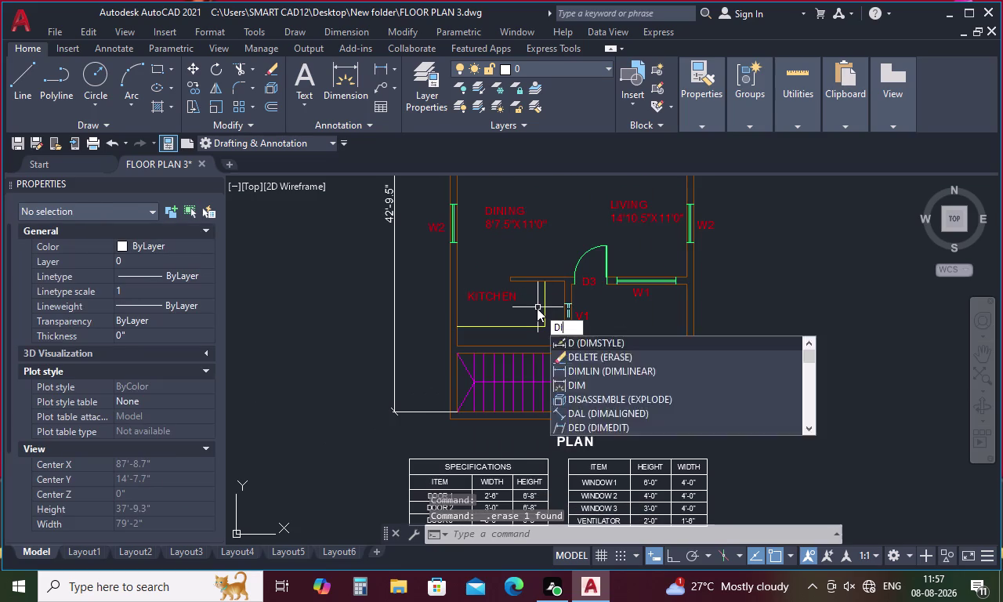
key(space)
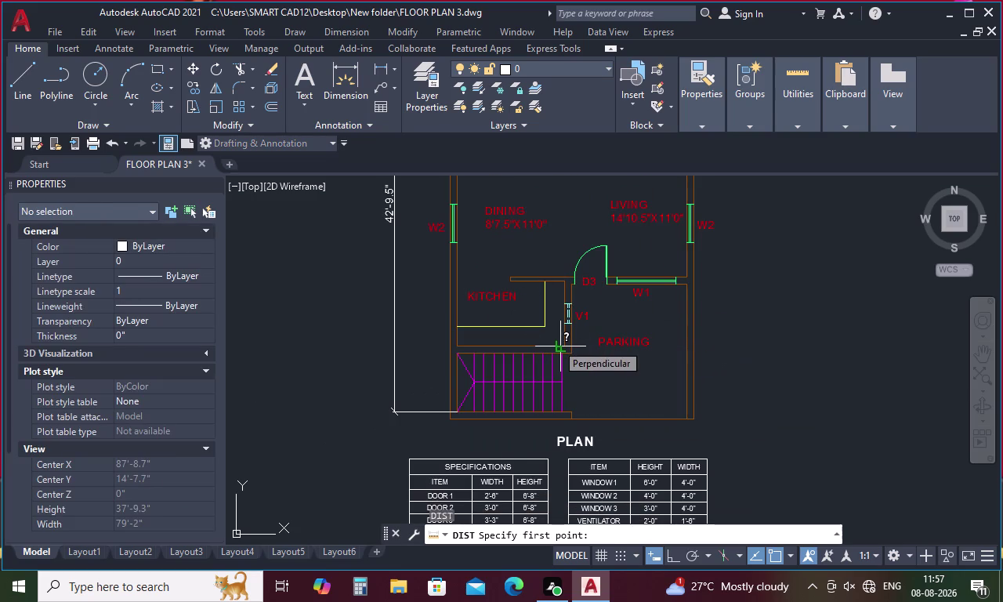
scroll(up, 3)
click(579, 357)
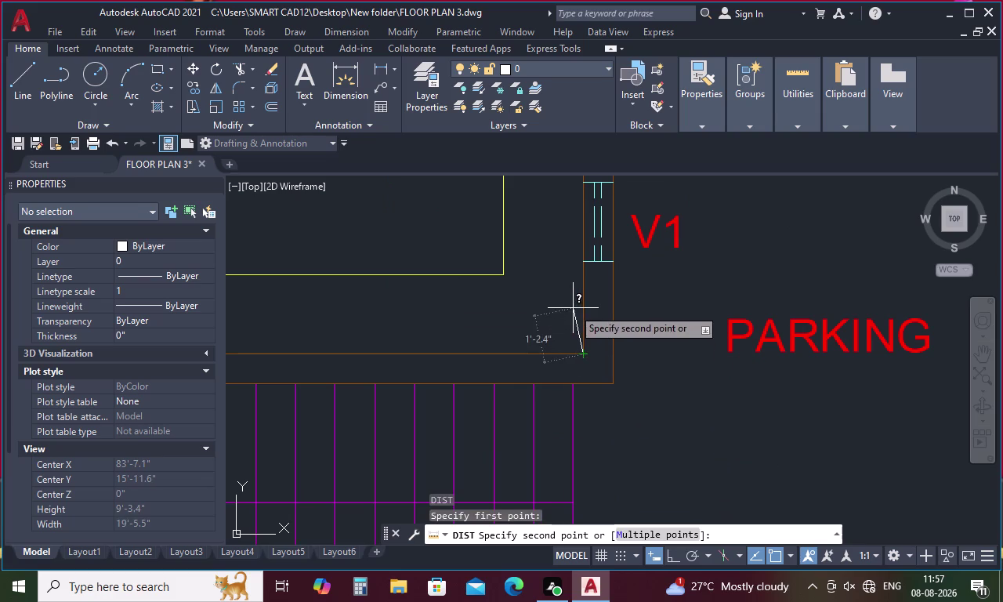
middle_drag(573, 308, 581, 456)
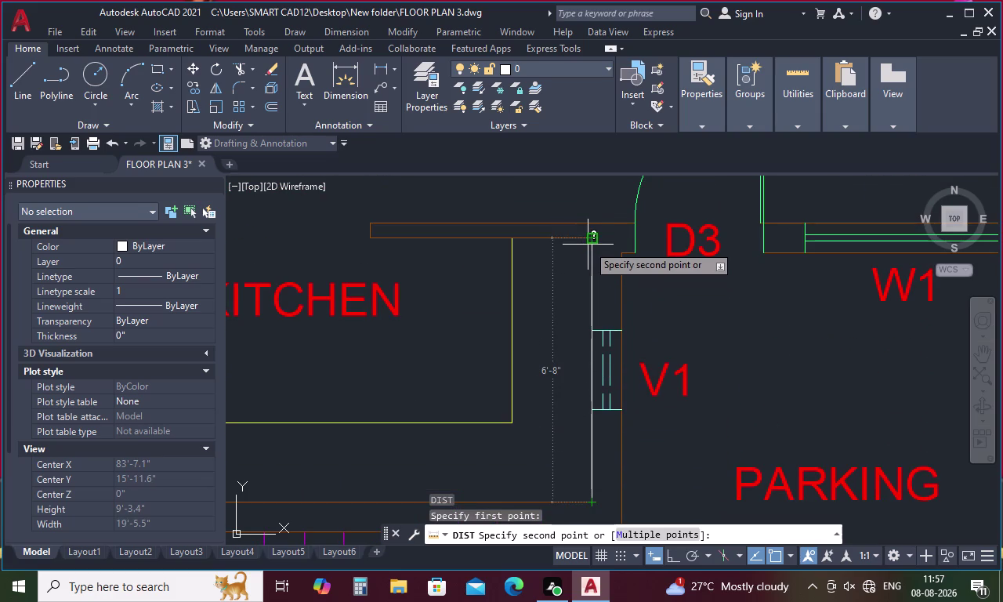
click(587, 238)
scroll(down, 3)
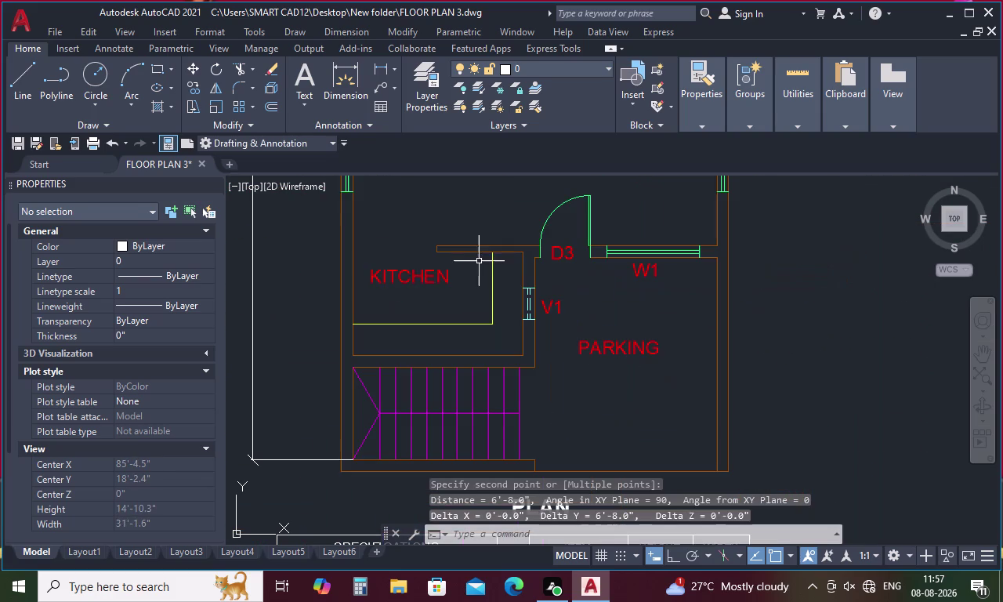
key(Escape)
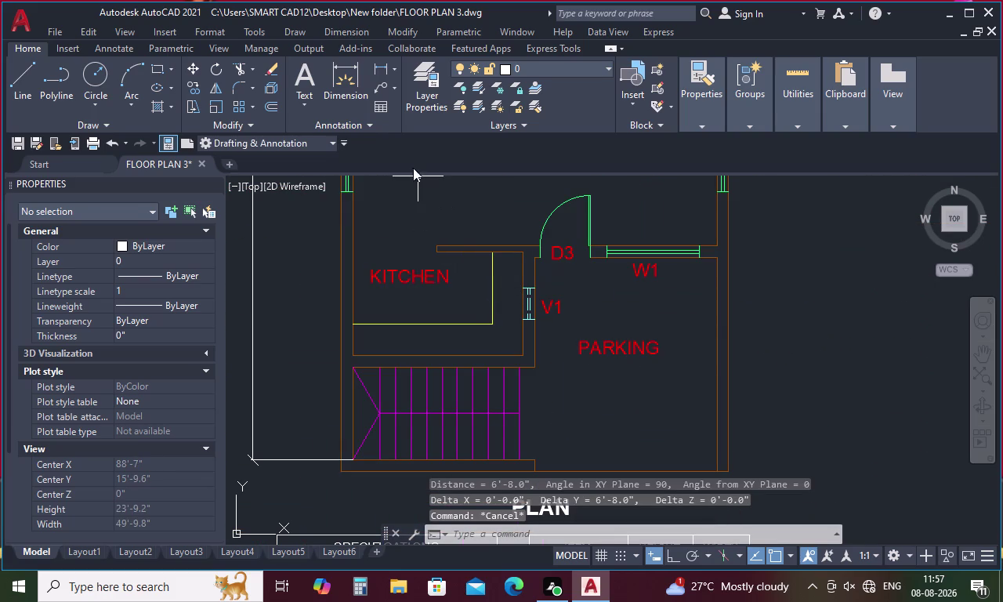
Add a 6'-8" vertical linear dimension to the left of that wall.
click(378, 62)
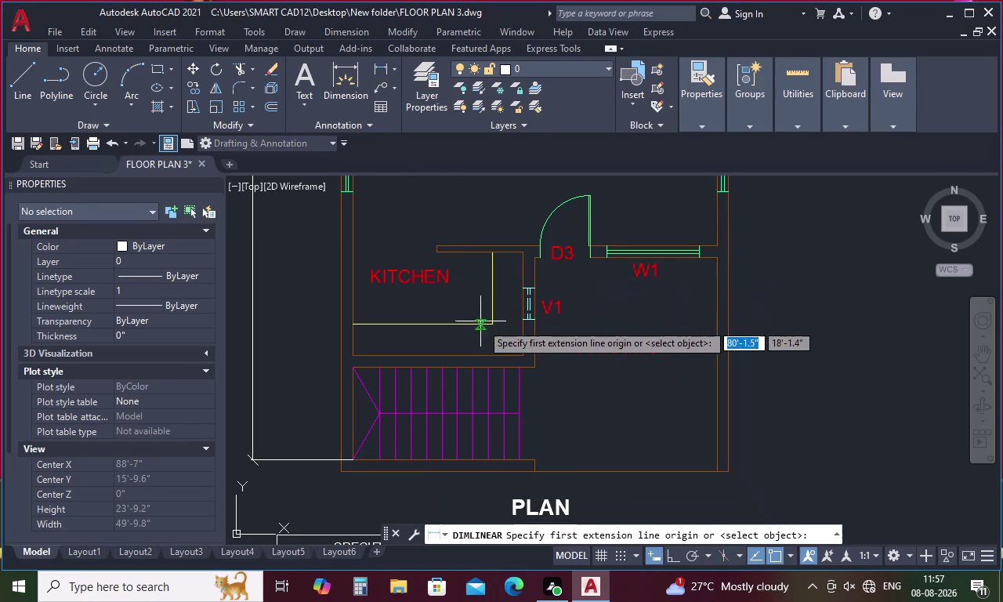
click(526, 355)
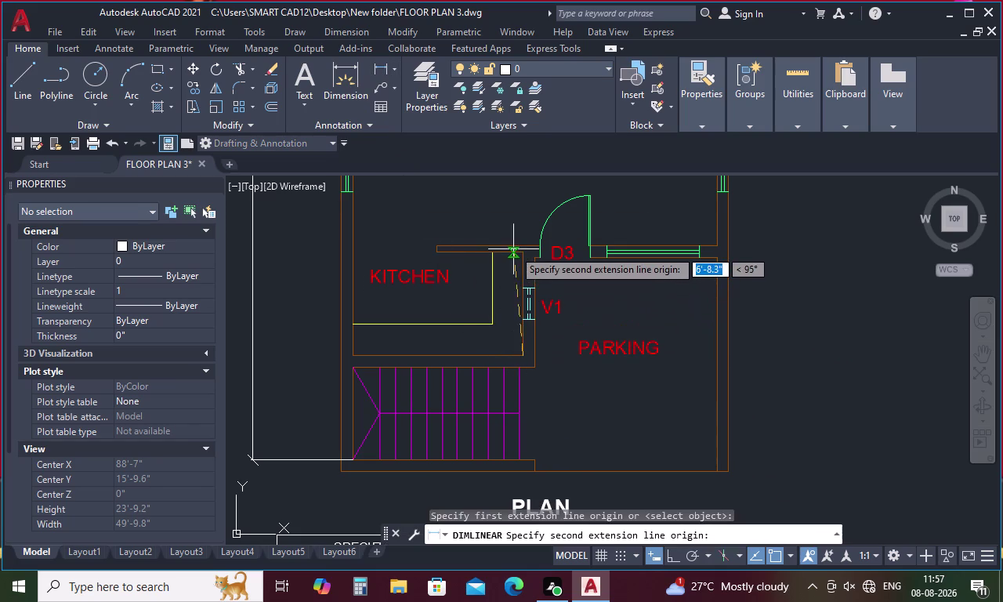
click(527, 254)
click(475, 261)
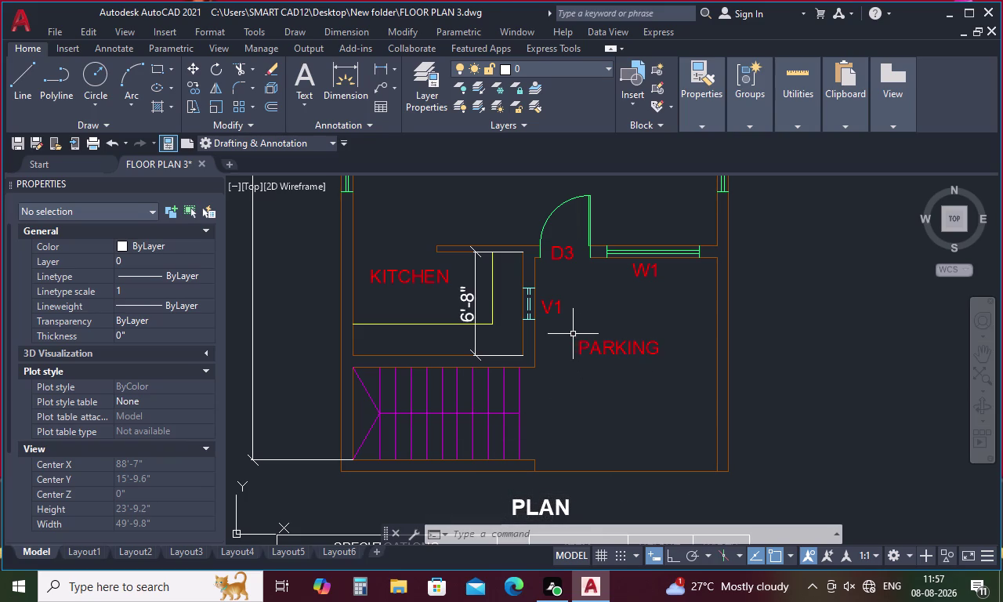
Place a multiline text box and write the first line "THREAD - 1'".
key(t)
key(space)
click(577, 373)
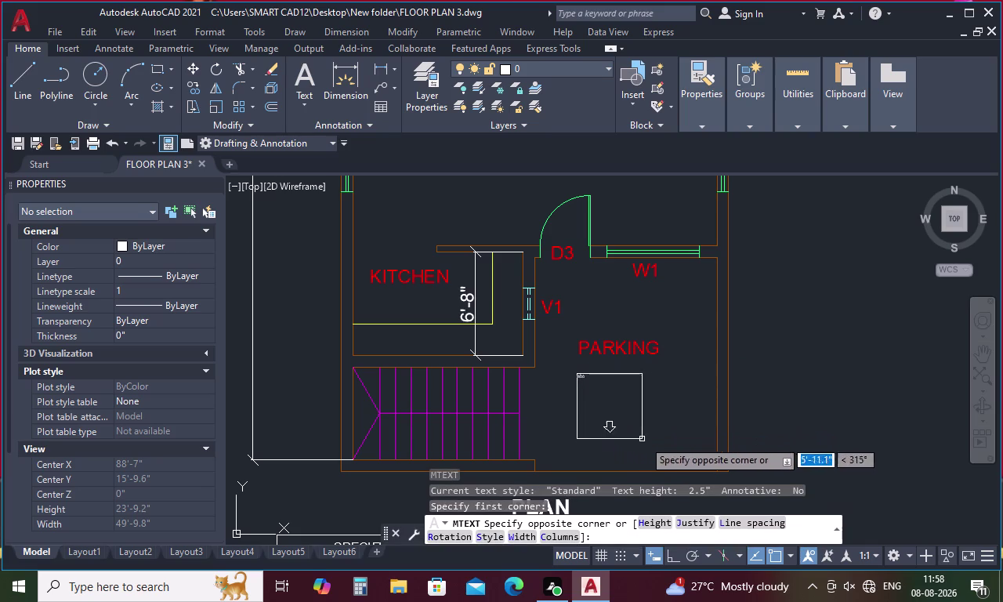
click(699, 448)
key(t)
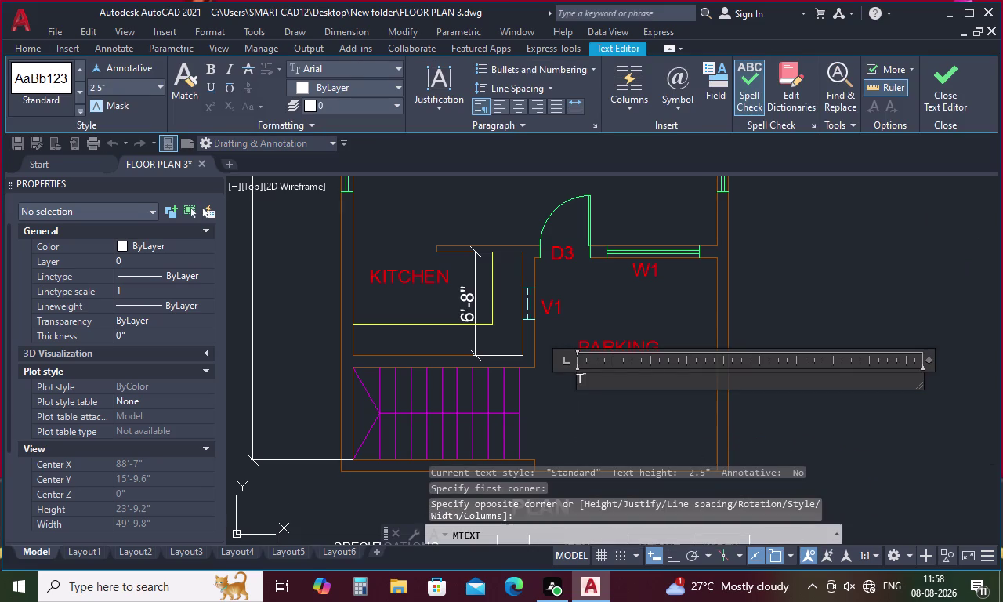
text(HR)
key(e)
text(AD)
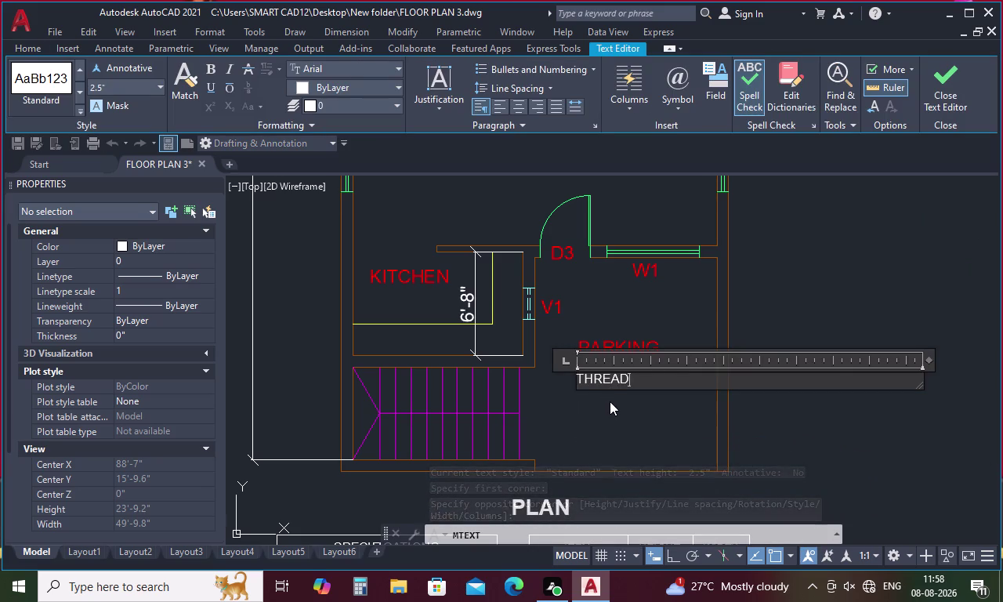
key(space)
text(-)
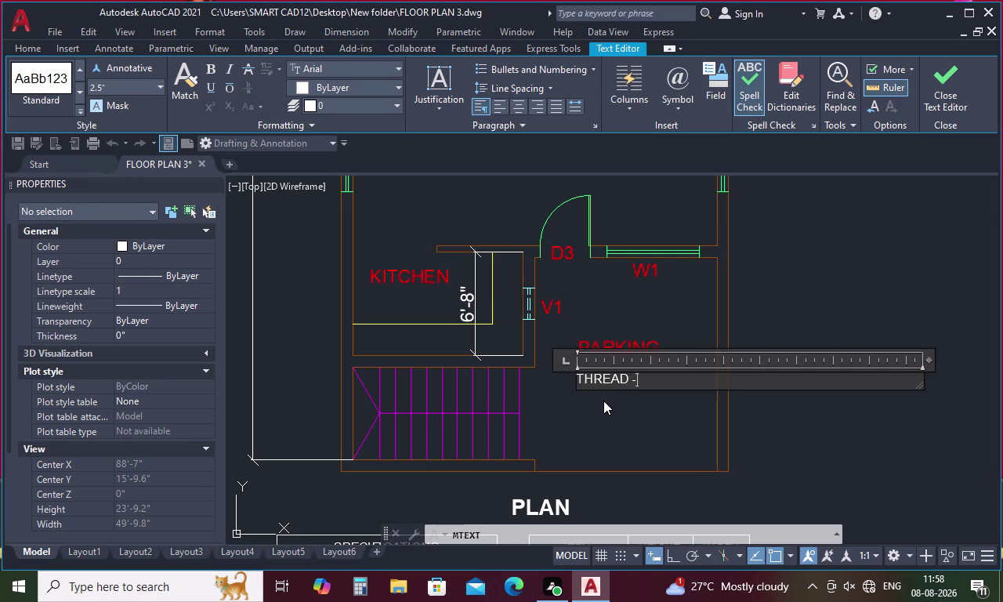
key(space)
key(1)
key(apostrophe)
key(Return)
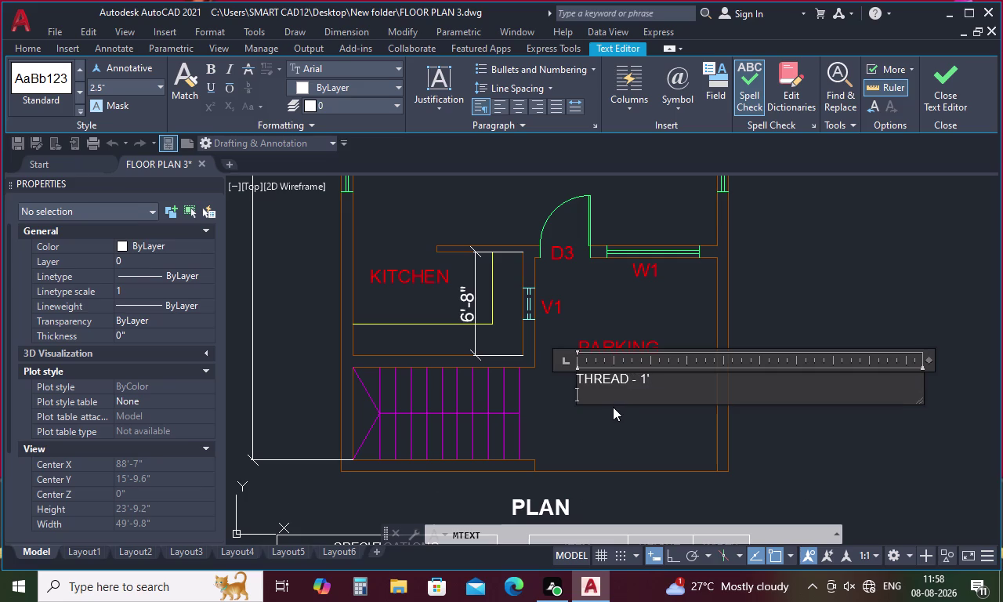
Add the second note line "RISER - 6"".
key(r)
key(i)
key(s)
text(ER)
key(space)
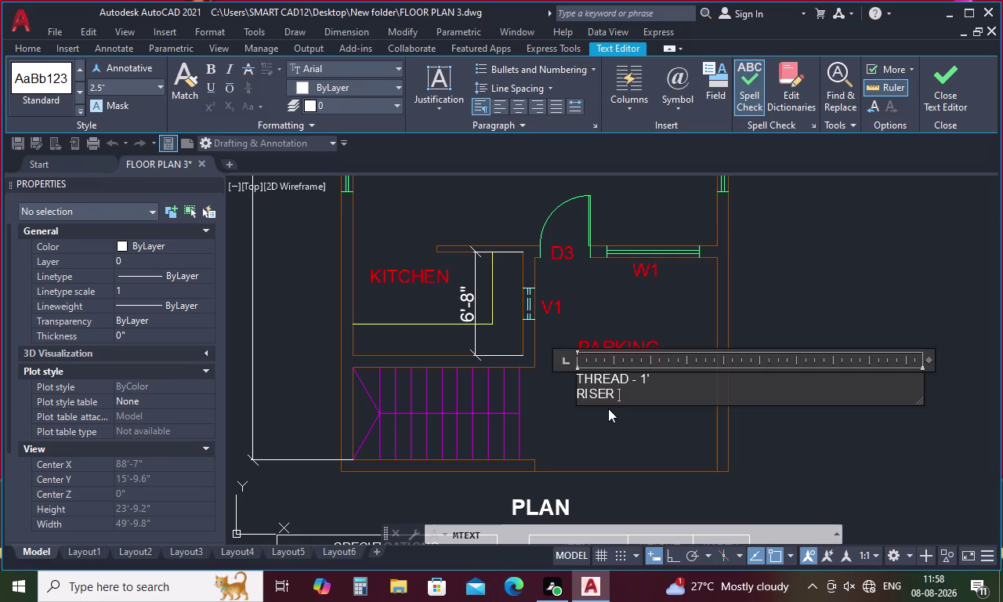
text(-)
key(space)
key(6)
key(shift+quotedbl)
Select the note text and attempt to enter a text height of 10.
drag(661, 399, 660, 399)
drag(660, 399, 534, 348)
click(117, 94)
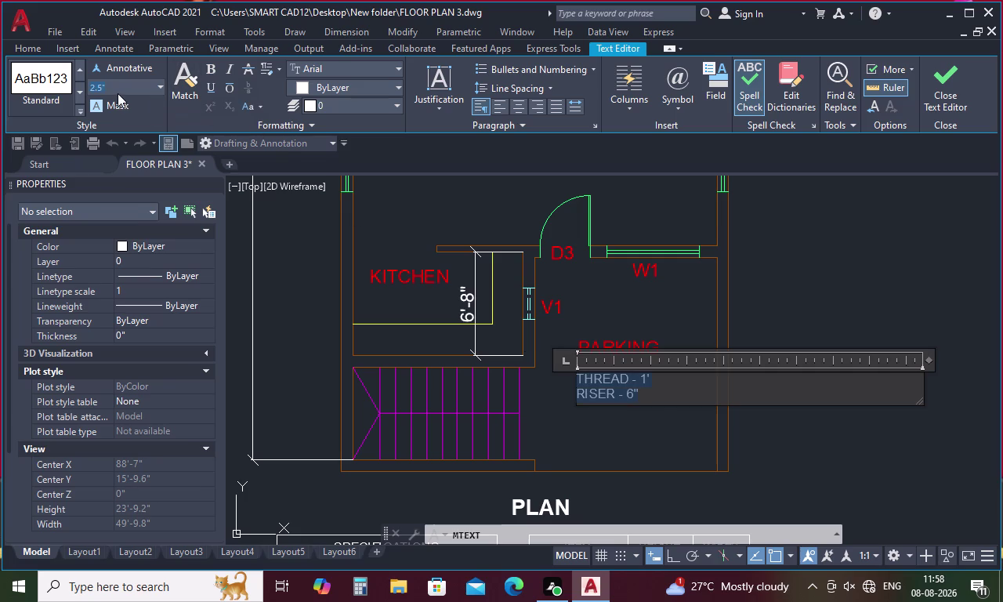
key(BackSpace)
key(1)
key(0)
click(627, 425)
double_click(576, 380)
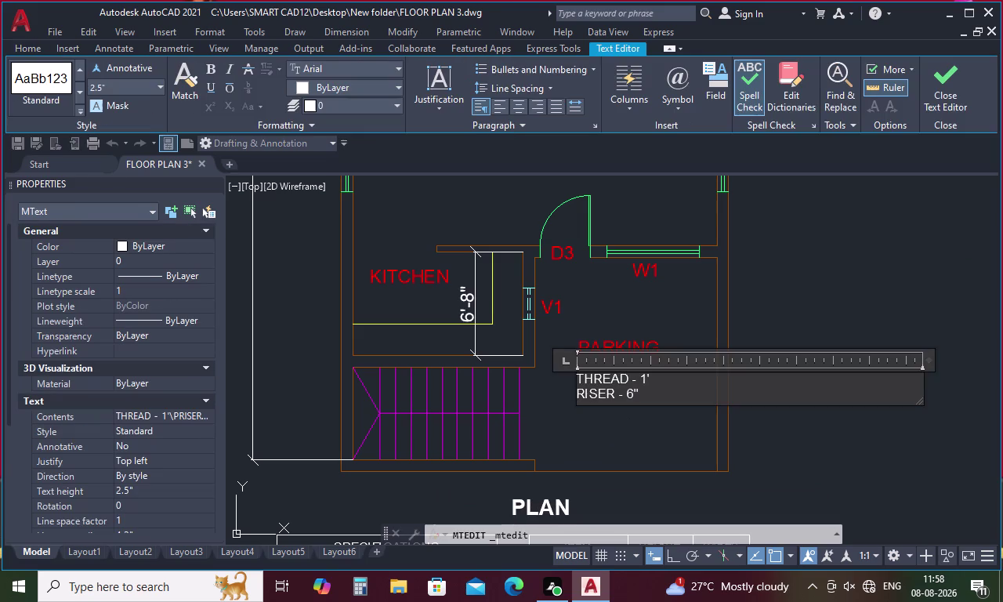
Set both note lines to text height 10 and close the Text Editor.
drag(653, 395, 509, 350)
click(133, 83)
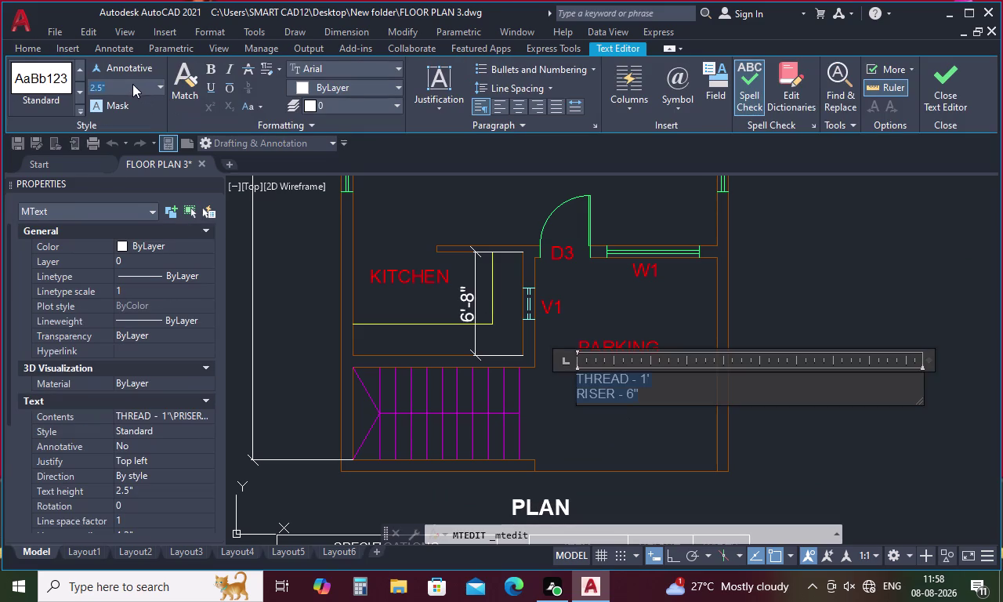
key(BackSpace)
text(10)
key(Return)
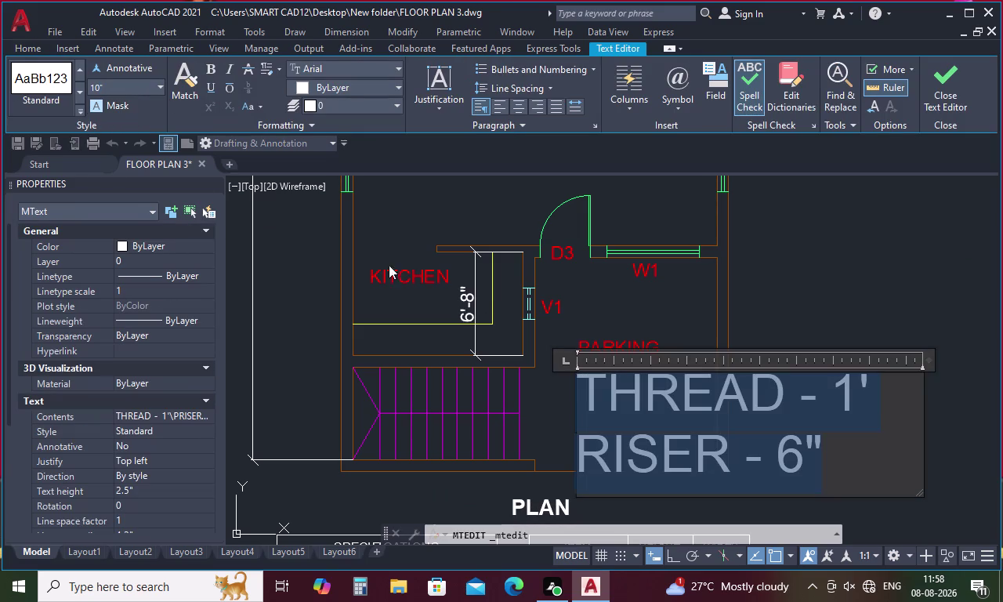
click(651, 310)
Draw a rectangle (REC) enclosing the THREAD/RISER stair note.
key(r)
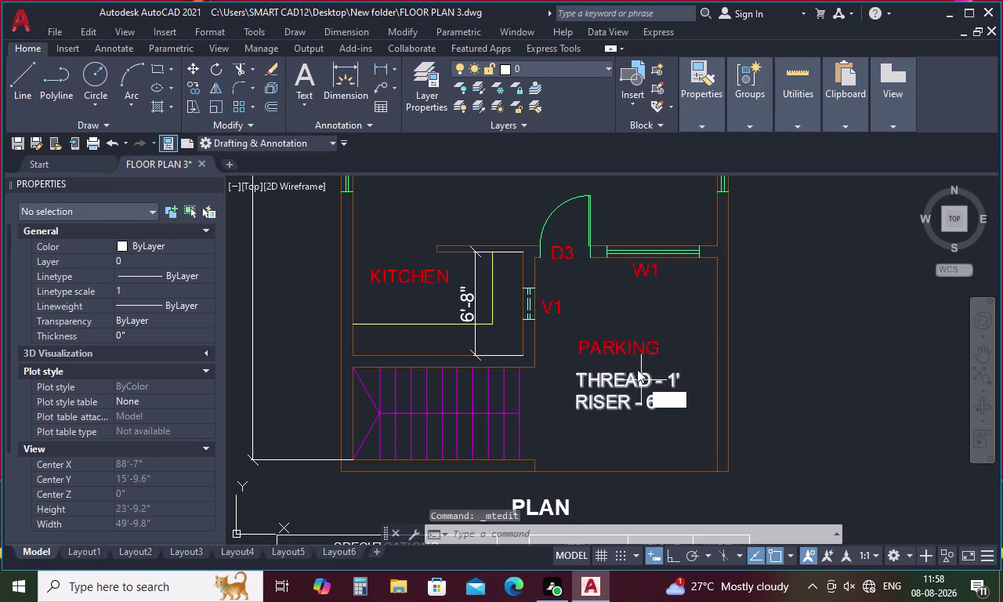
key(e)
text(C)
key(space)
click(563, 364)
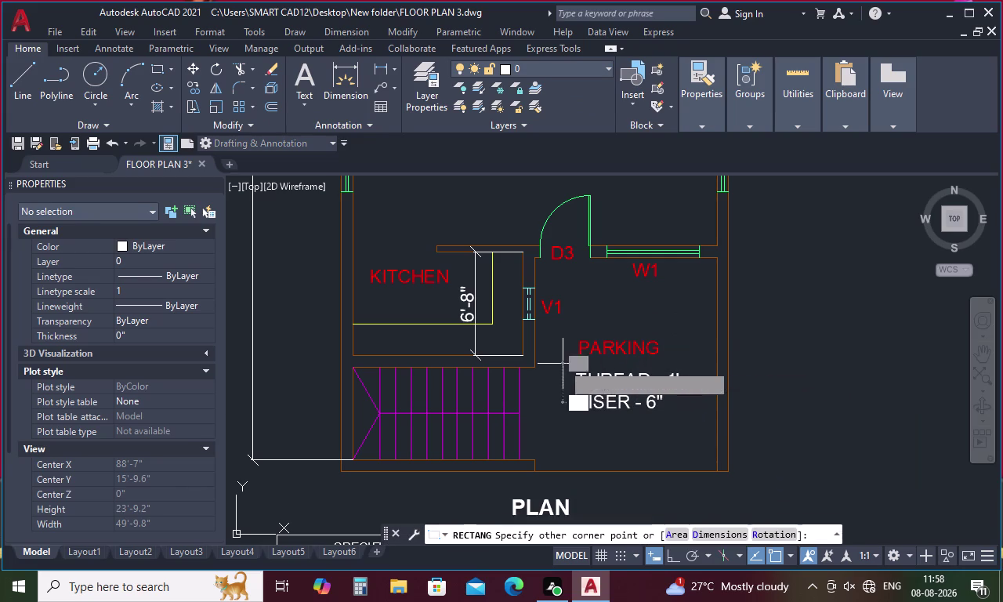
click(692, 416)
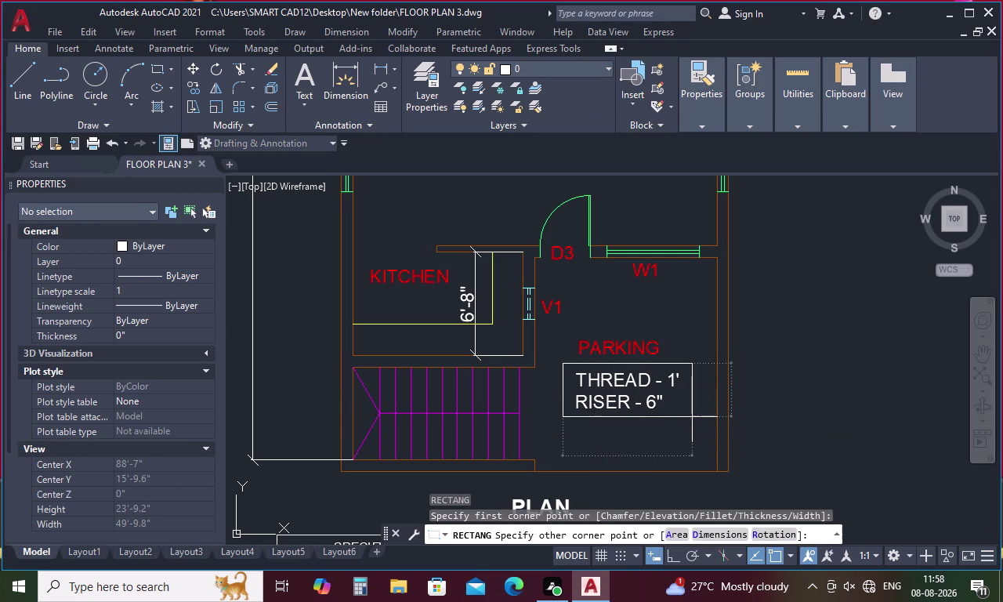
scroll(down, 3)
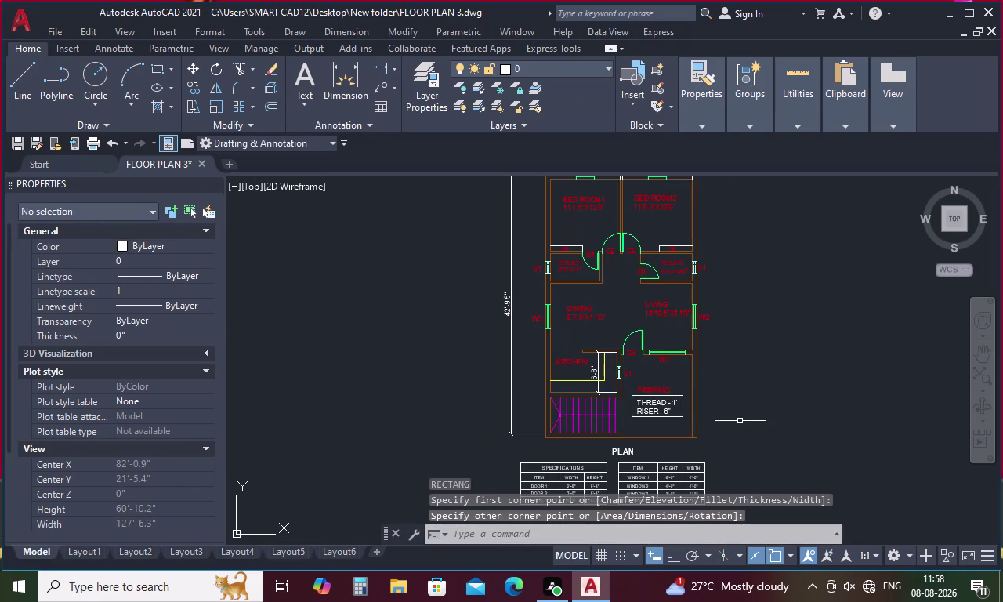
Save the floor plan drawing with Ctrl+S.
key(ctrl+s)
key(Escape)
key(ctrl+s)
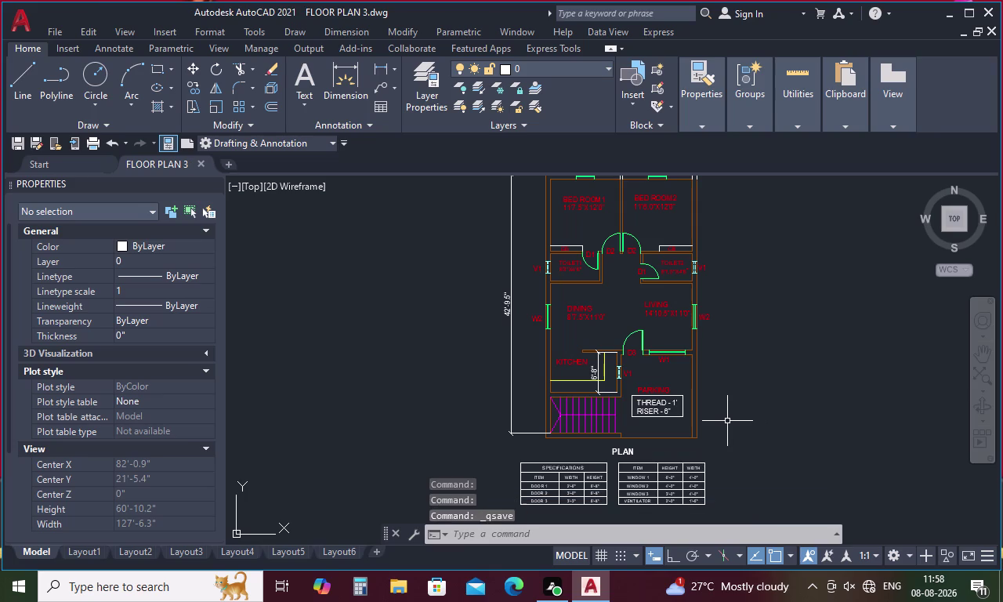
key(ctrl+s)
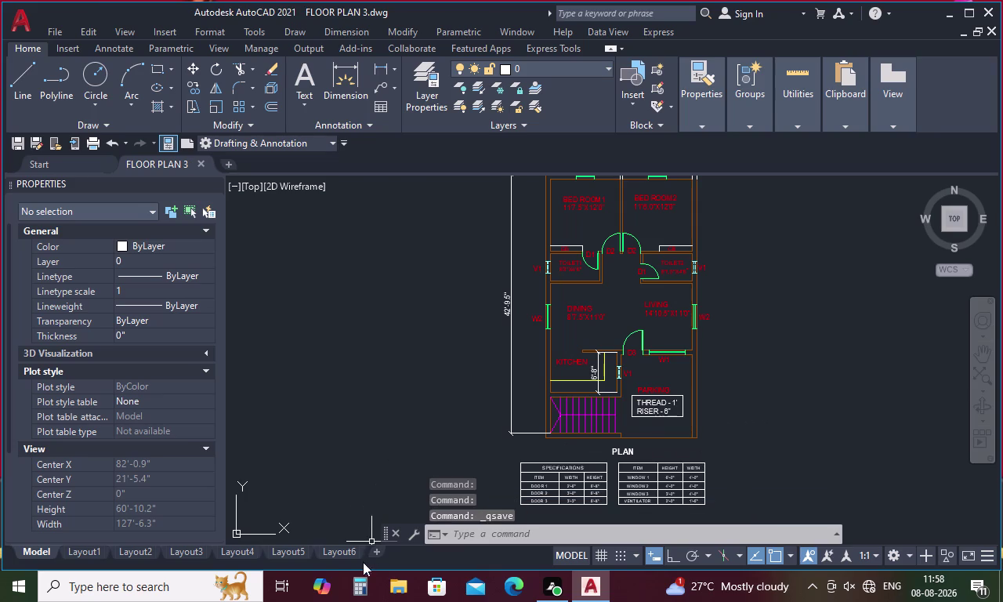
click(347, 553)
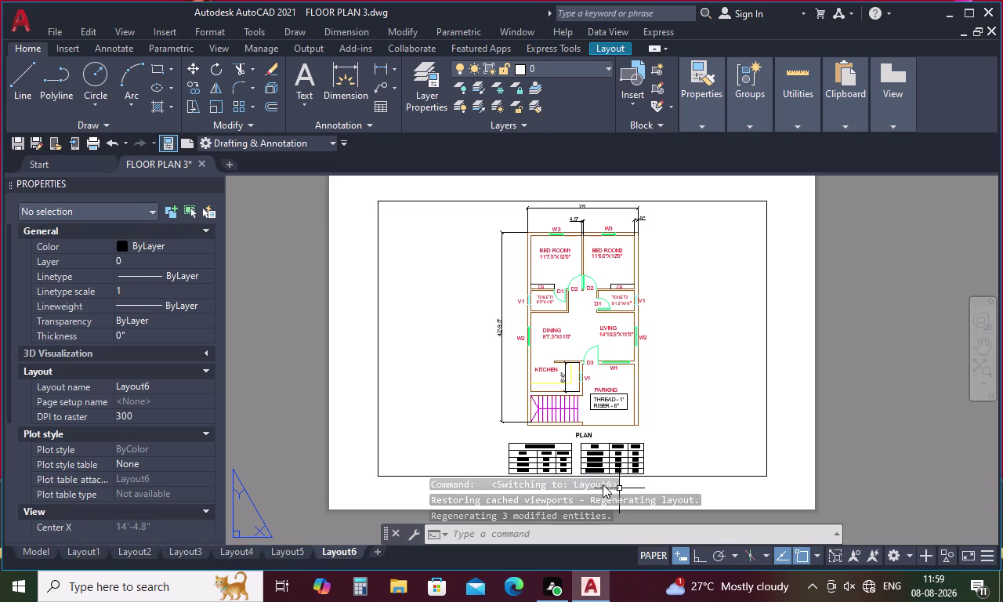
Plot Layout6 with Microsoft Print to PDF and name the file FLOOR PLAN 3.
key(ctrl+p)
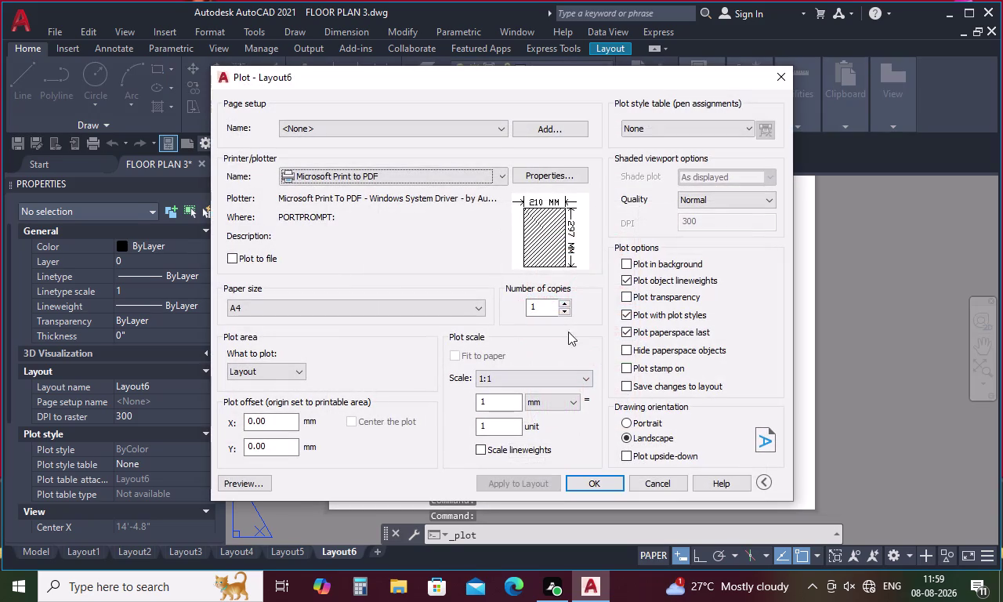
click(589, 485)
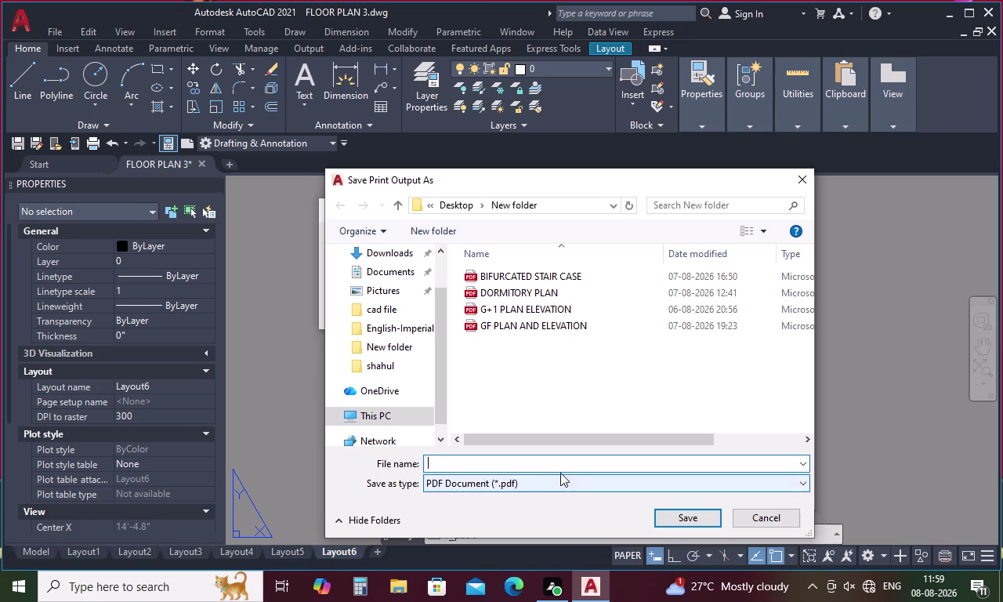
key(f)
text(LOO)
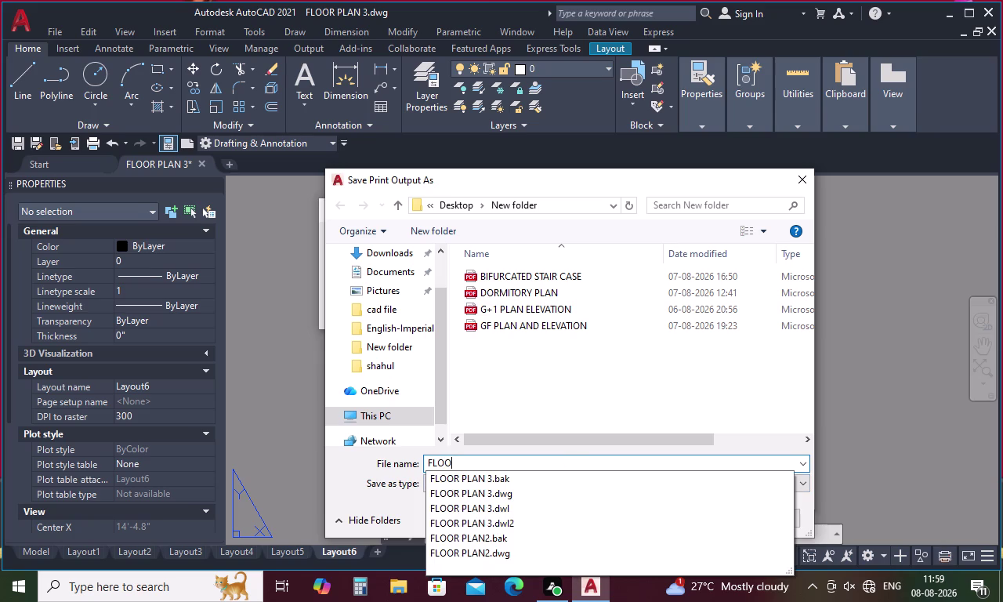
text(R)
key(space)
text(PL)
key(a)
text(N 3)
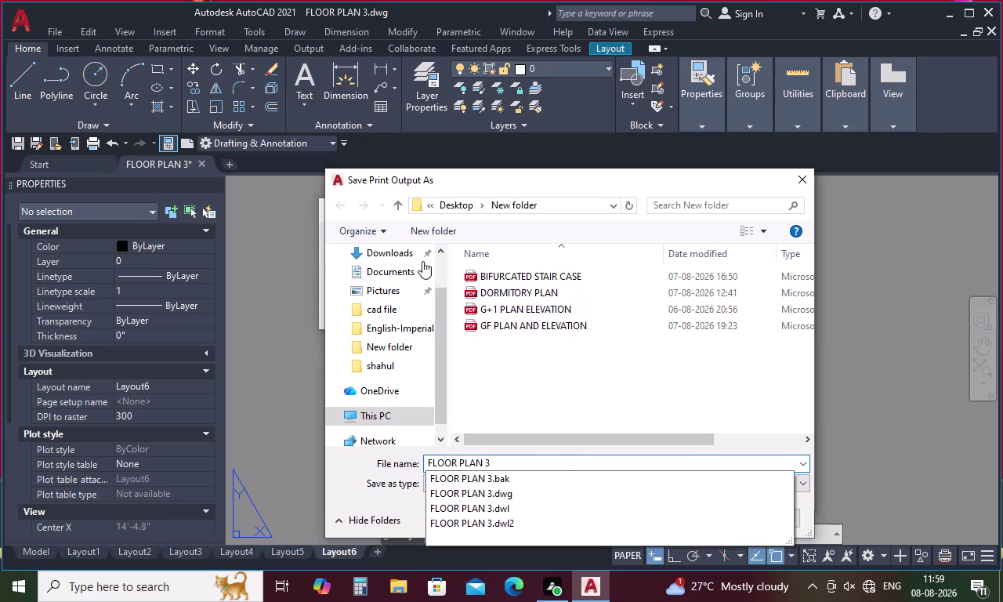
Save the FLOOR PLAN 3 PDF into Desktop > New folder to start plotting.
scroll(down, 3)
scroll(up, 3)
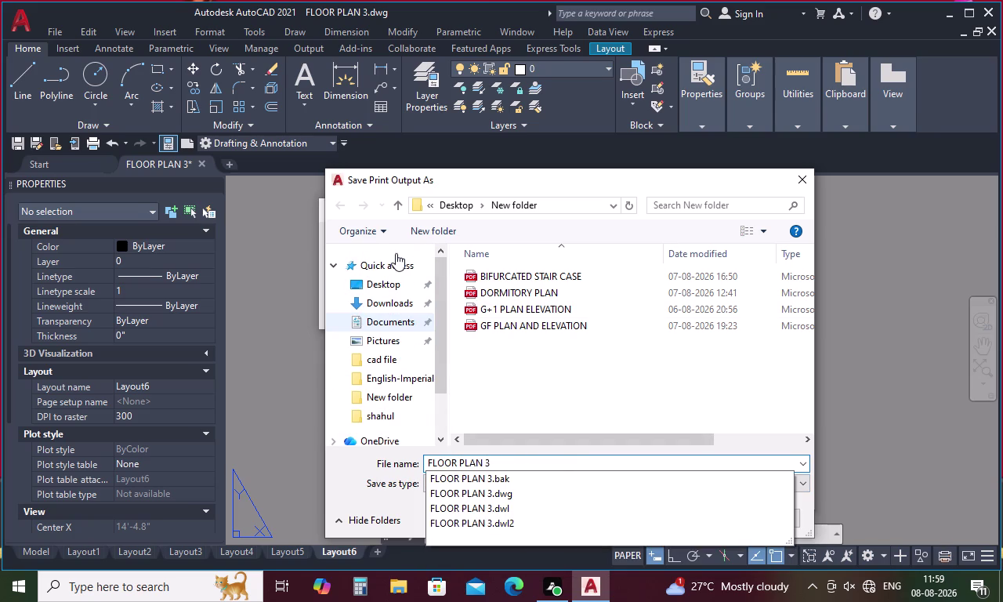
click(397, 280)
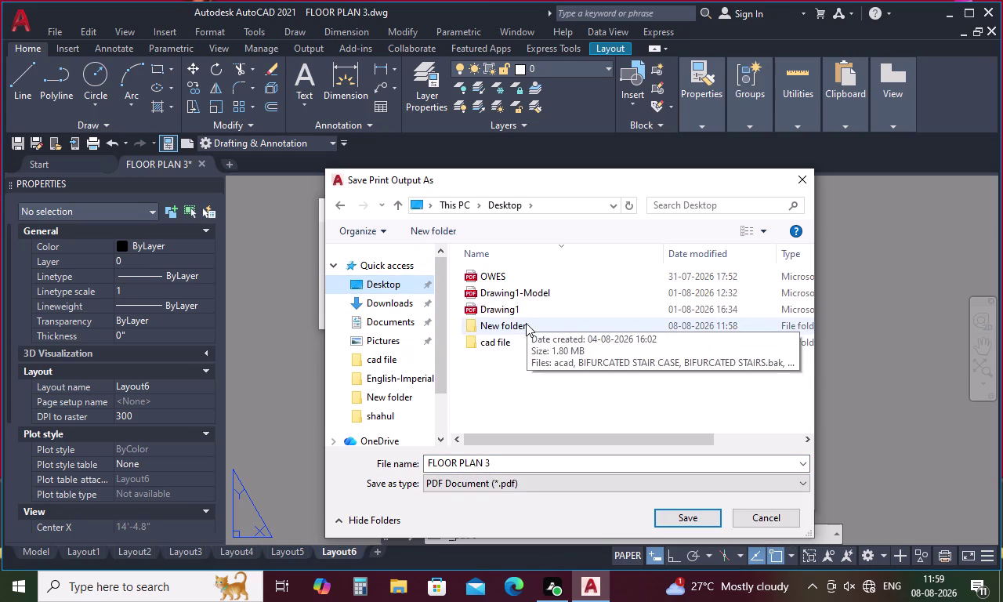
click(526, 325)
double_click(526, 325)
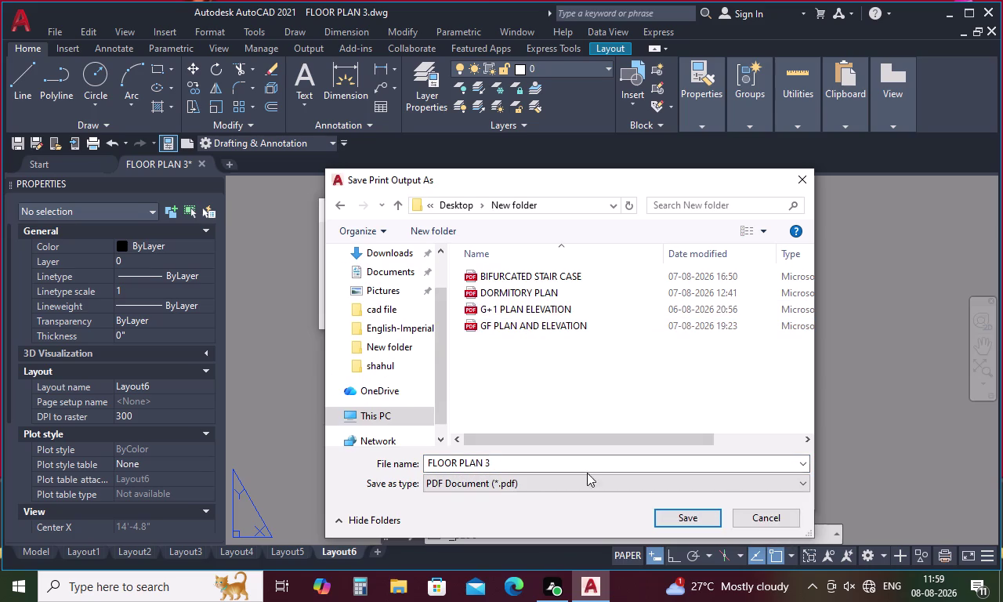
click(685, 516)
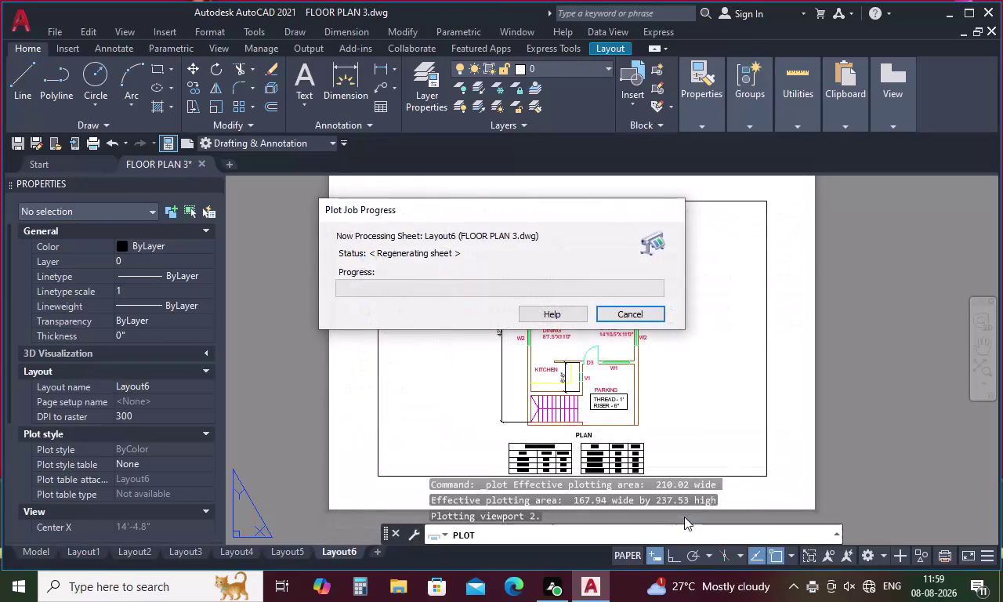